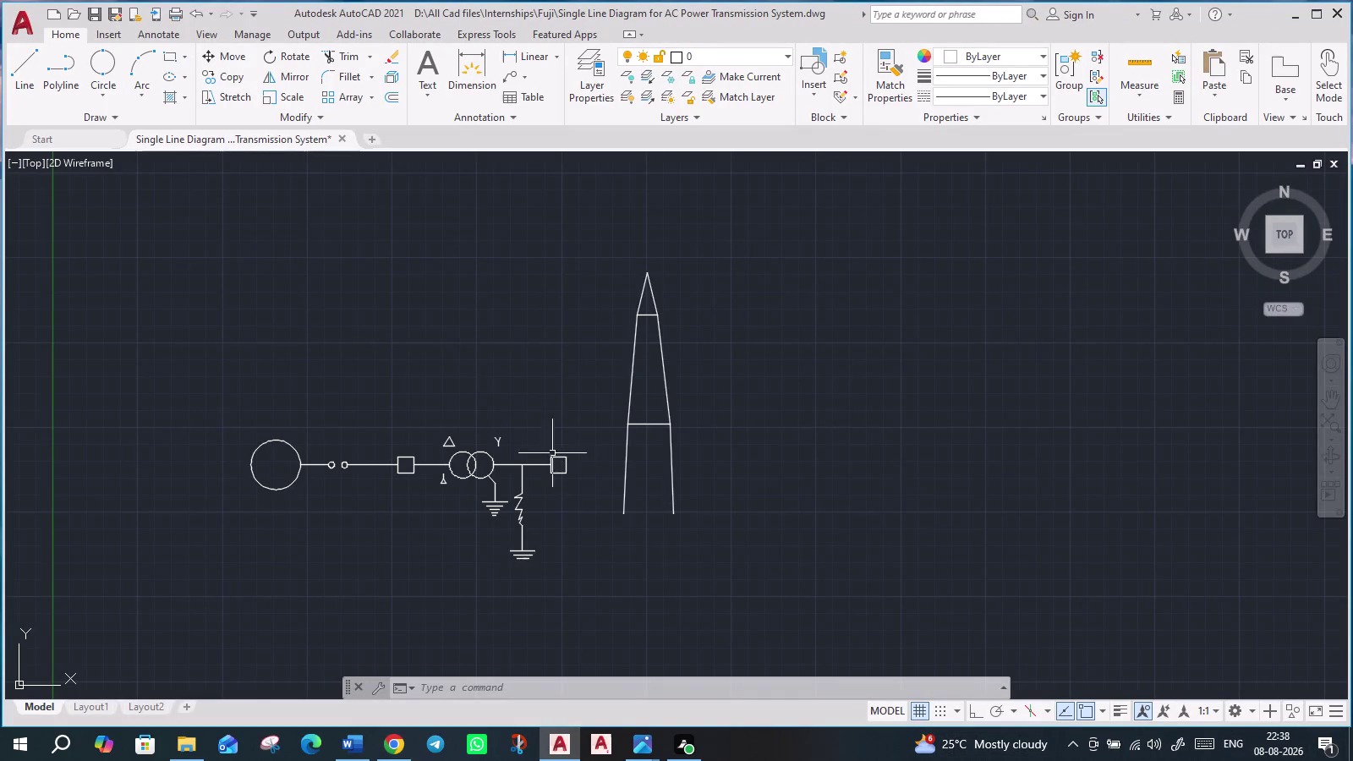
Start a line near the tower, cancel it, and recenter the view on the diagram.
scroll(up, 3)
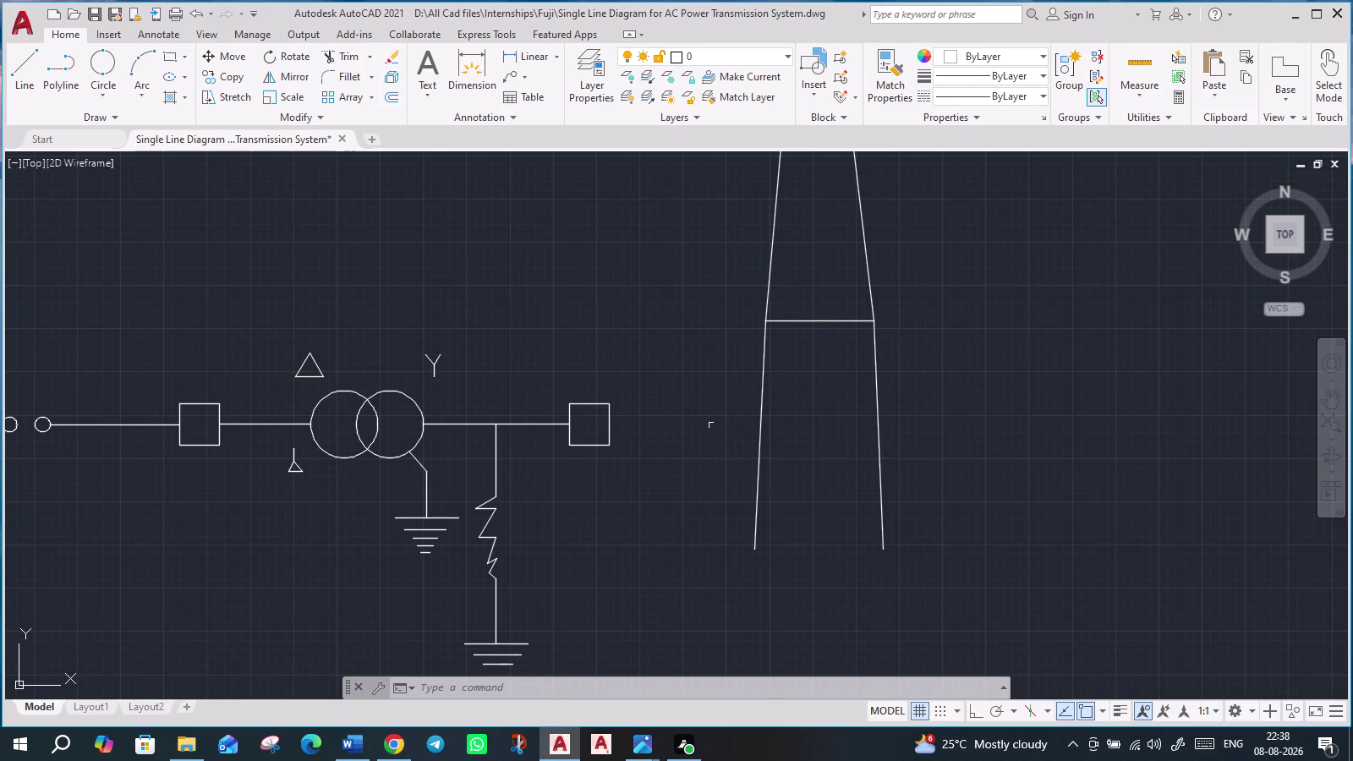
key(l)
key(Return)
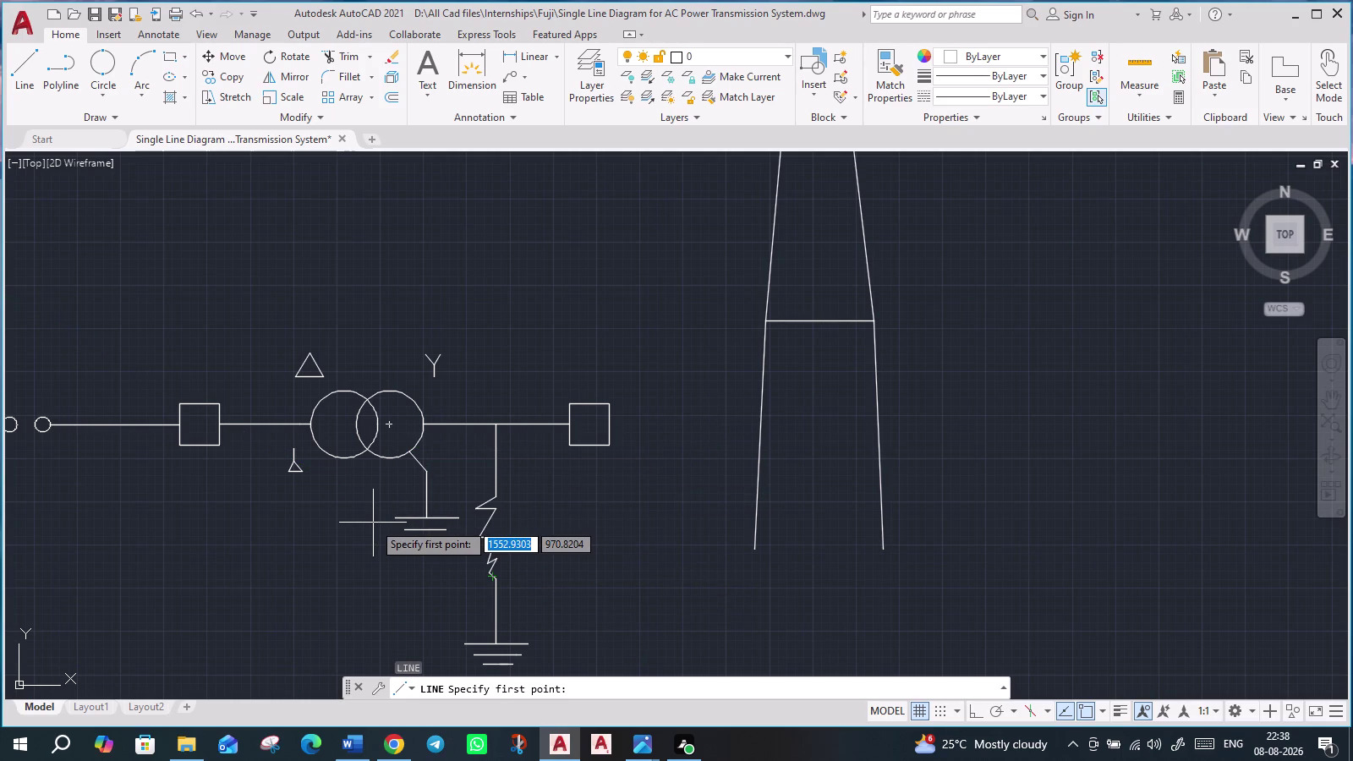
right_drag(368, 635, 72, 654)
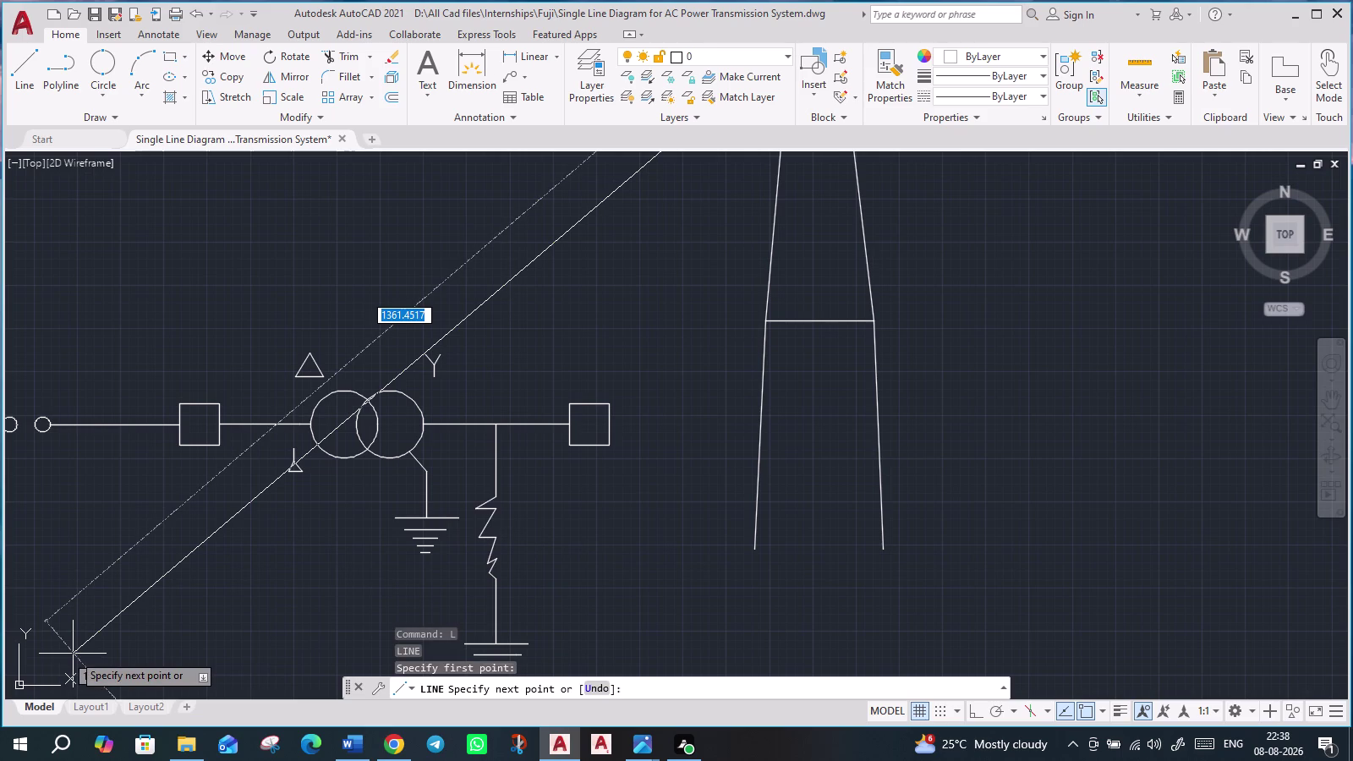
key(Escape)
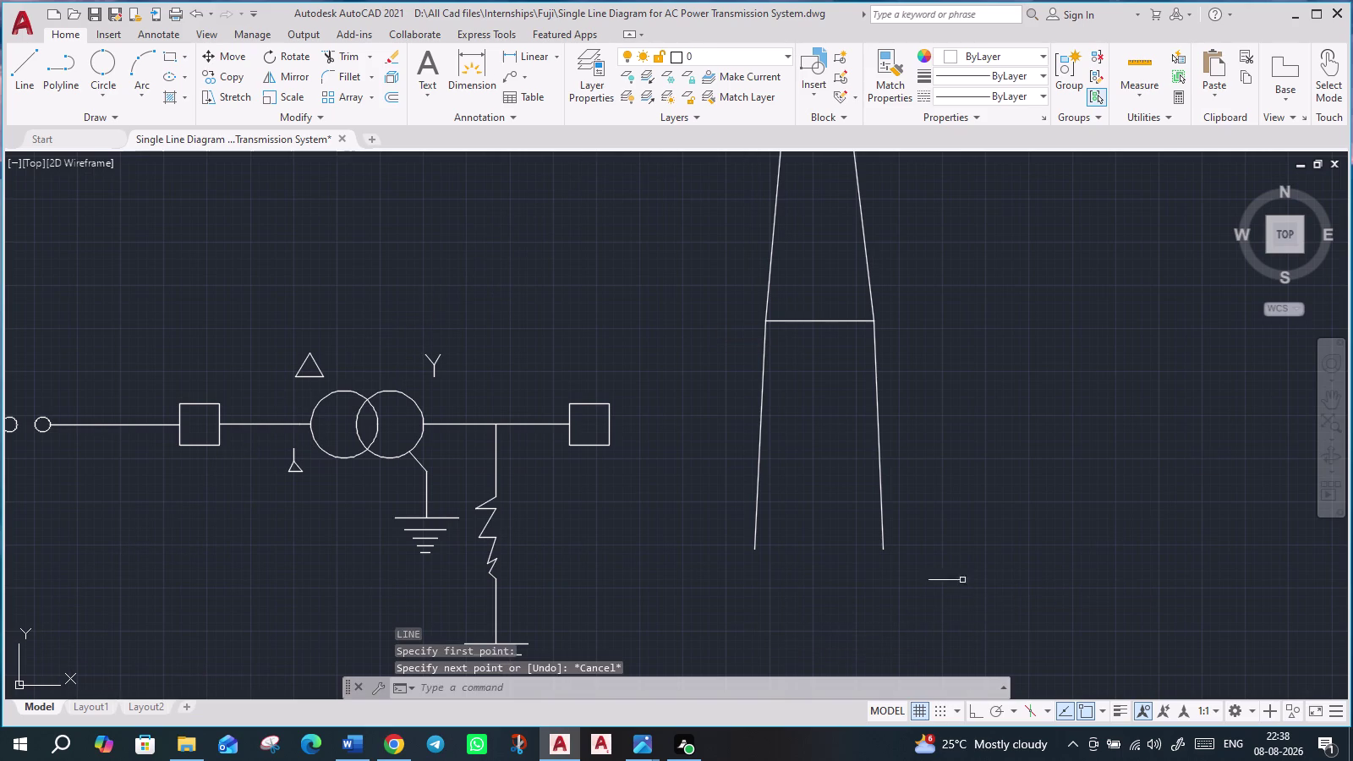
scroll(down, 3)
middle_drag(1047, 488, 751, 492)
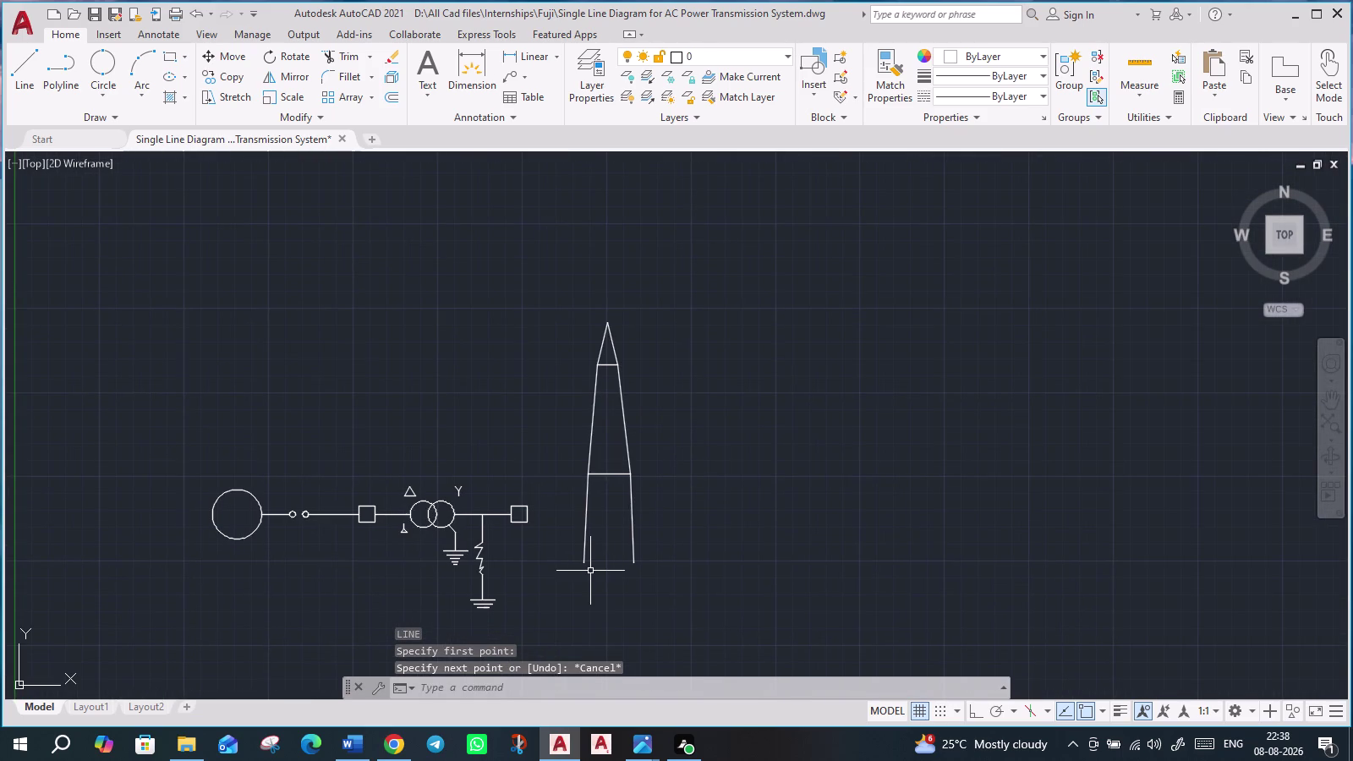
Draw the closed rectangular crossarm outline through the tower legs at the middle brace level.
key(l)
key(Return)
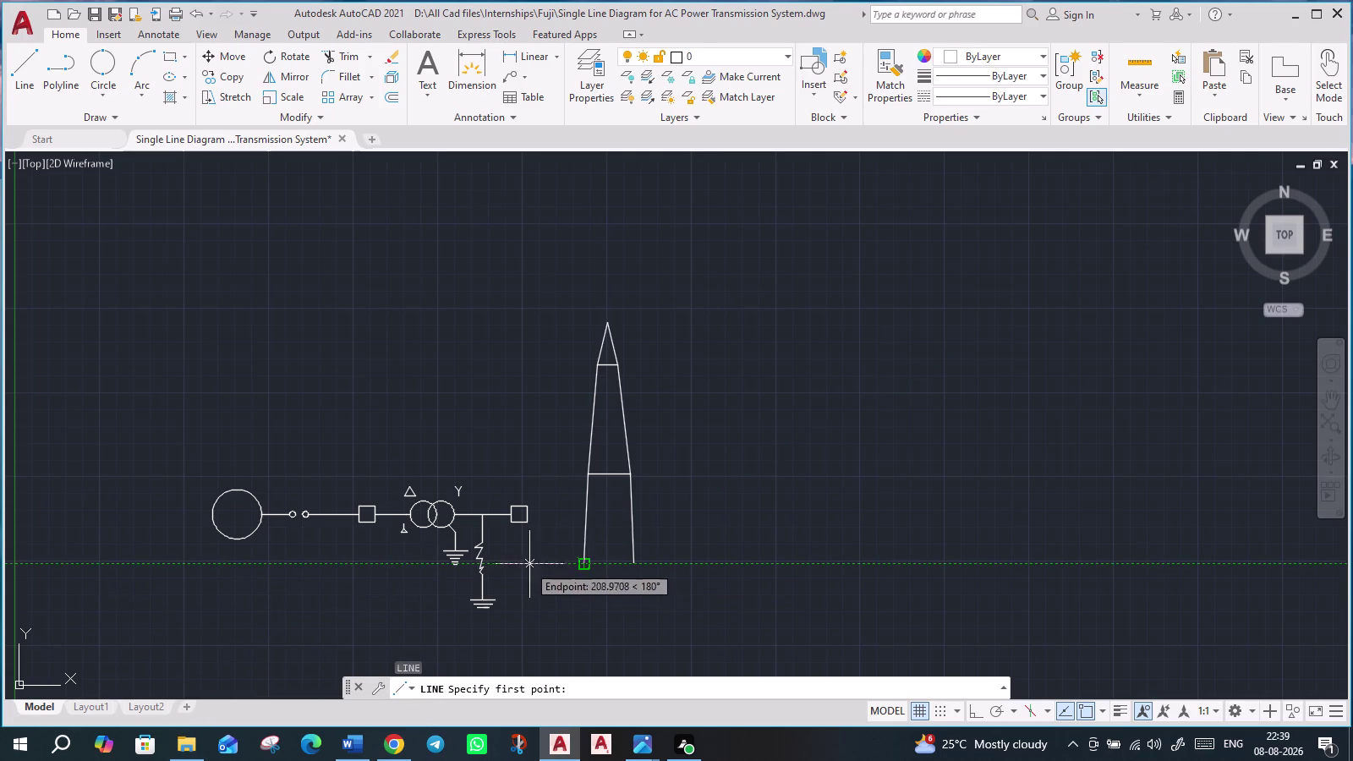
scroll(up, 3)
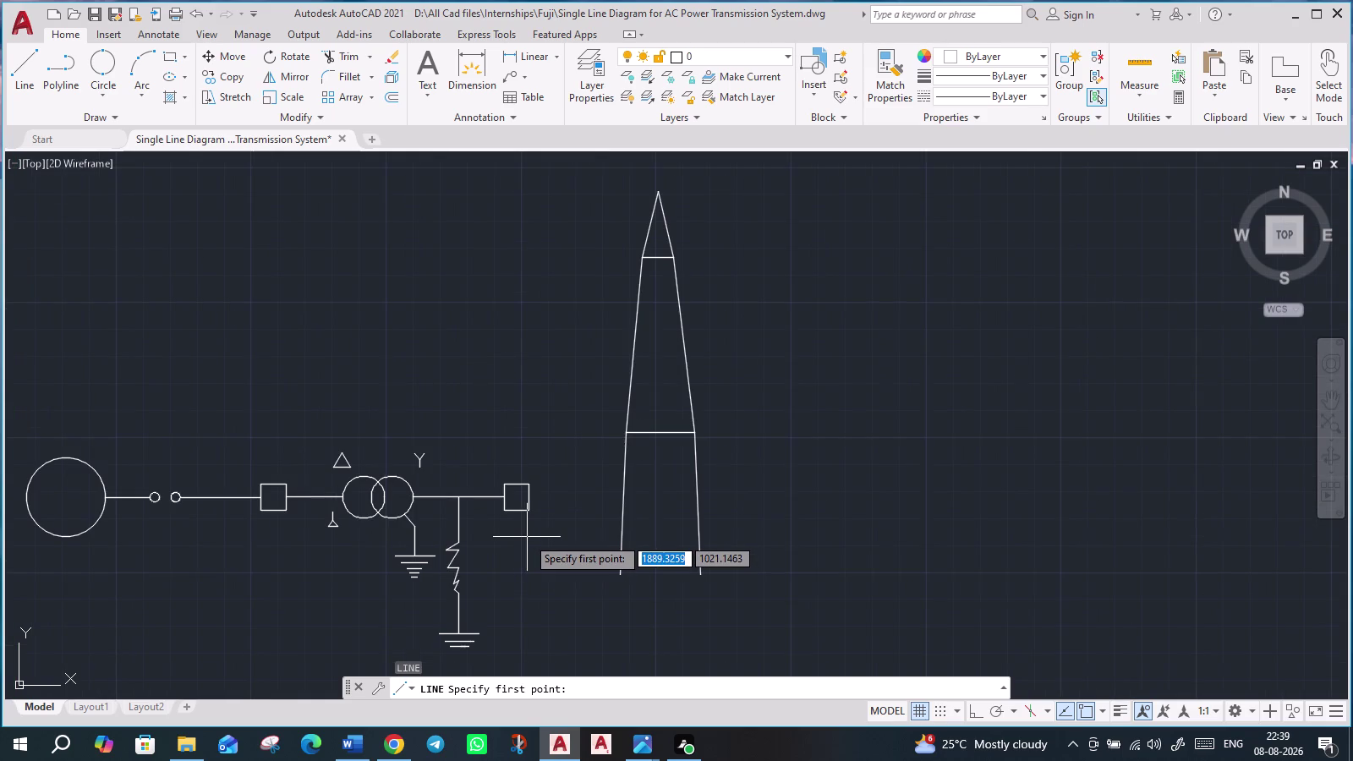
click(621, 429)
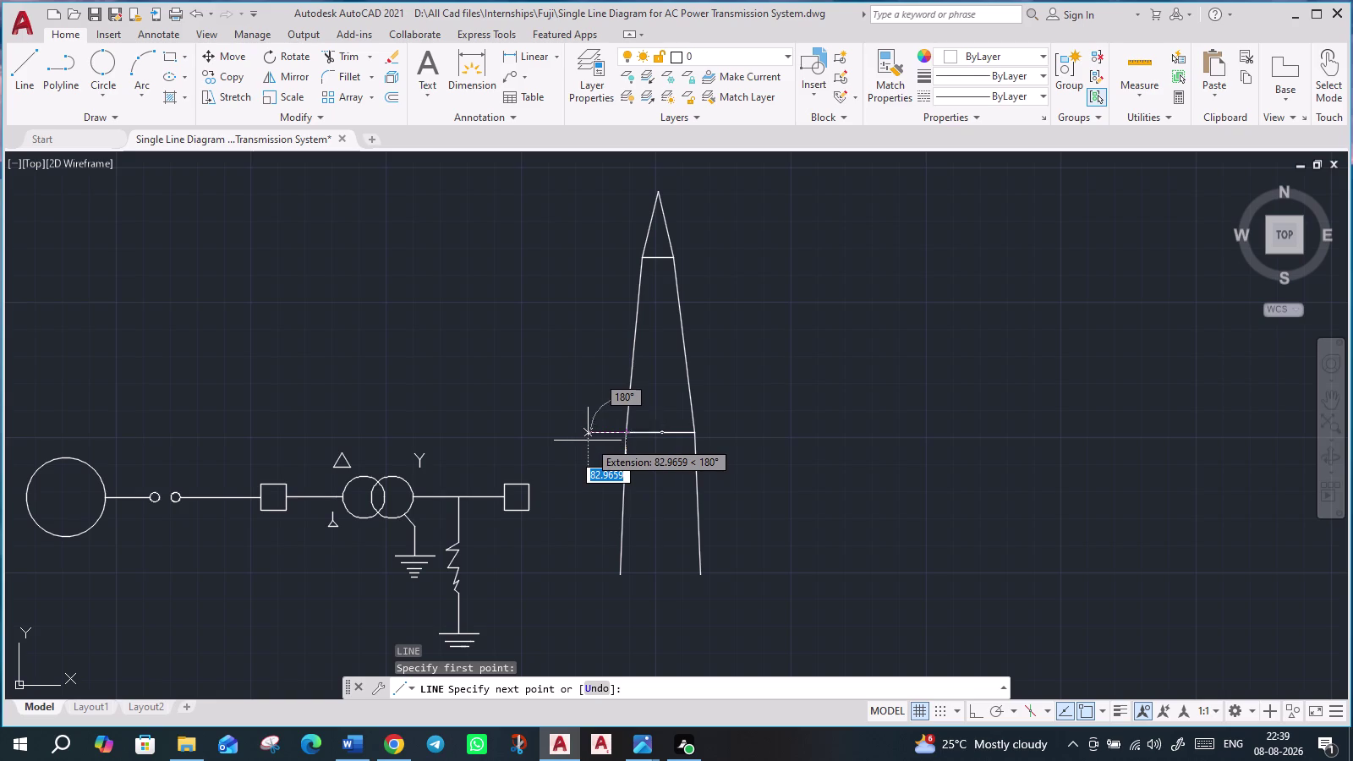
click(588, 441)
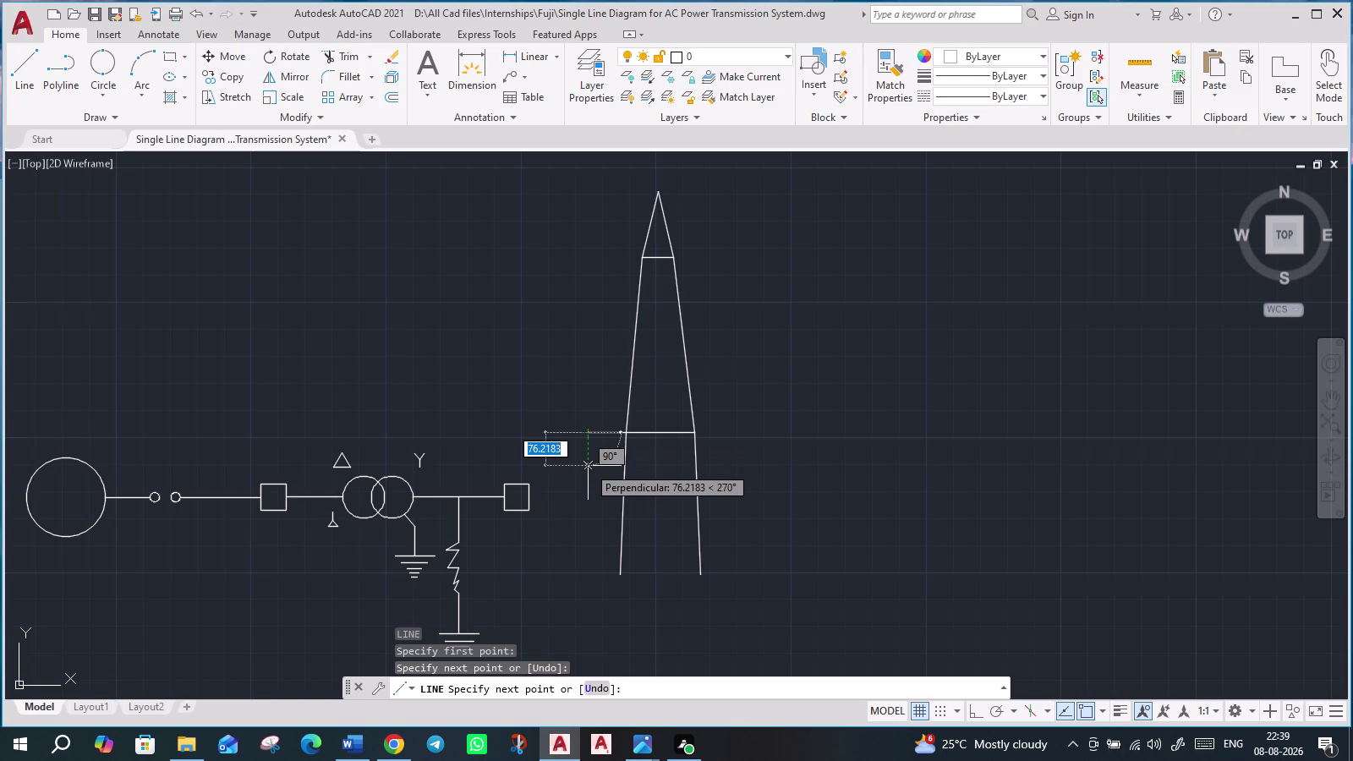
click(588, 466)
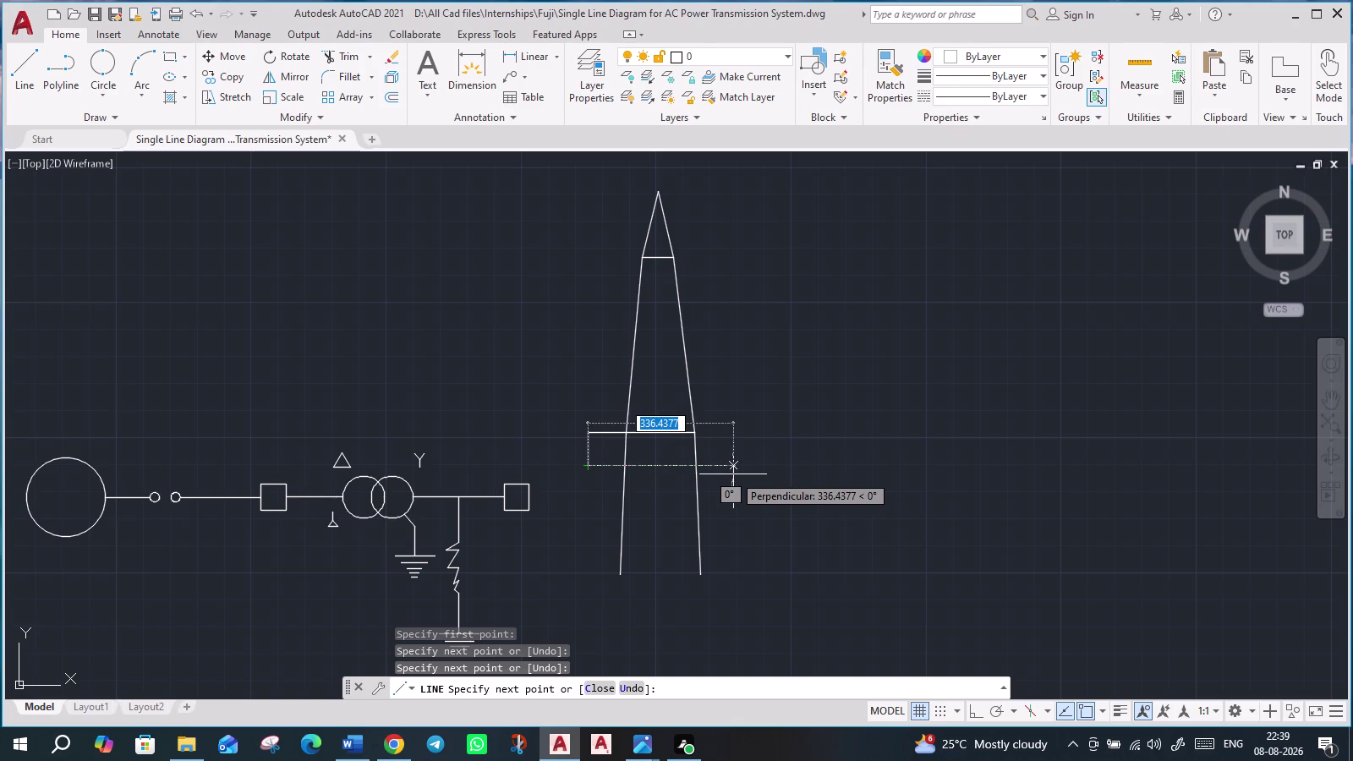
click(735, 475)
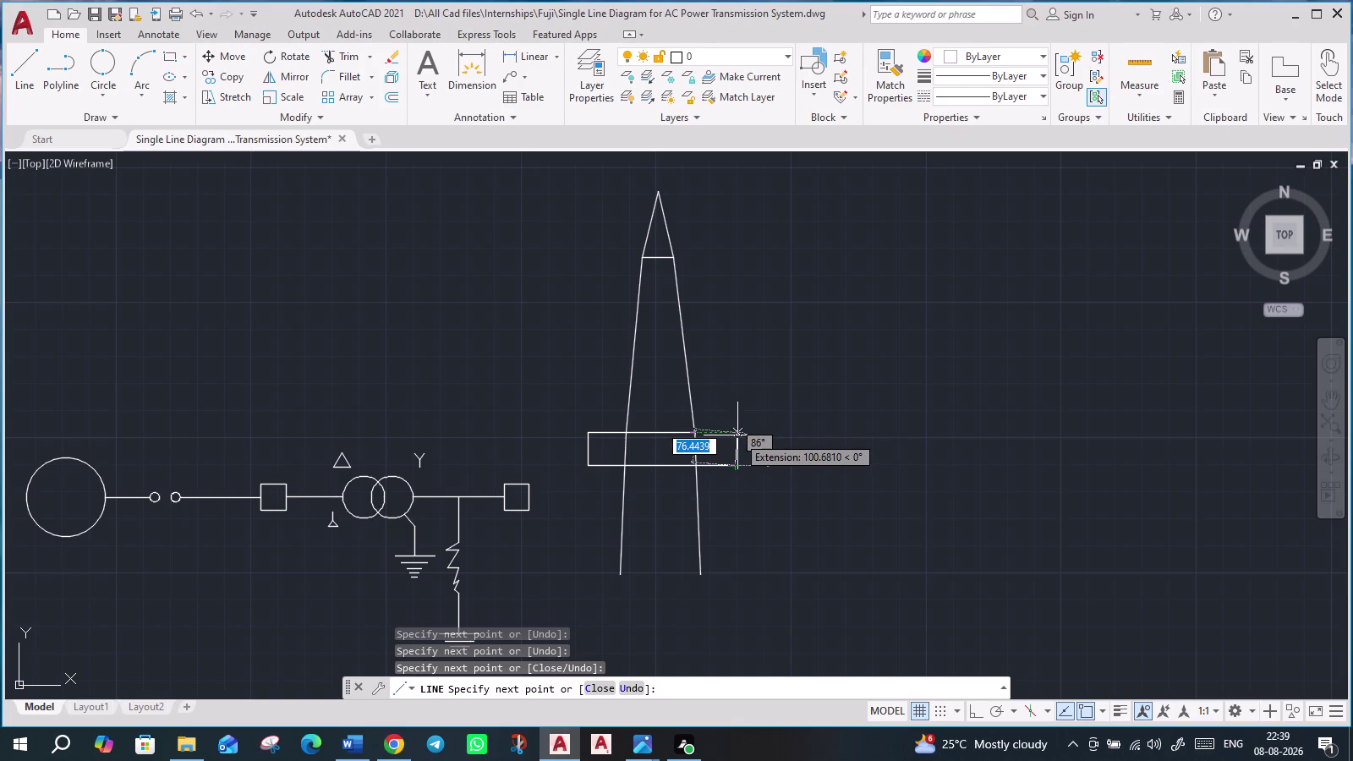
scroll(up, 3)
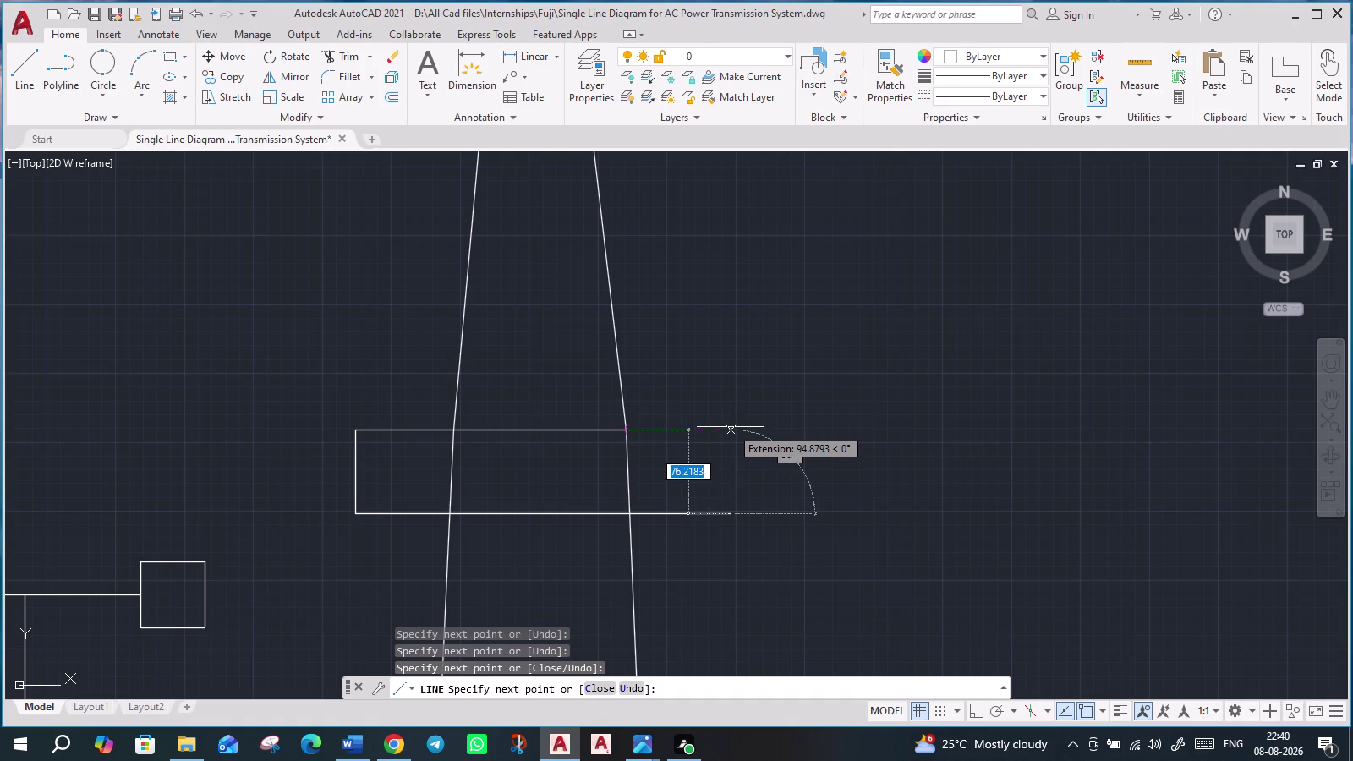
click(731, 427)
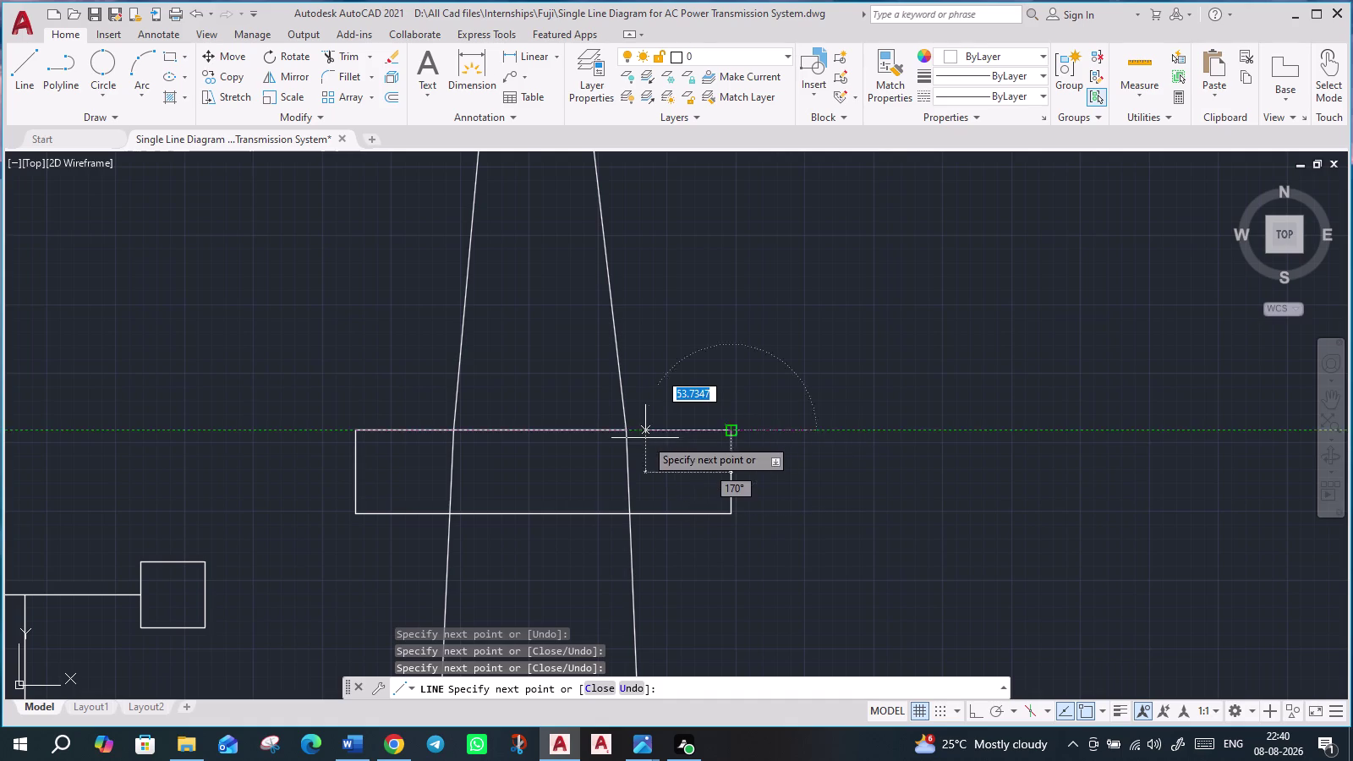
click(628, 430)
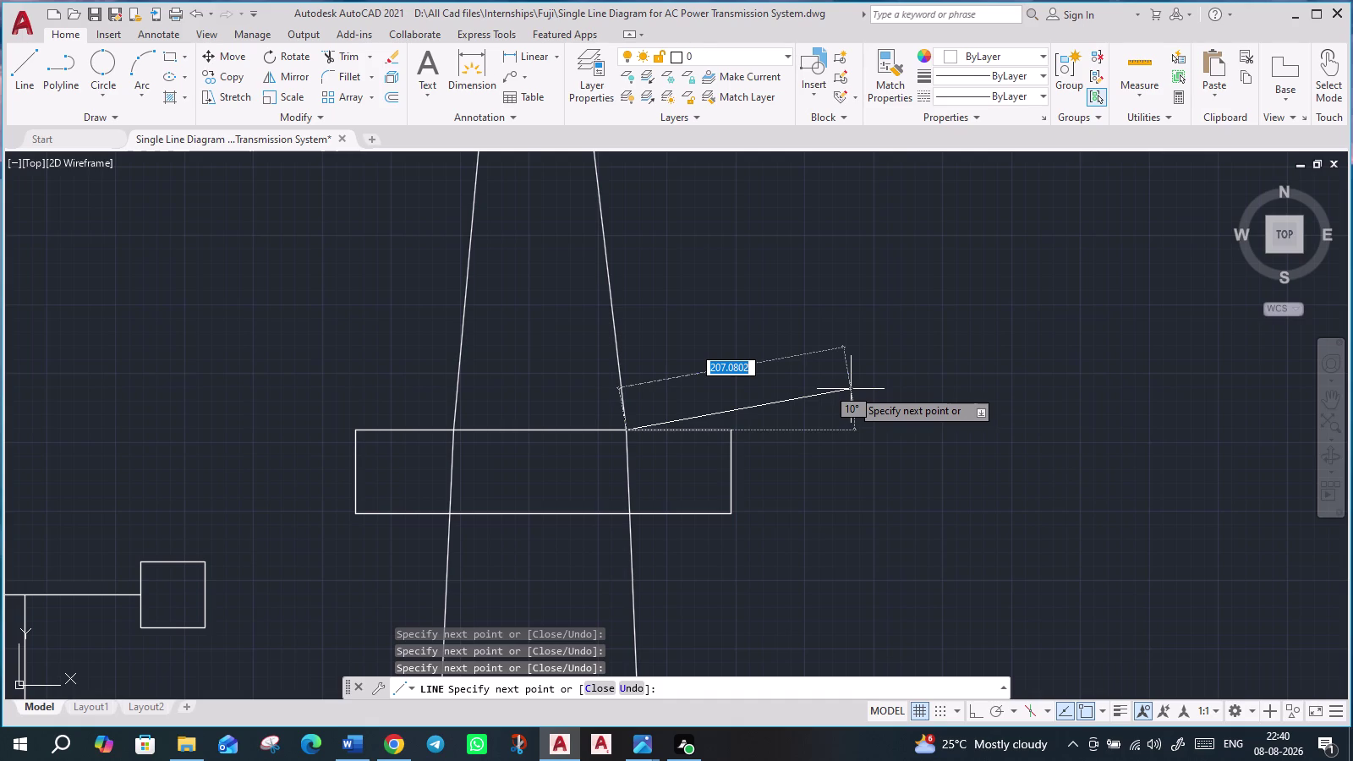
key(Escape)
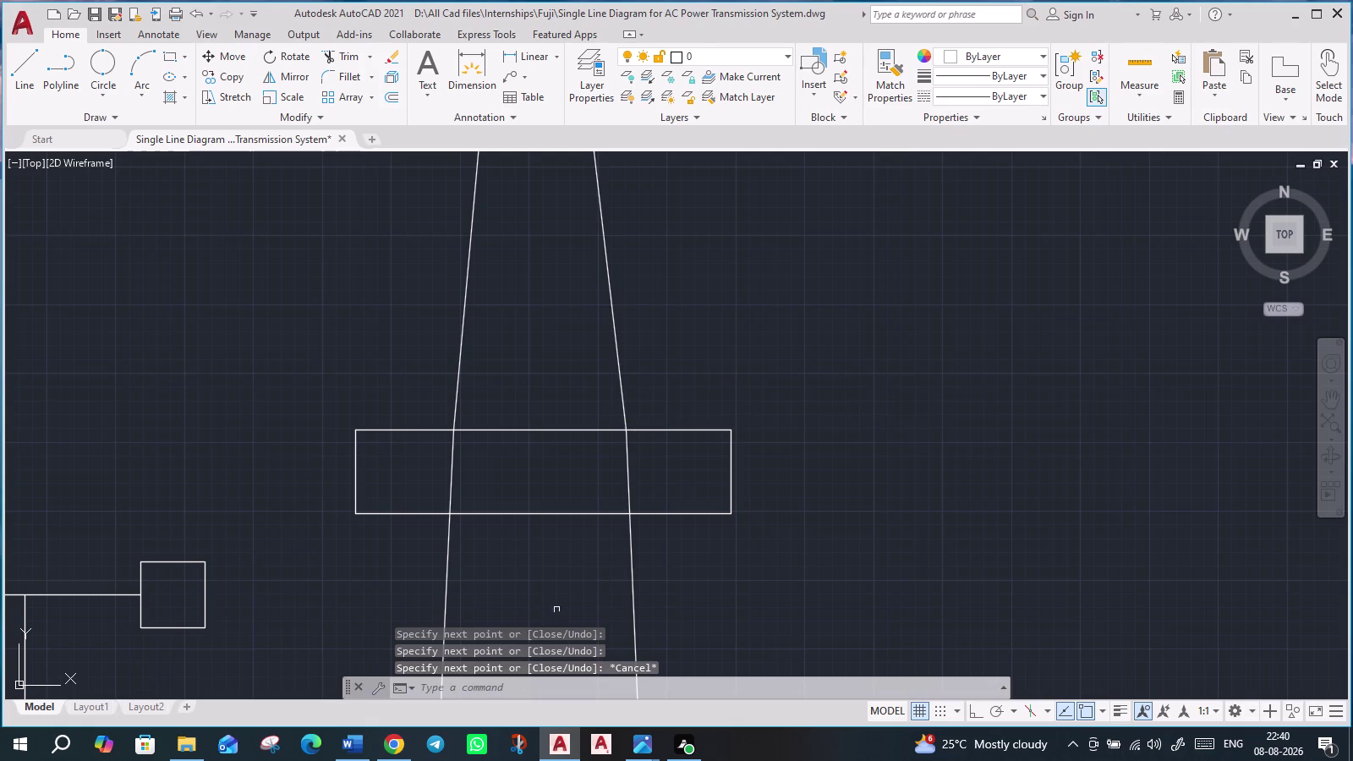
Trim away the crossarm's bottom edge between the tower legs using a fence.
scroll(down, 3)
middle_drag(863, 594, 885, 418)
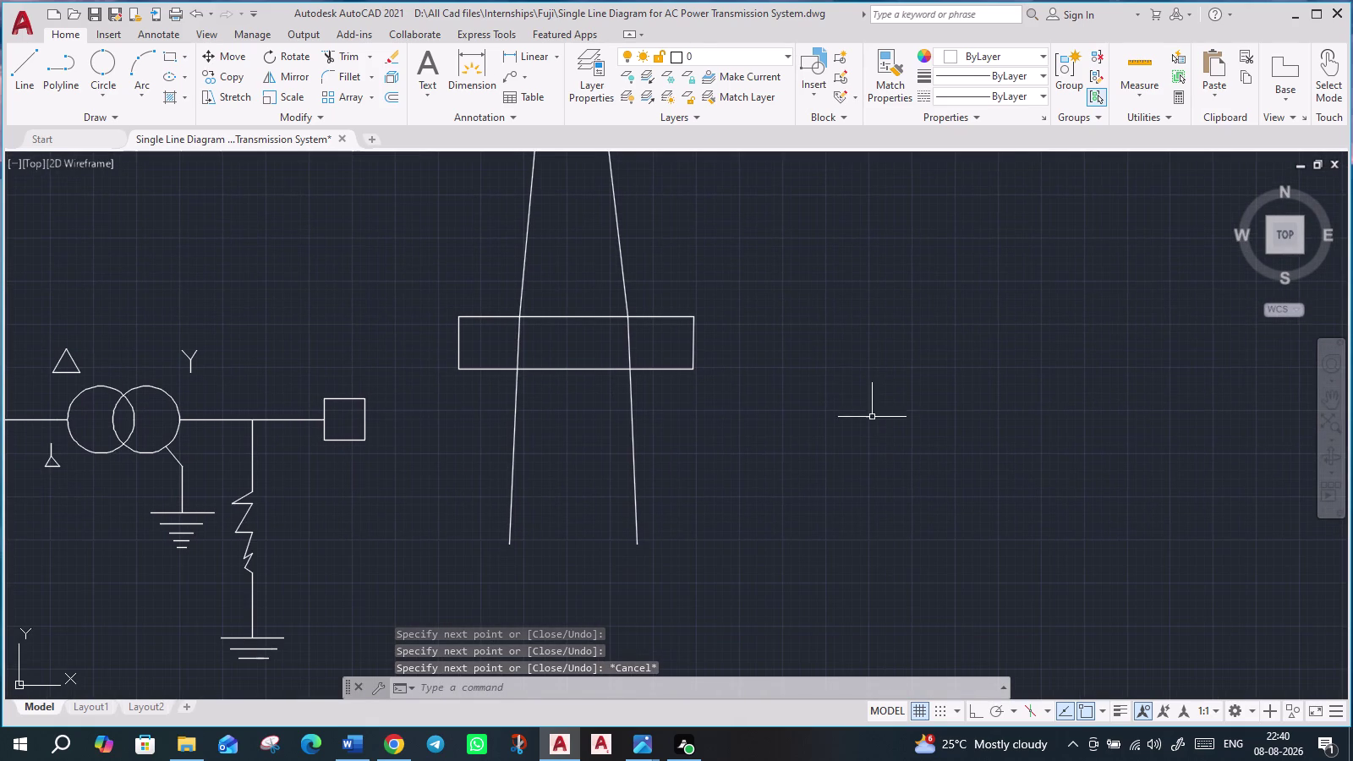
click(350, 53)
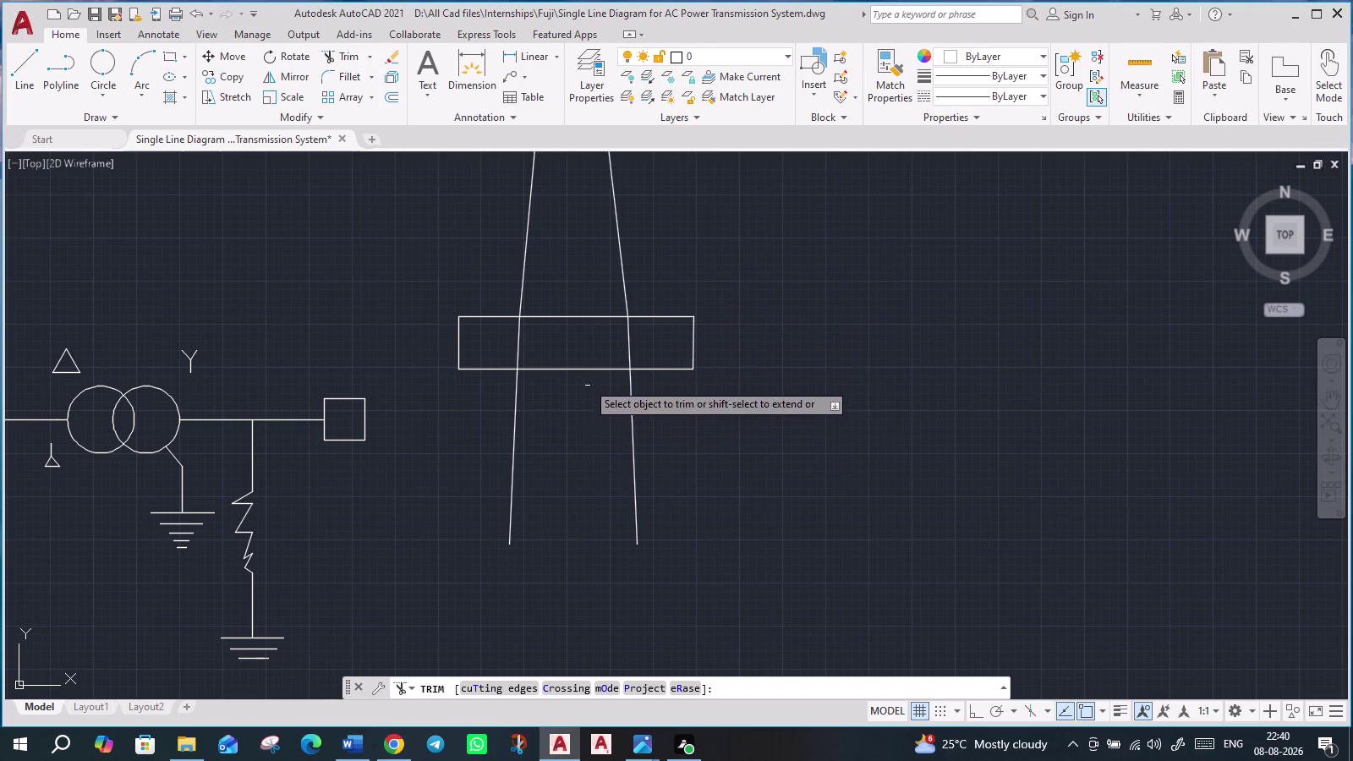
click(576, 410)
click(573, 358)
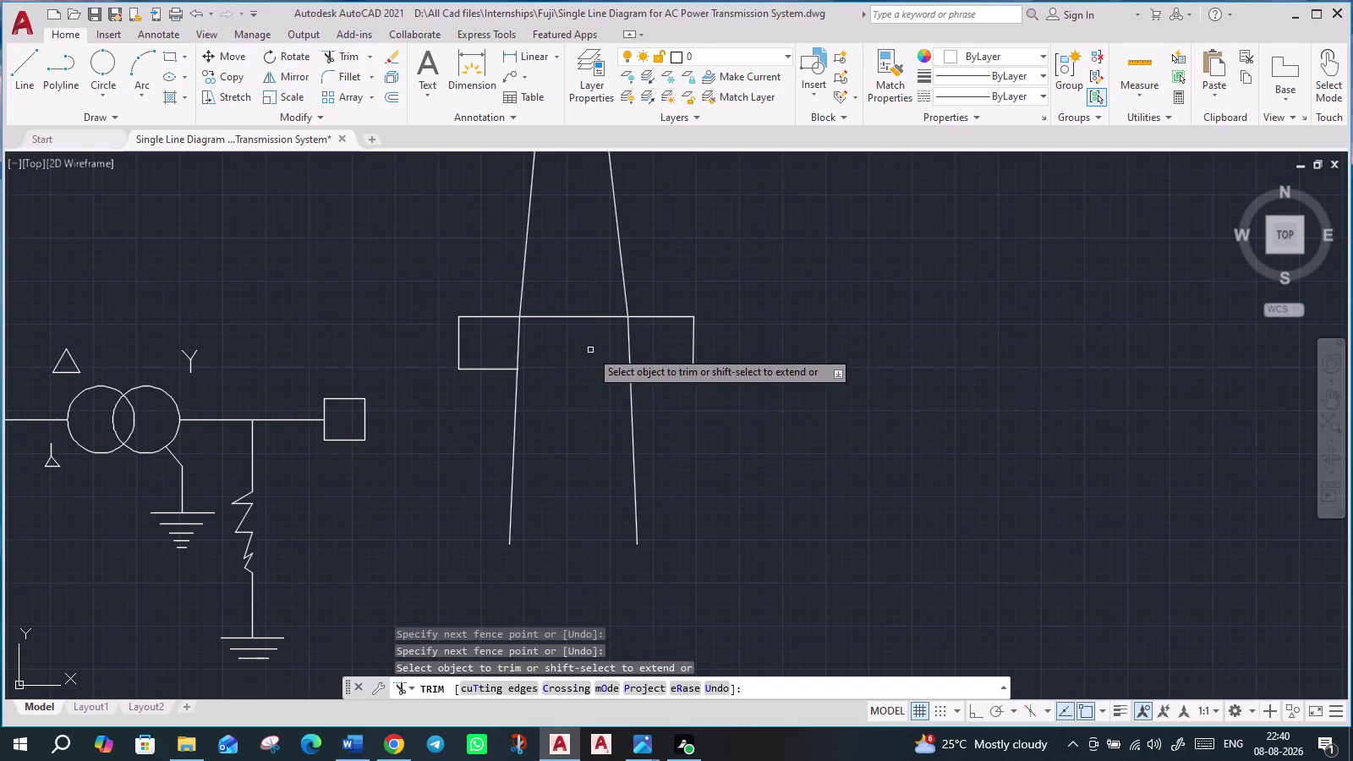
click(16, 50)
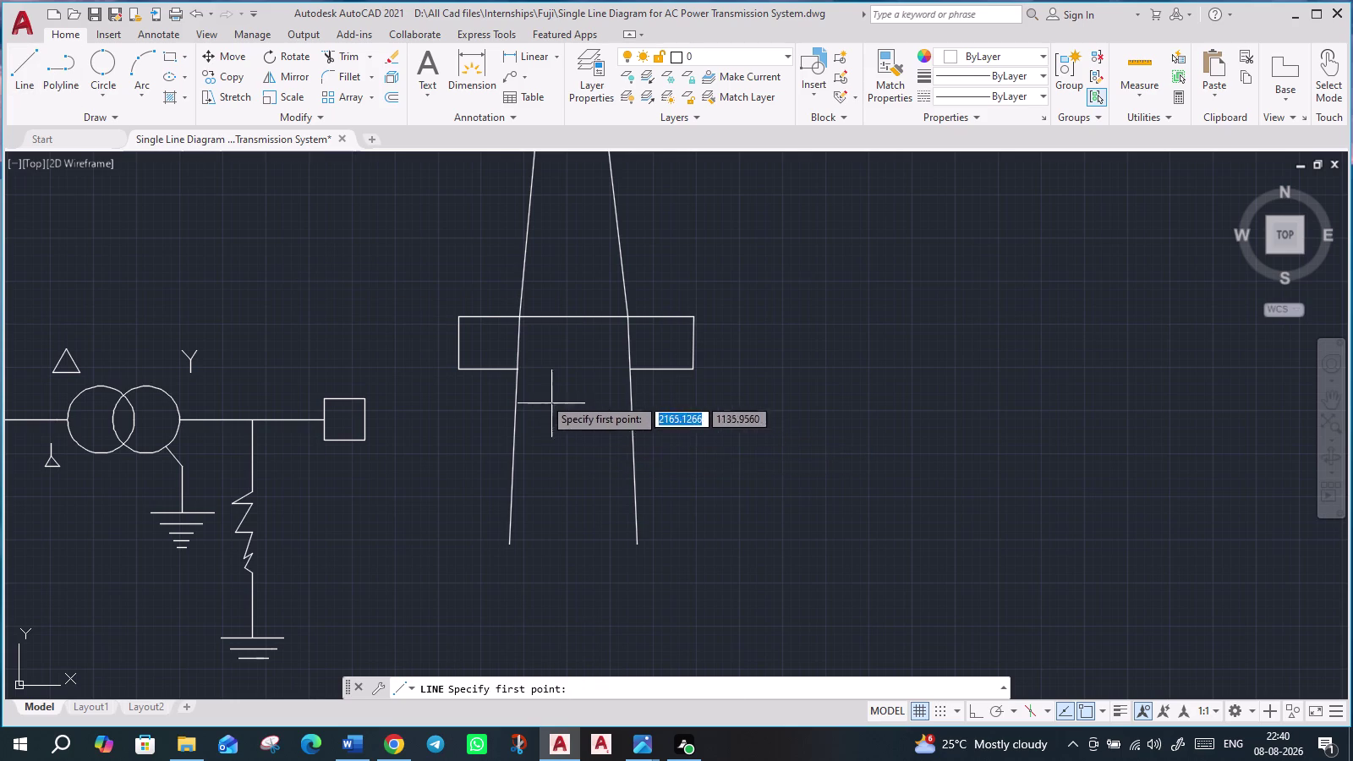
click(457, 312)
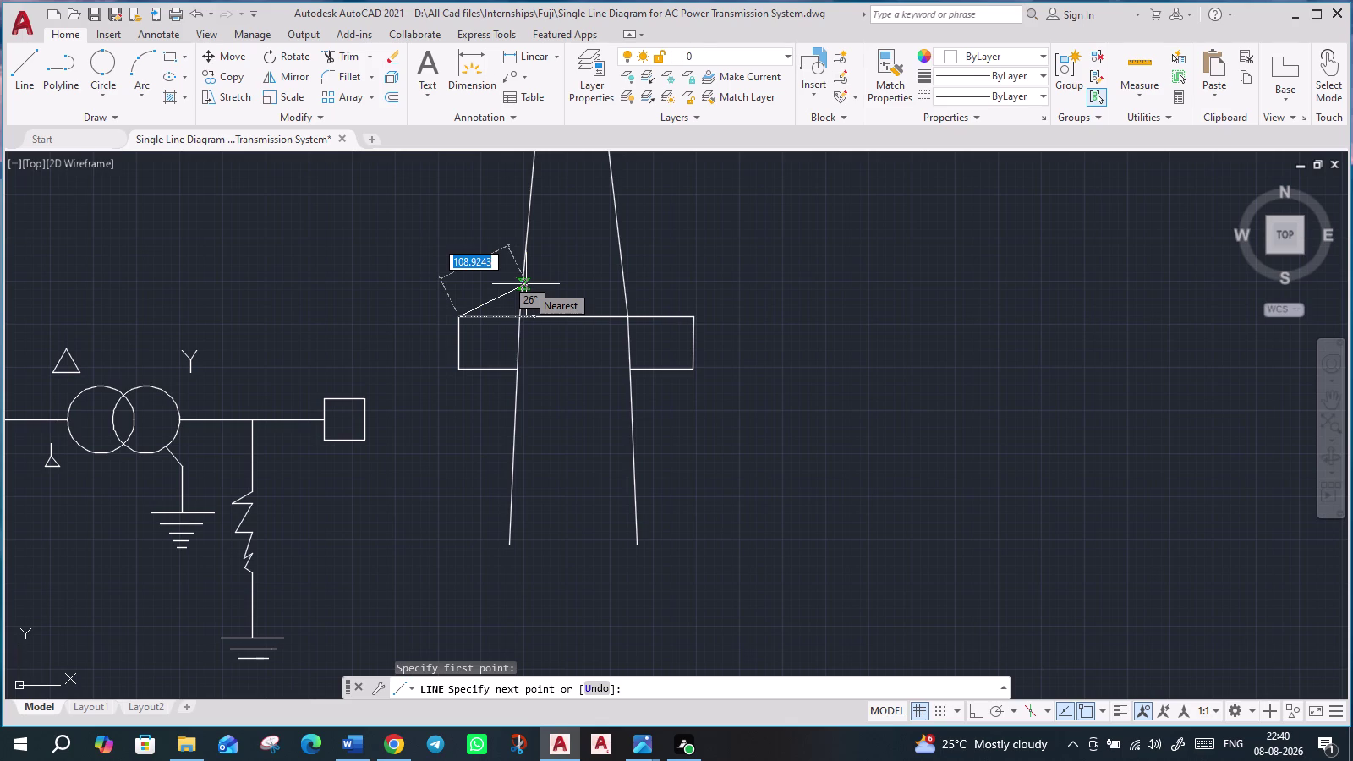
click(526, 284)
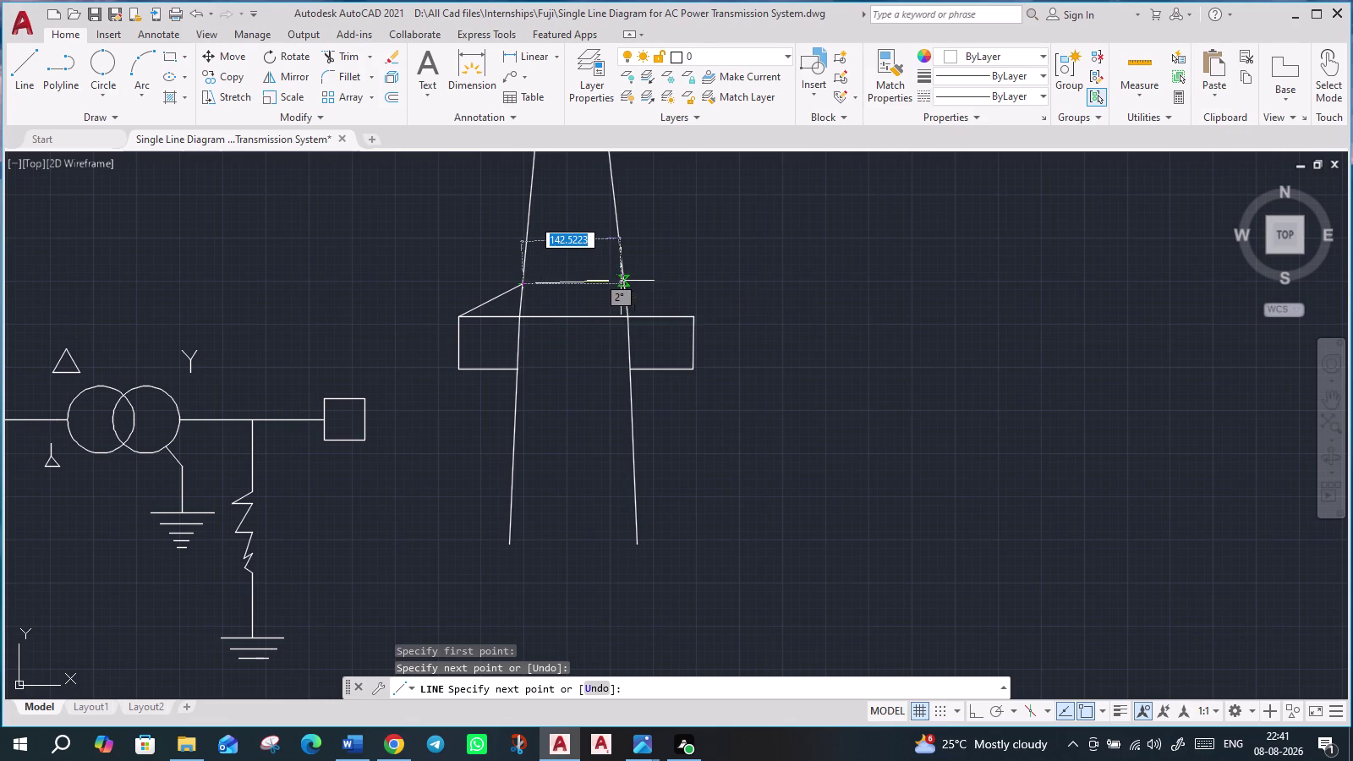
key(F8)
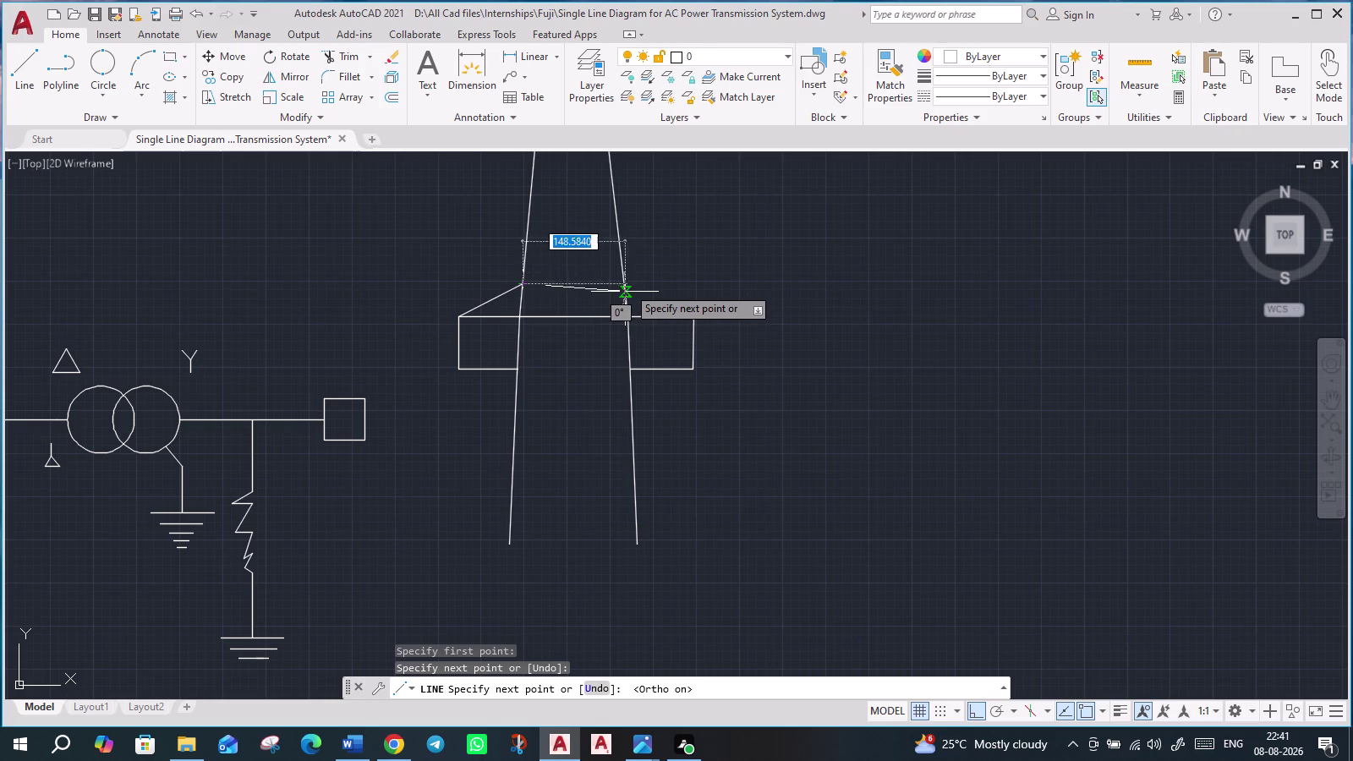
click(627, 286)
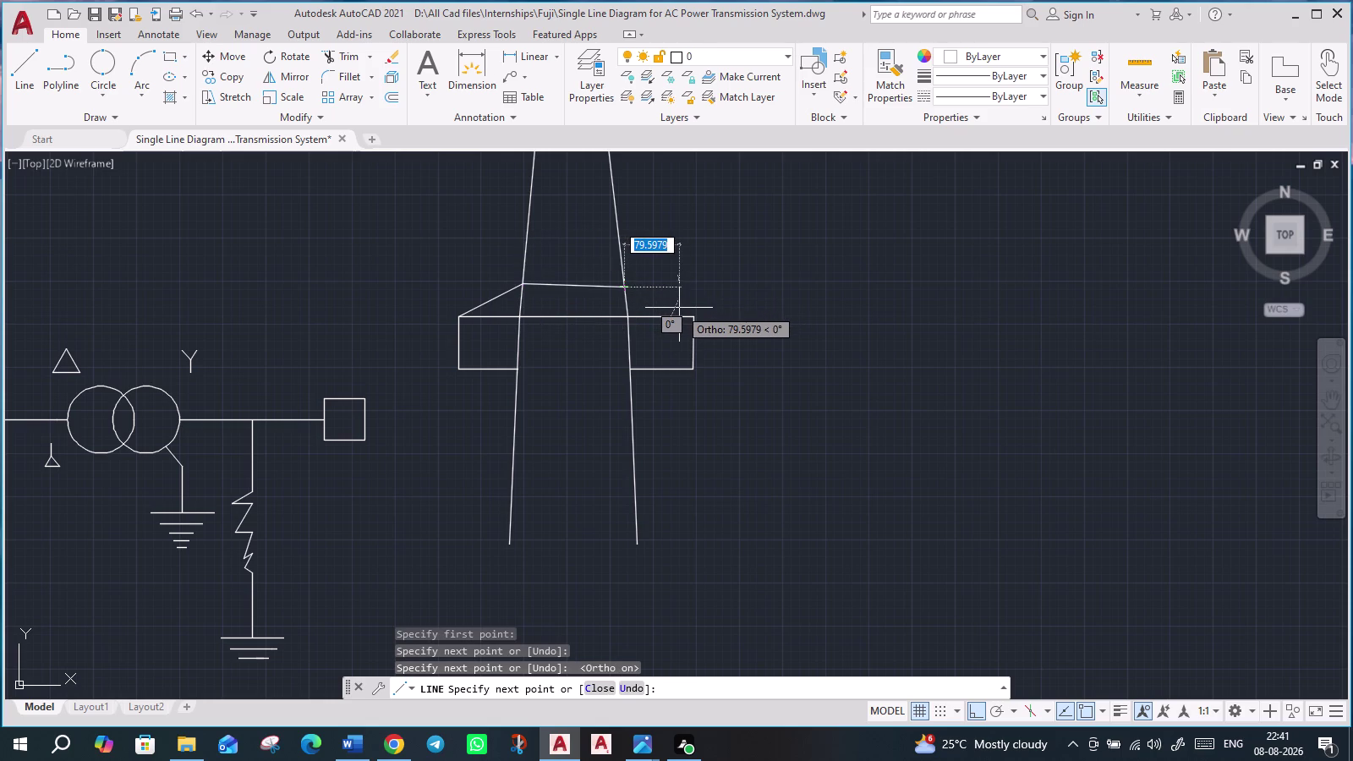
key(F8)
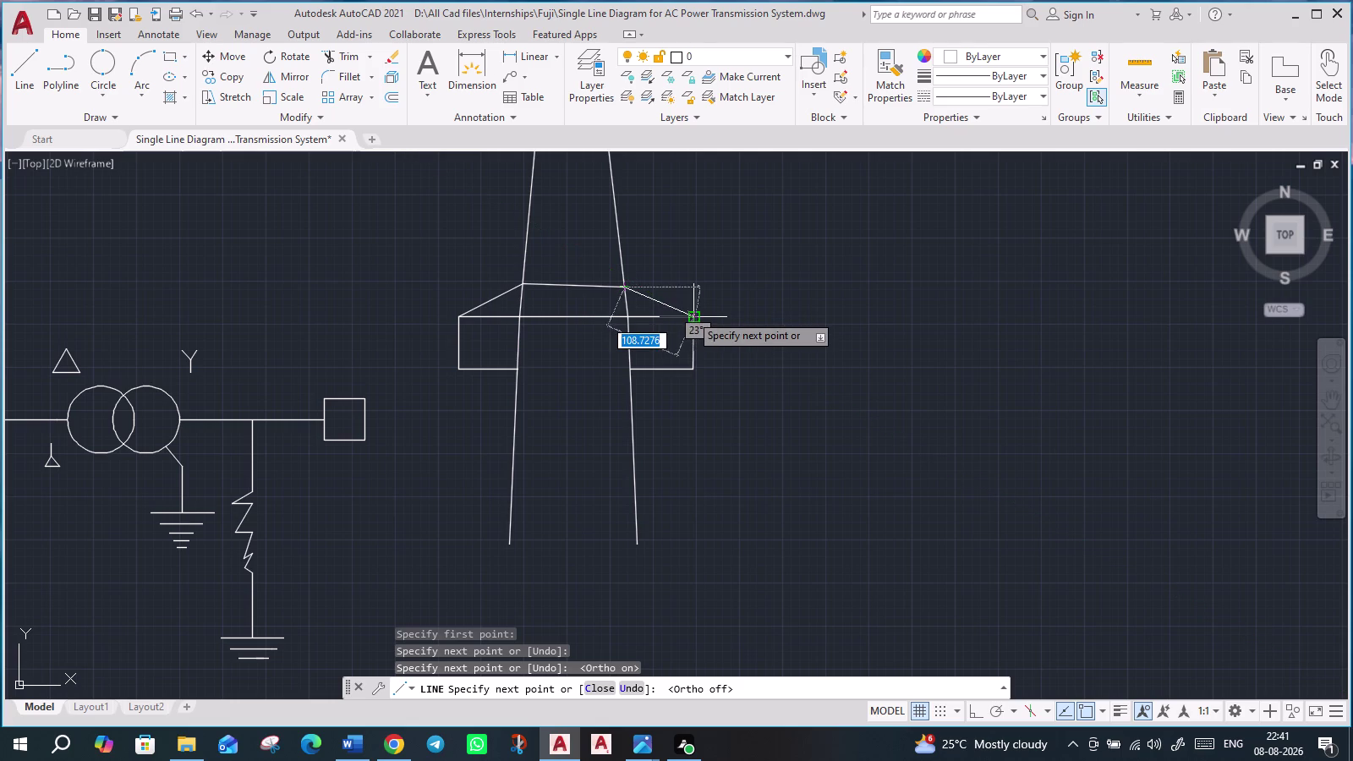
click(691, 314)
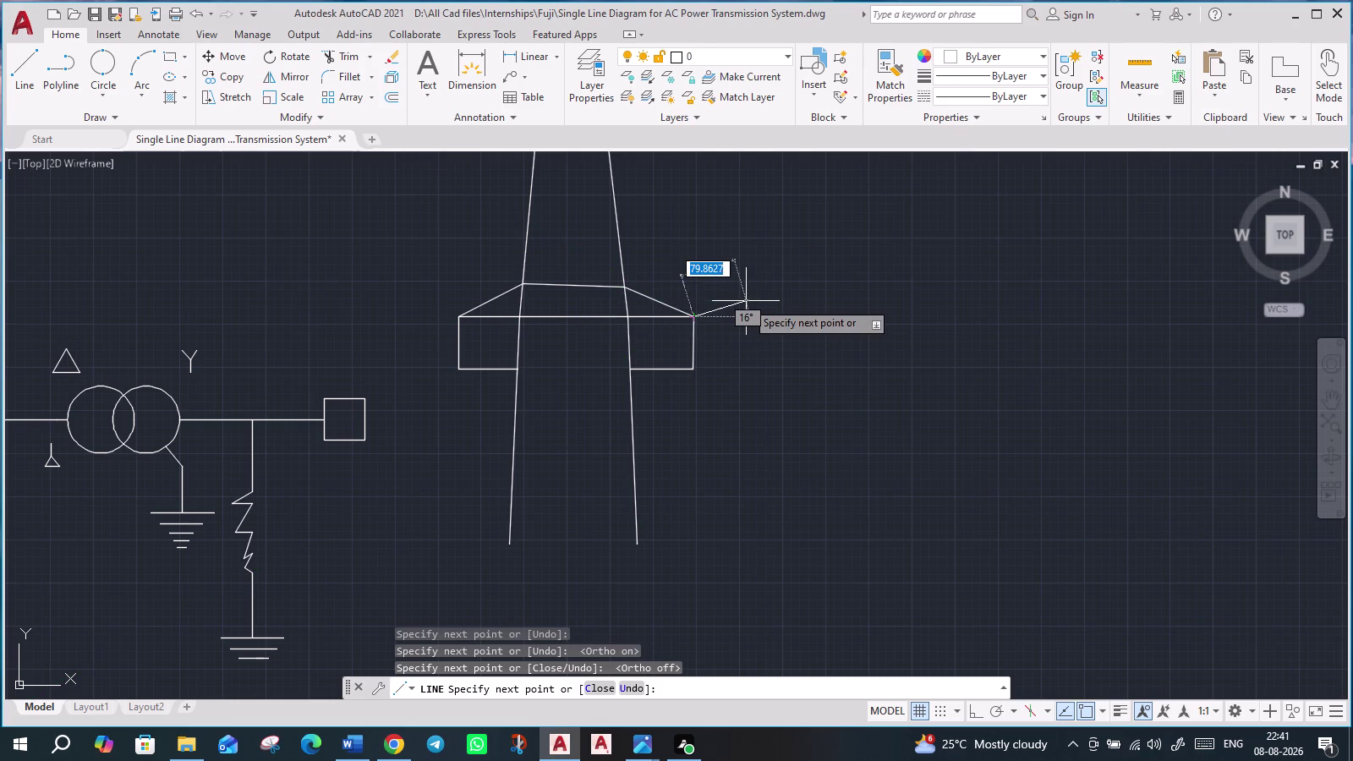
key(Escape)
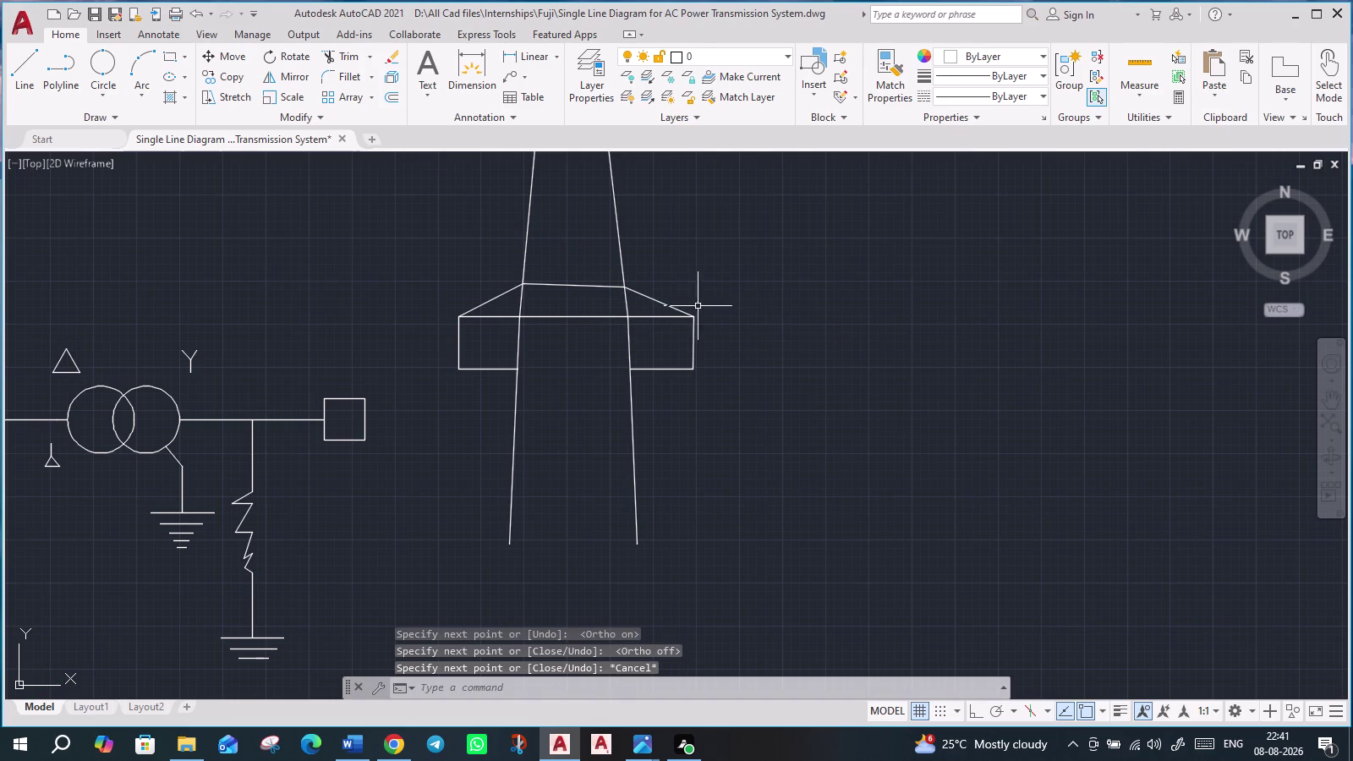
scroll(up, 3)
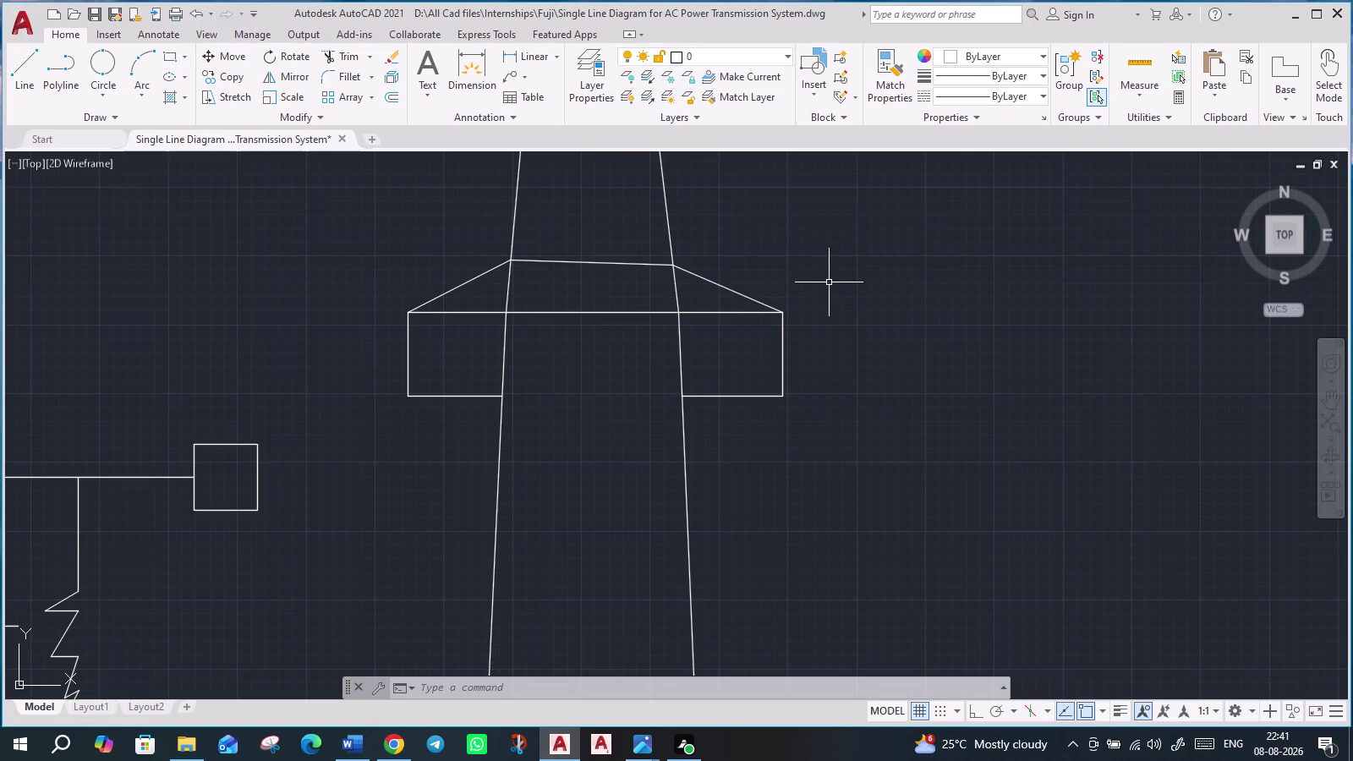
scroll(down, 3)
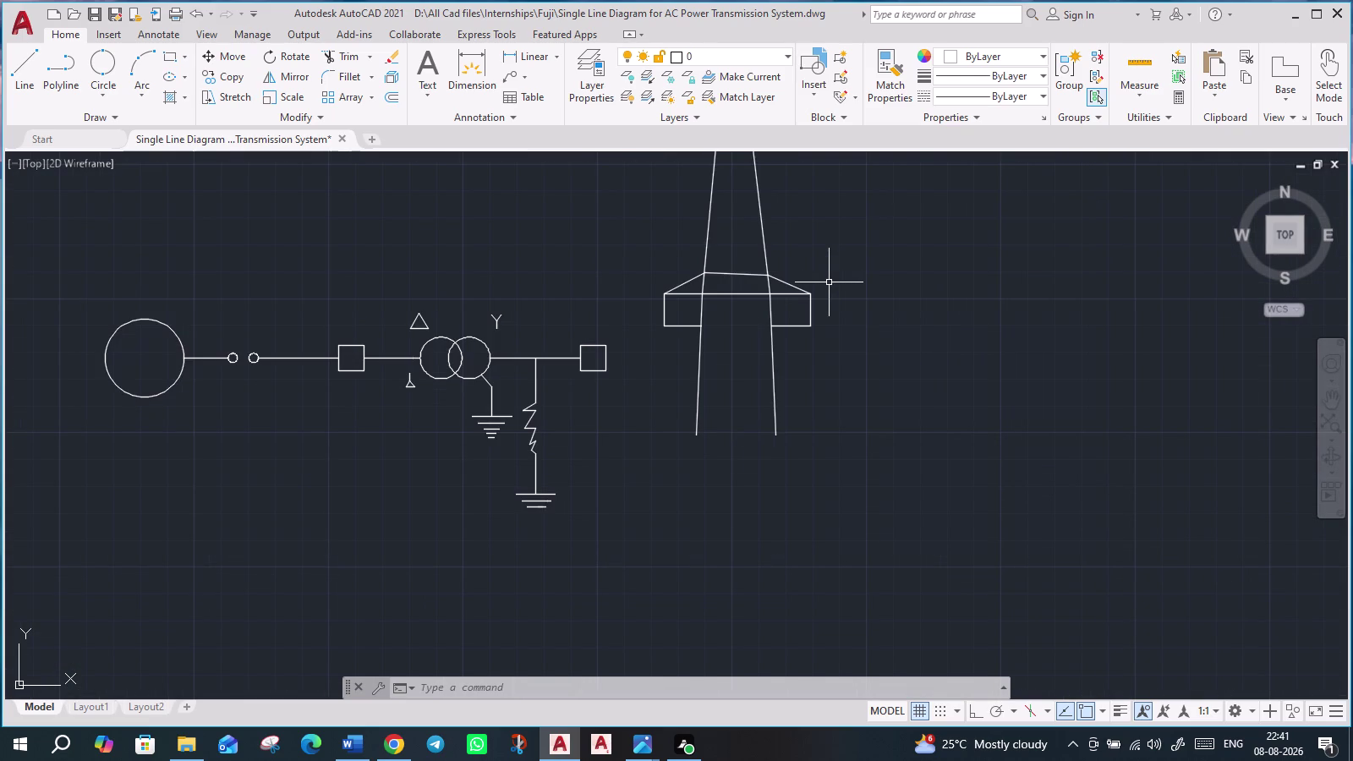
key(ctrl+z)
key(ctrl+z)
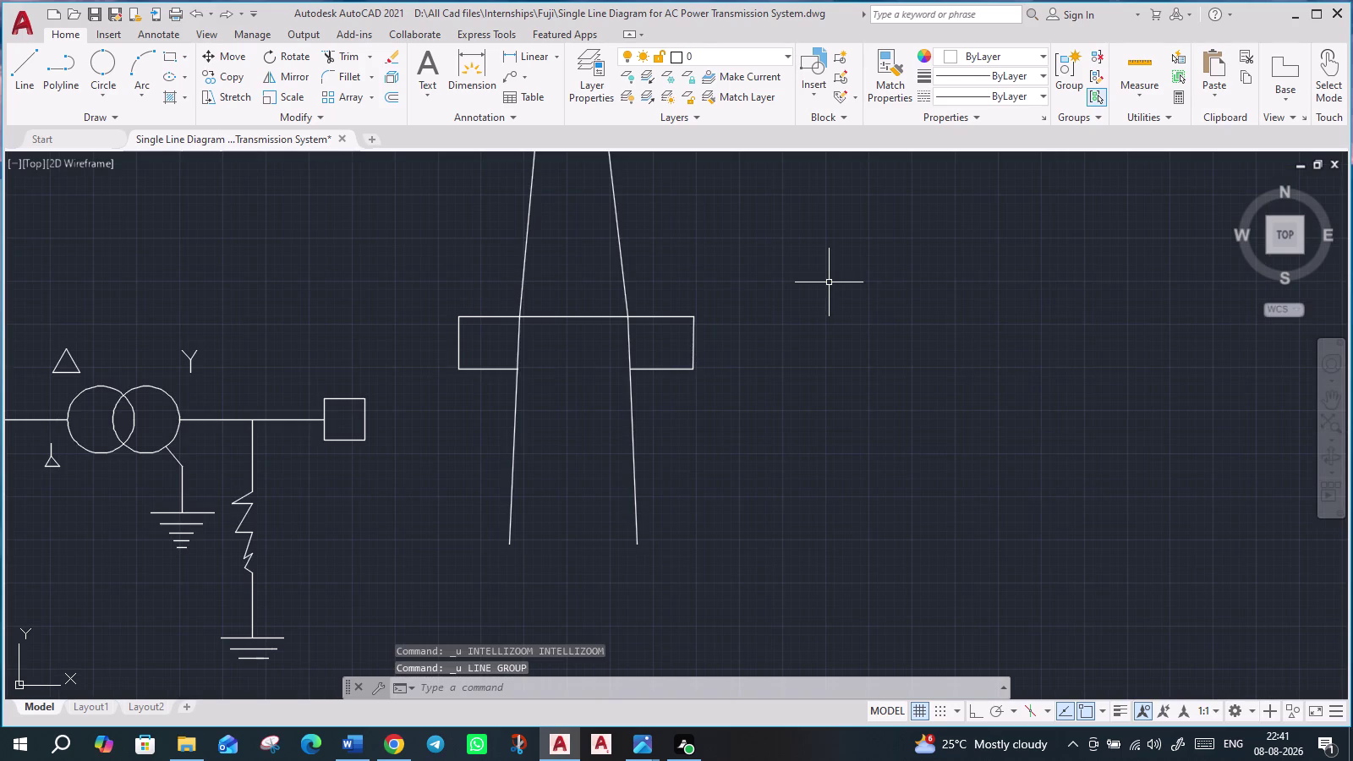
Draw a sloped brace from the crossarm's left end up to the left tower leg.
key(l)
key(Return)
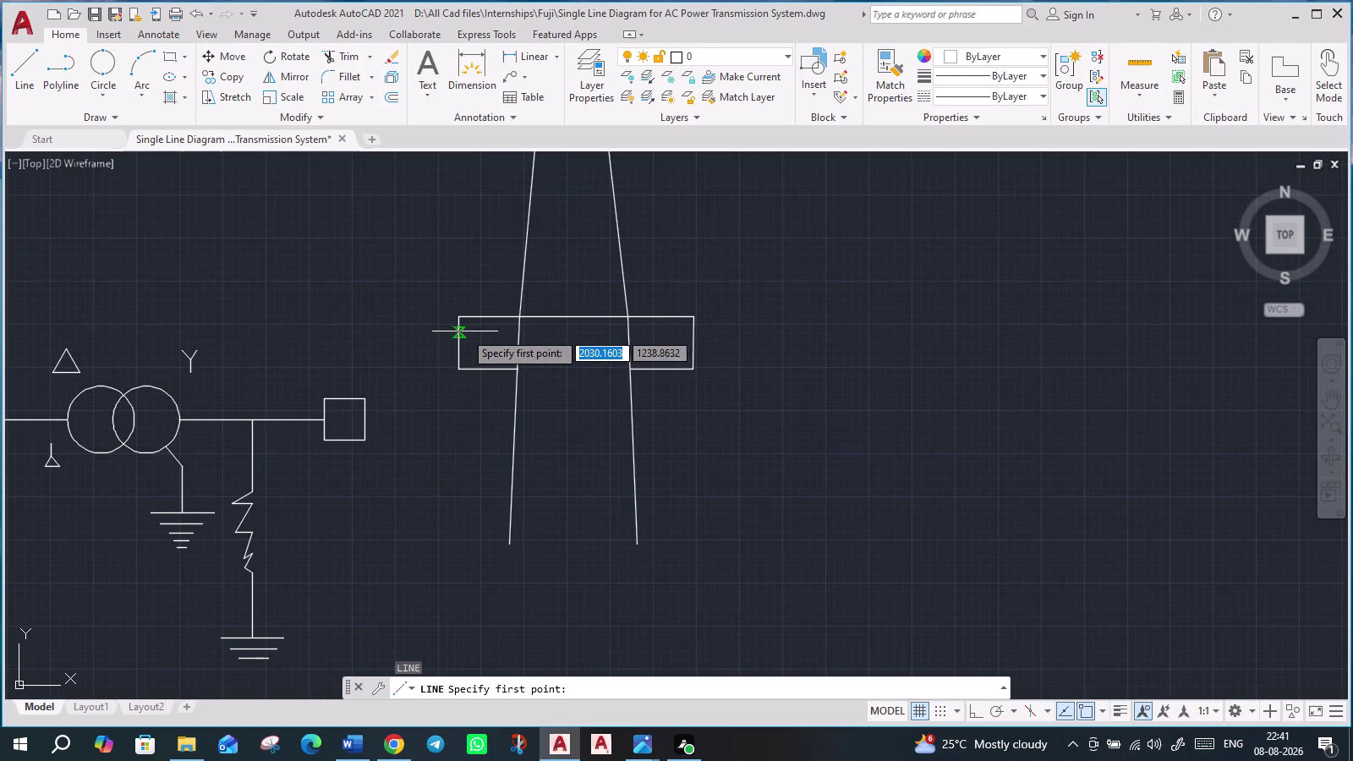
click(457, 320)
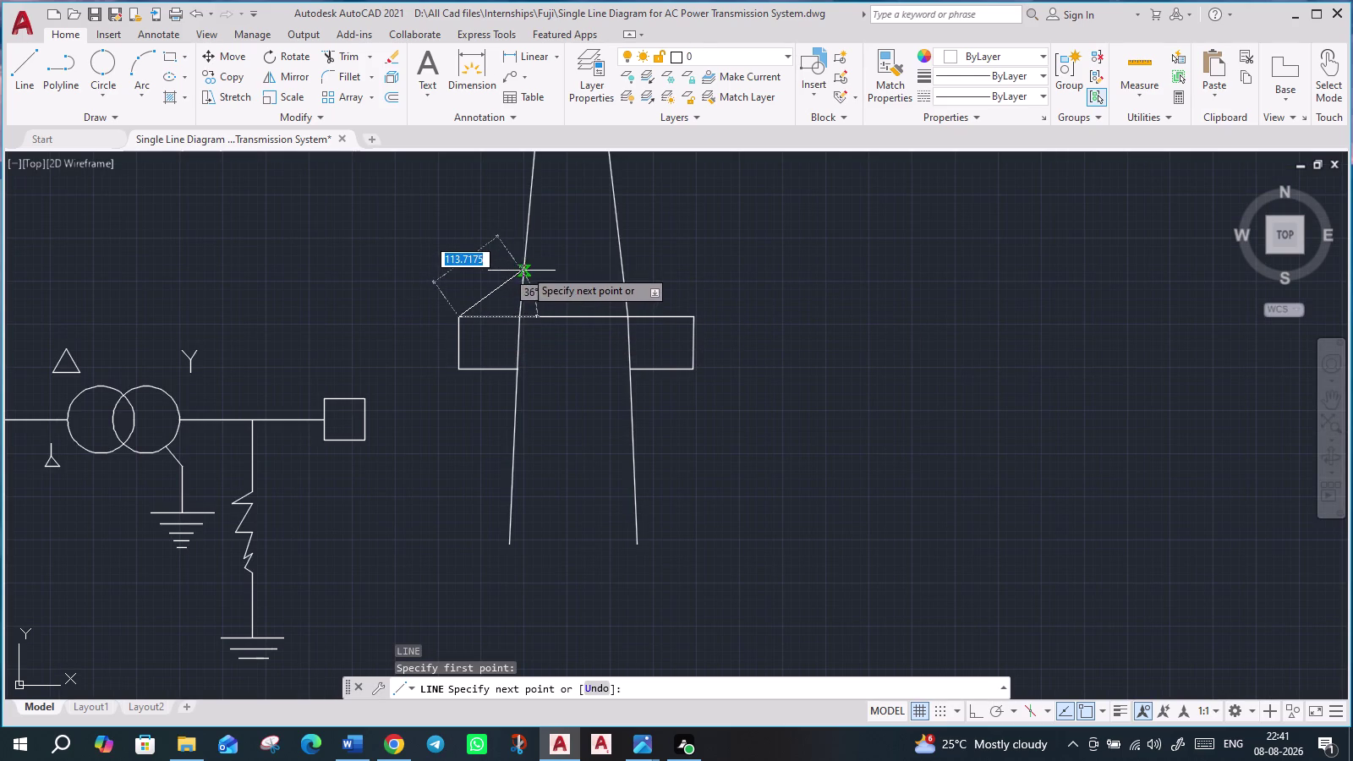
click(526, 269)
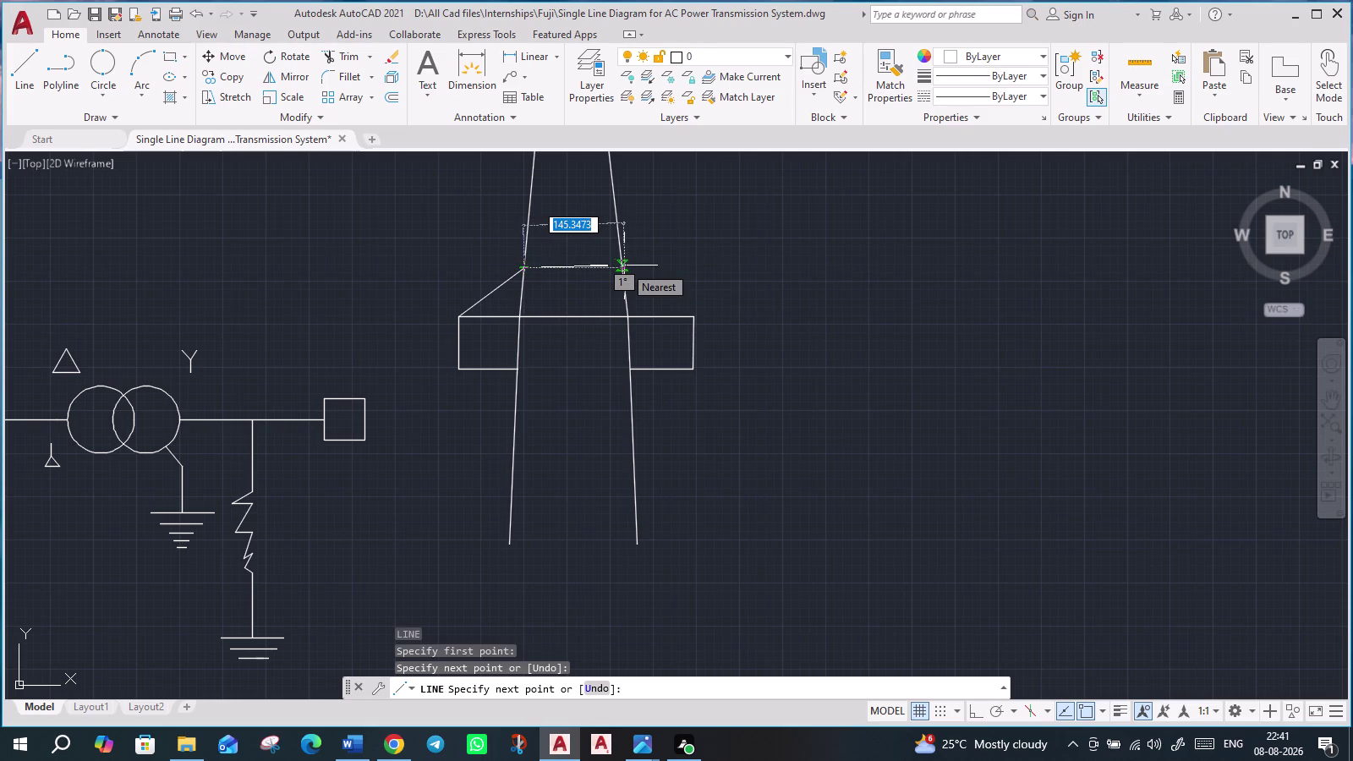
key(F8)
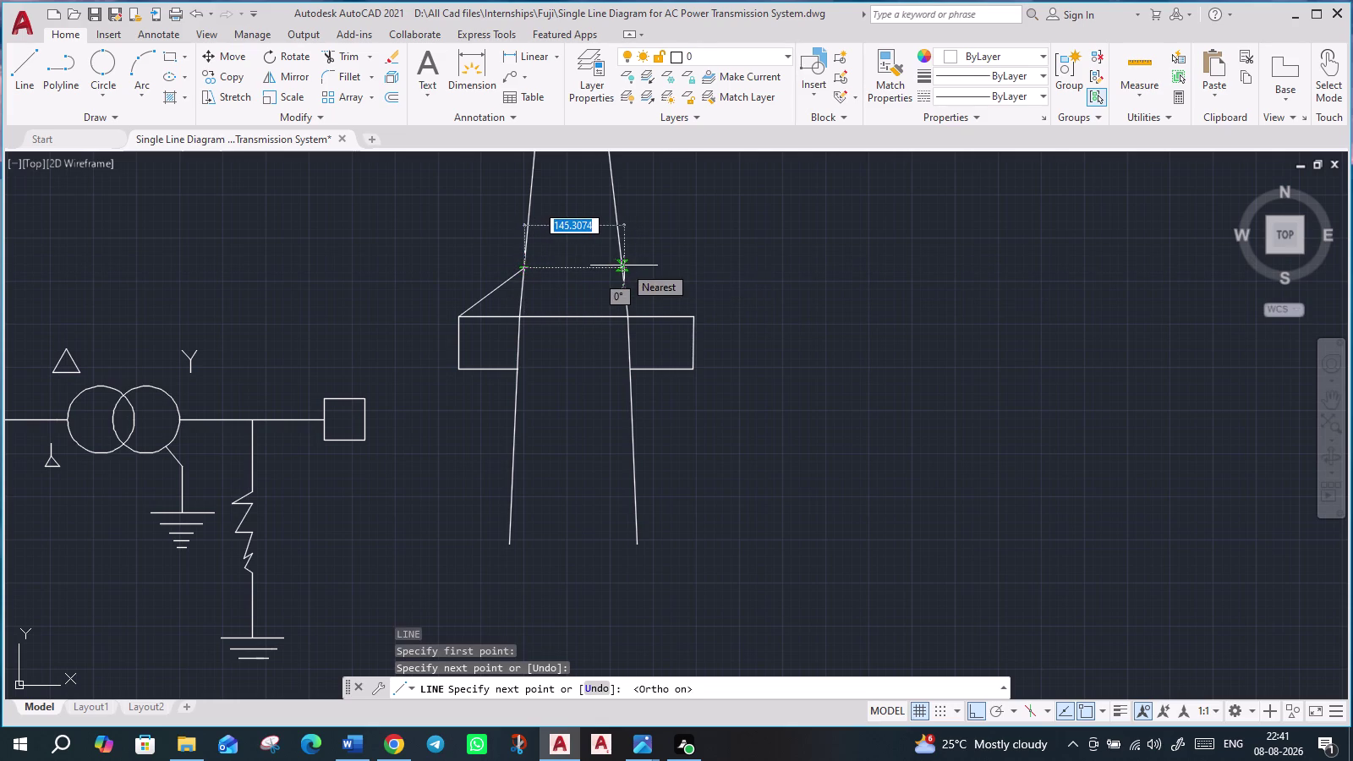
click(625, 266)
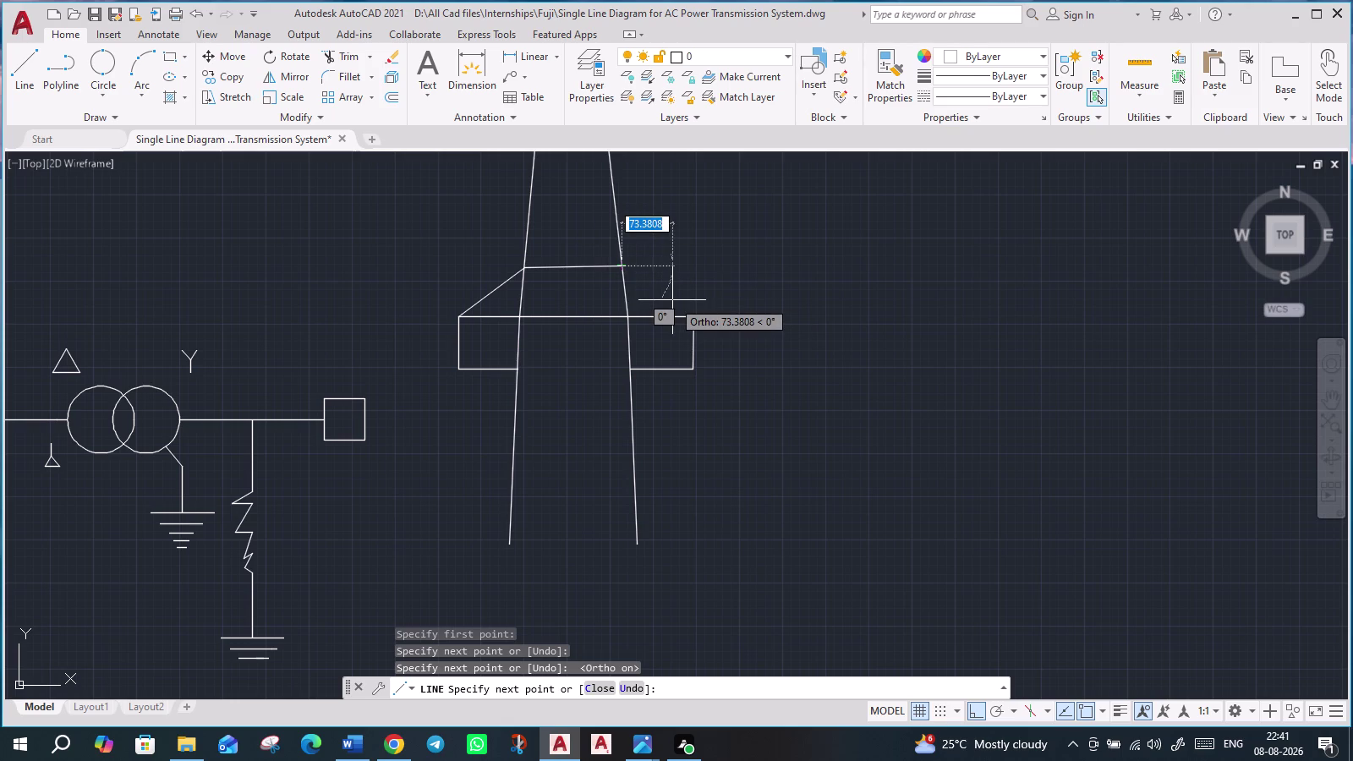
key(Escape)
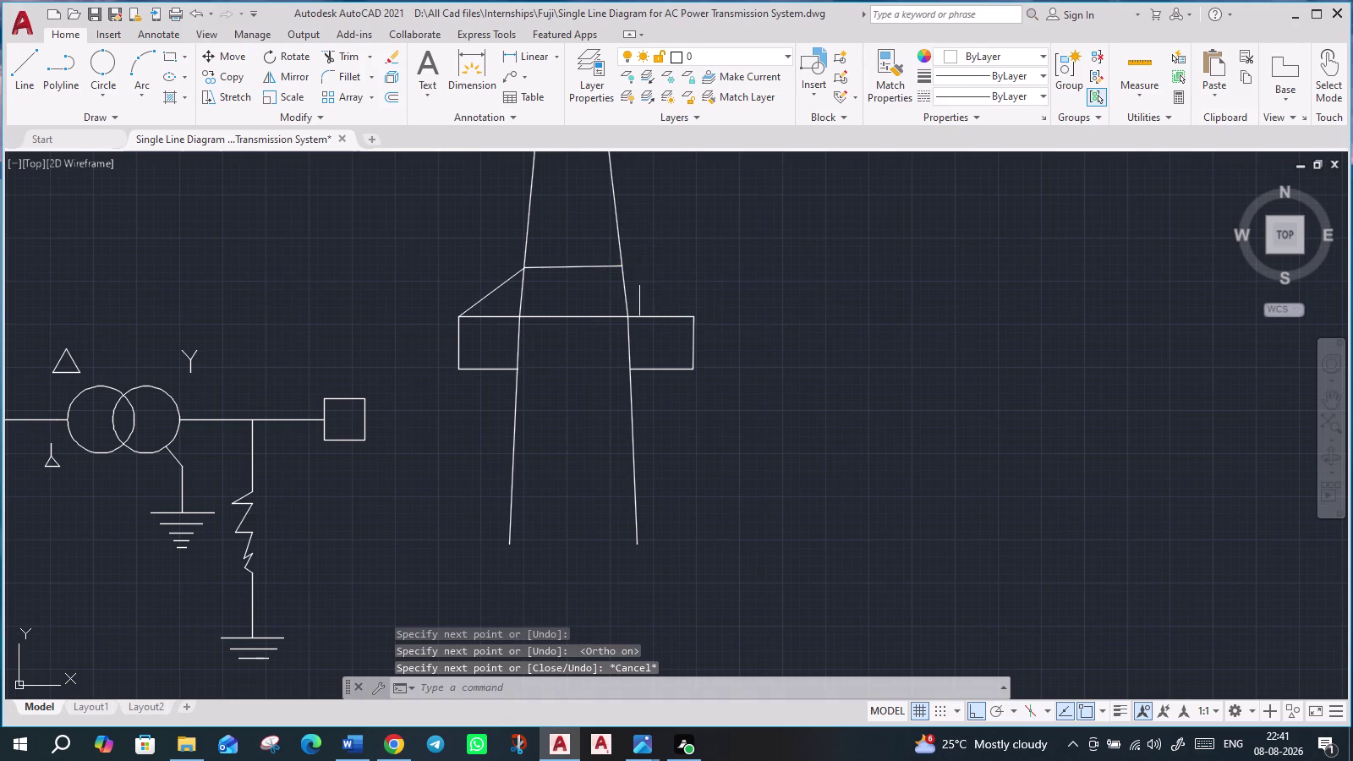
Zoom in and erase the misdrawn top line between the legs.
scroll(up, 3)
click(573, 264)
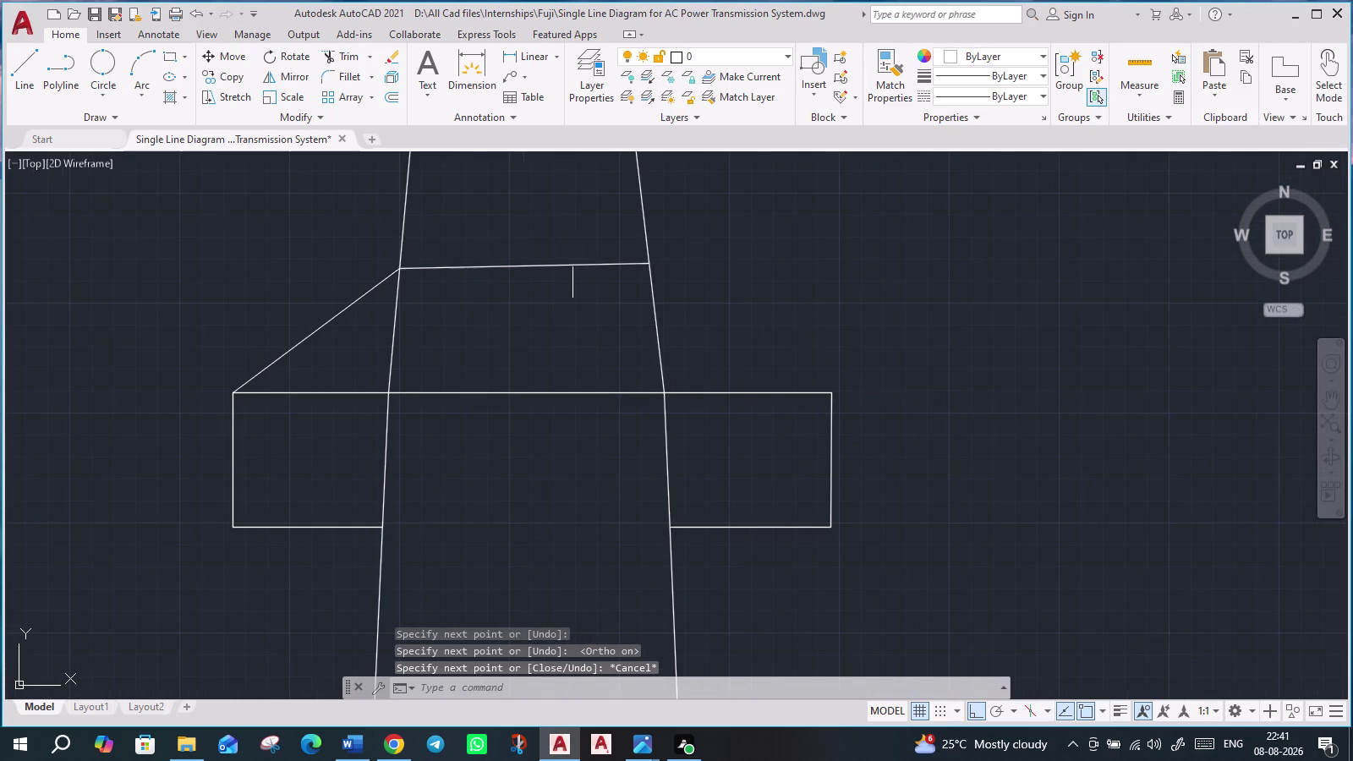
key(Delete)
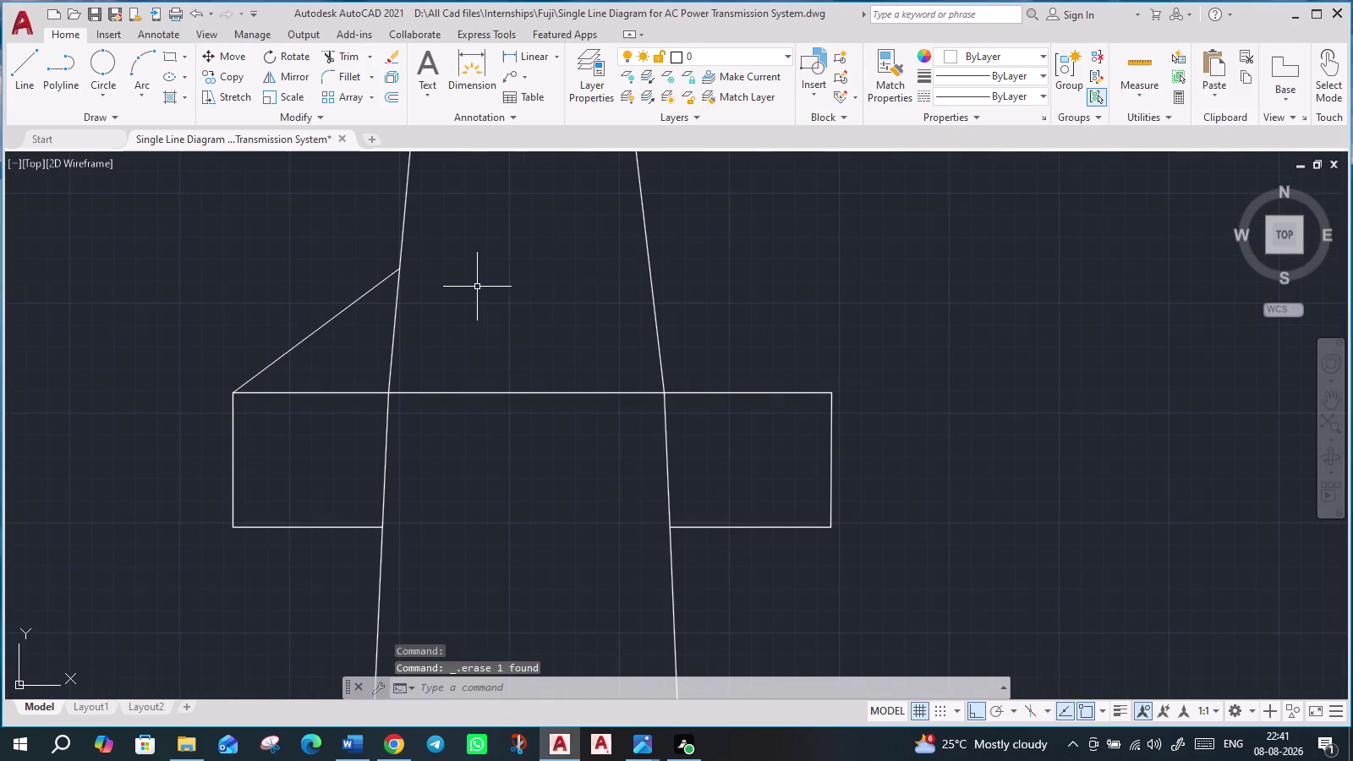
Draw the crossarm's top edge to the right leg, then slope it down to the right corner.
key(l)
key(Return)
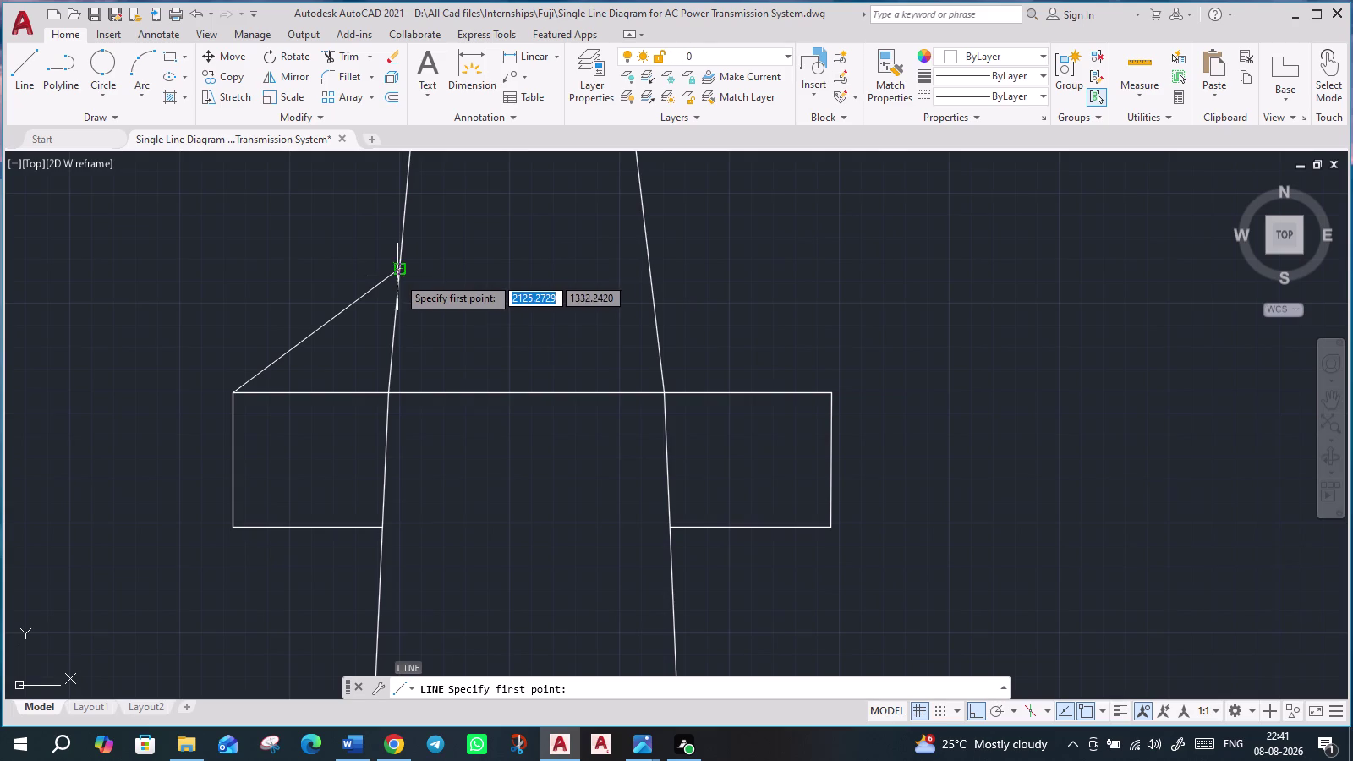
click(397, 273)
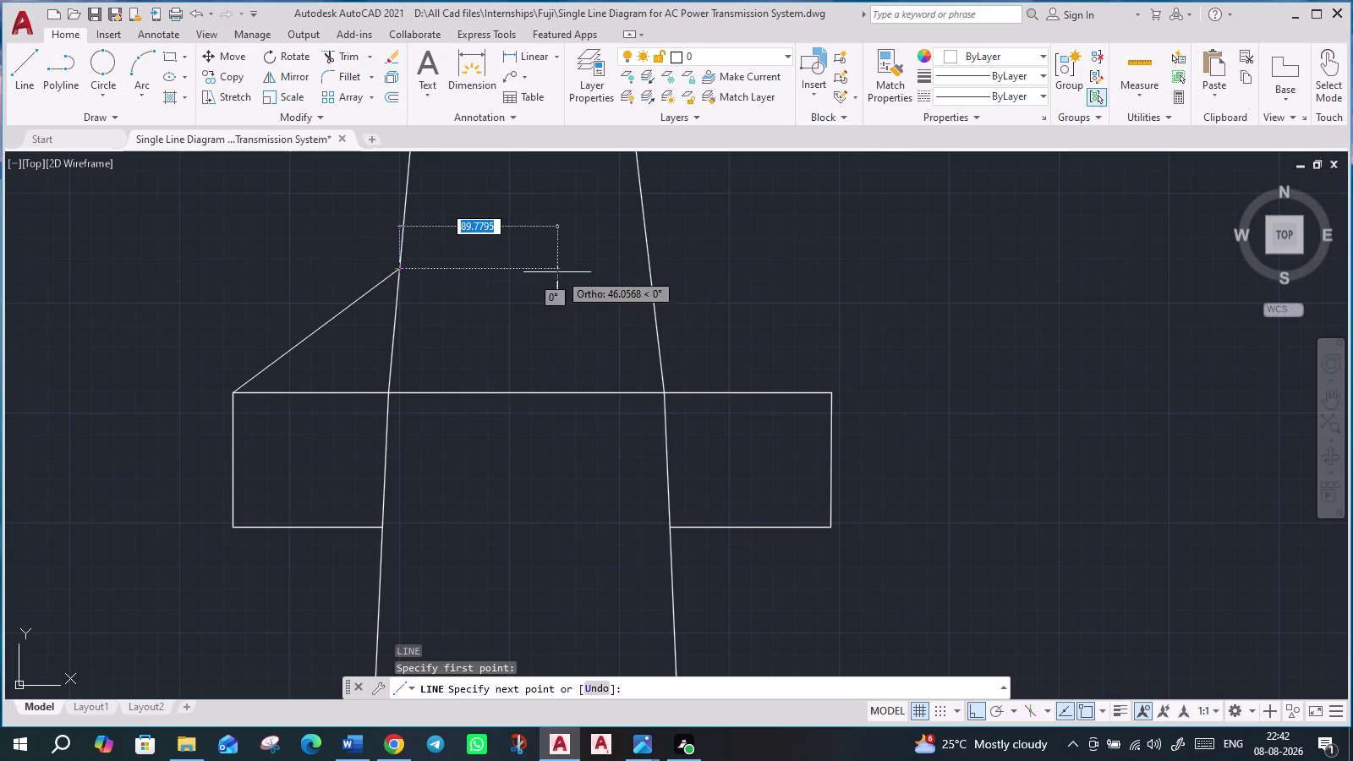
click(654, 270)
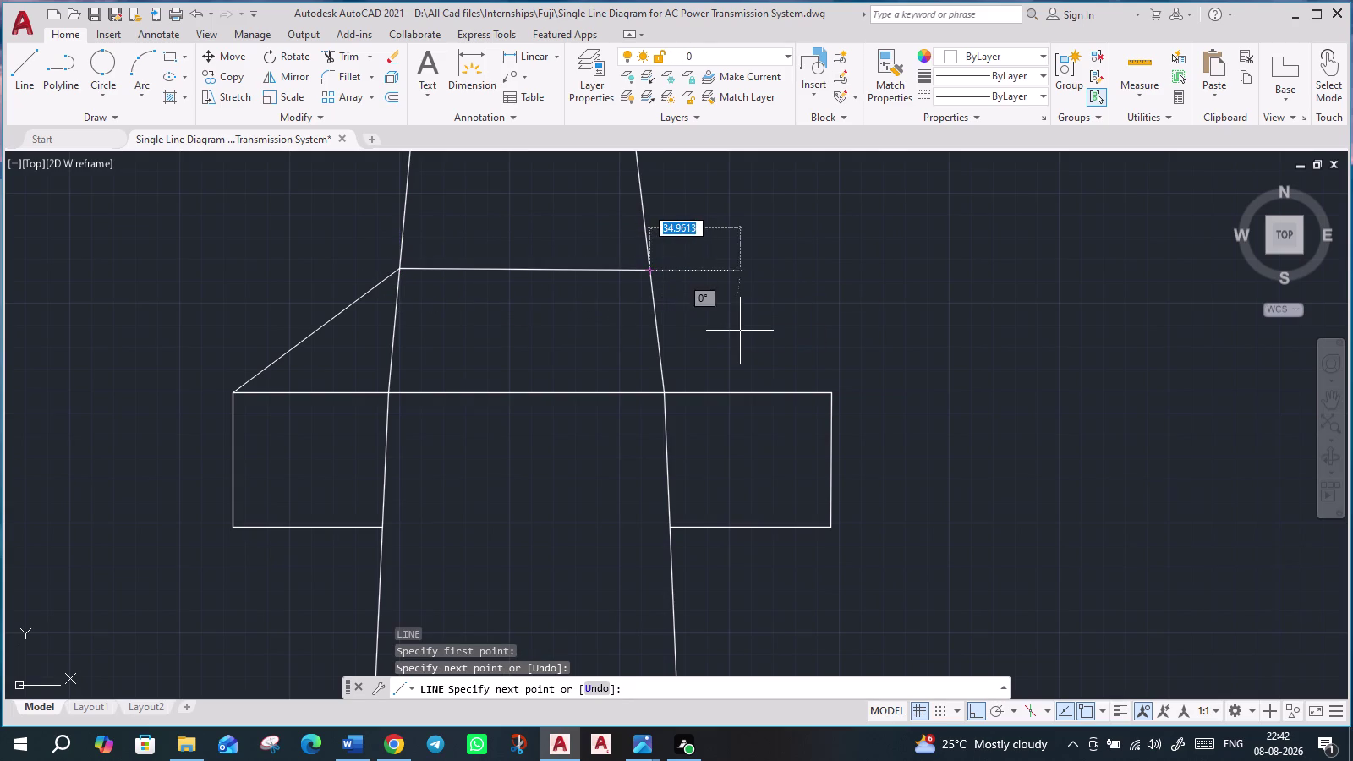
key(F8)
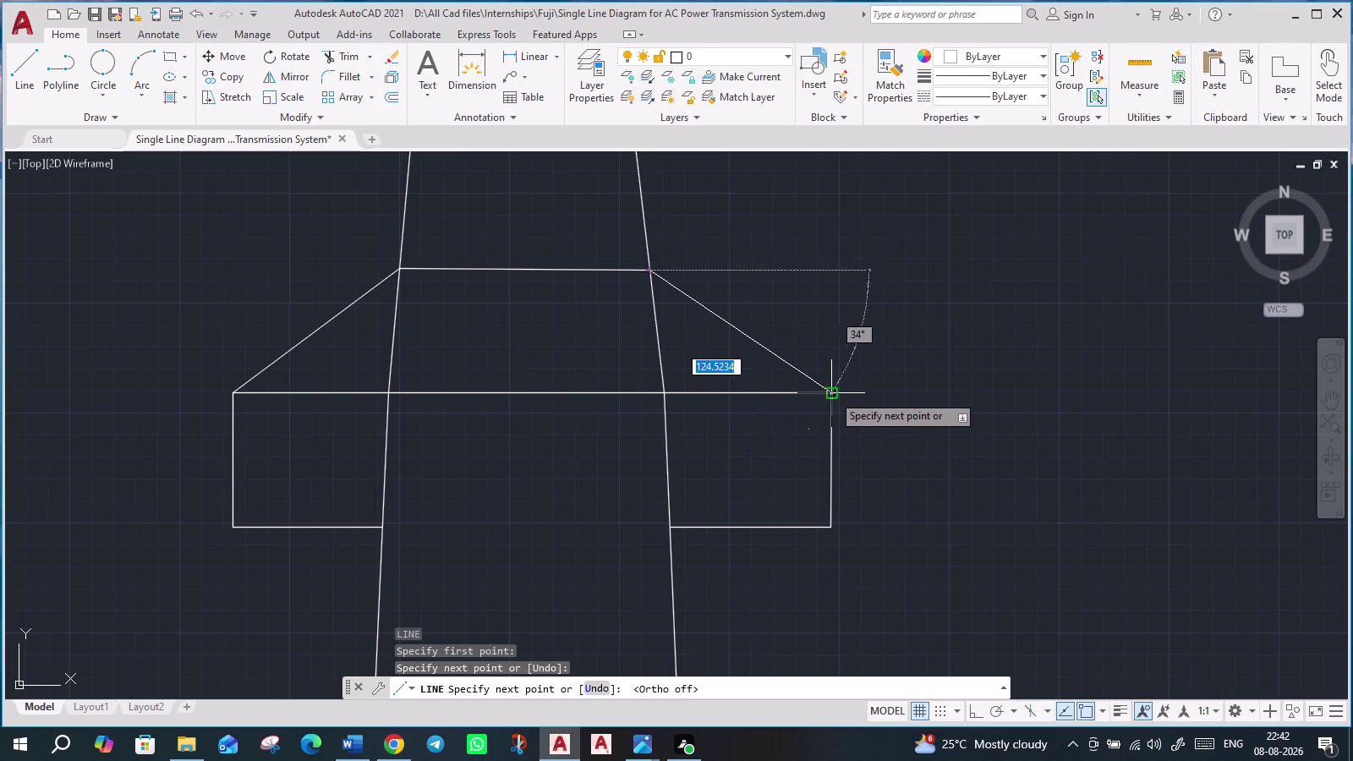
click(832, 394)
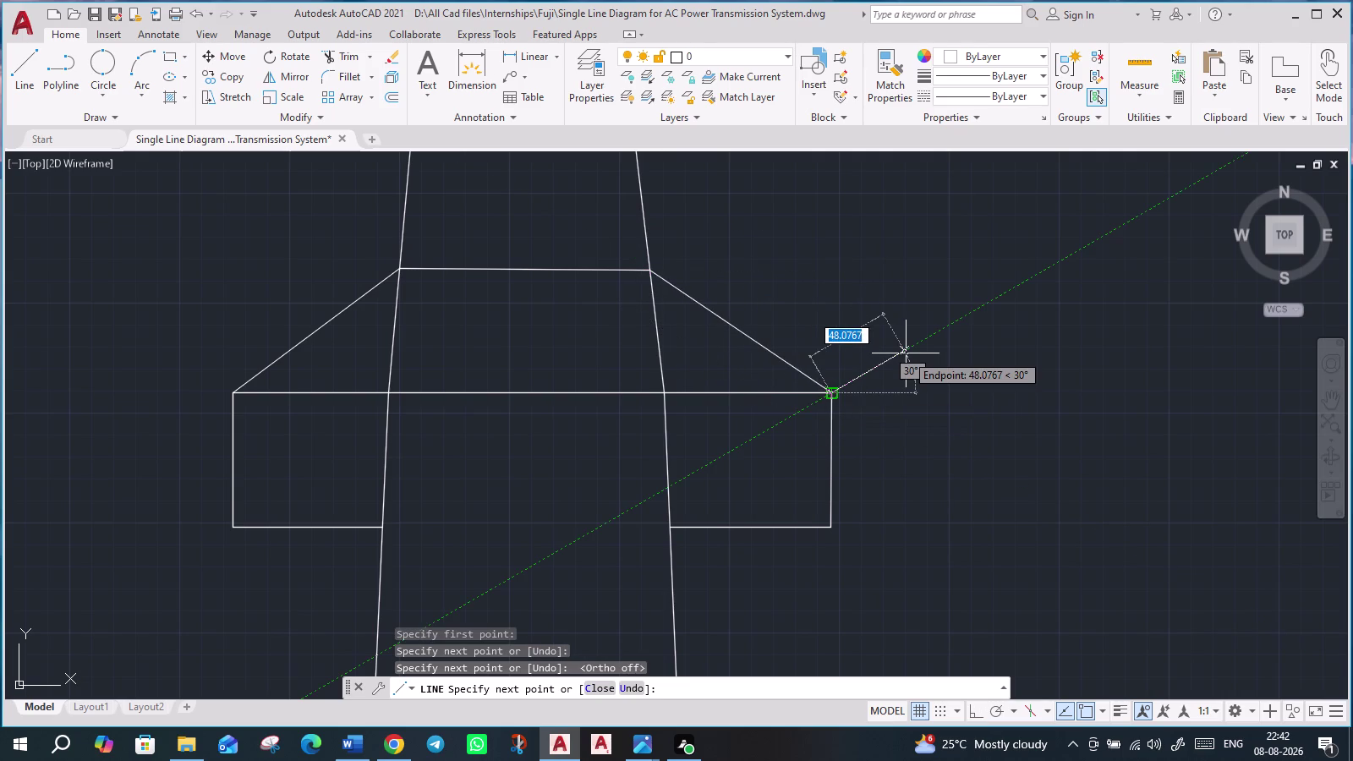
key(Escape)
scroll(down, 3)
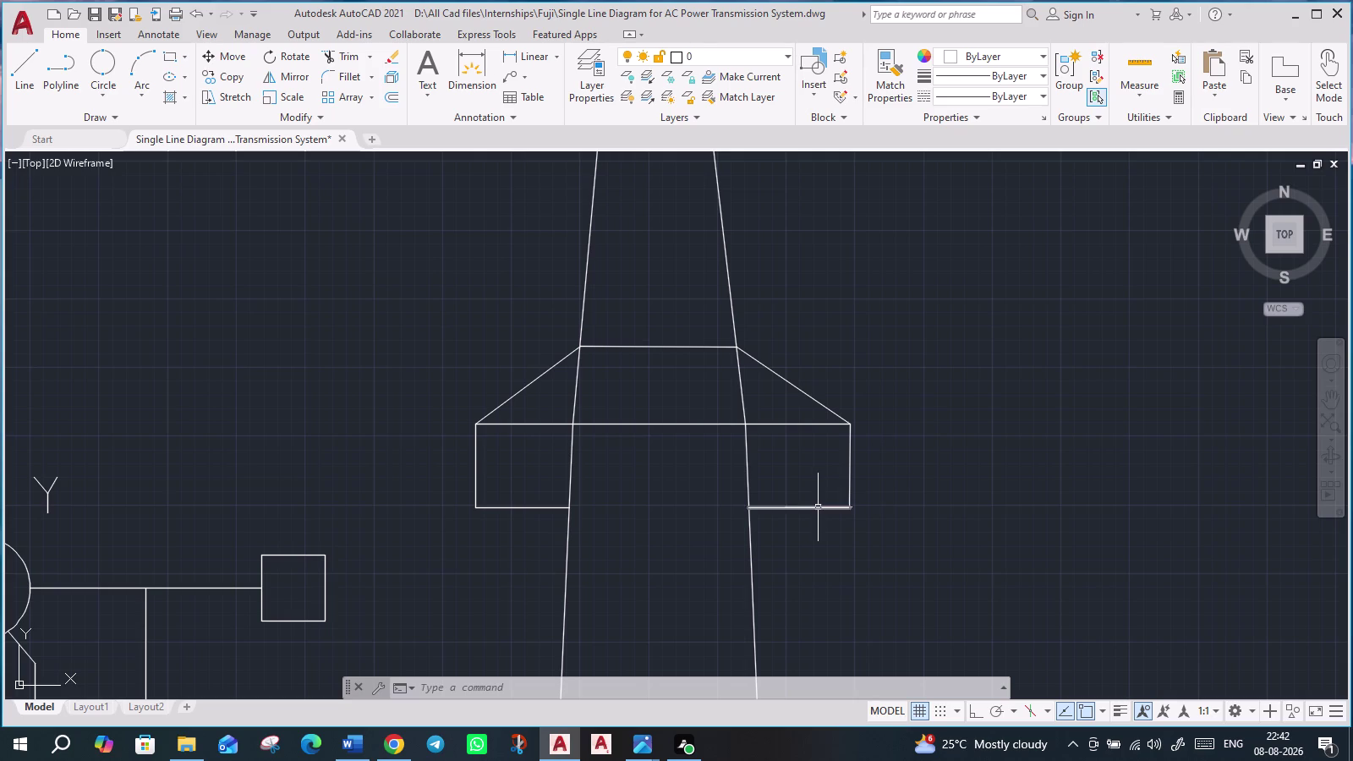
scroll(up, 3)
scroll(down, 3)
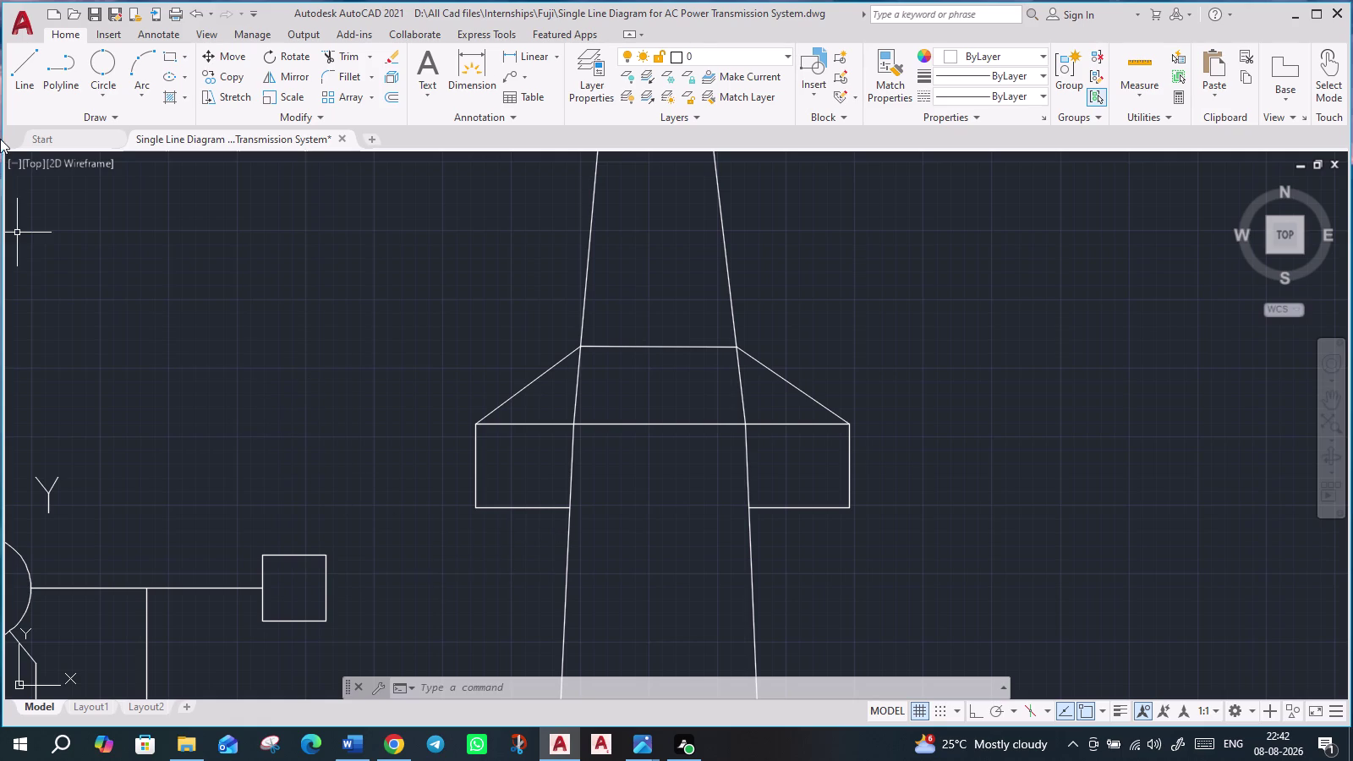
click(27, 67)
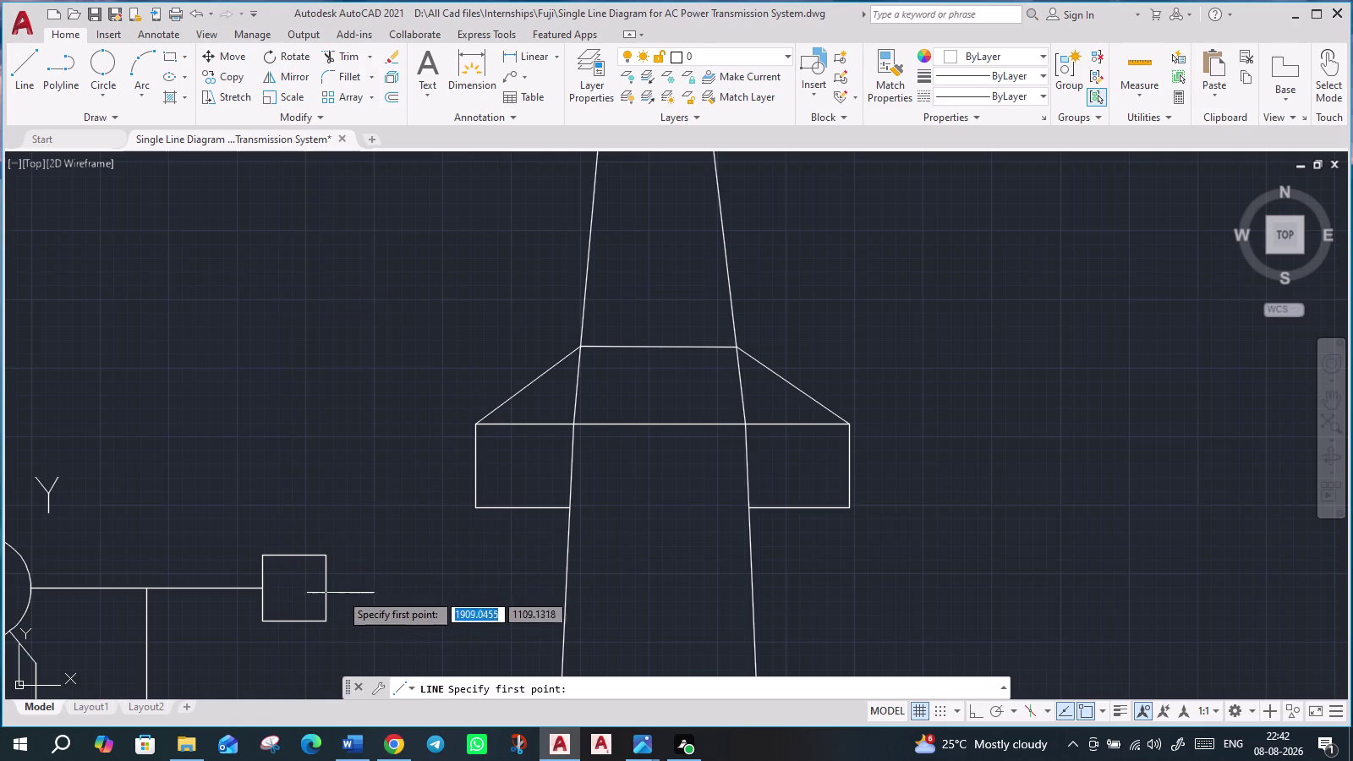
Draw a conductor from the breaker's right midpoint, running horizontally, then up to the crossarm's lower-left corner.
click(323, 589)
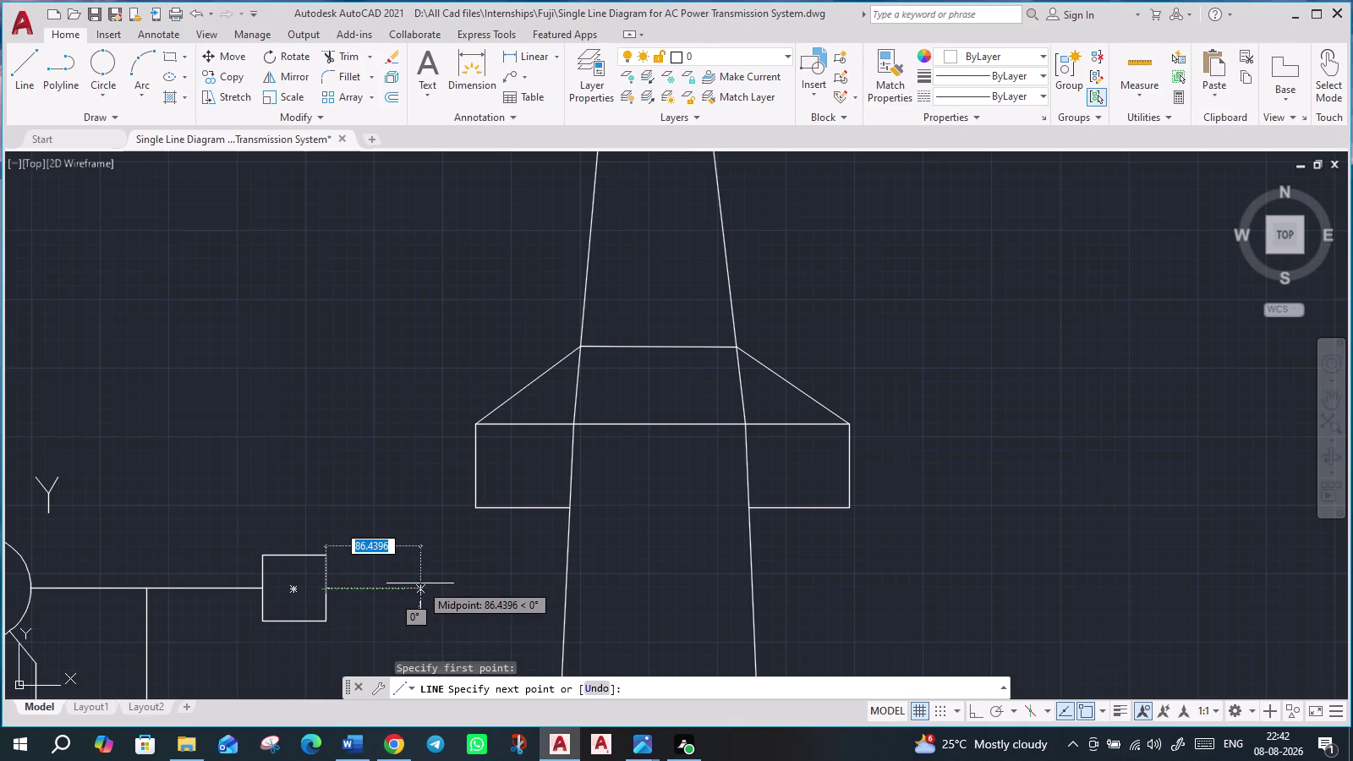
click(415, 583)
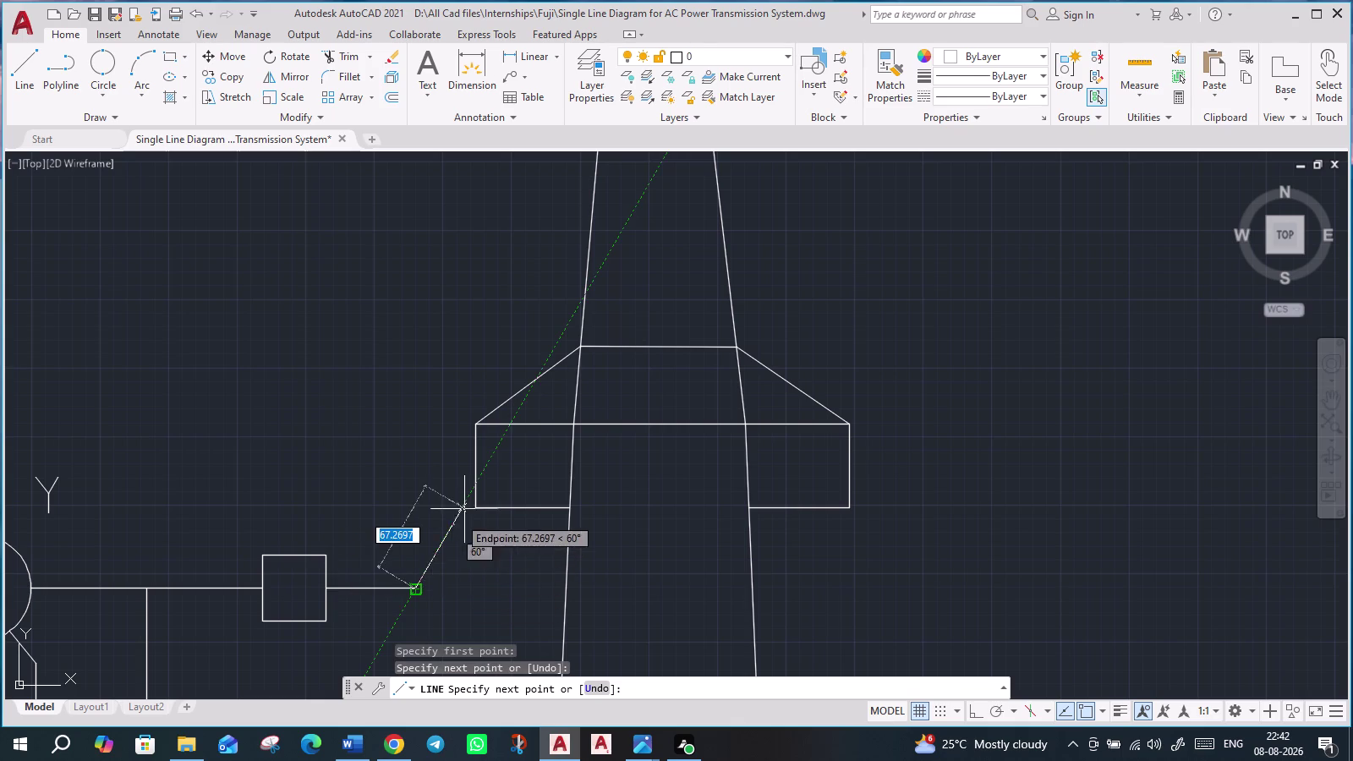
click(474, 503)
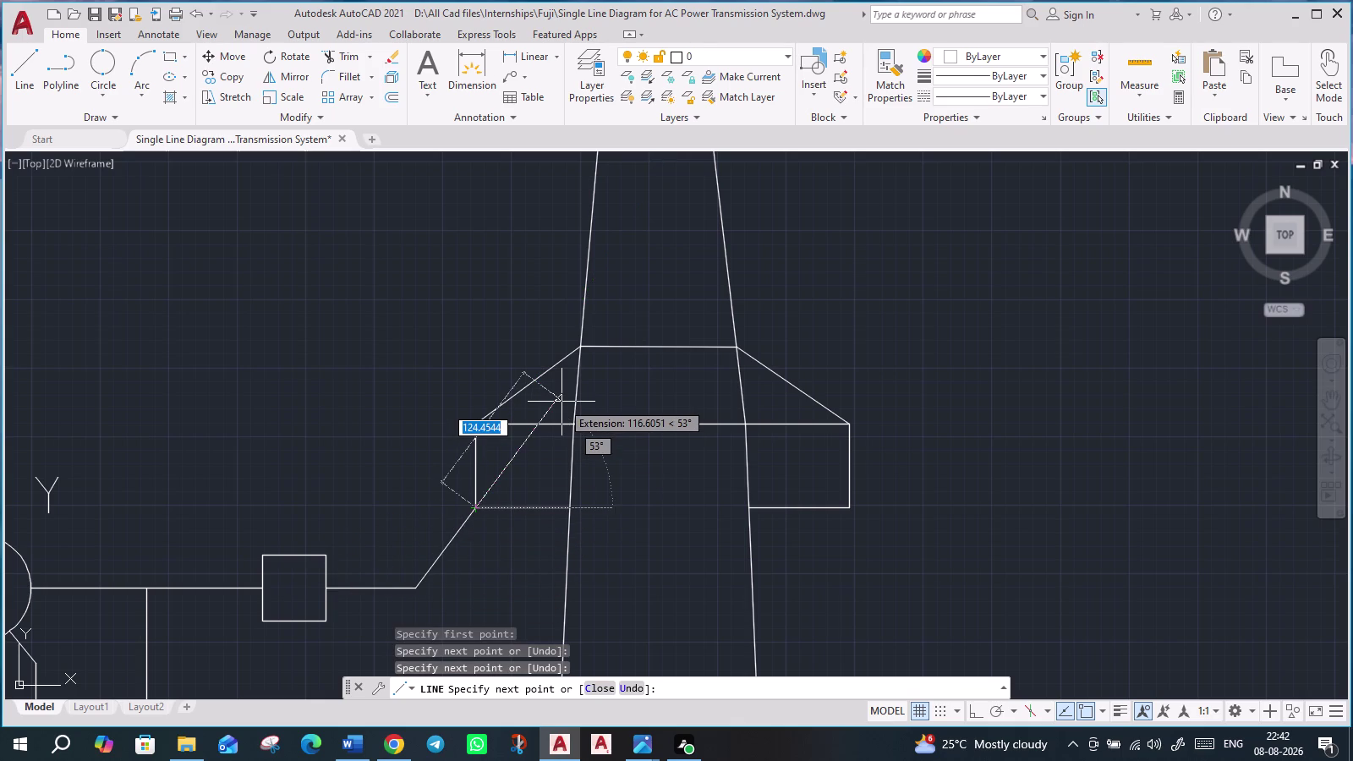
key(Escape)
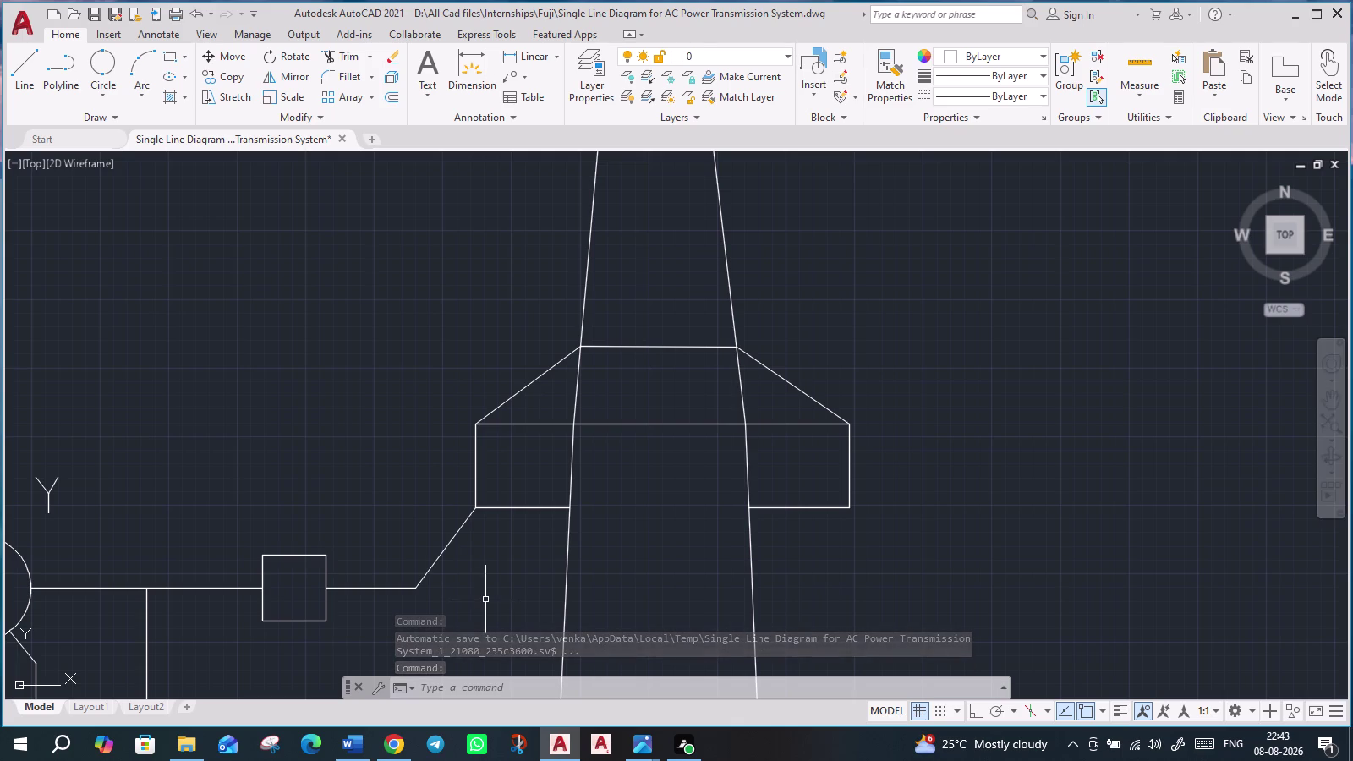
scroll(down, 3)
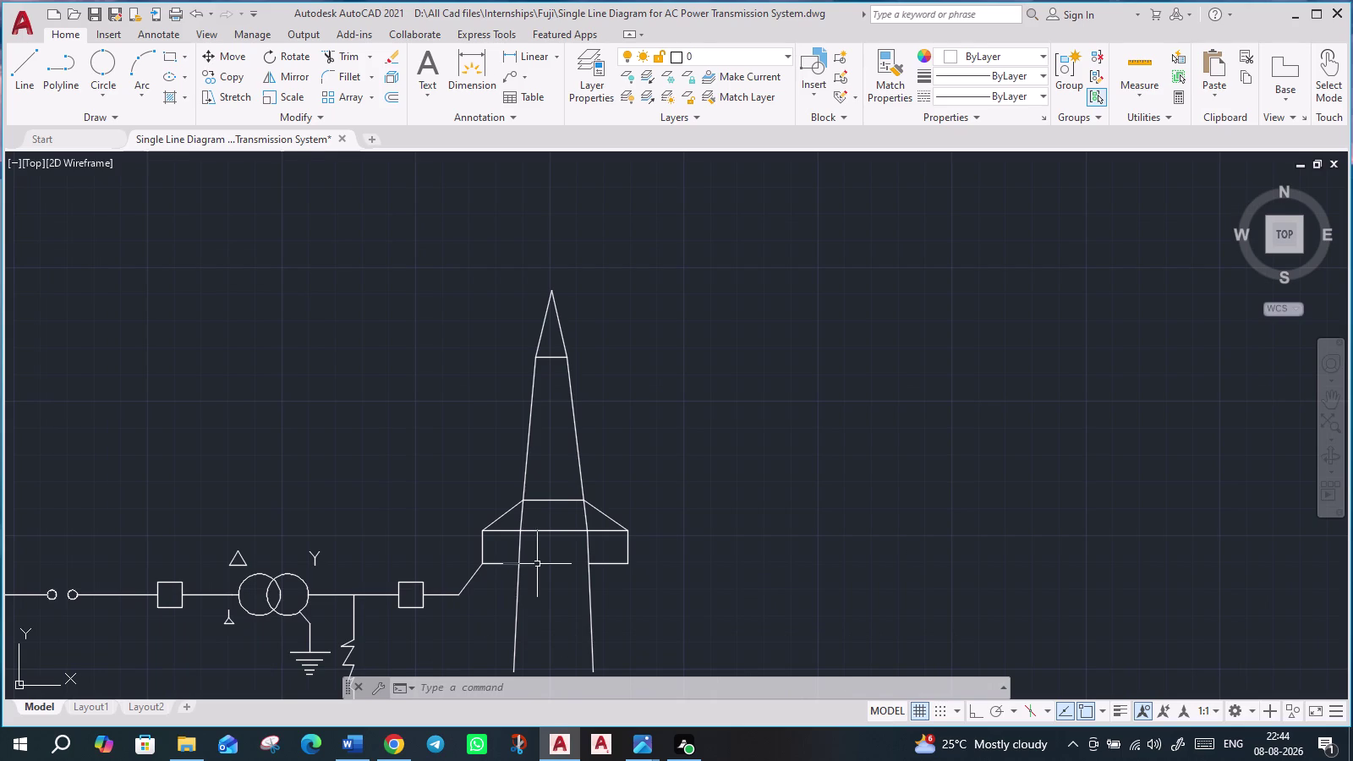
Erase the crossarm's lower-left and lower-right bottom edge pieces.
scroll(up, 3)
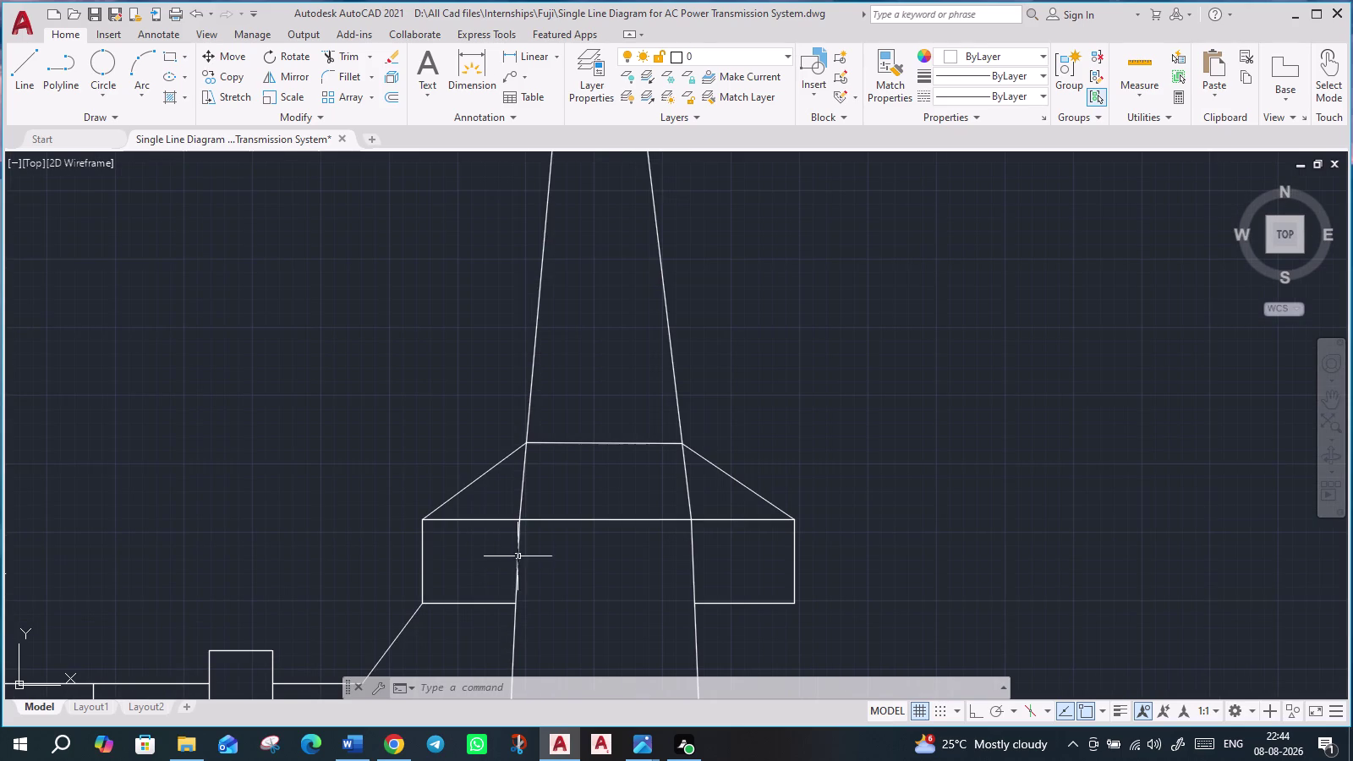
click(489, 603)
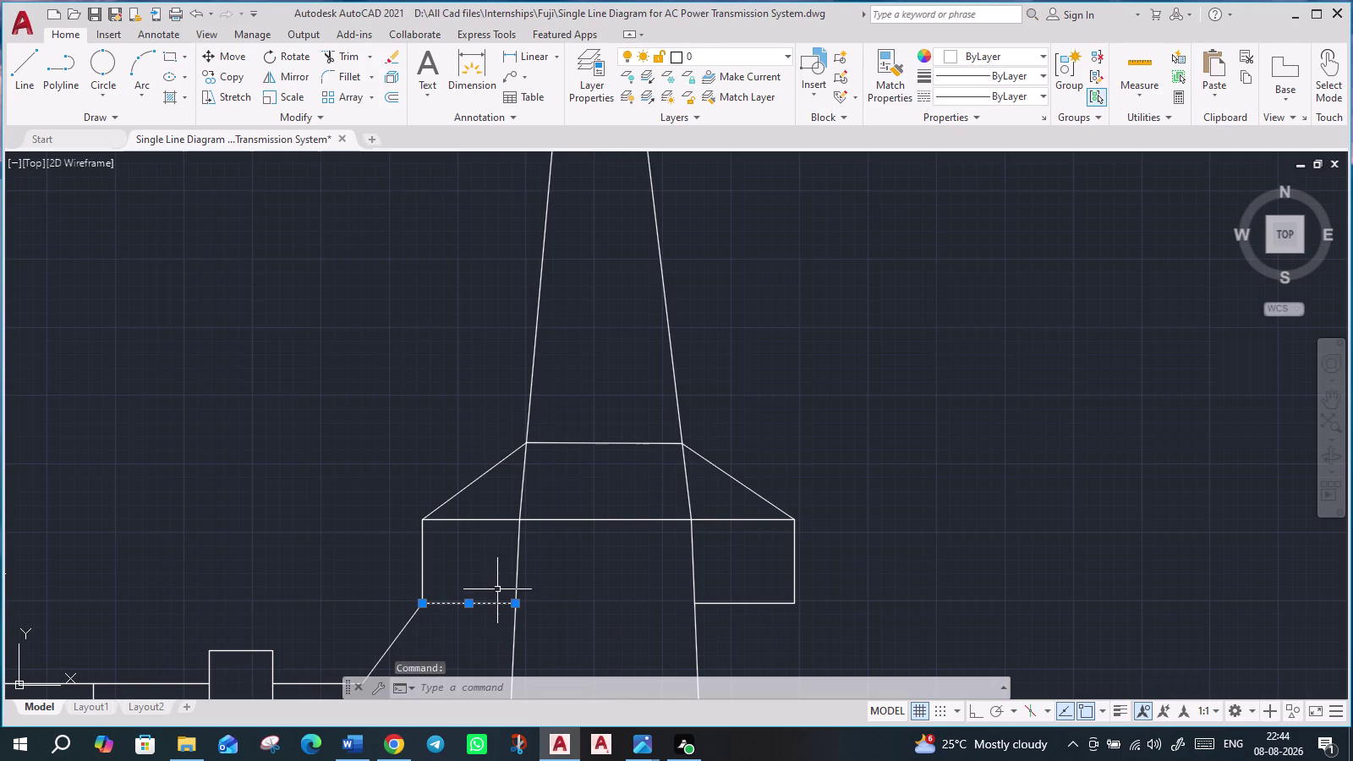
key(Delete)
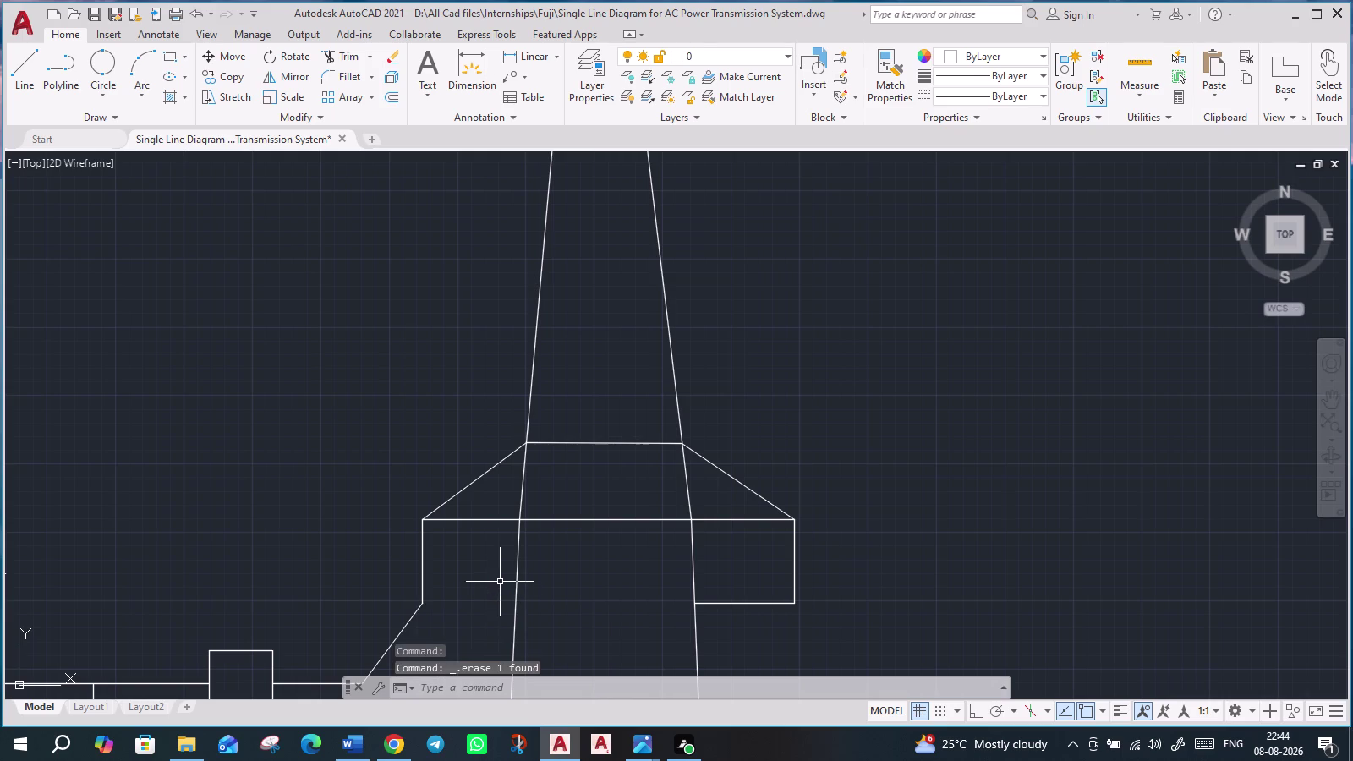
click(740, 604)
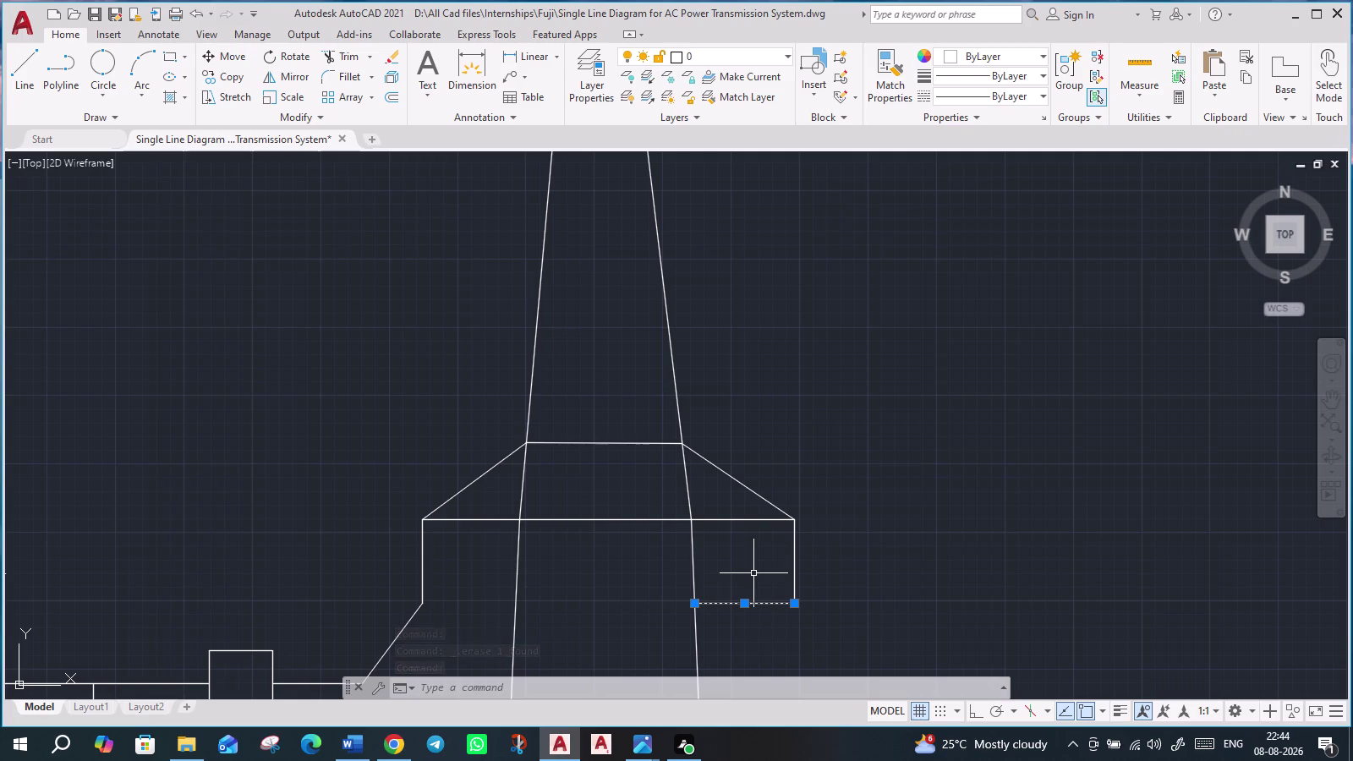
key(Delete)
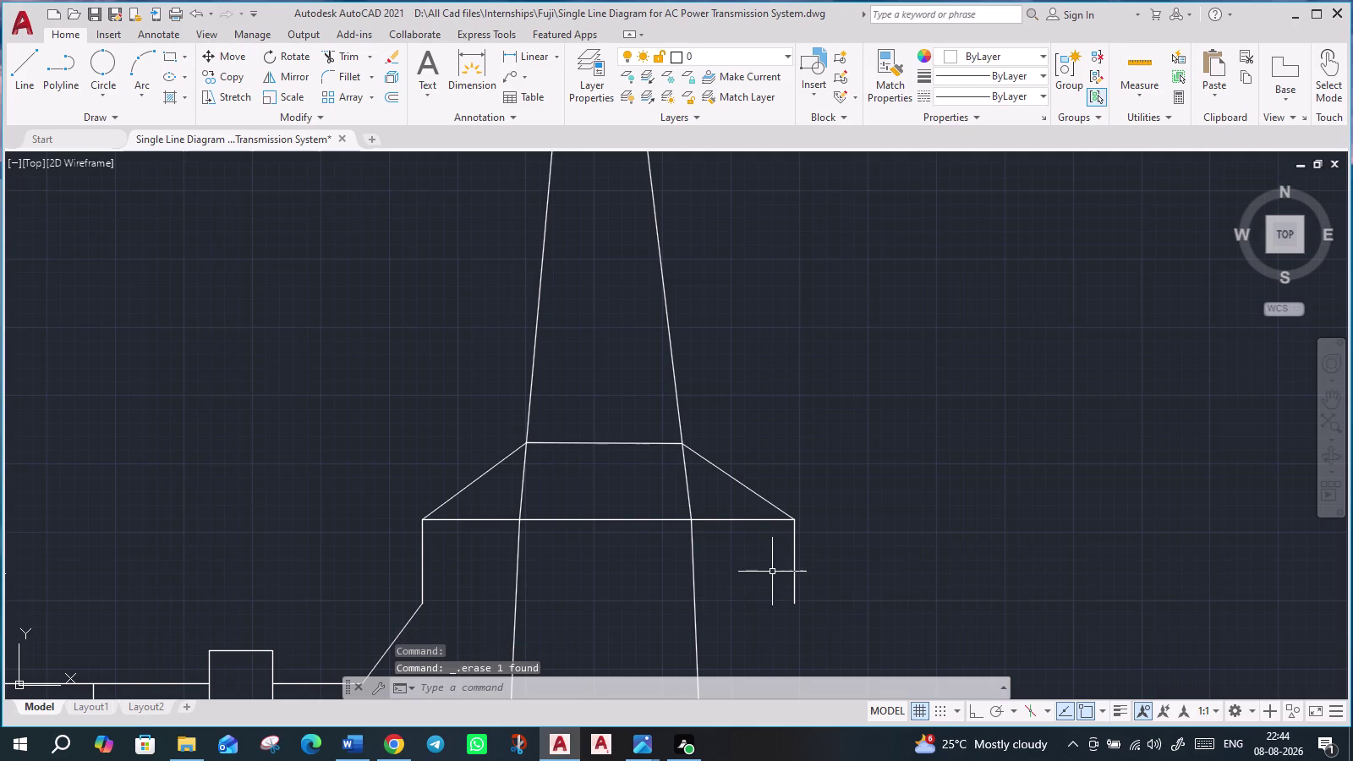
scroll(down, 3)
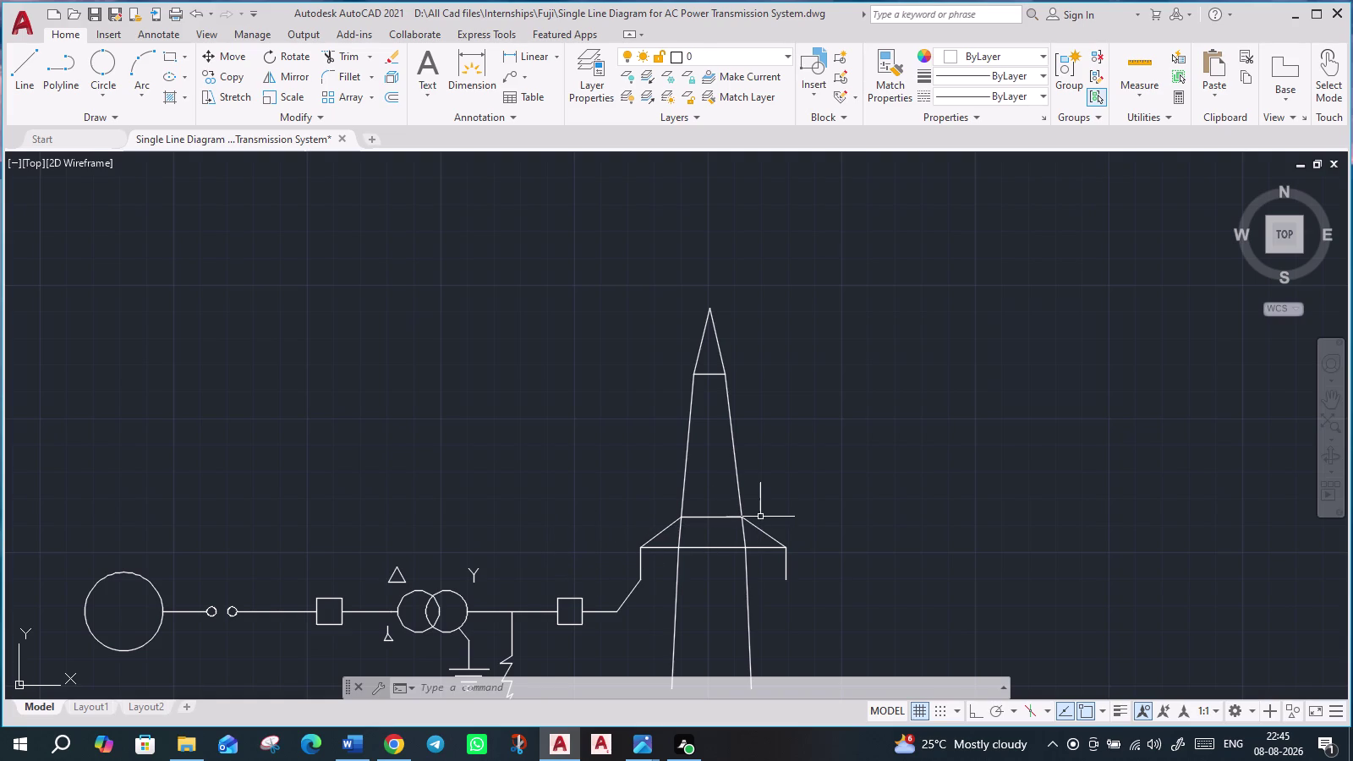
Select all of the crossarm's edges and hanging ends.
click(659, 532)
click(709, 520)
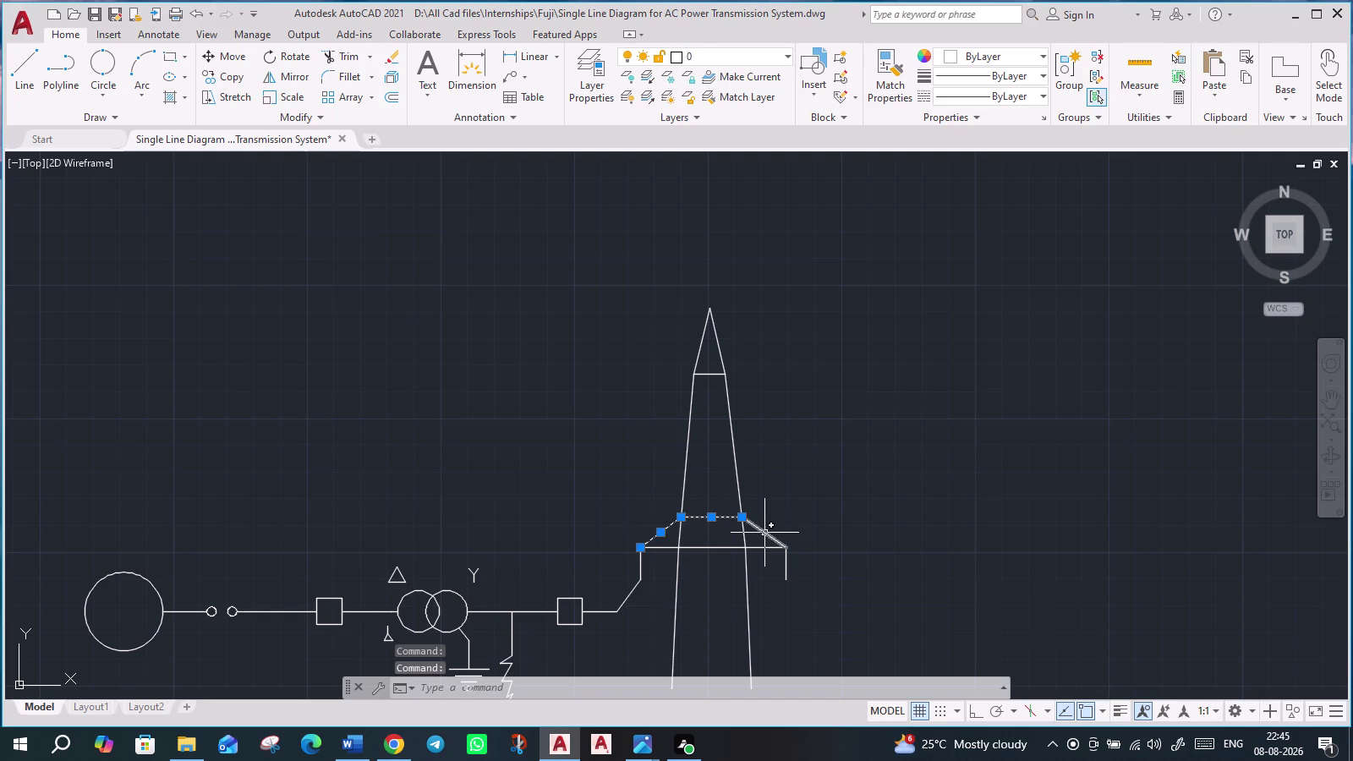
click(765, 532)
click(766, 550)
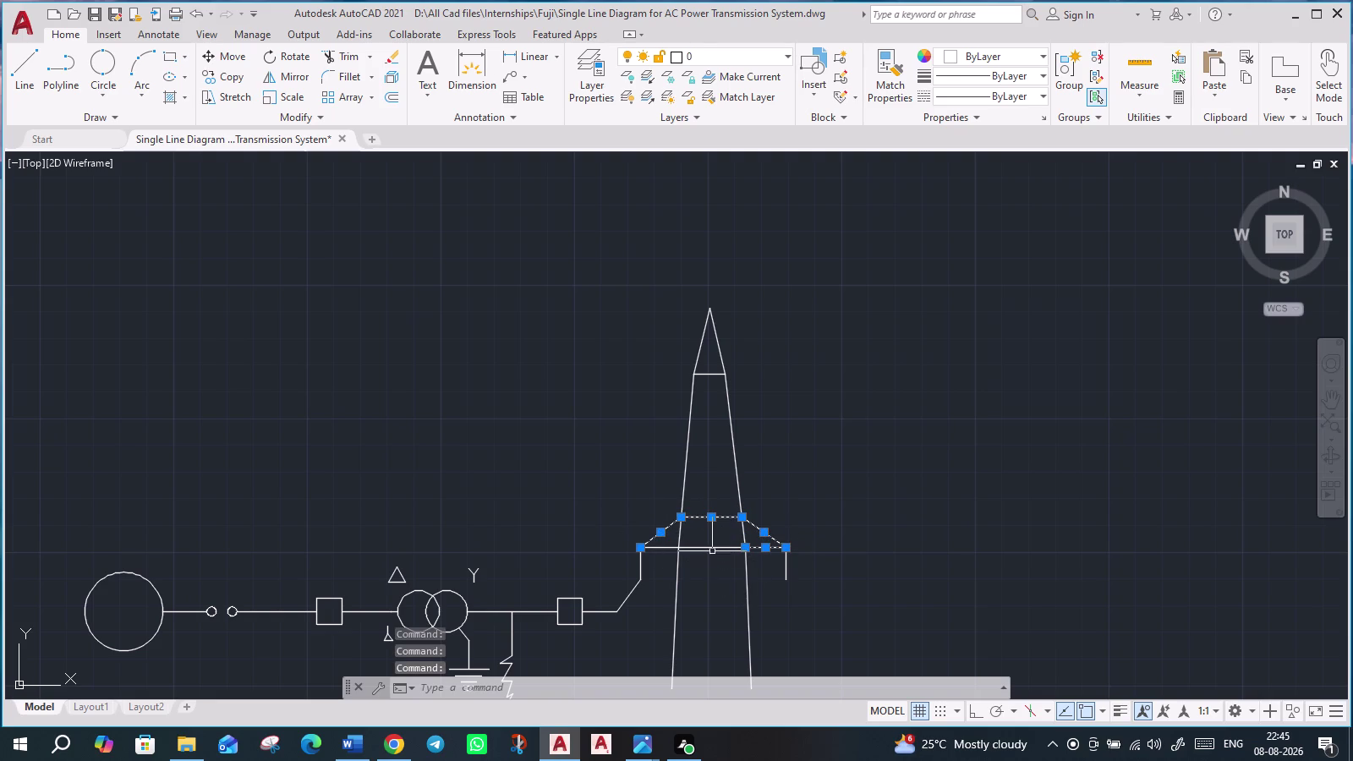
click(711, 549)
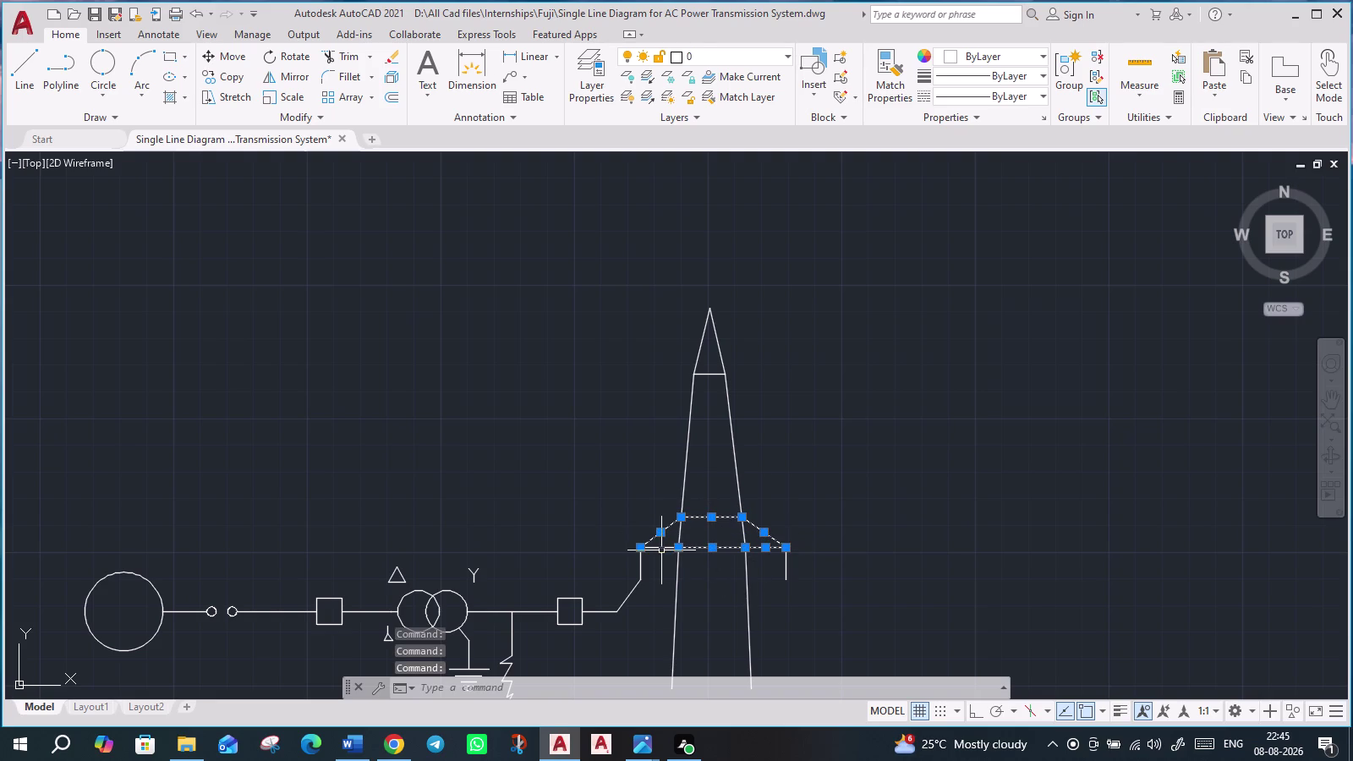
click(662, 550)
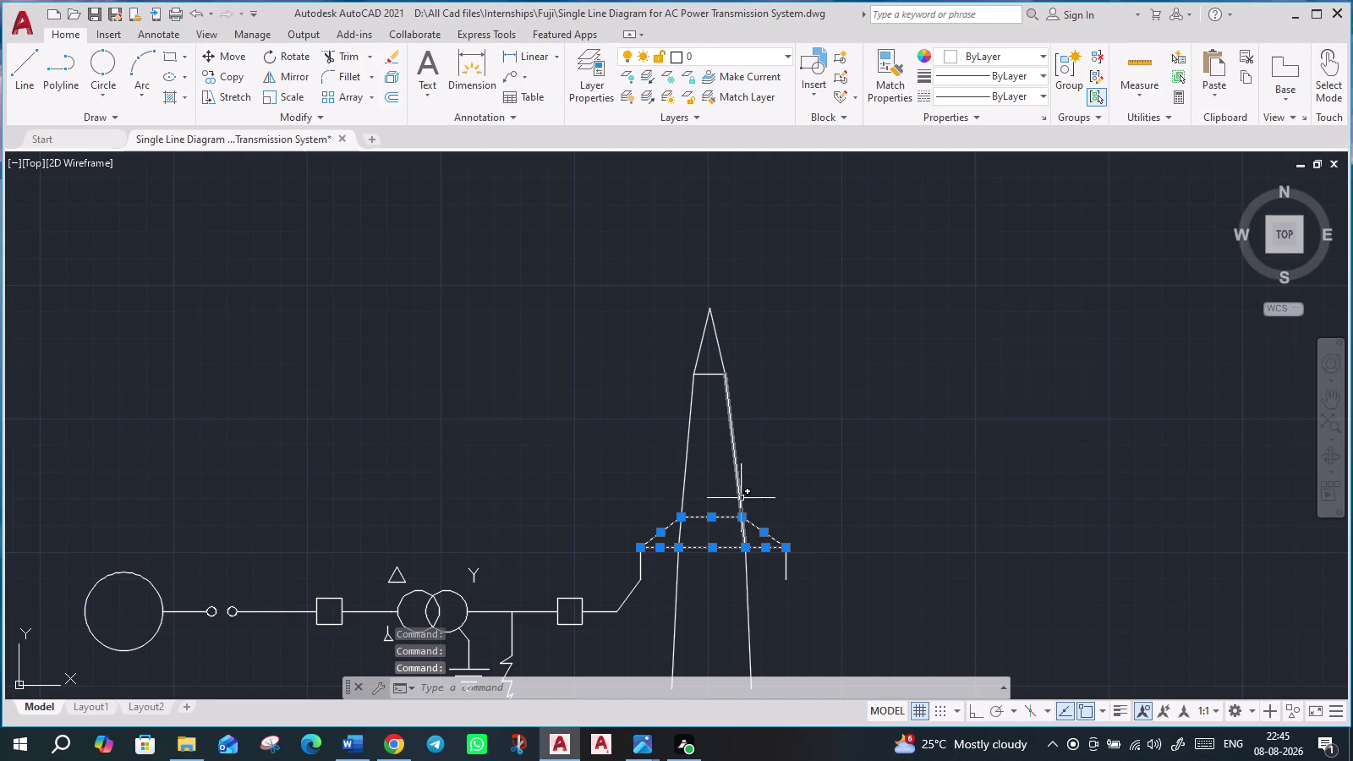
click(787, 566)
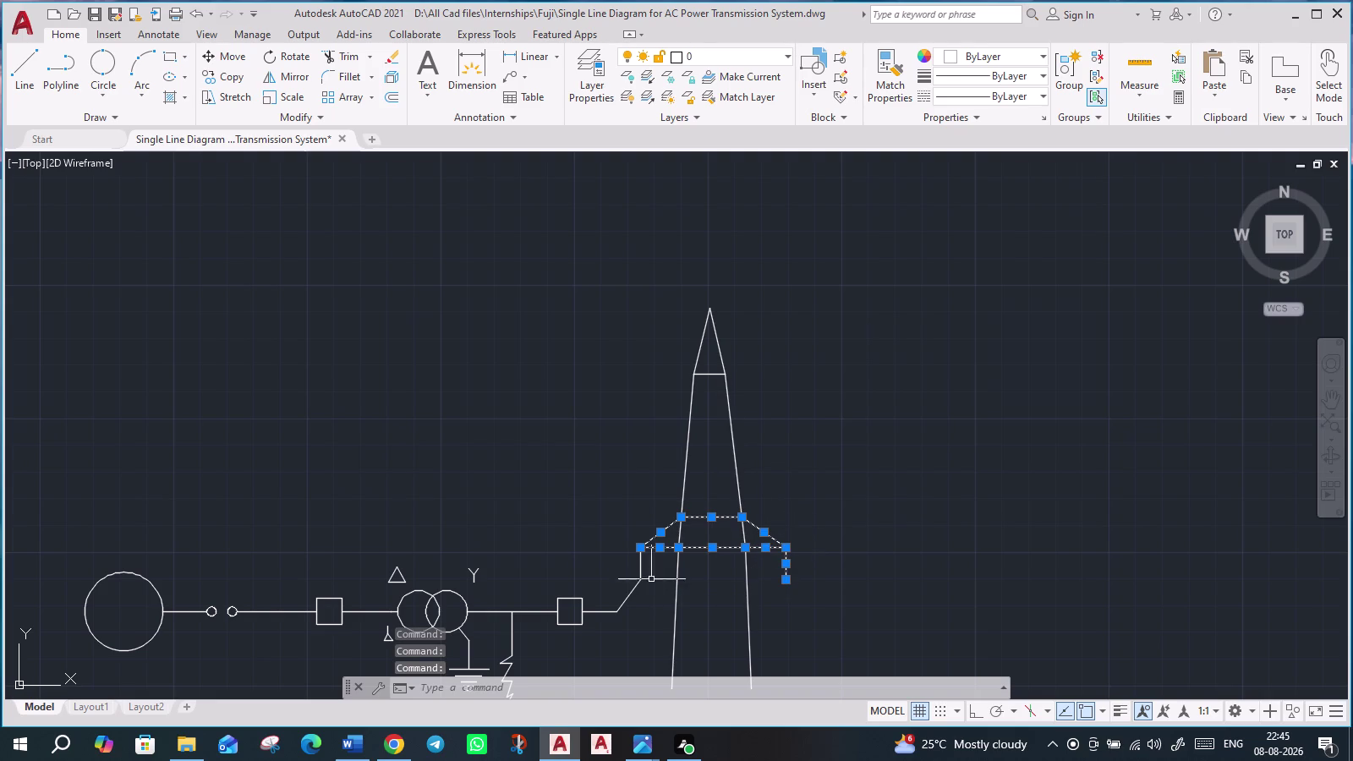
click(641, 569)
Copy the crossarm with CO to two higher positions on the tower.
text(co)
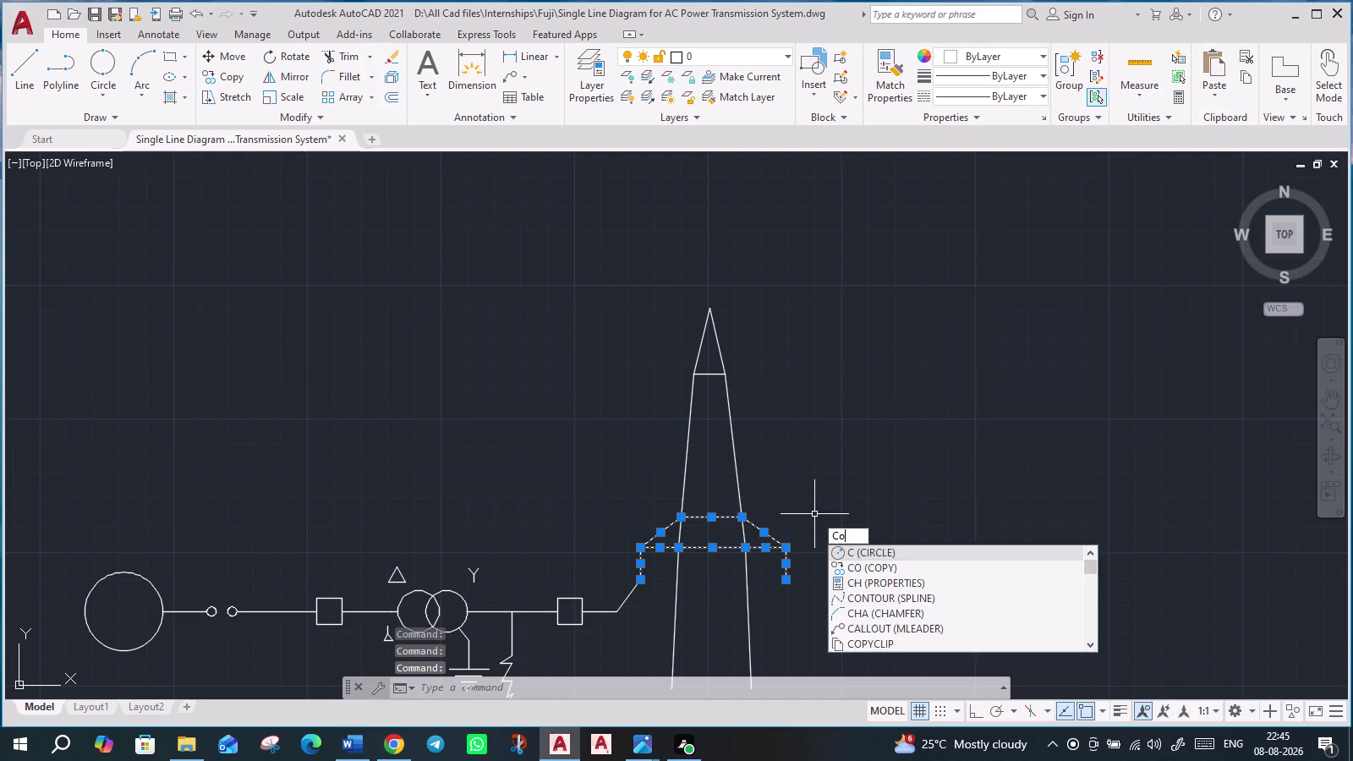
key(Return)
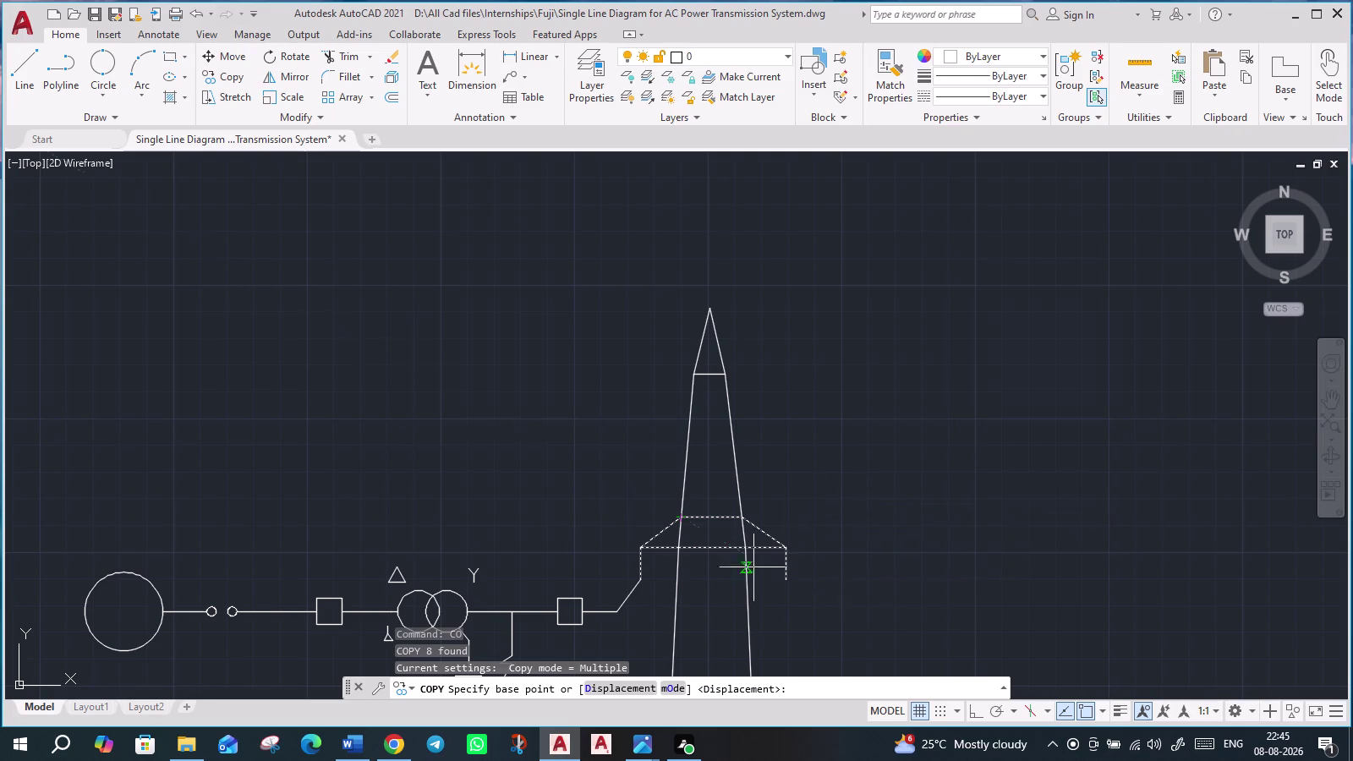
click(681, 519)
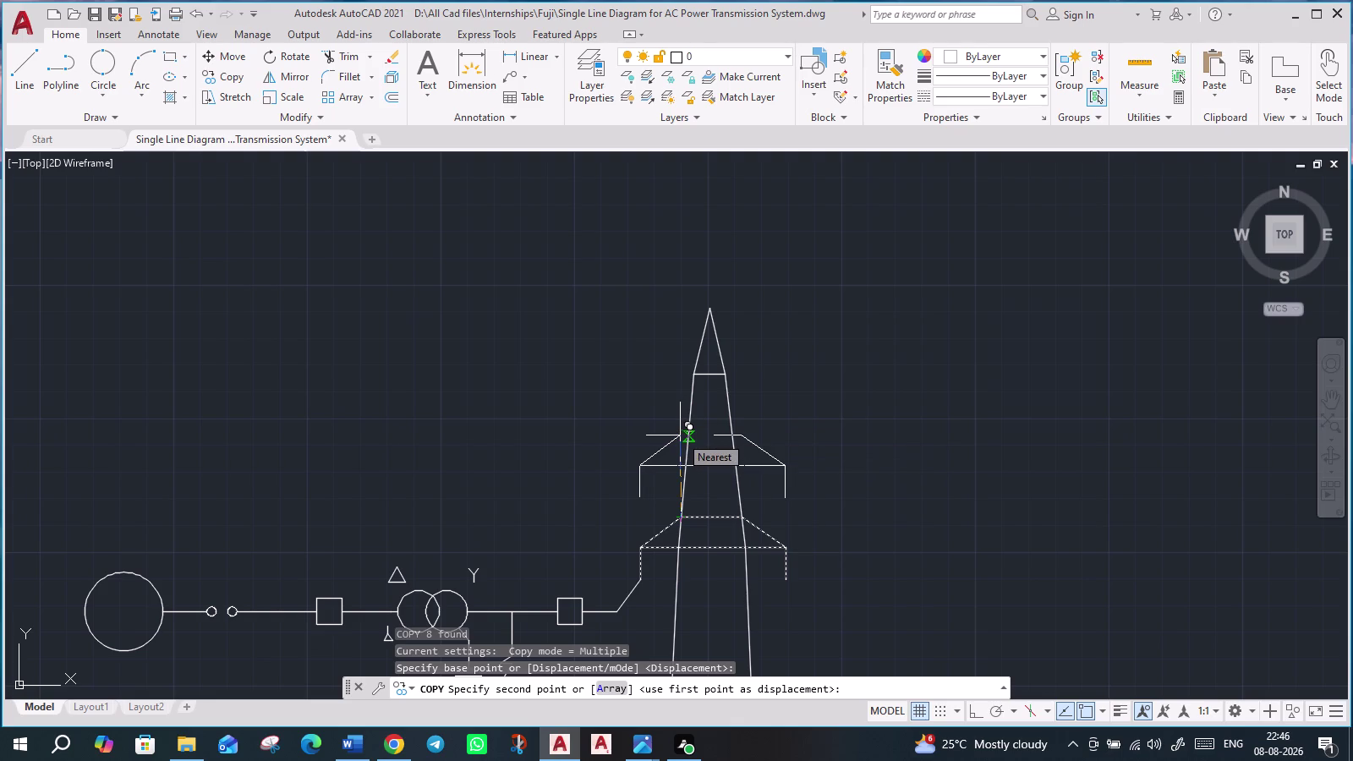
click(680, 435)
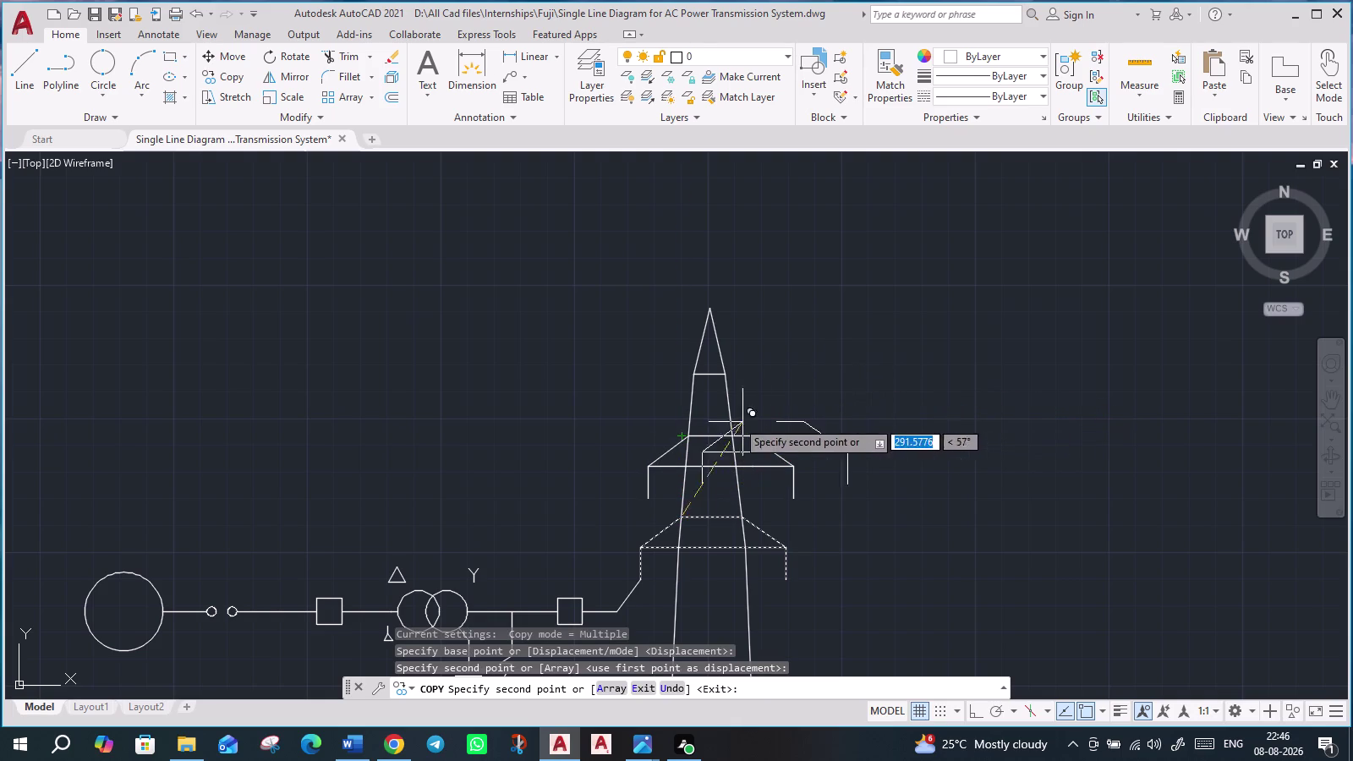
click(682, 373)
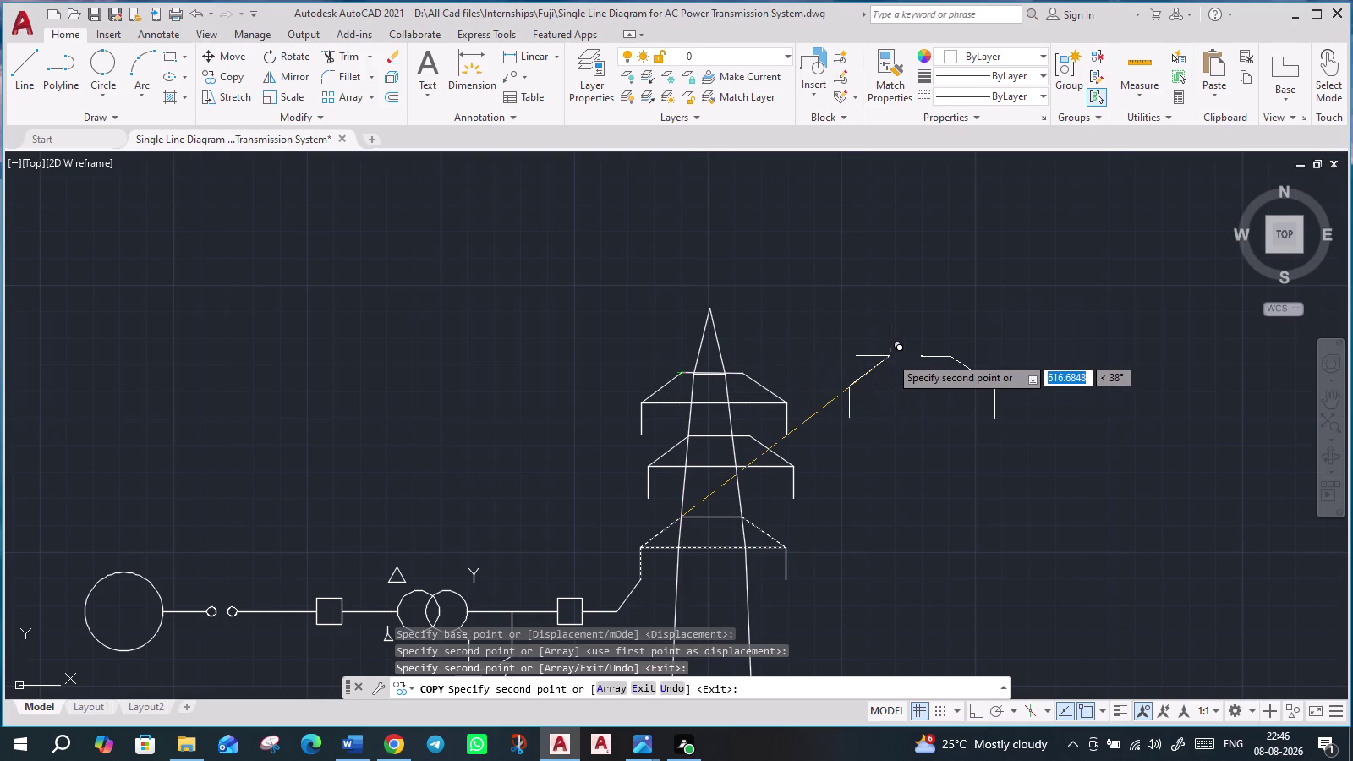
key(Escape)
scroll(up, 3)
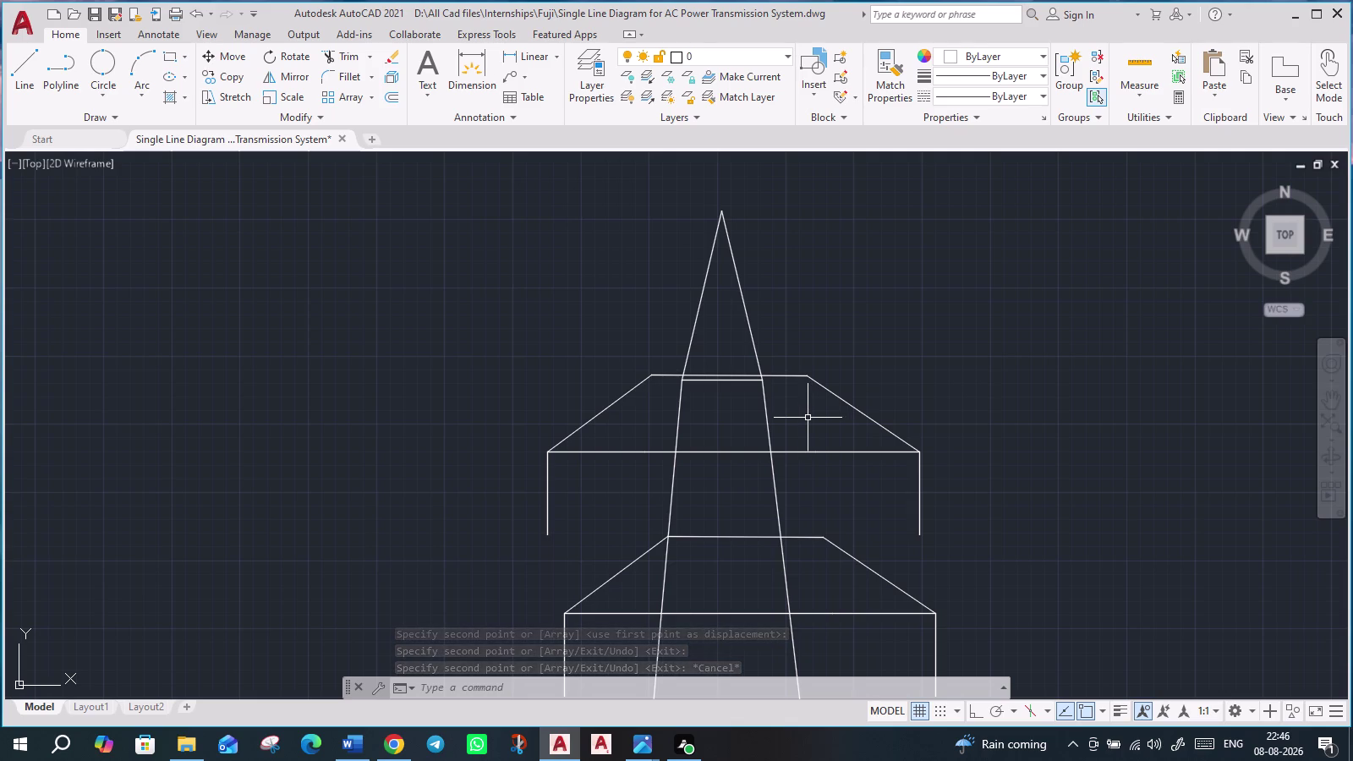
key(Escape)
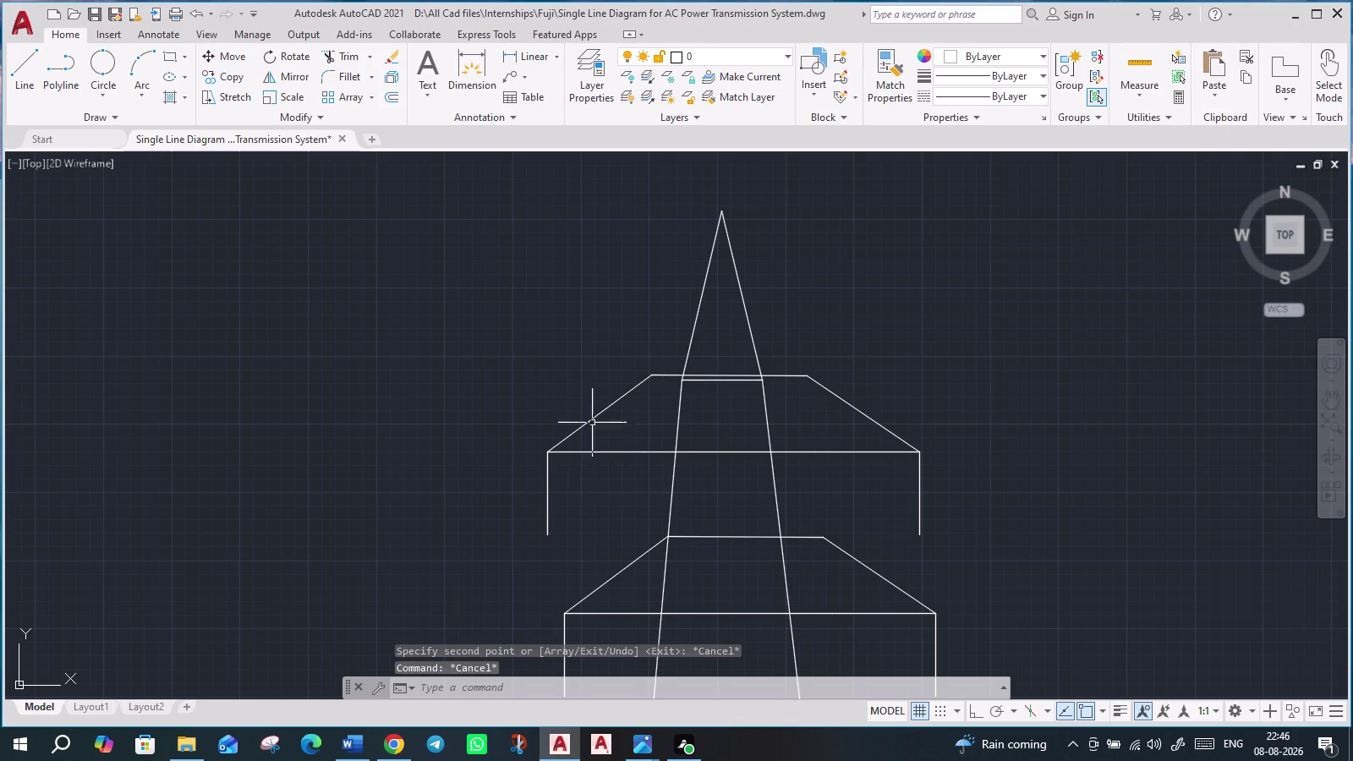
Snap the upper end of the top arm's left sloped brace onto the tower leg.
click(669, 377)
key(Delete)
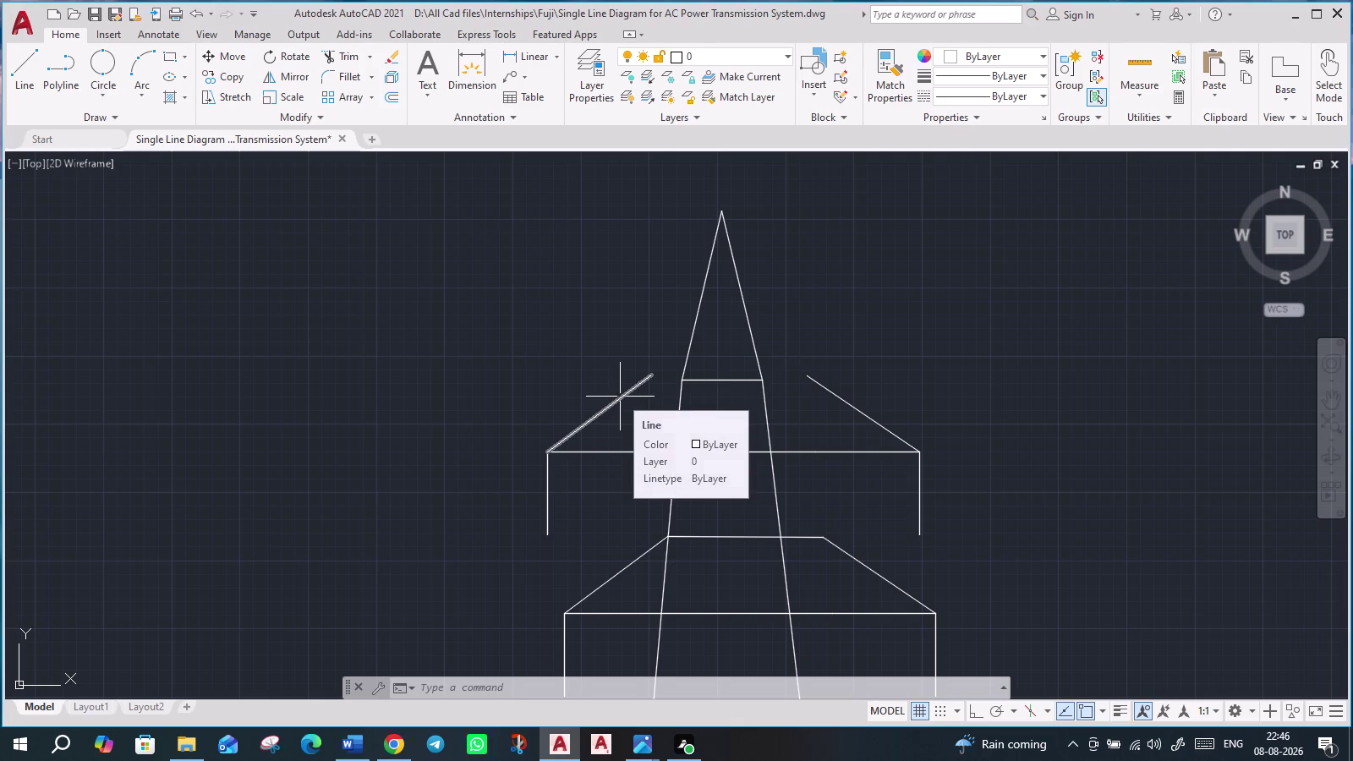
click(648, 377)
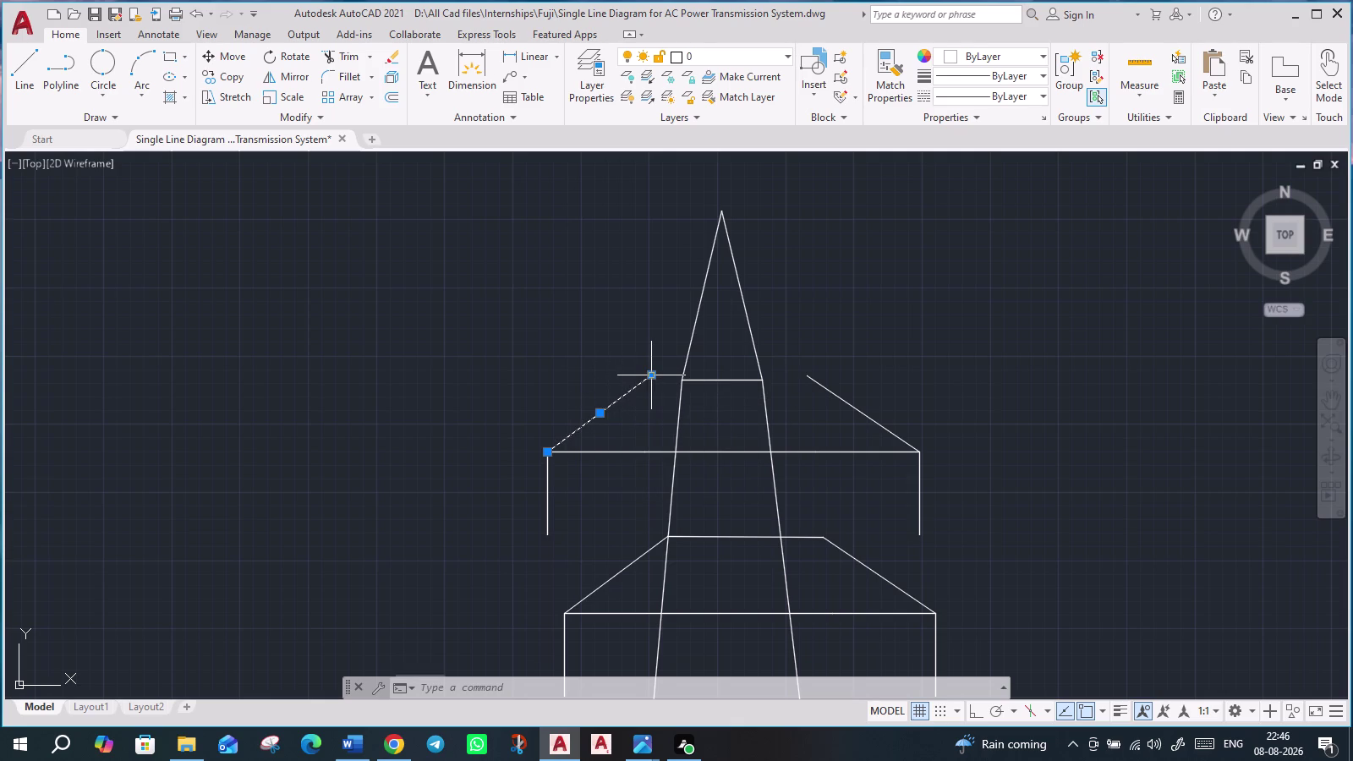
click(653, 376)
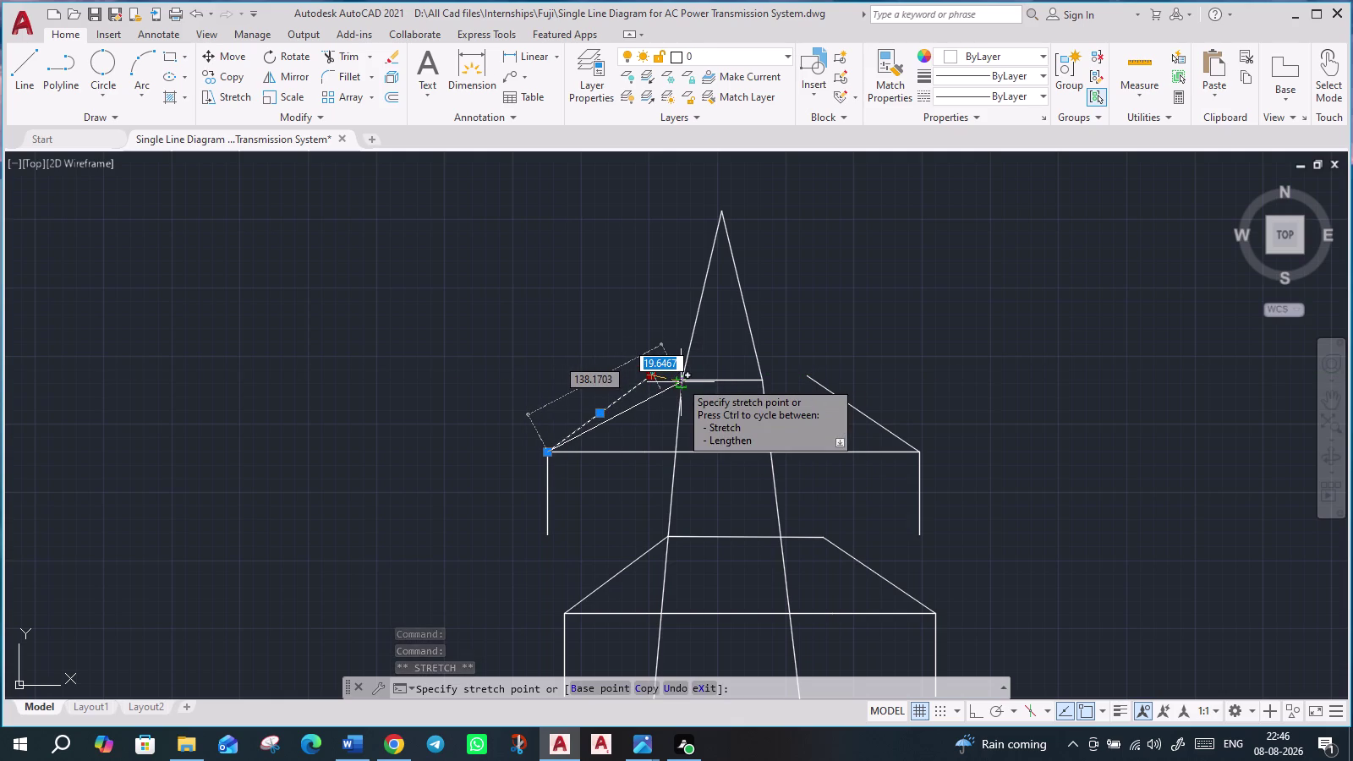
click(680, 381)
scroll(up, 3)
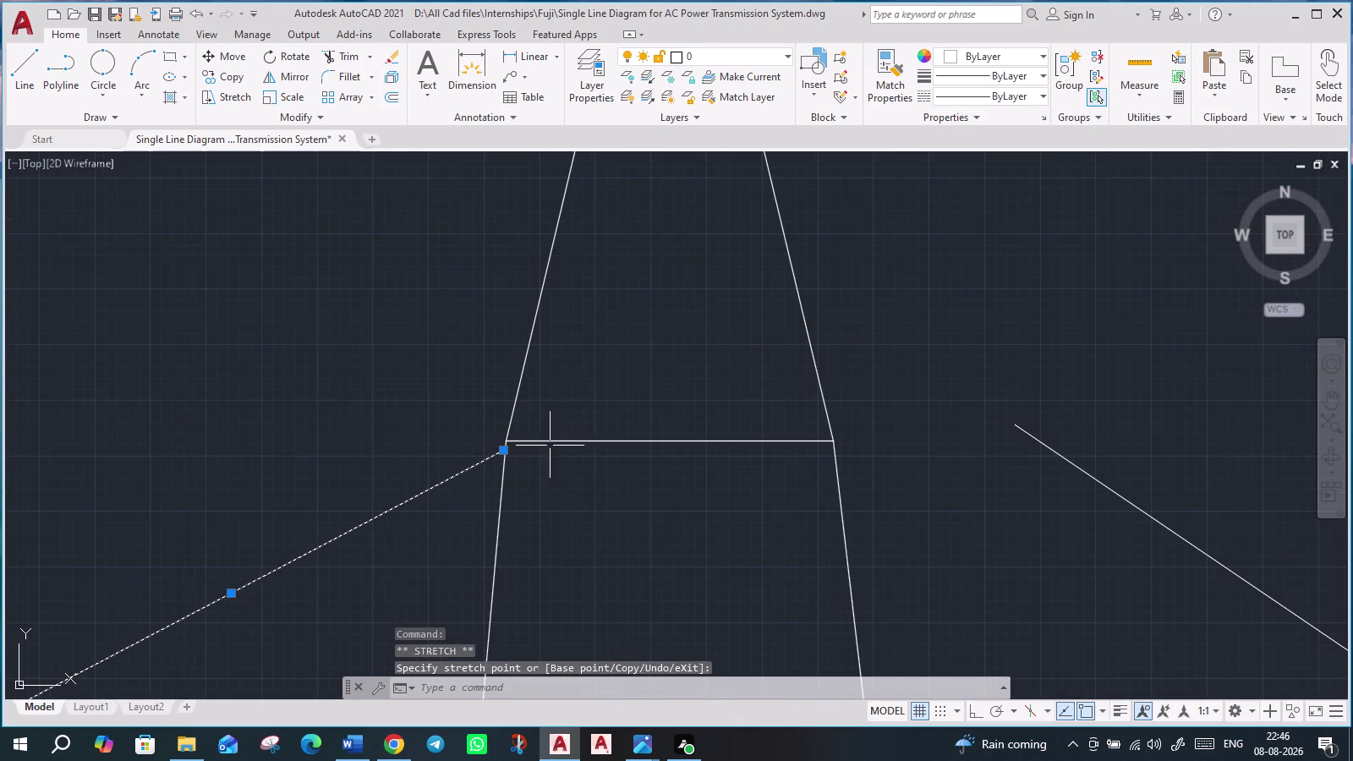
click(500, 453)
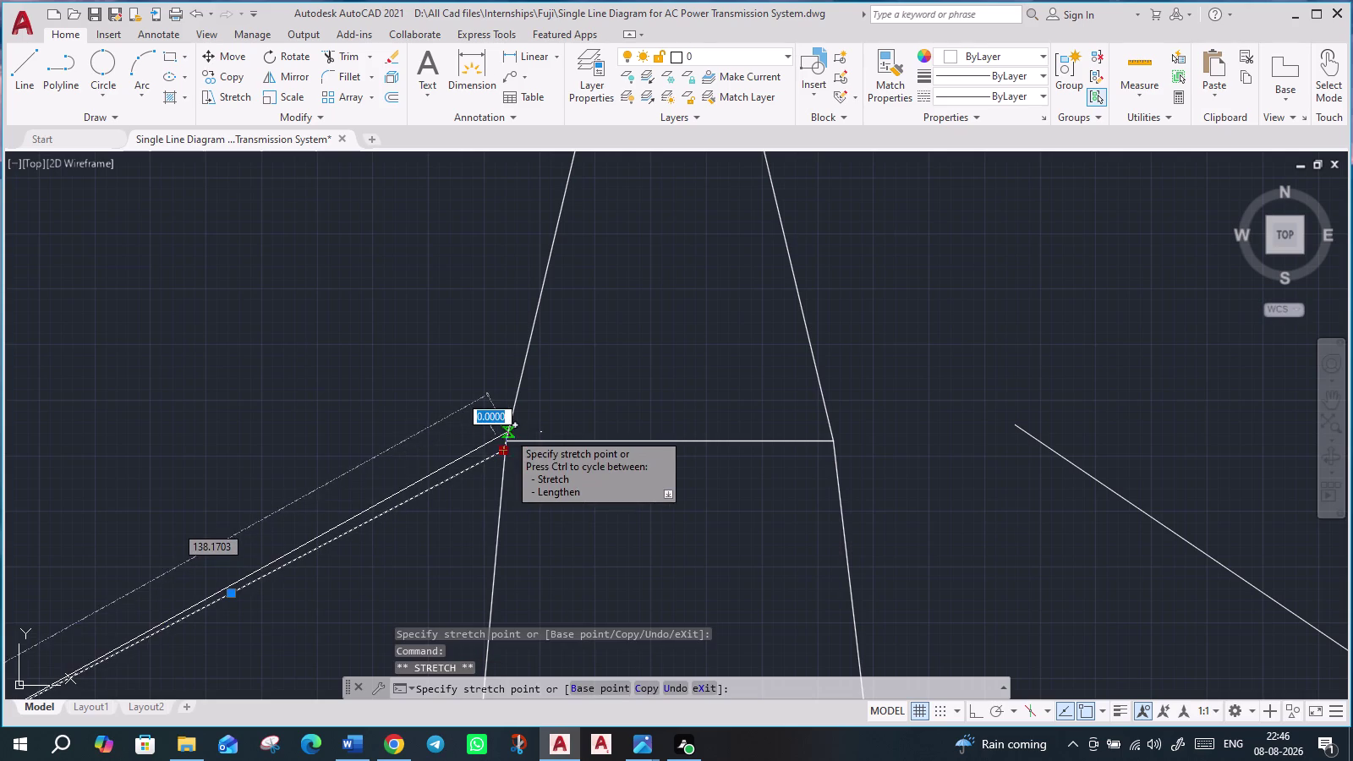
click(508, 444)
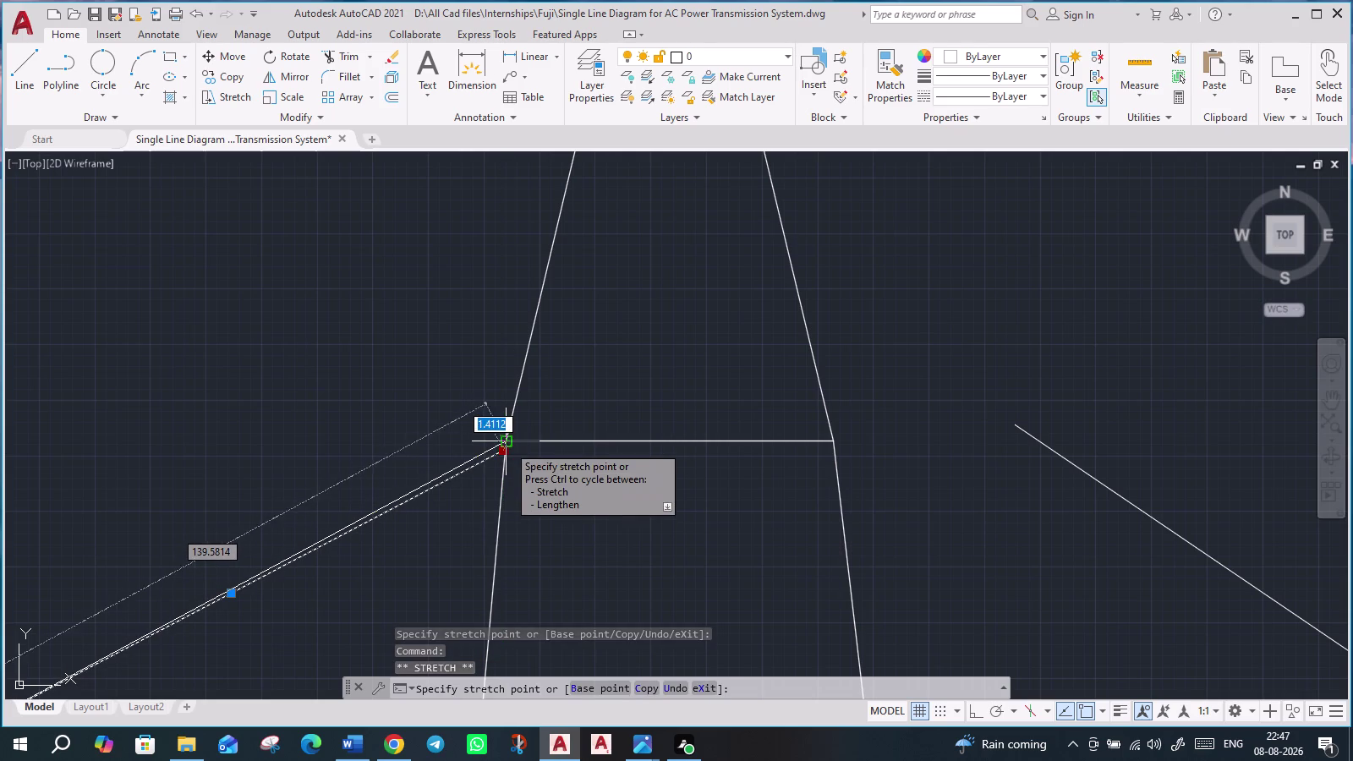
scroll(up, 3)
scroll(down, 3)
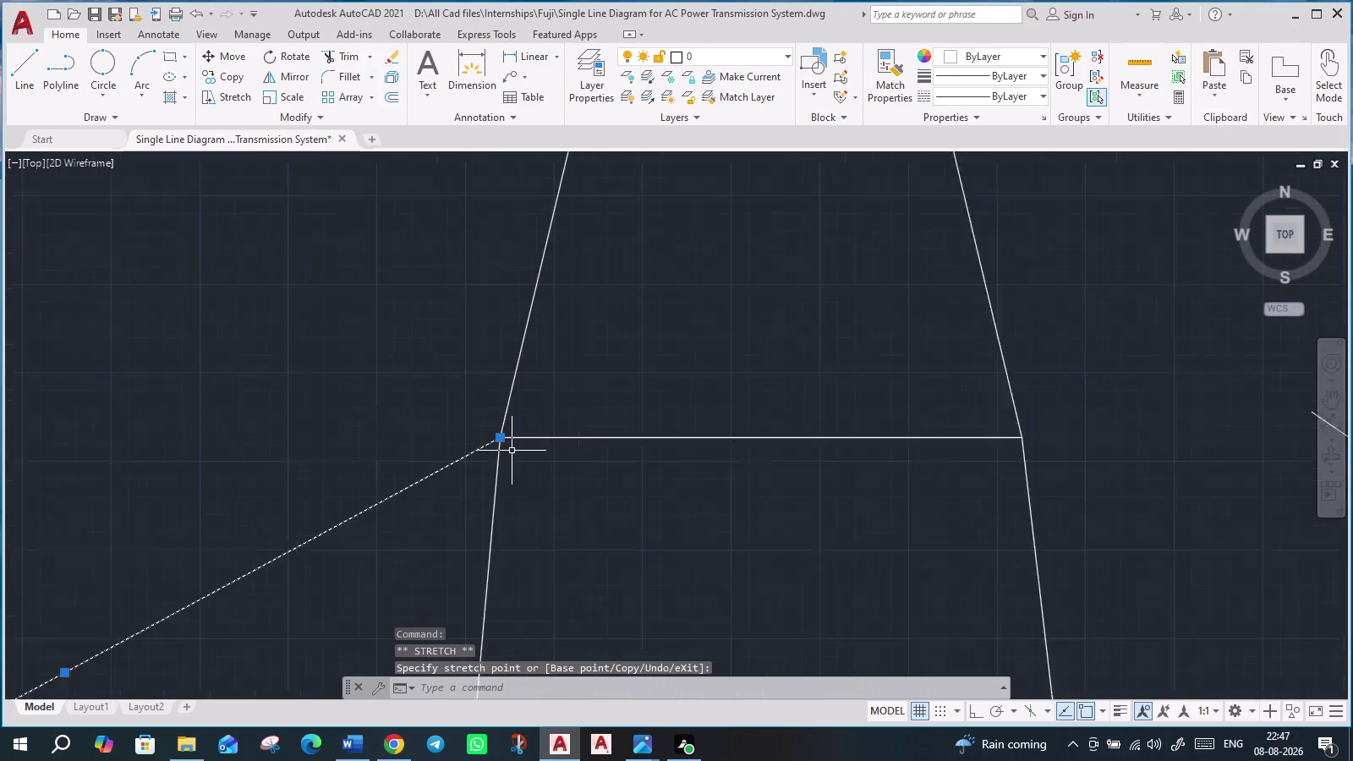
scroll(down, 3)
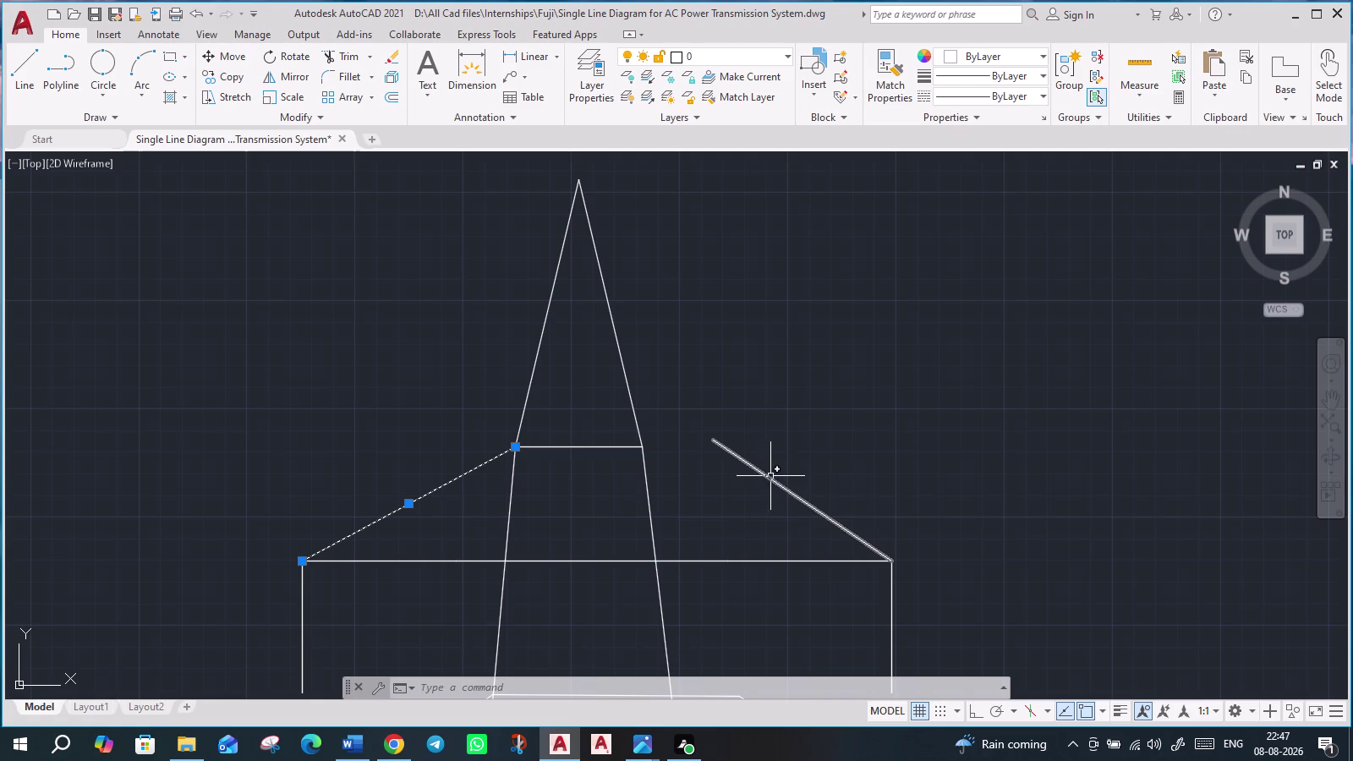
Snap the upper end of the top arm's right sloped brace onto the tower leg.
click(770, 477)
click(714, 441)
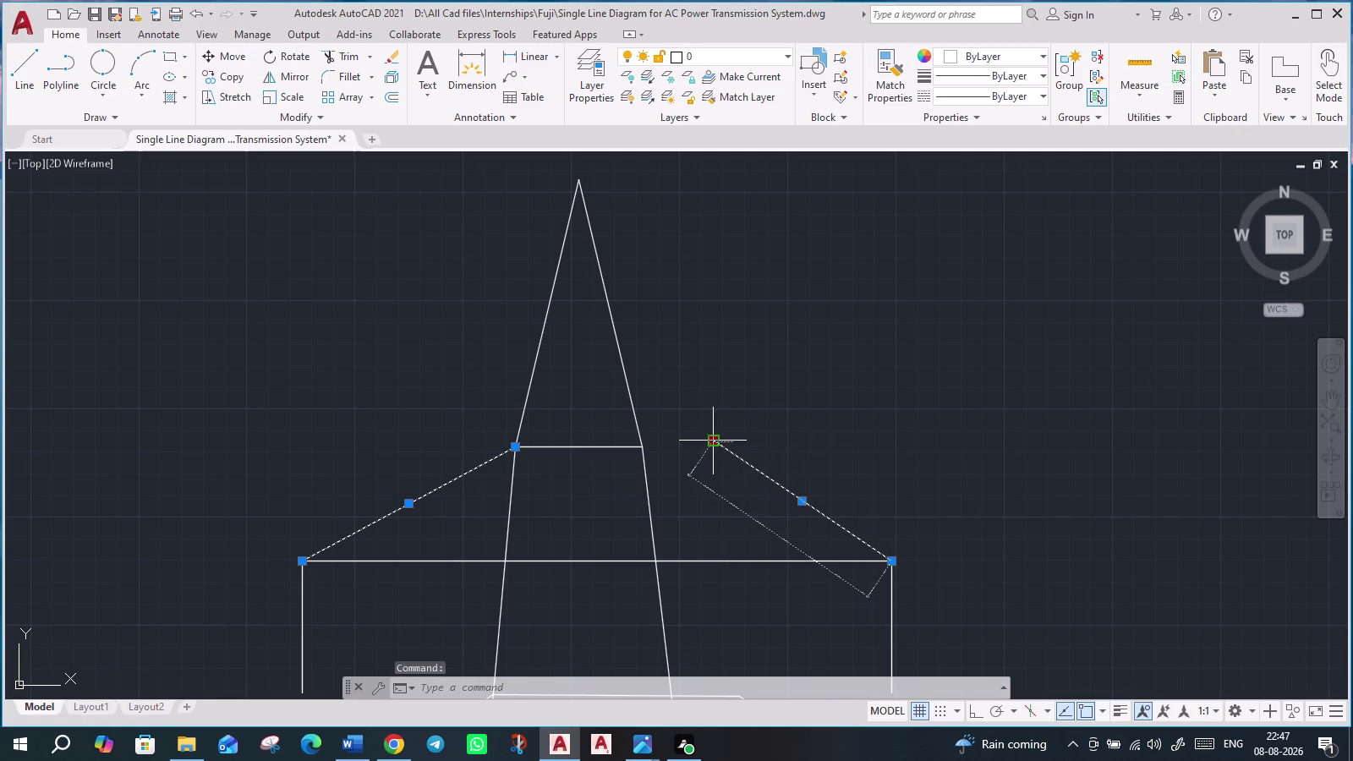
click(646, 444)
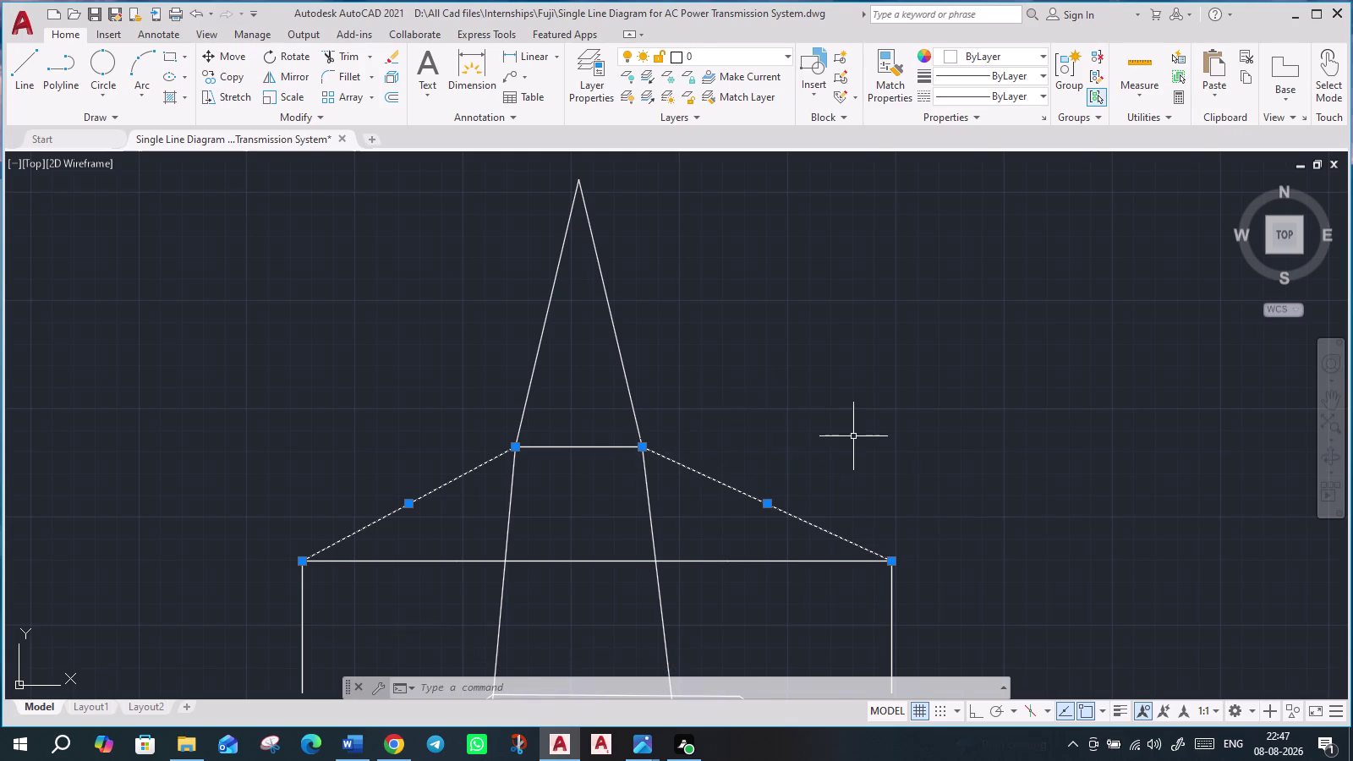
scroll(down, 3)
scroll(down, 3)
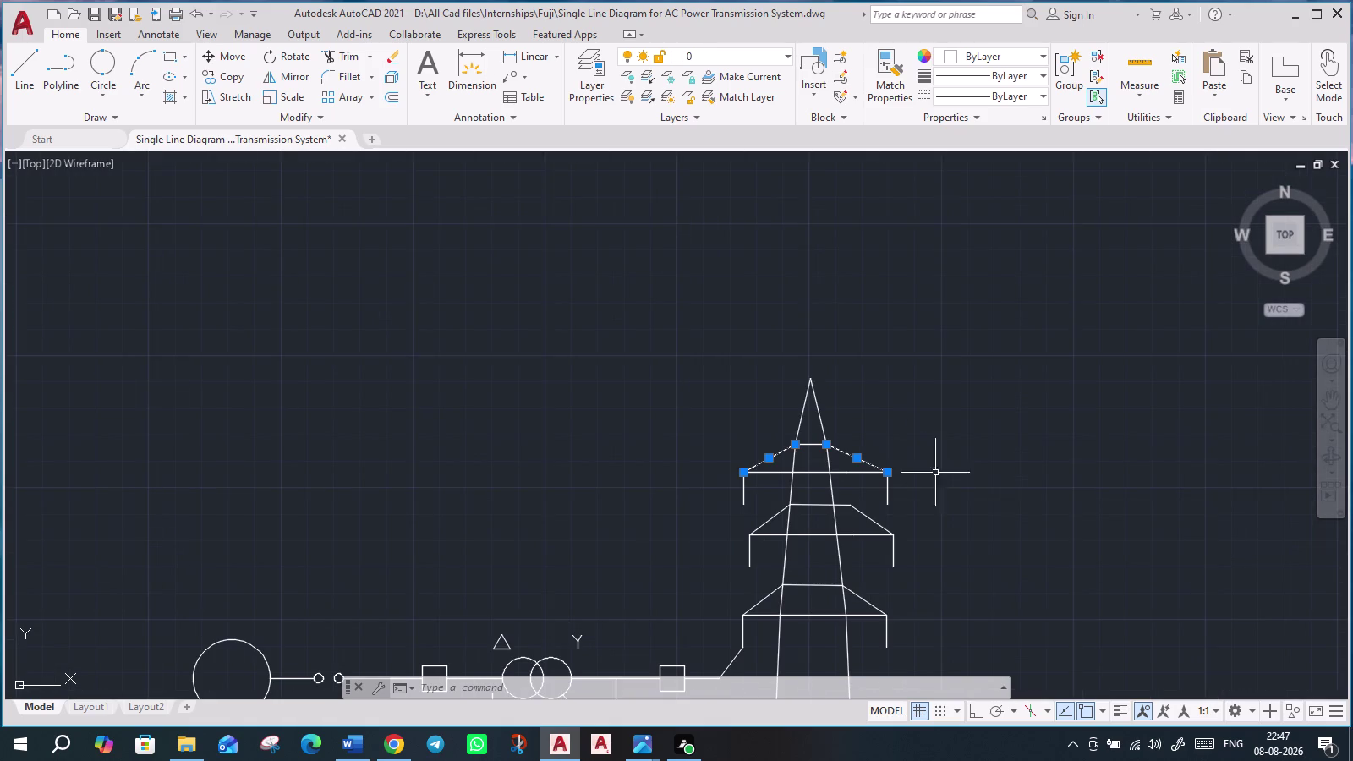
middle_drag(951, 500, 924, 458)
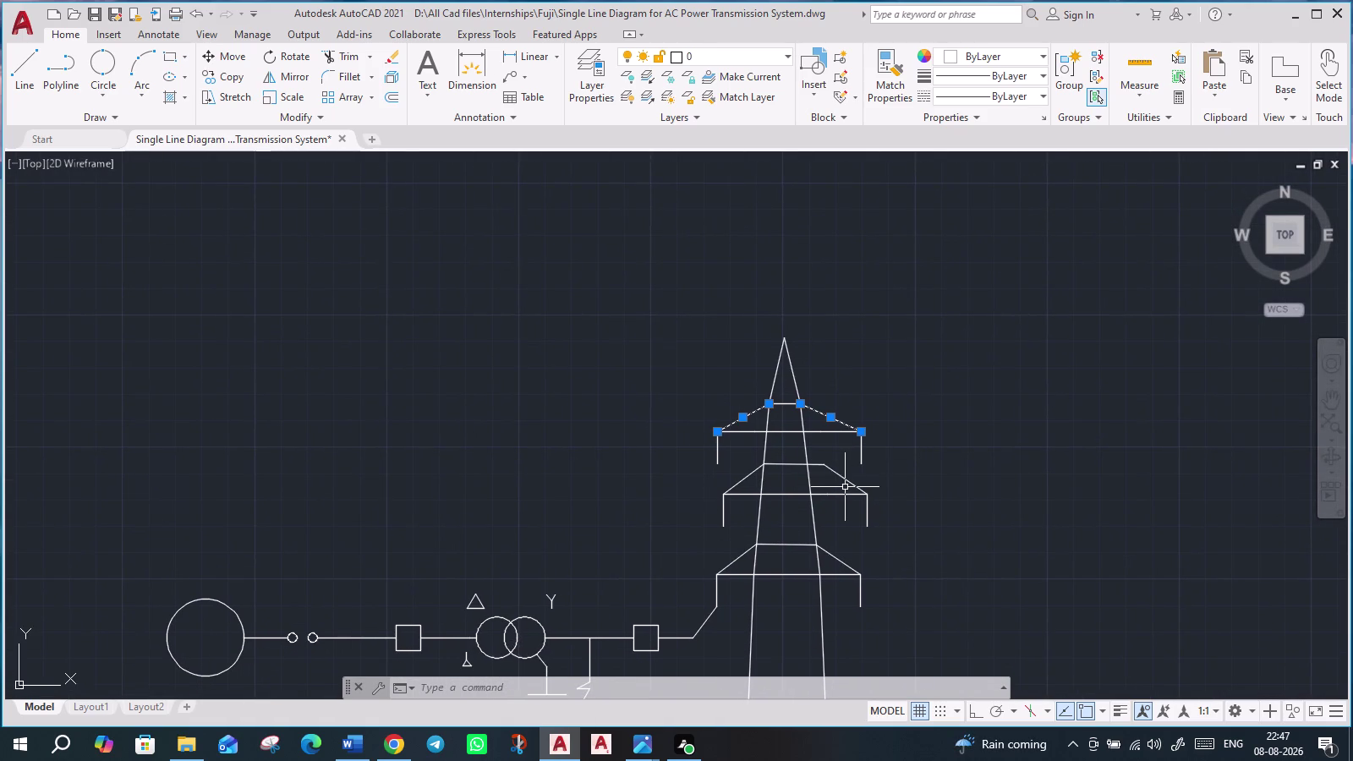
Drag the upper grip of the middle arm's right sloped brace onto the tower leg.
scroll(up, 3)
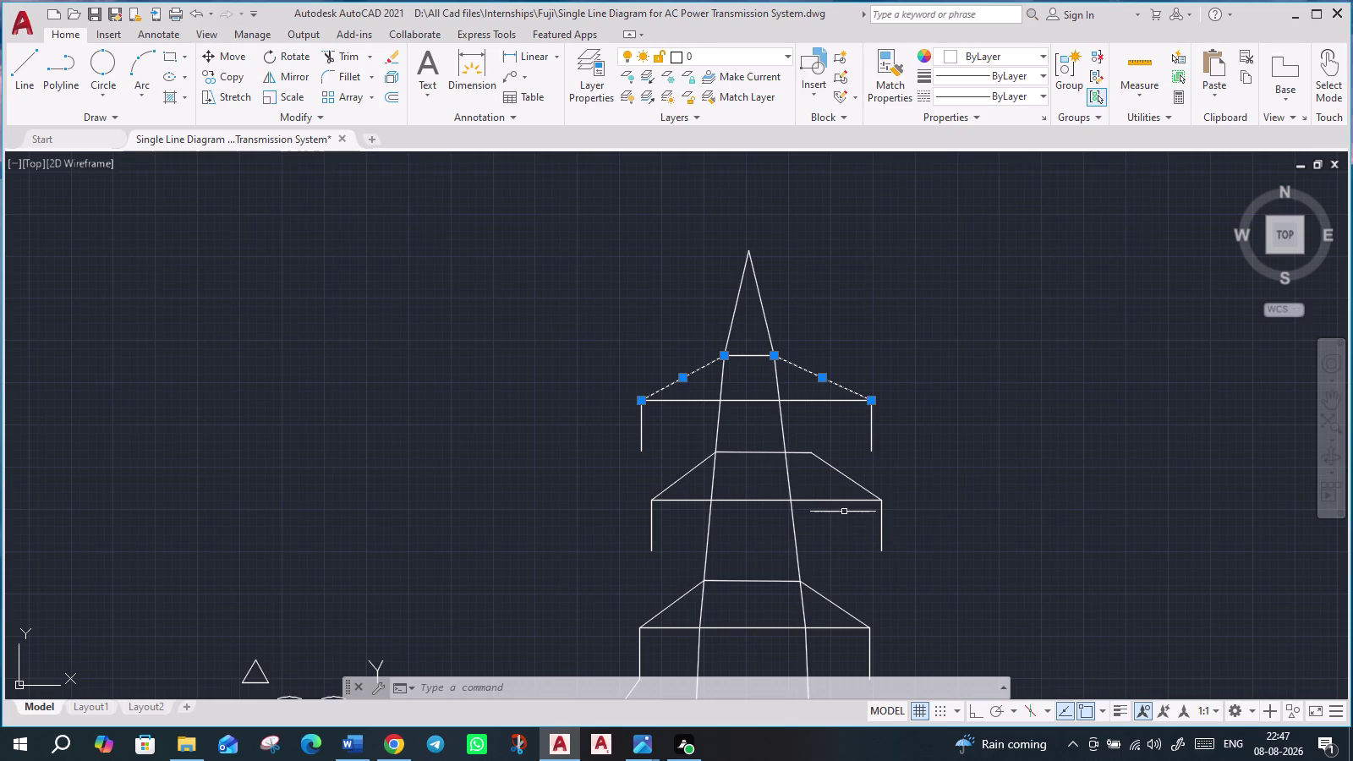
click(826, 459)
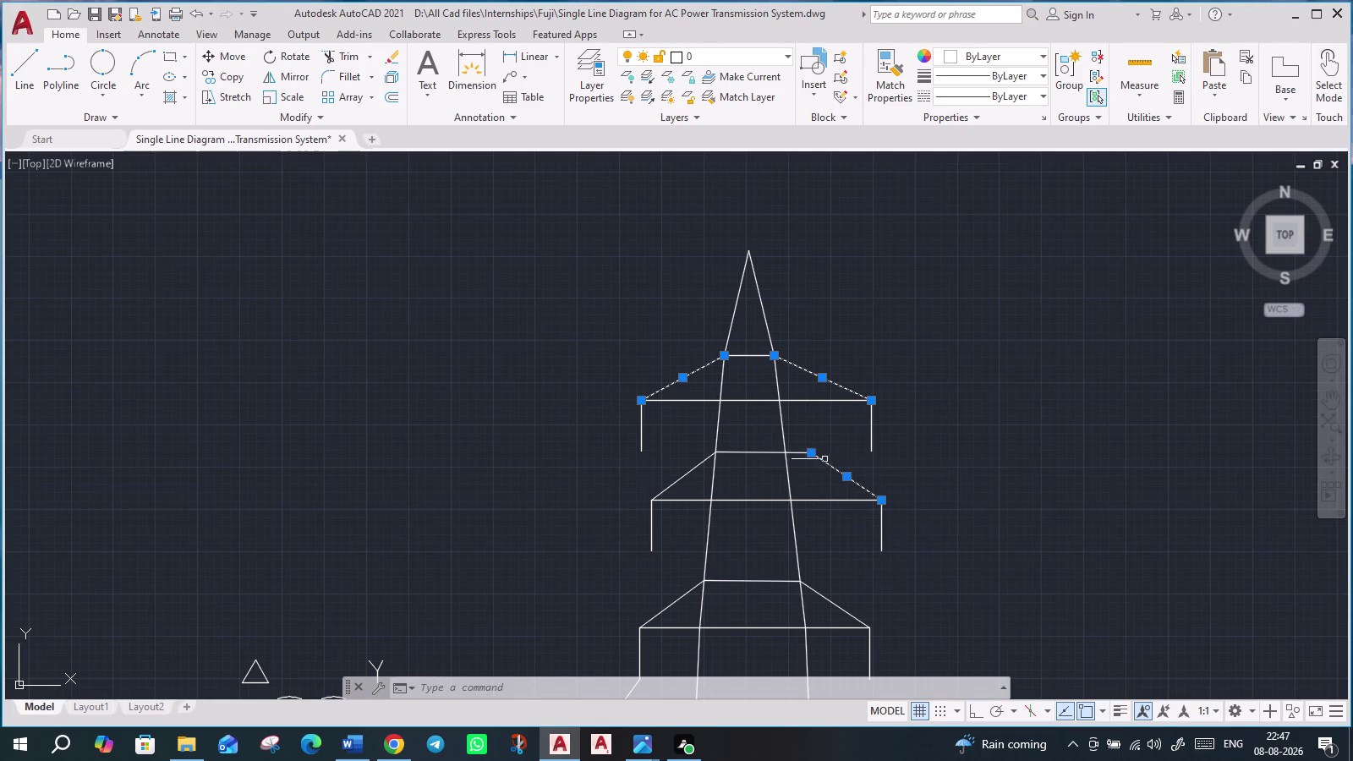
click(808, 454)
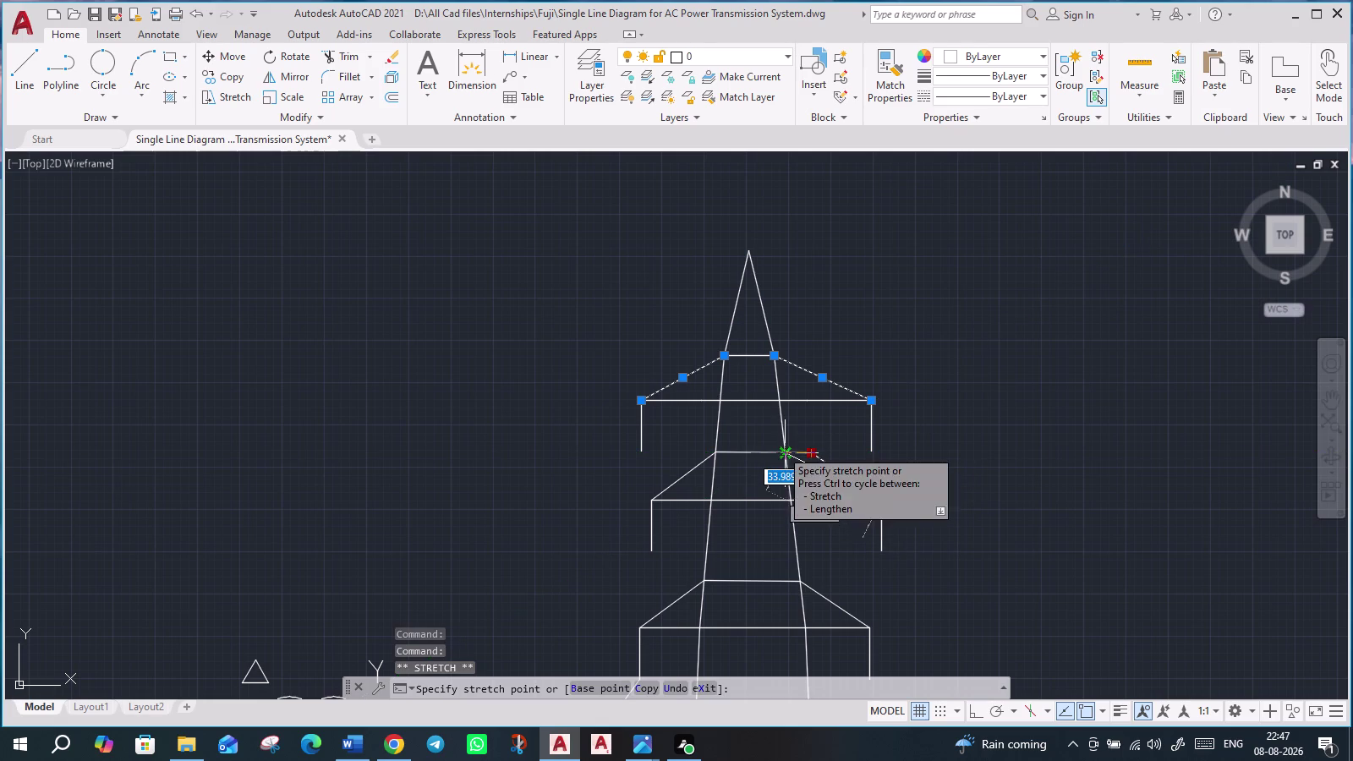
click(781, 450)
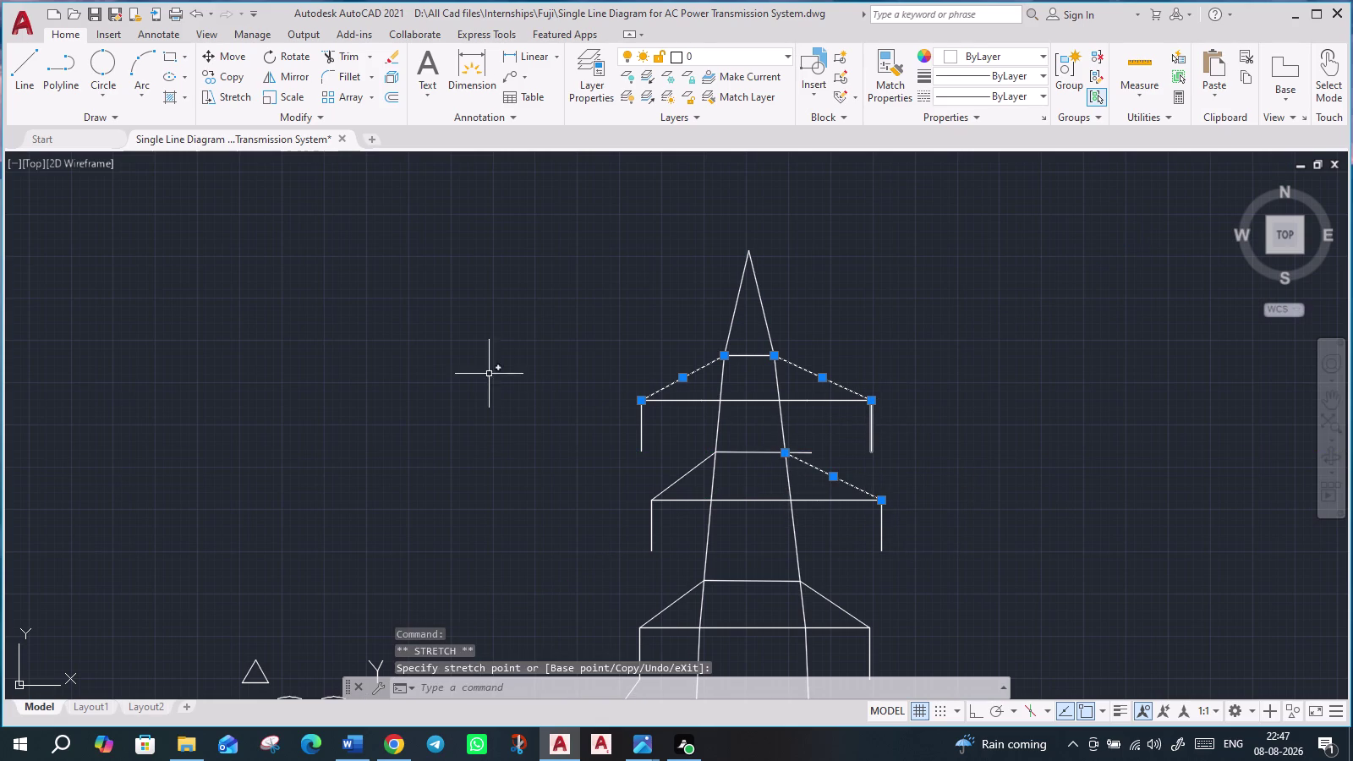
click(338, 61)
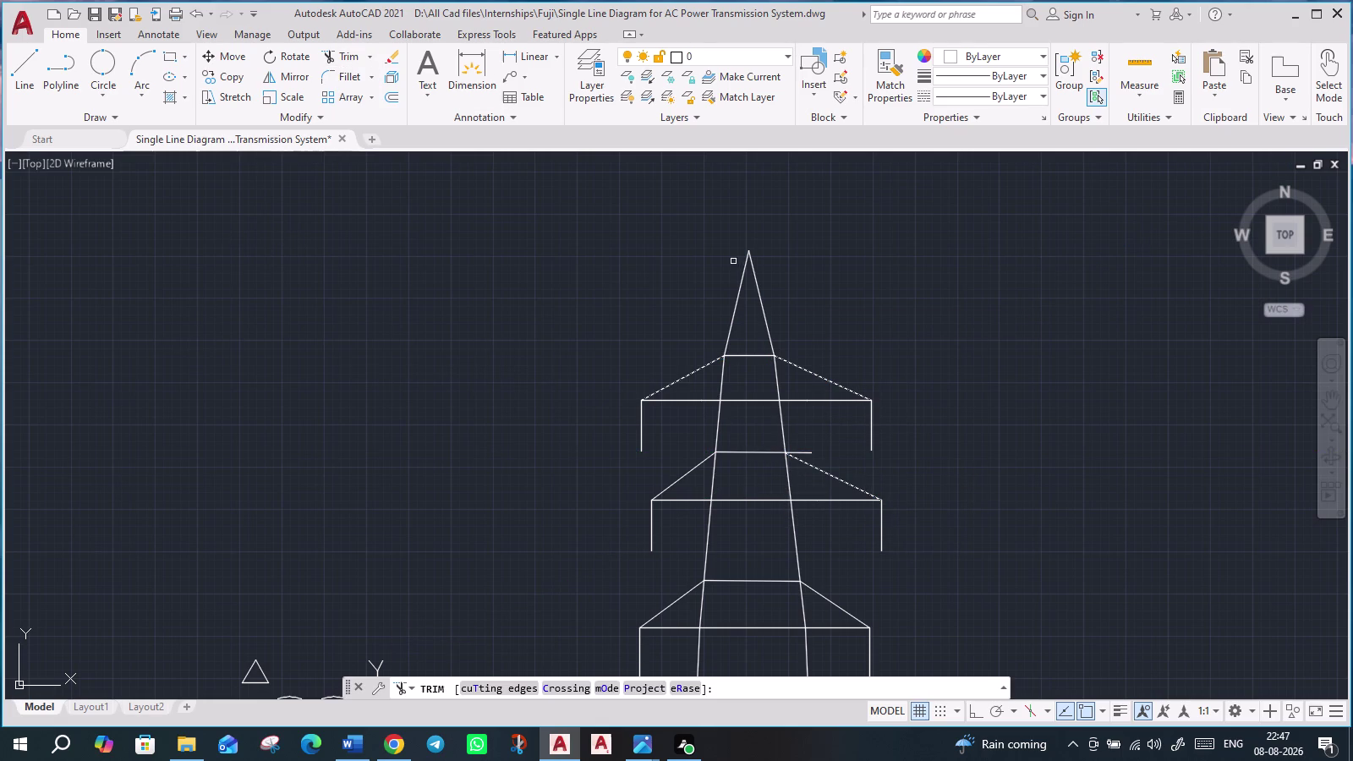
Fence-trim the short stub beside the middle crossarm, then pan around to check the tower.
scroll(up, 3)
click(900, 651)
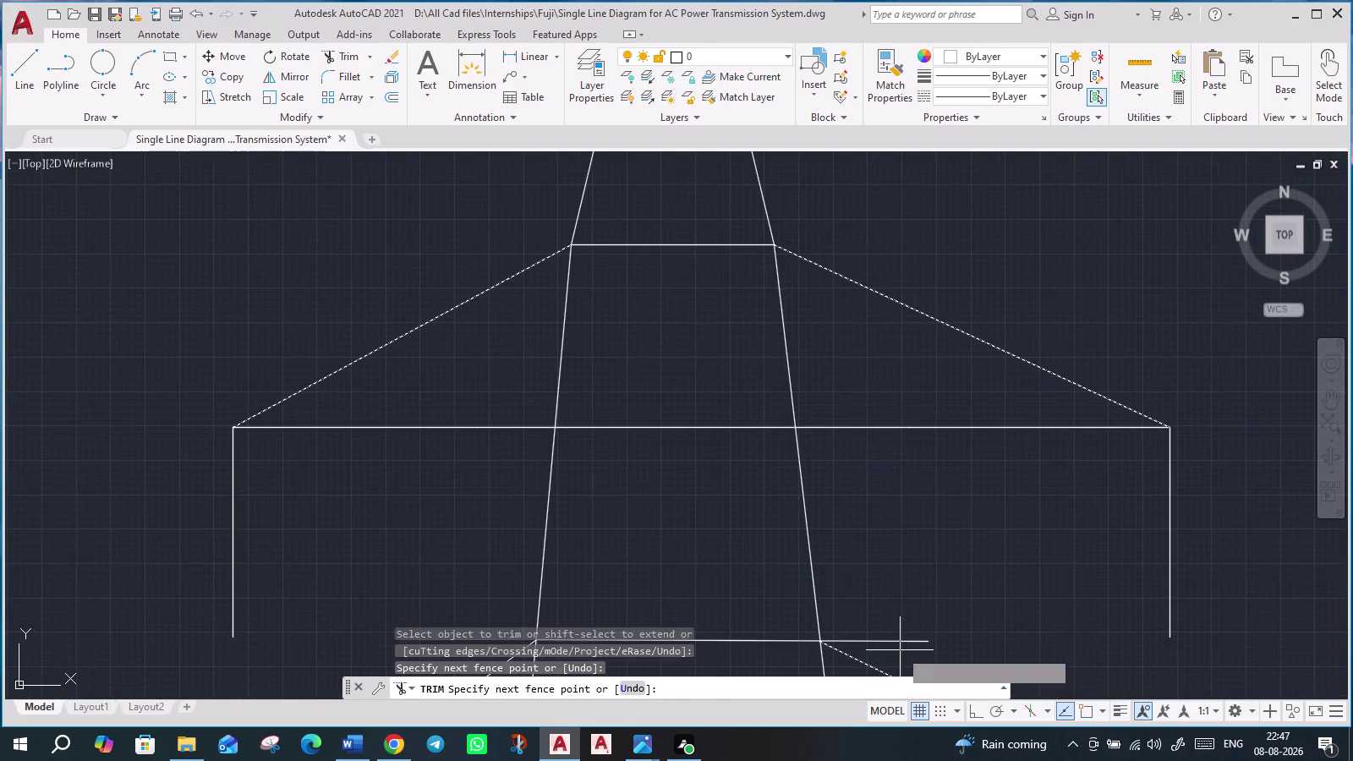
click(899, 618)
scroll(down, 3)
middle_drag(1106, 609, 1075, 501)
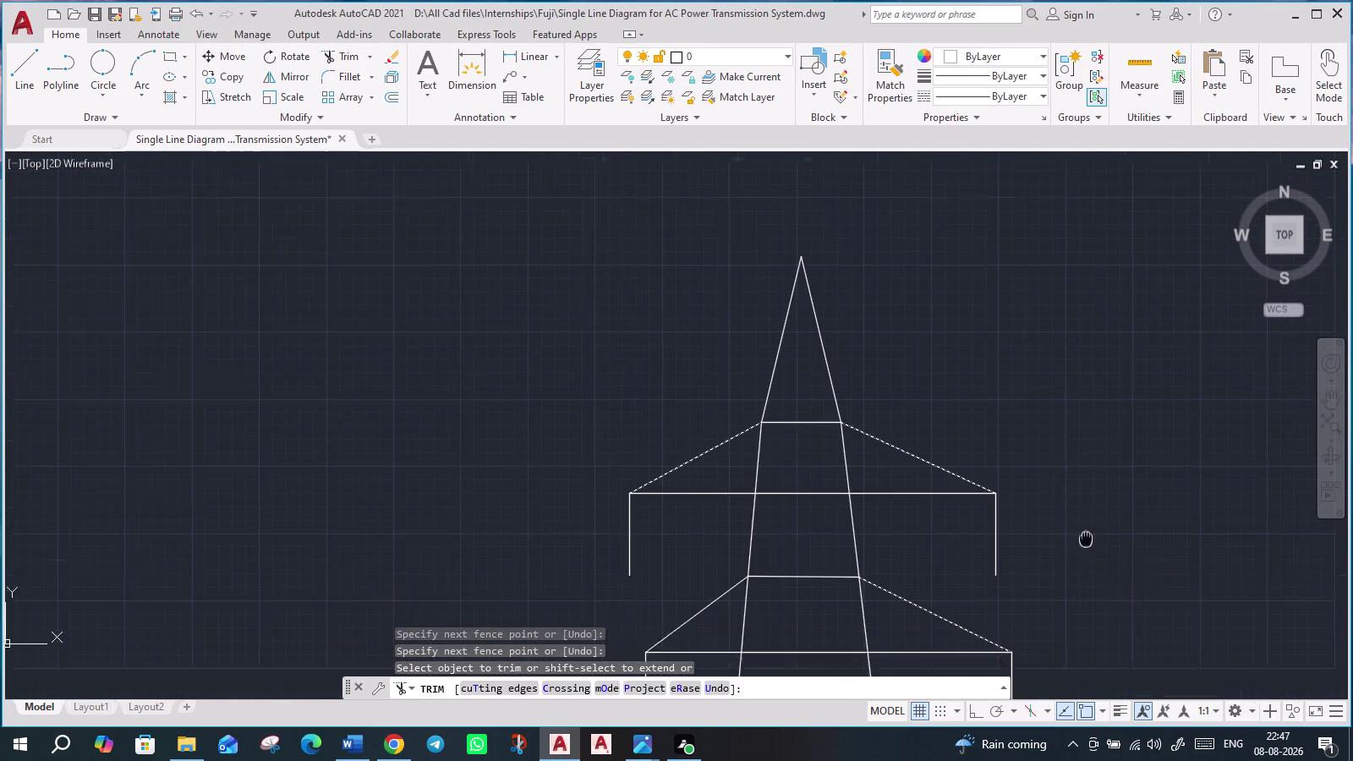
middle_drag(1074, 501, 1047, 406)
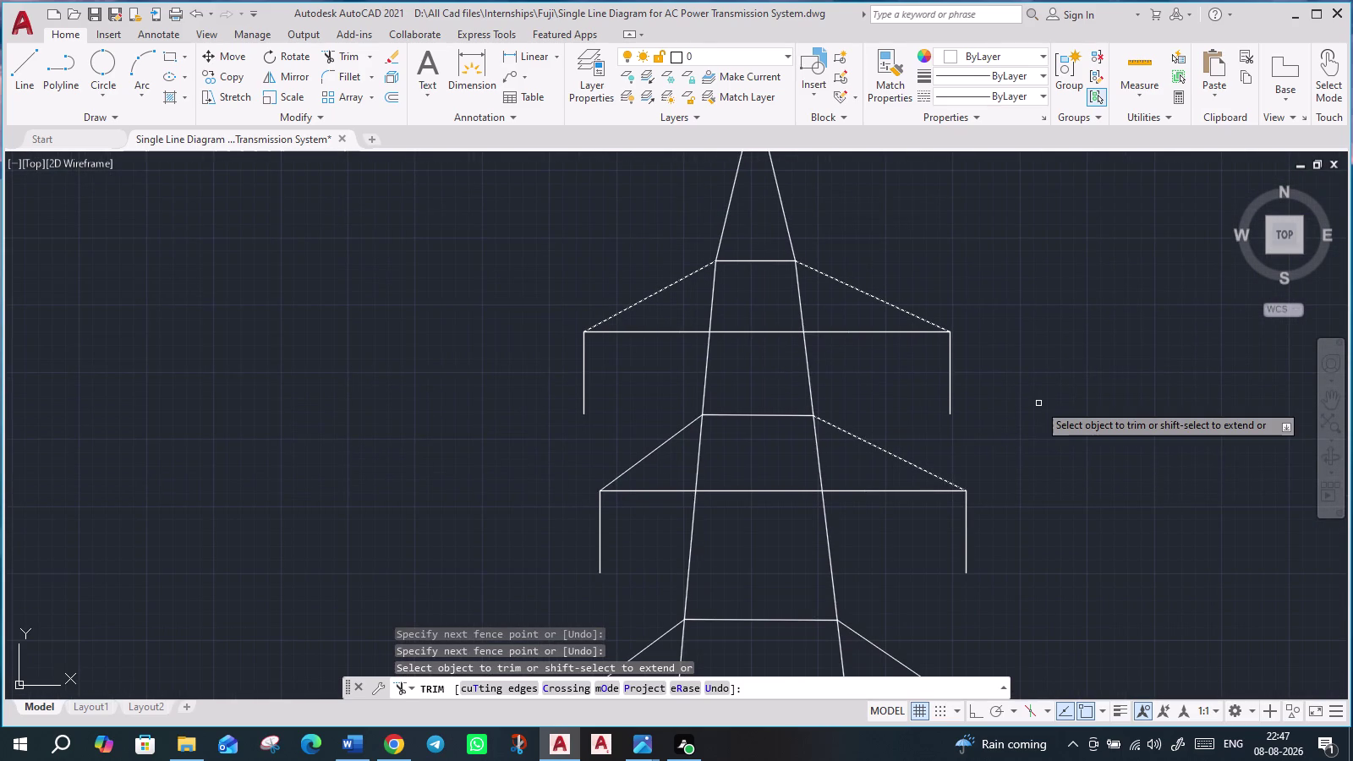
scroll(down, 3)
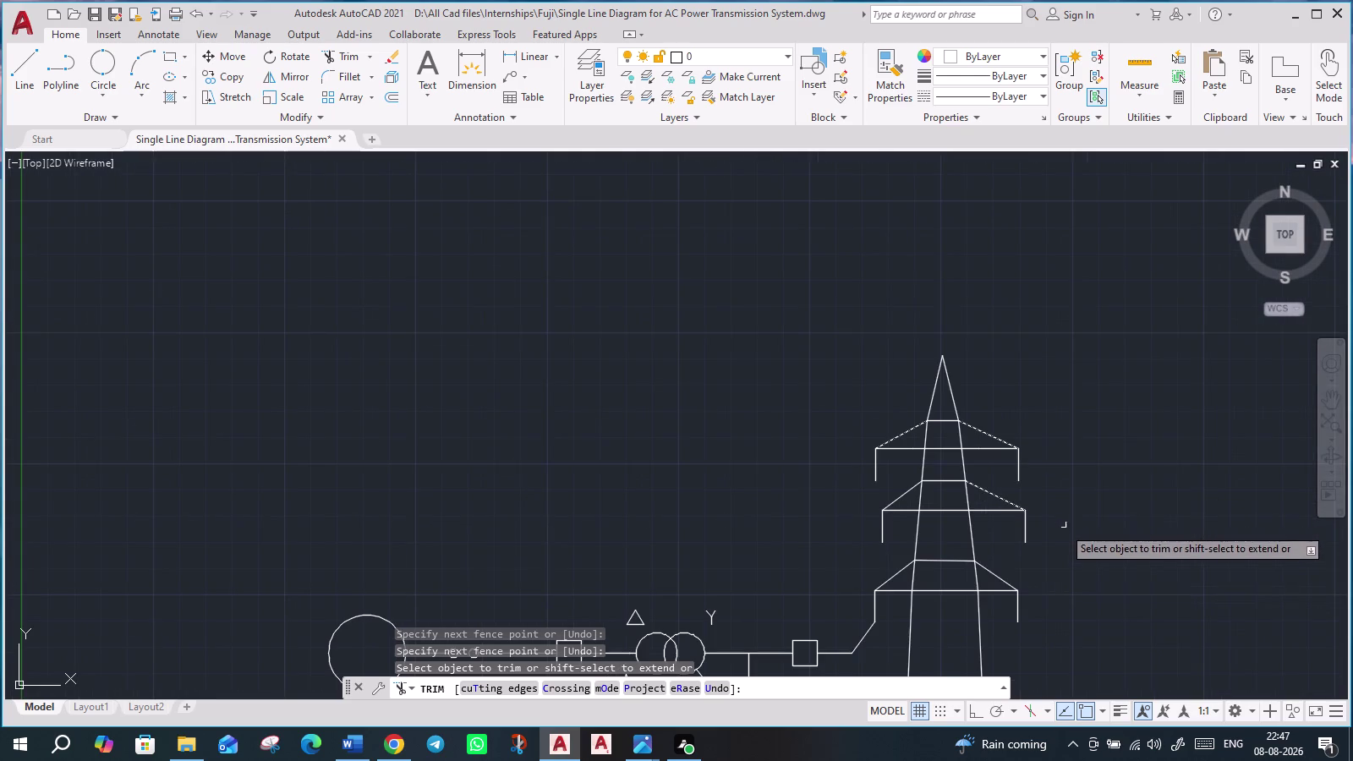
middle_drag(1093, 573, 1052, 520)
scroll(up, 3)
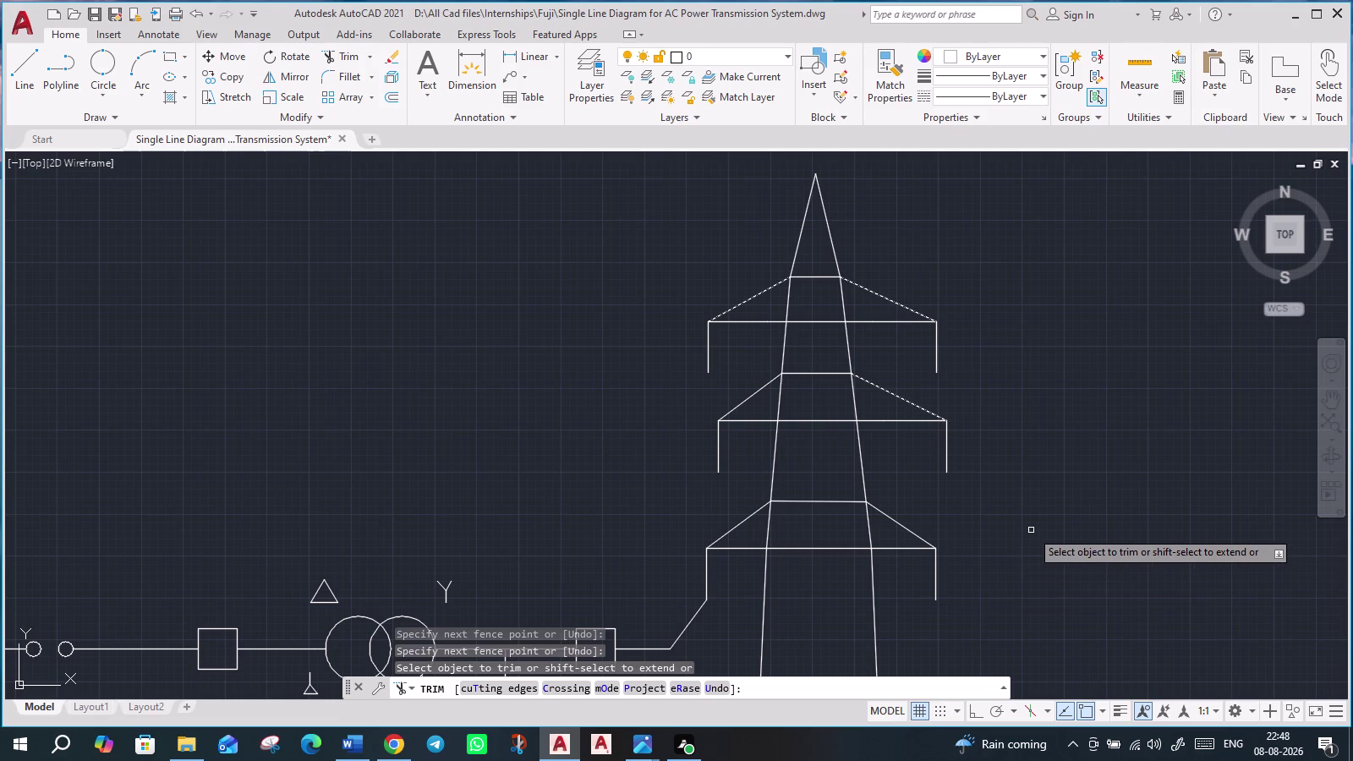
key(Escape)
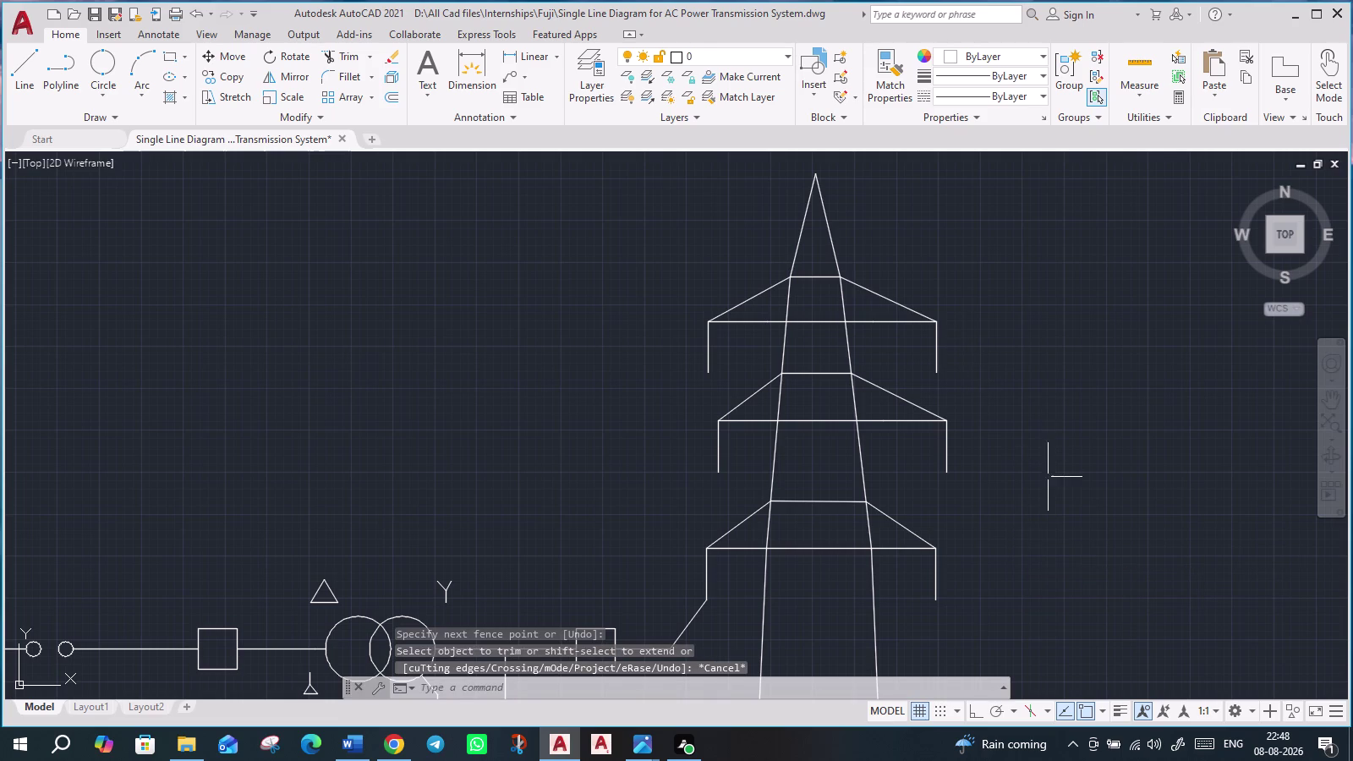
middle_drag(1099, 574, 1034, 509)
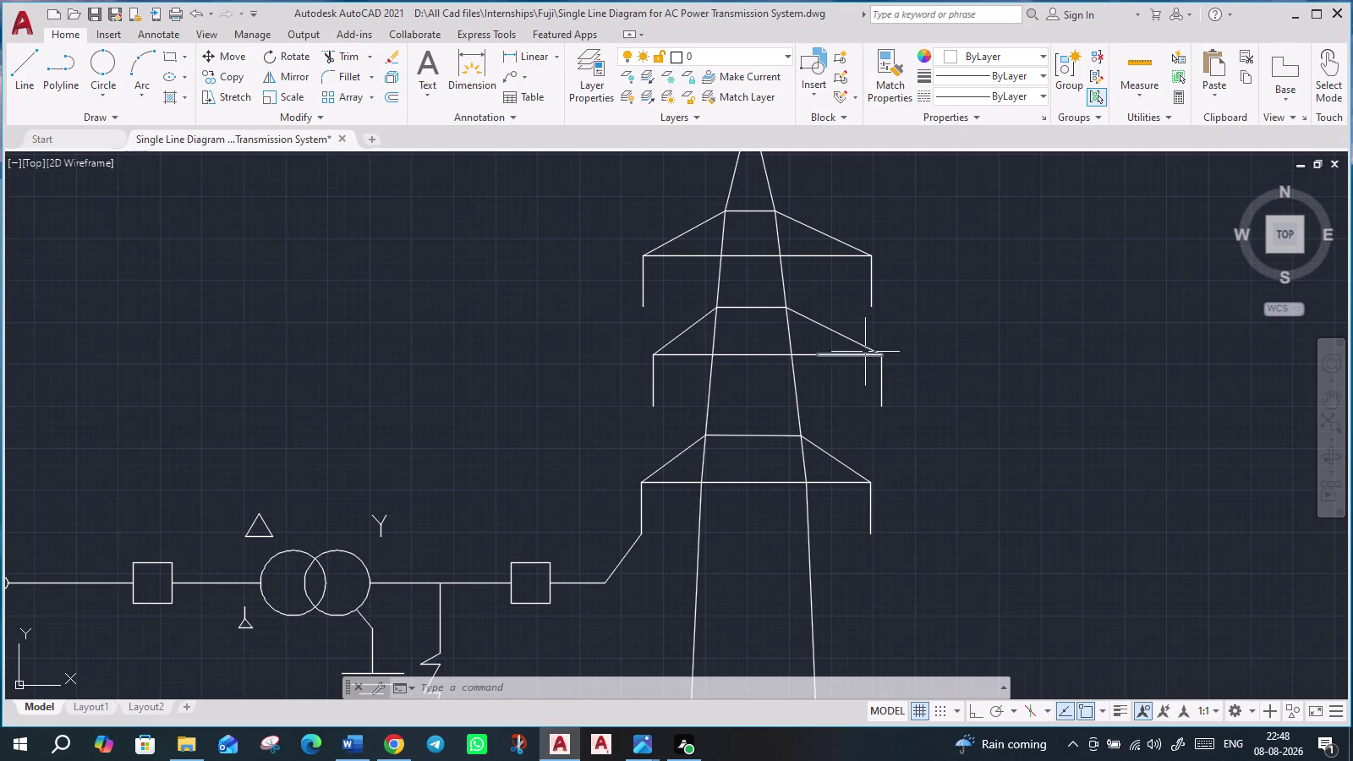
Draw a vertical line upward from the lower arm's right end with Ortho on.
key(l)
key(Return)
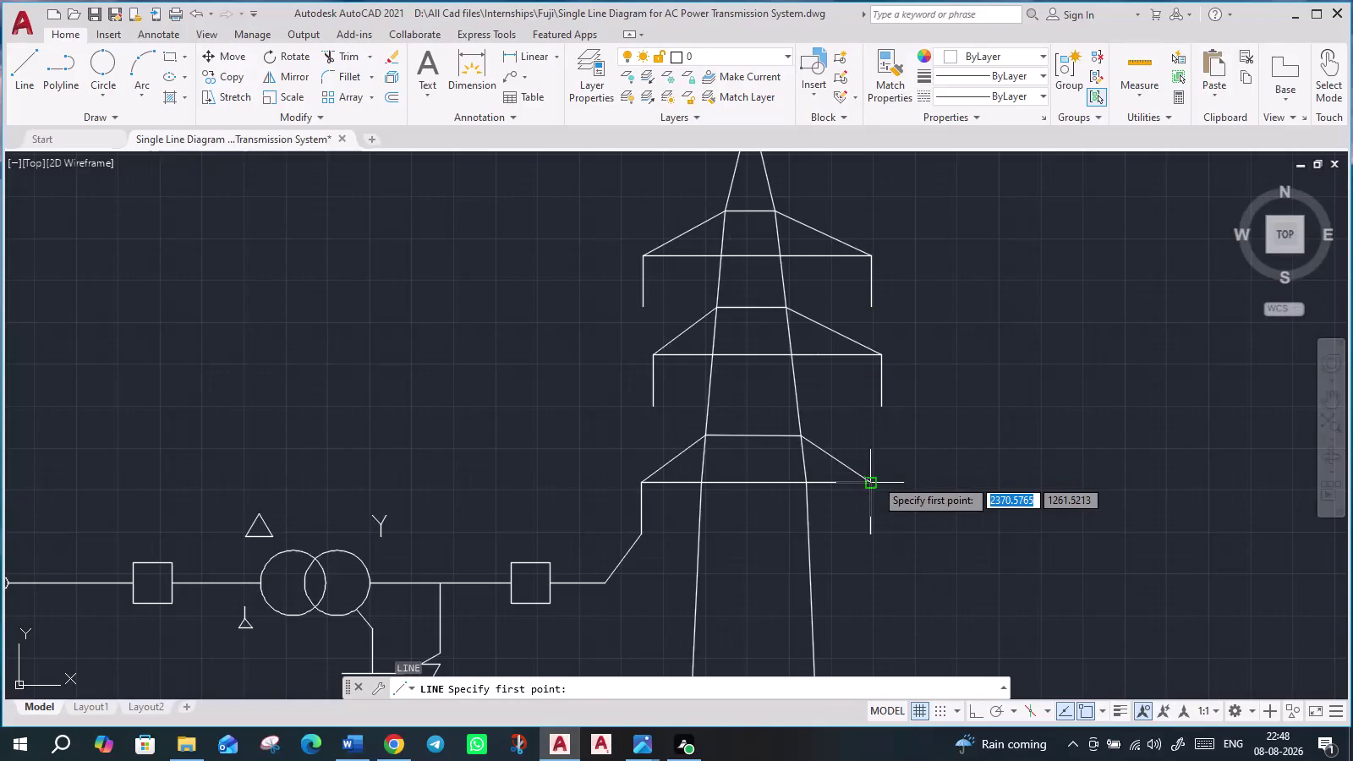
click(876, 479)
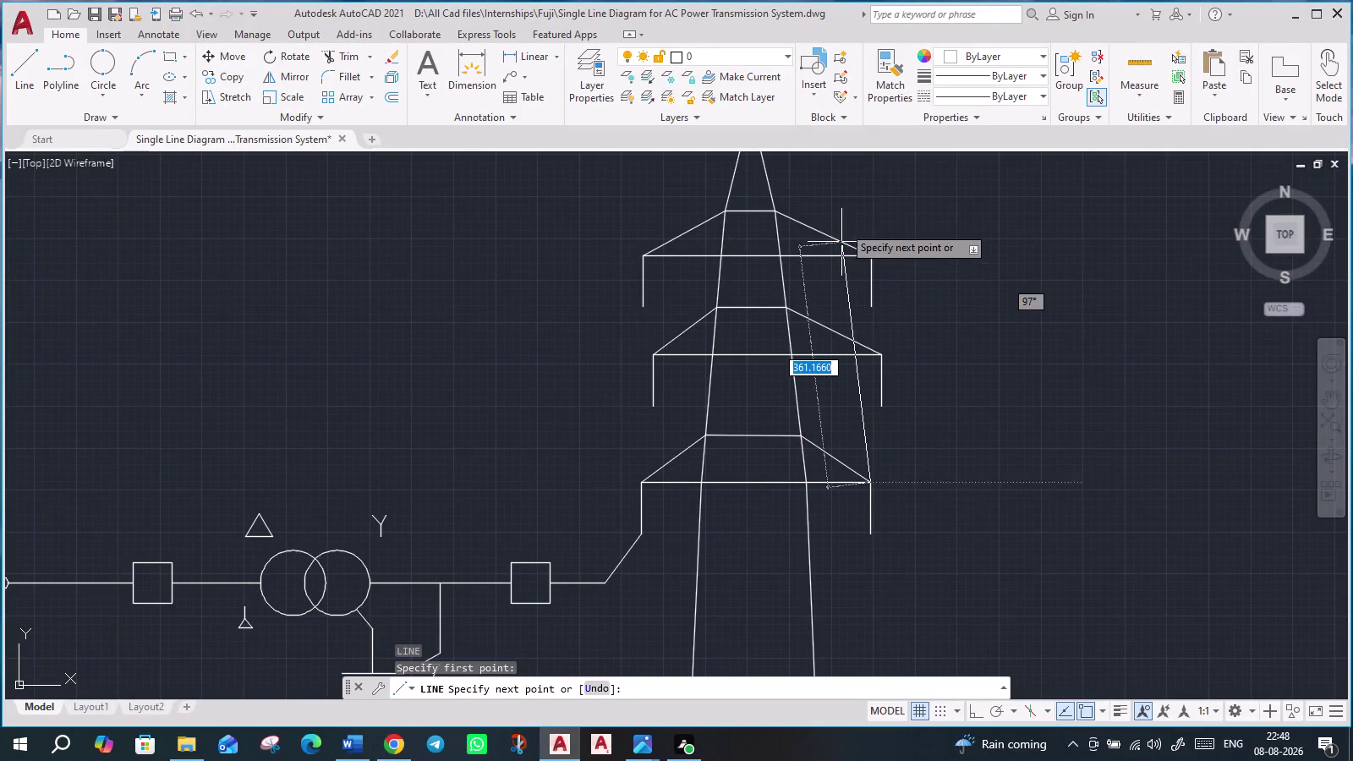
key(F8)
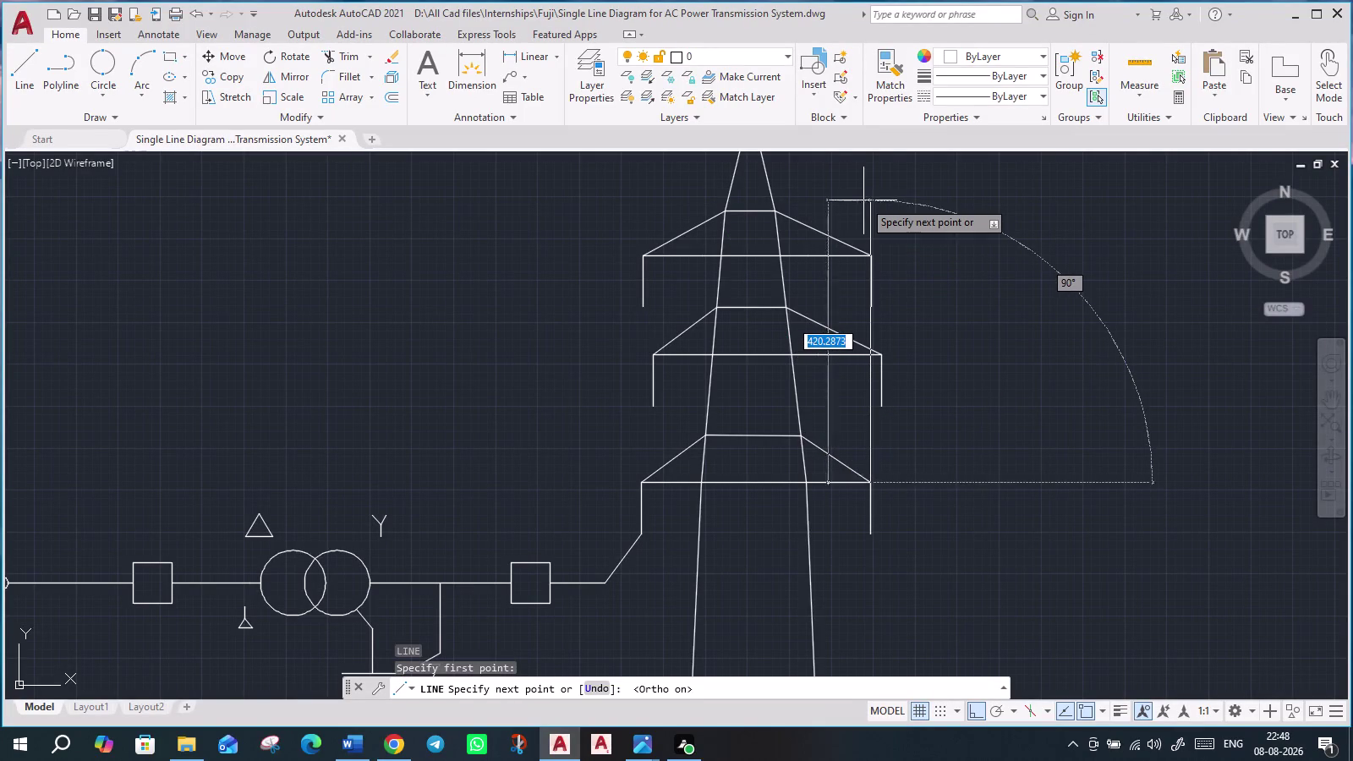
click(864, 200)
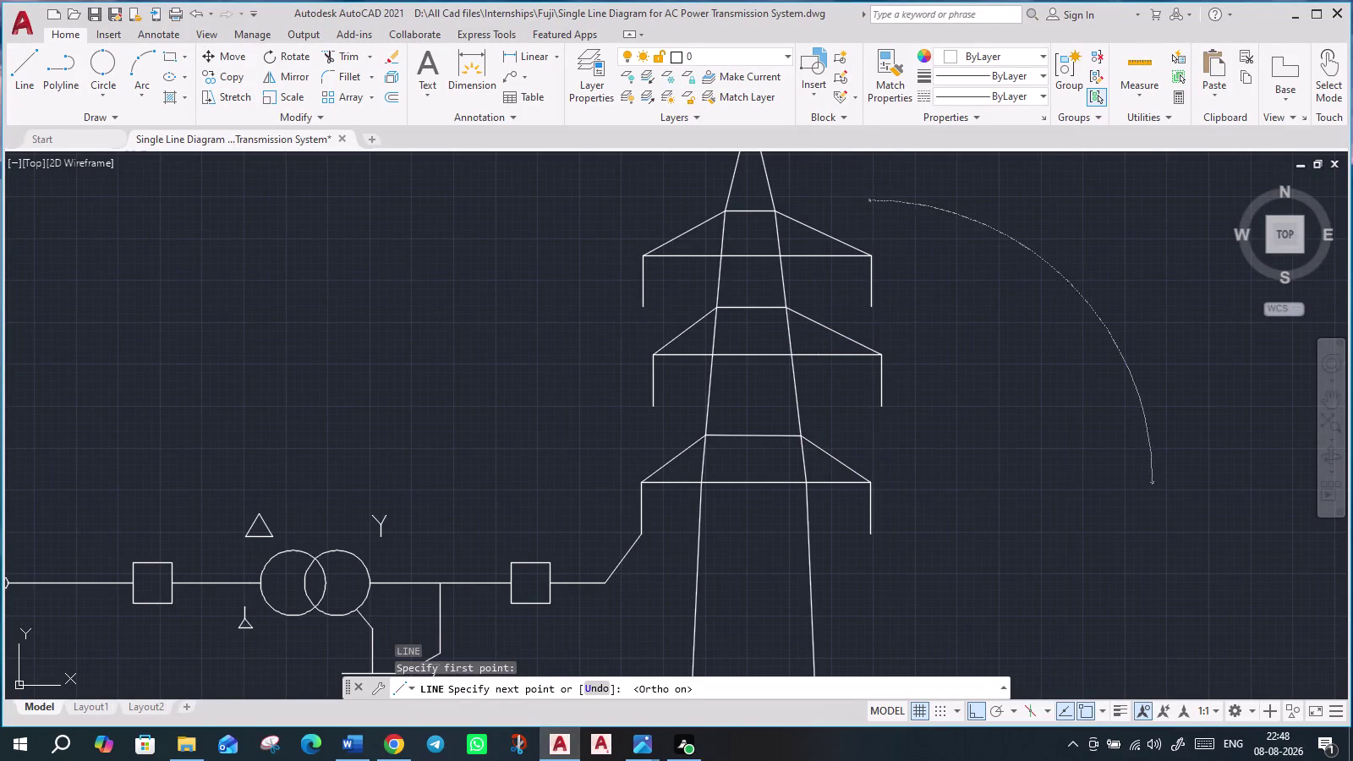
key(Escape)
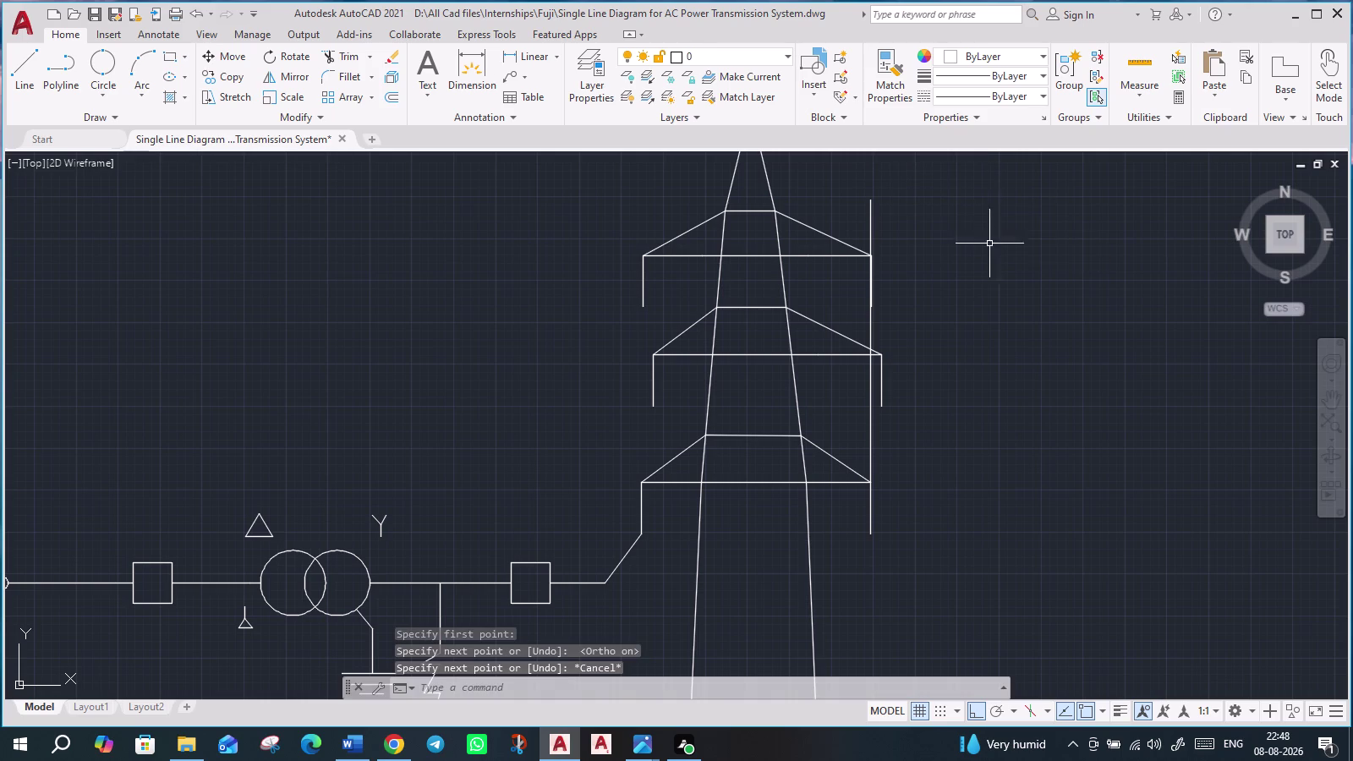
scroll(up, 3)
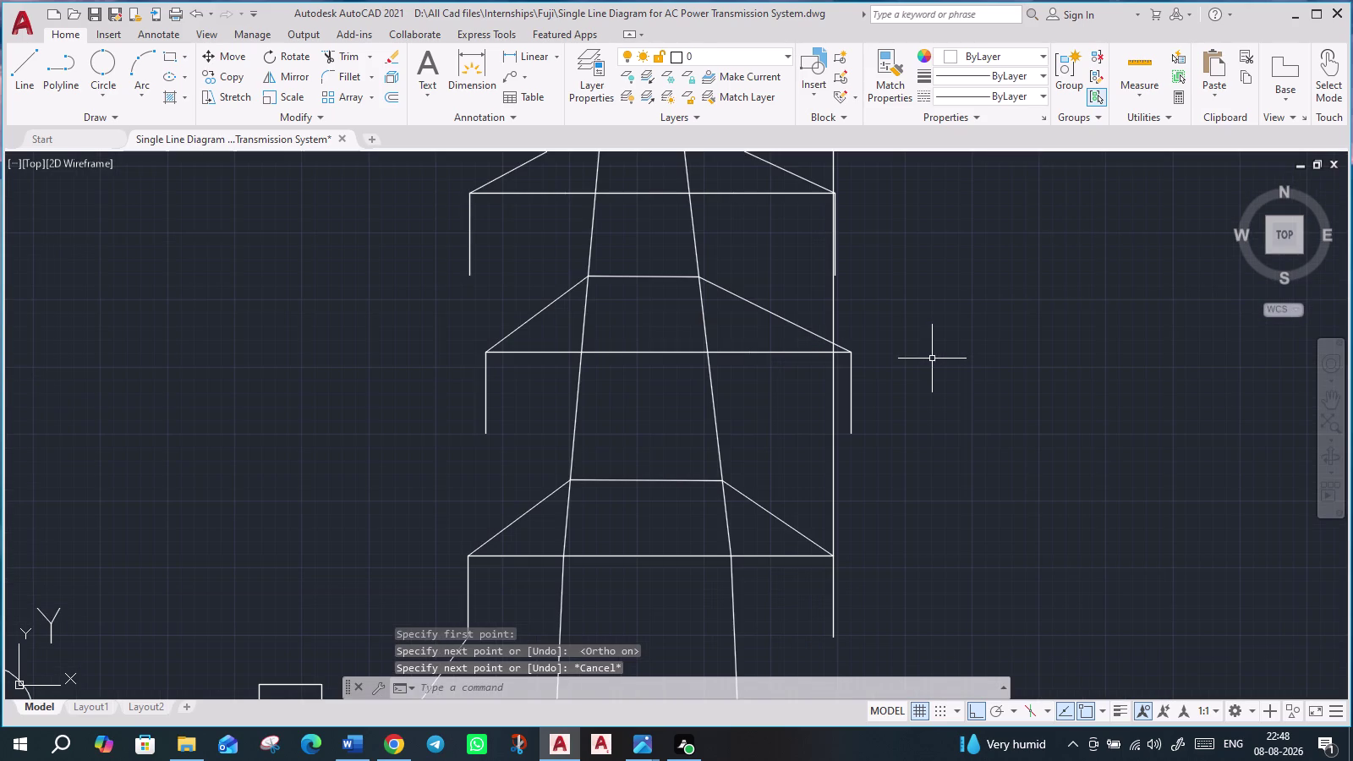
scroll(down, 3)
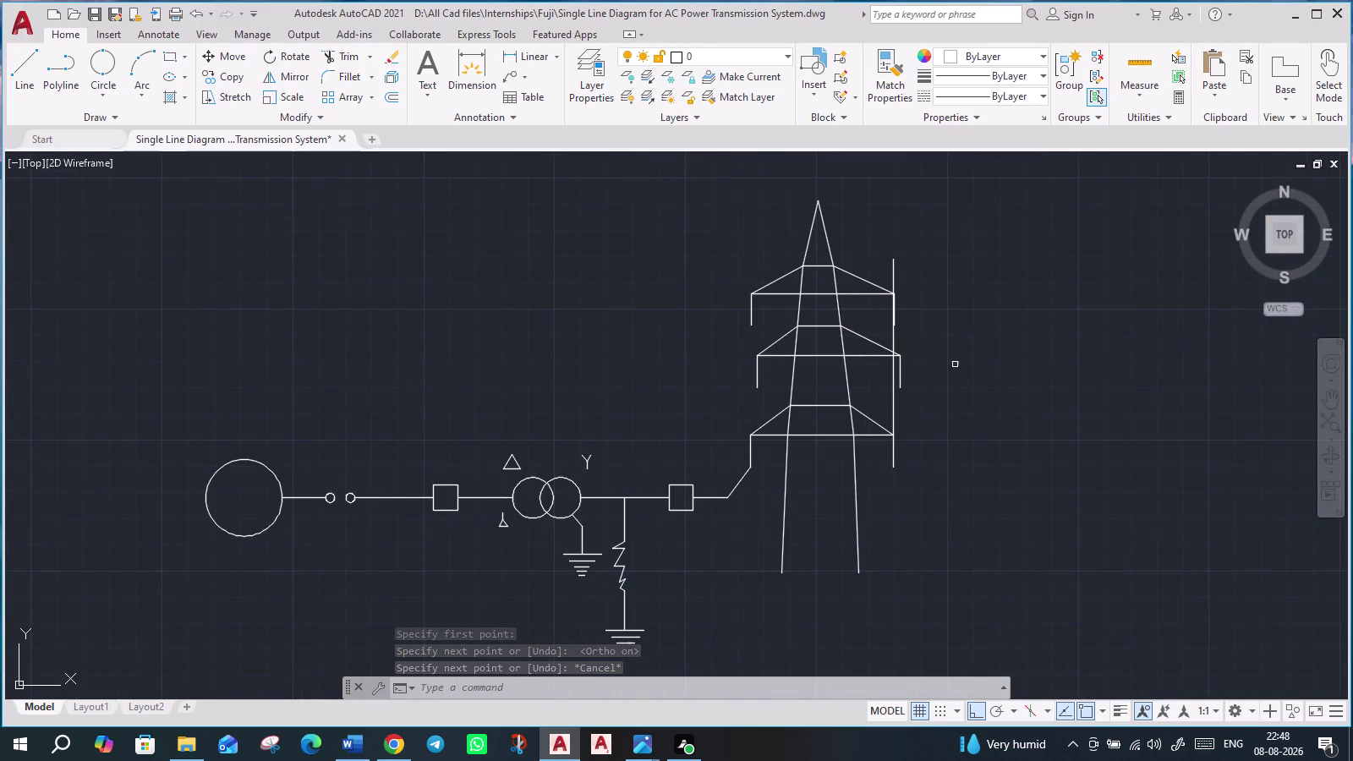
Delete the misplaced vertical line beside the tower and cancel a stray line start.
click(894, 404)
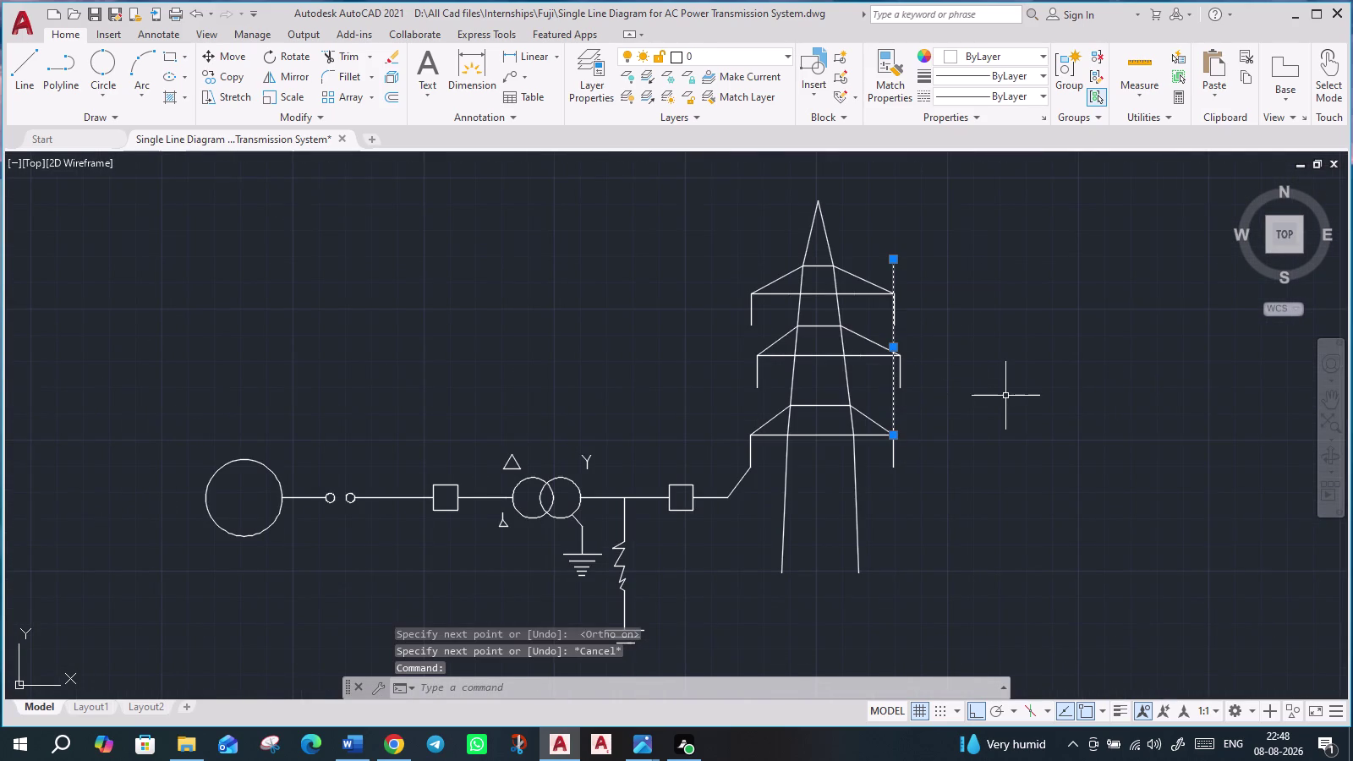
key(Delete)
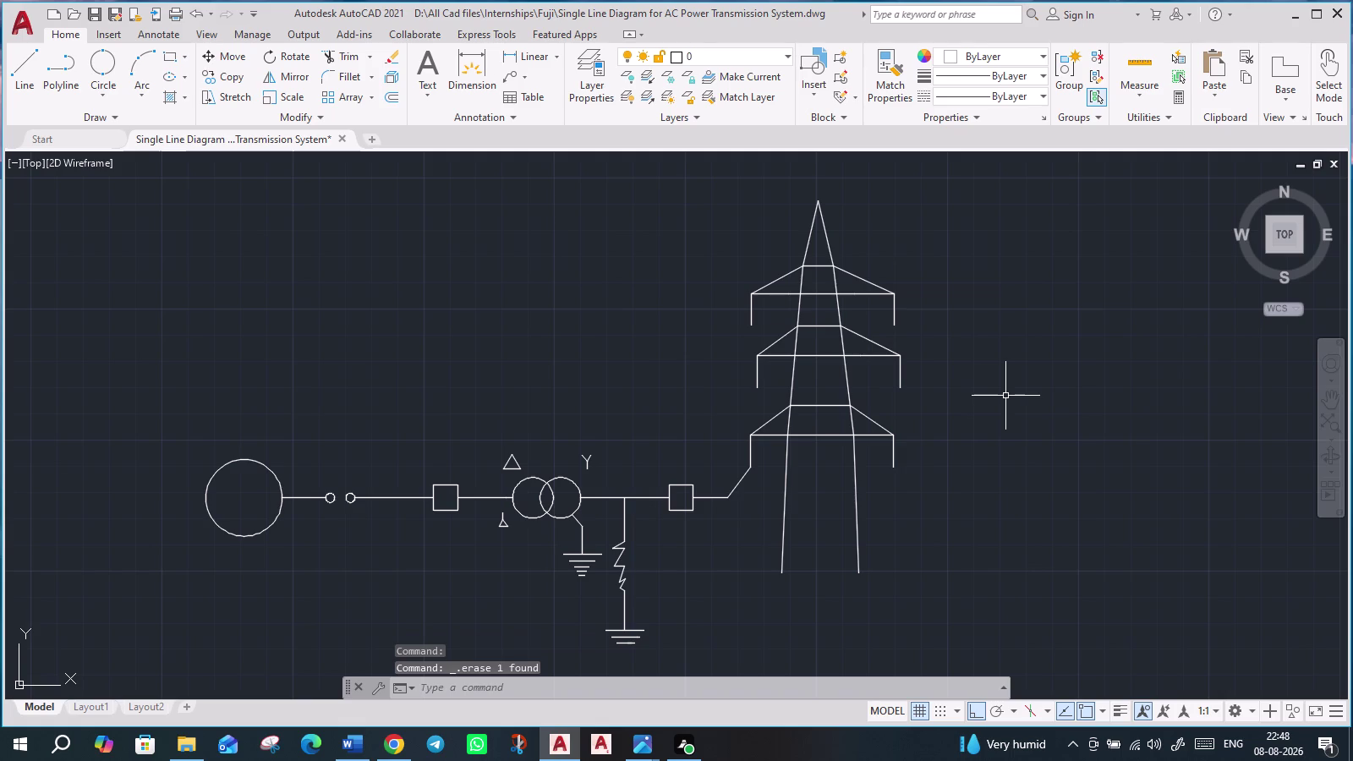
key(l)
key(Return)
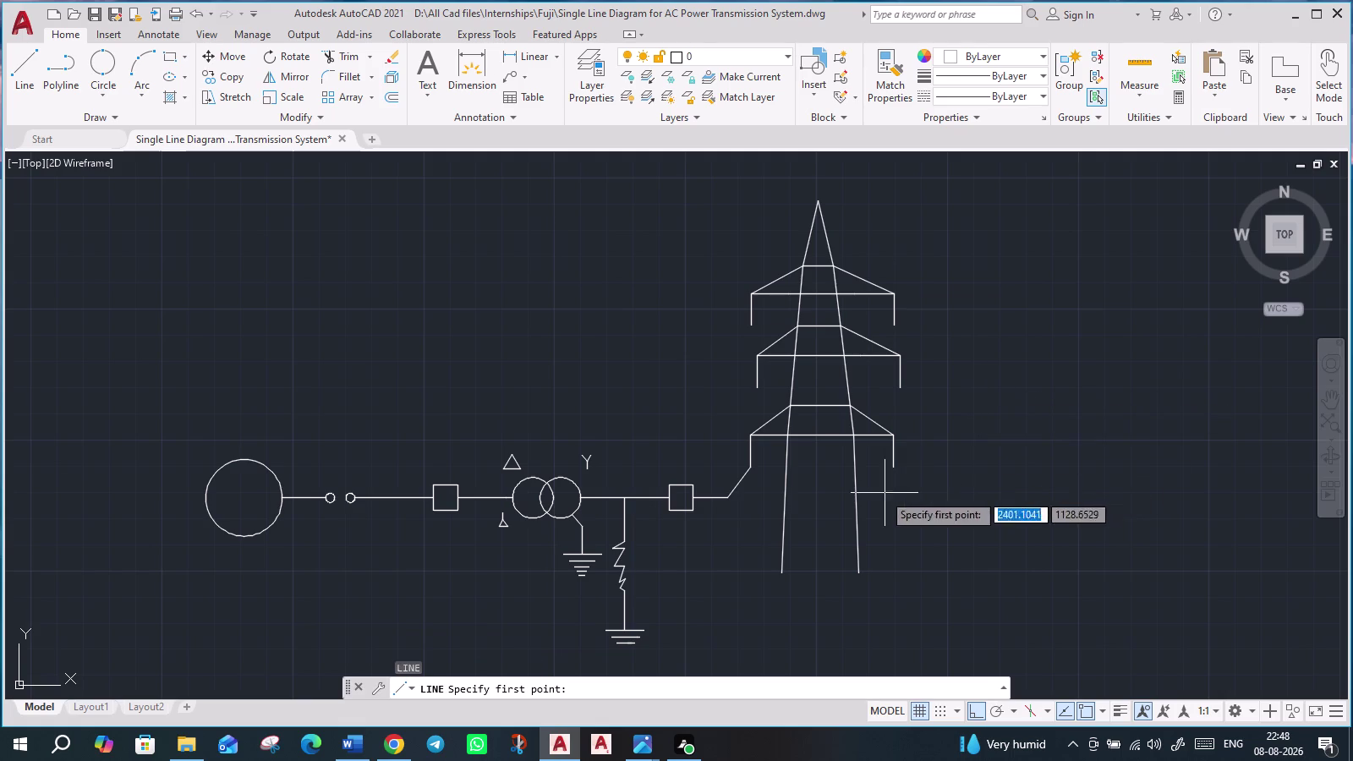
click(1054, 491)
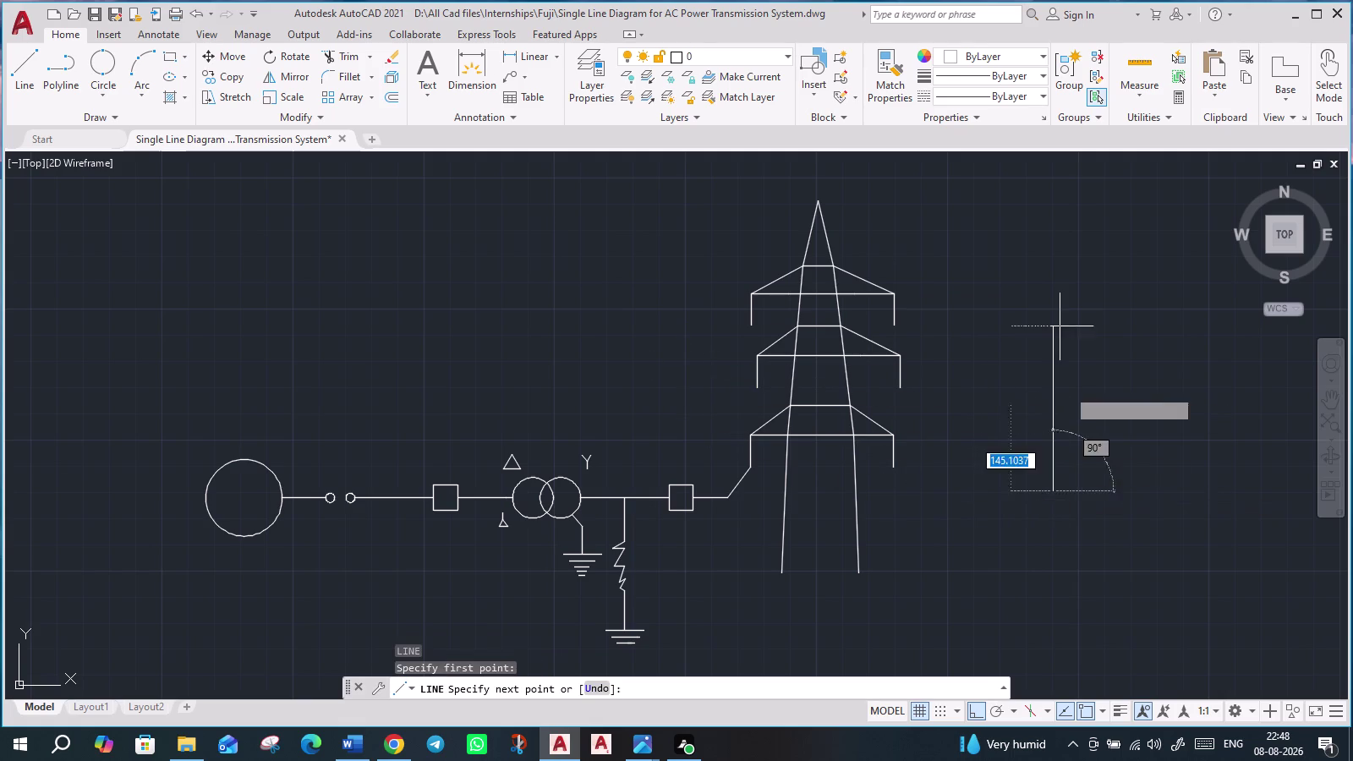
key(Escape)
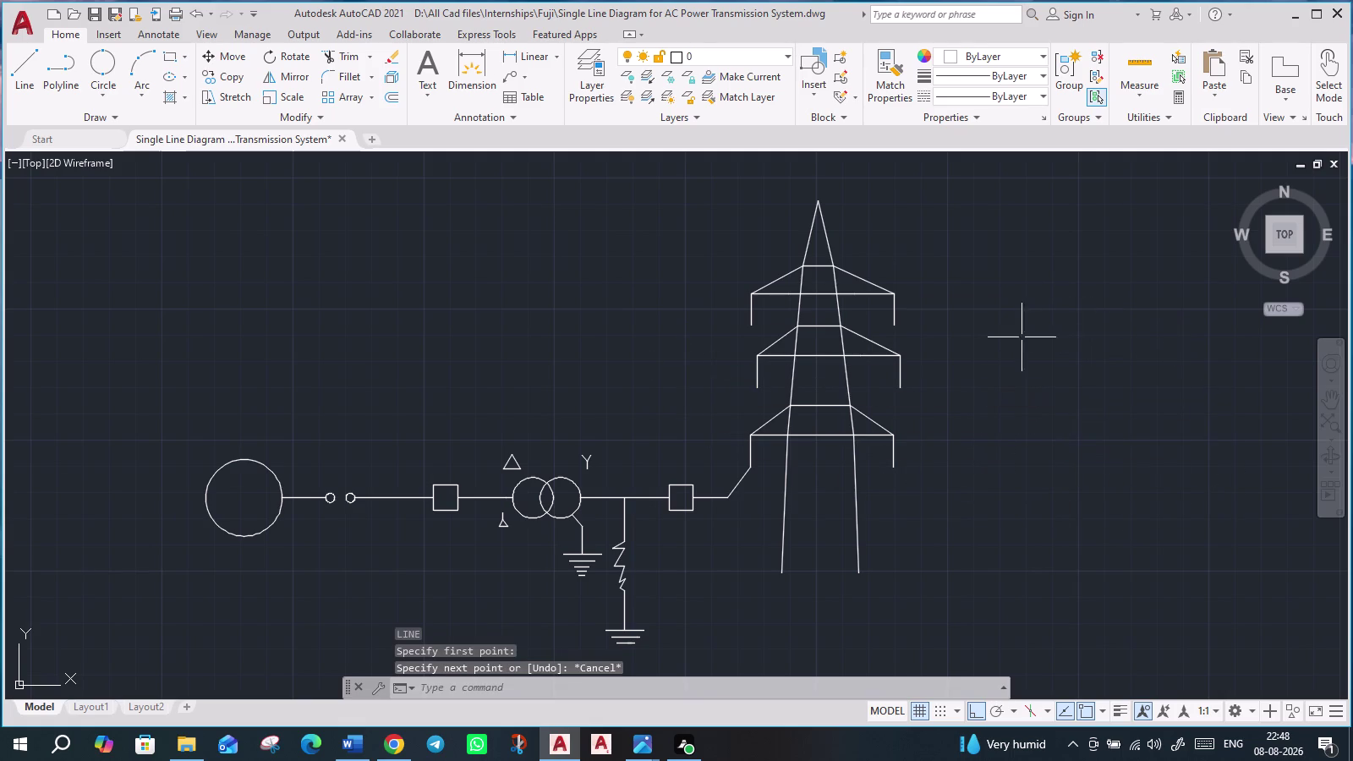
Draw a new vertical line from the tower's lower right arm to above its top.
key(l)
key(Return)
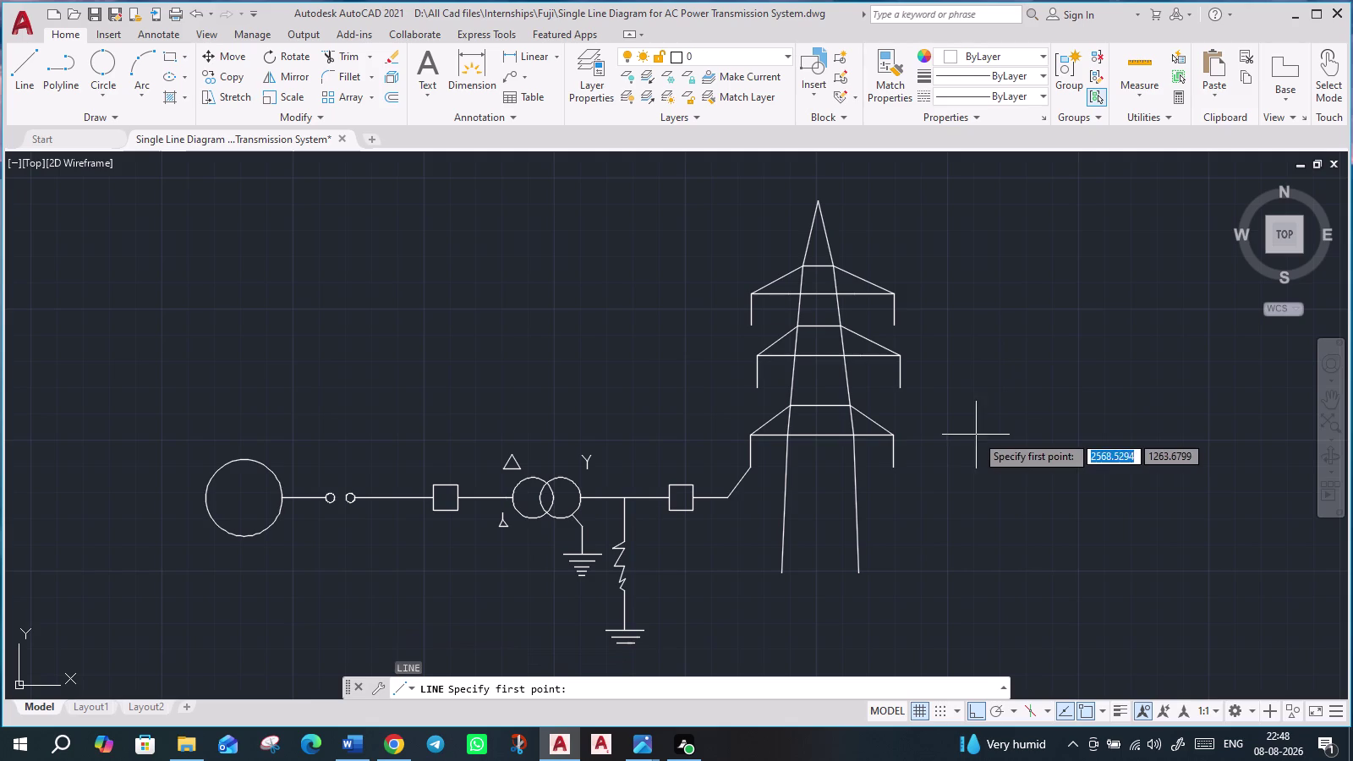
click(890, 434)
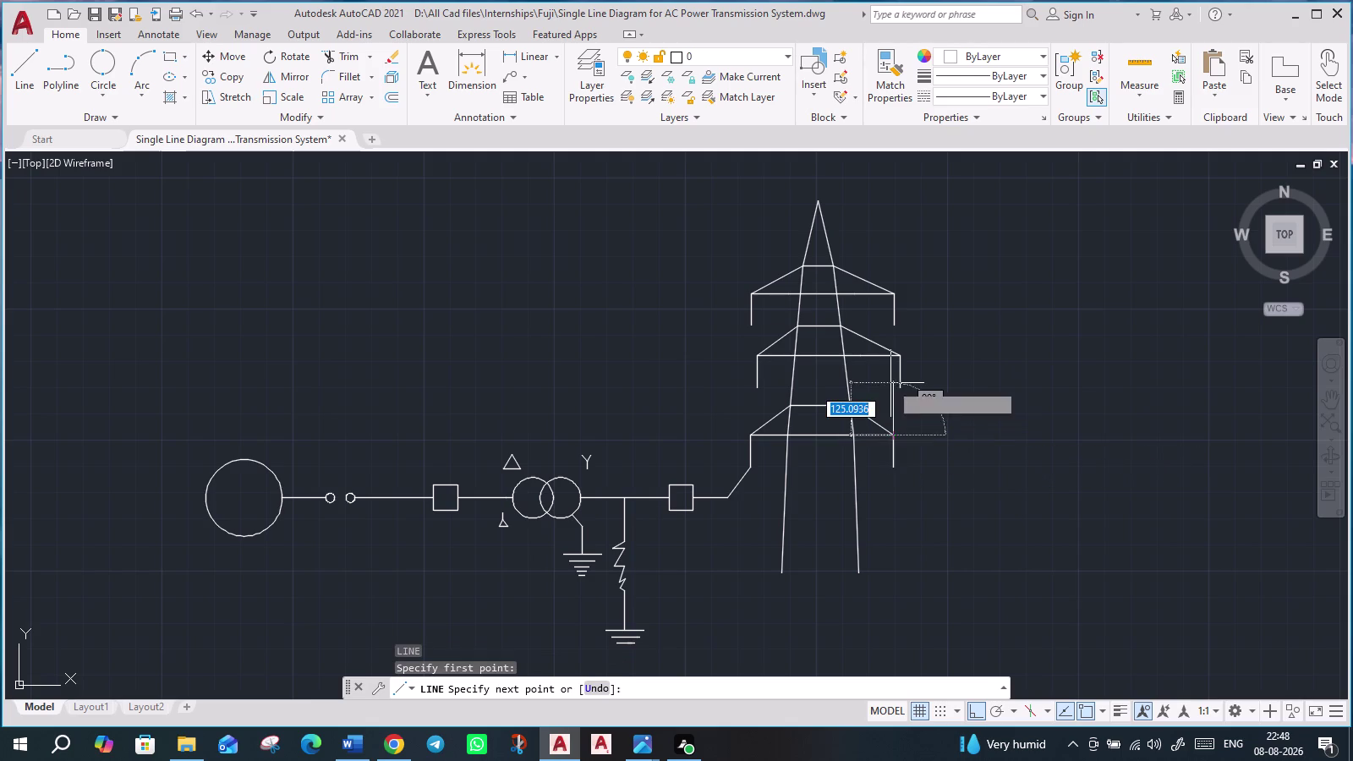
click(881, 210)
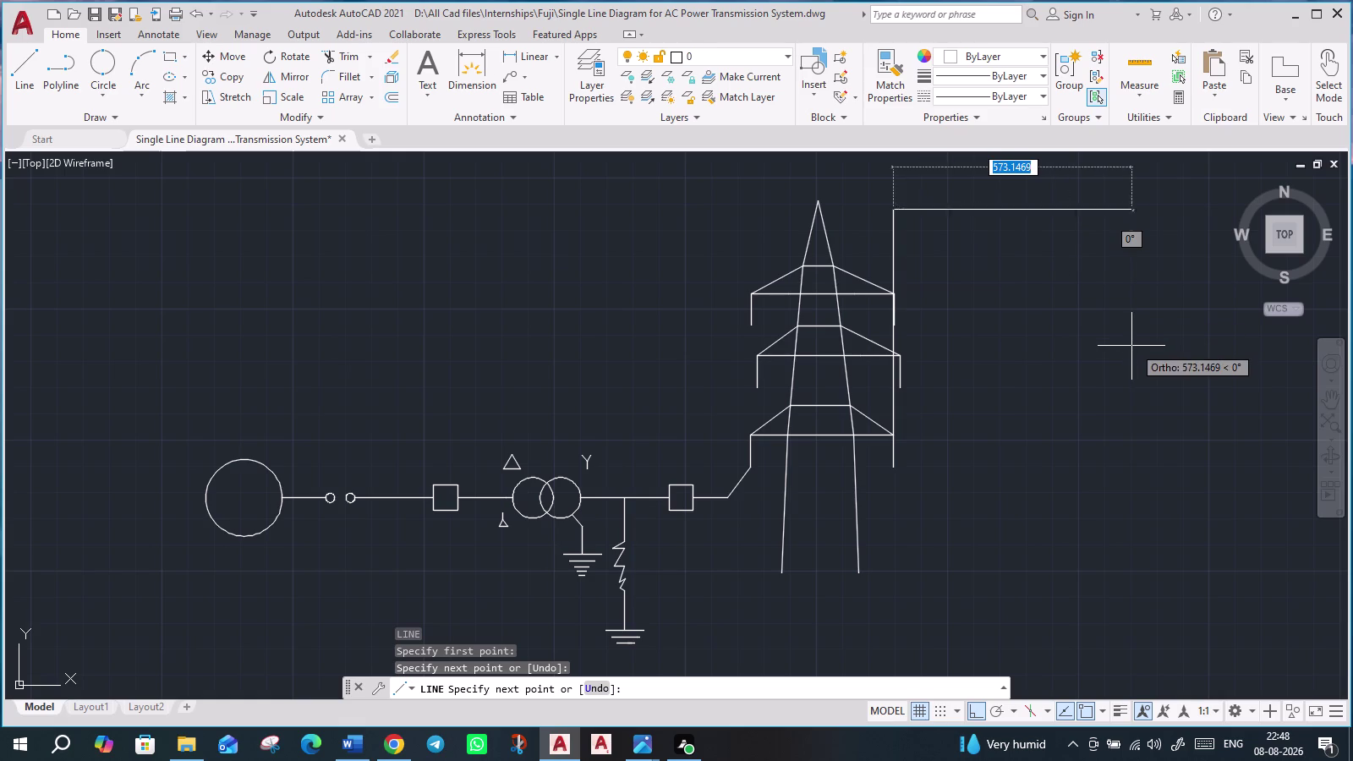
key(Escape)
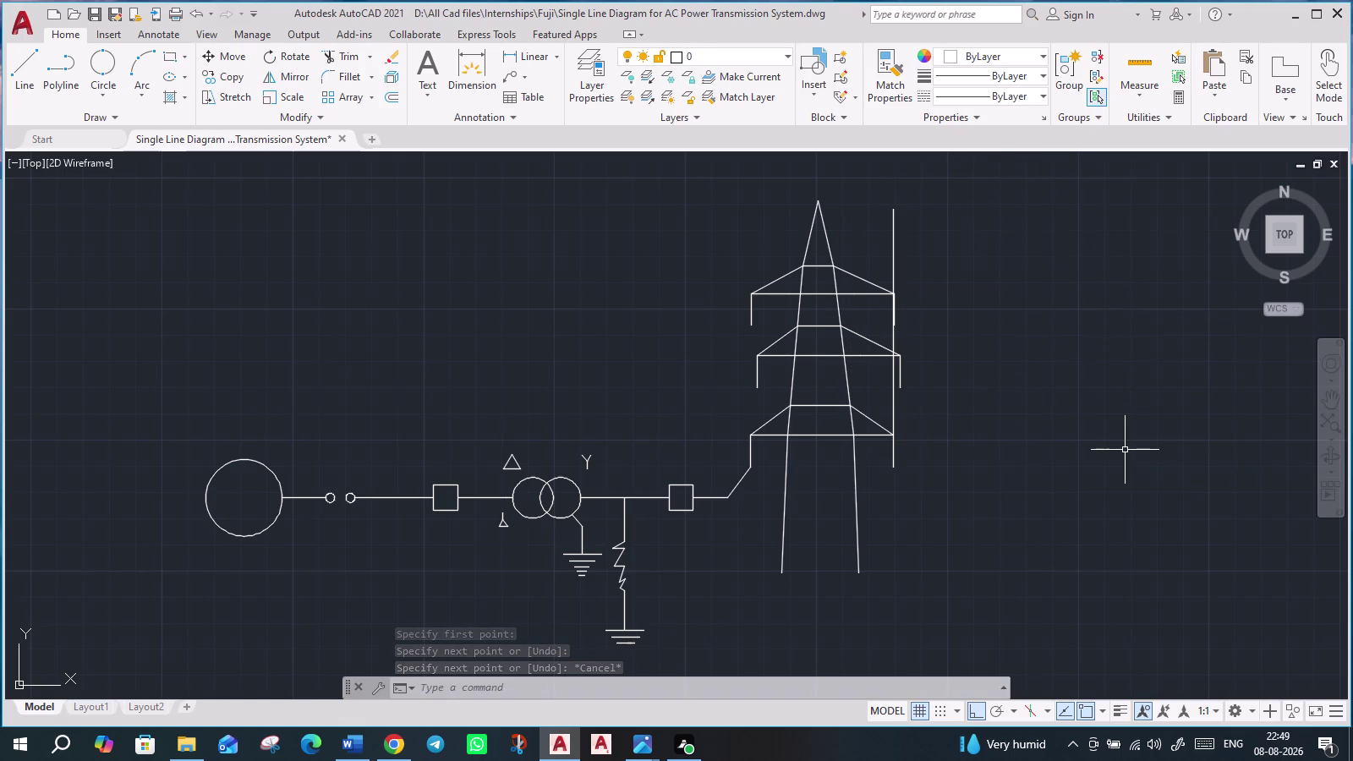
scroll(down, 3)
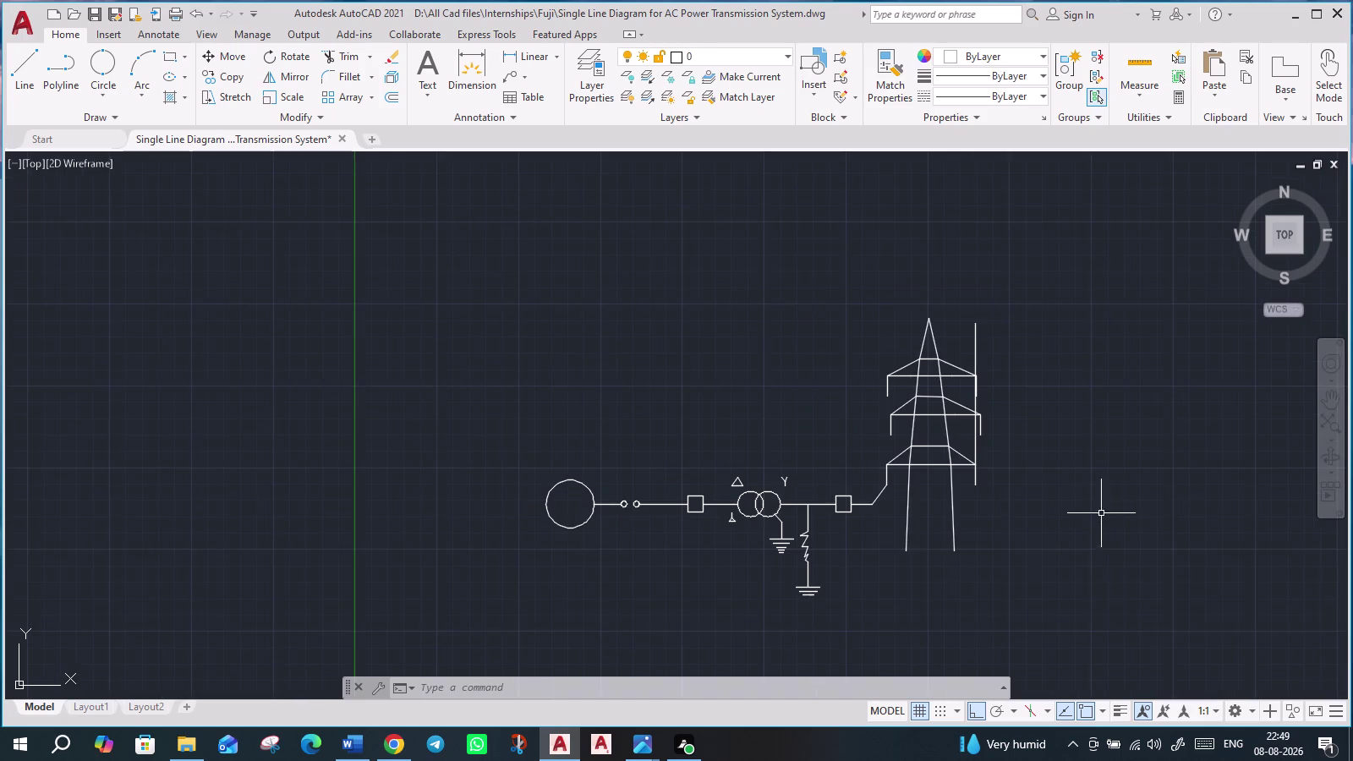
middle_drag(1095, 512, 814, 515)
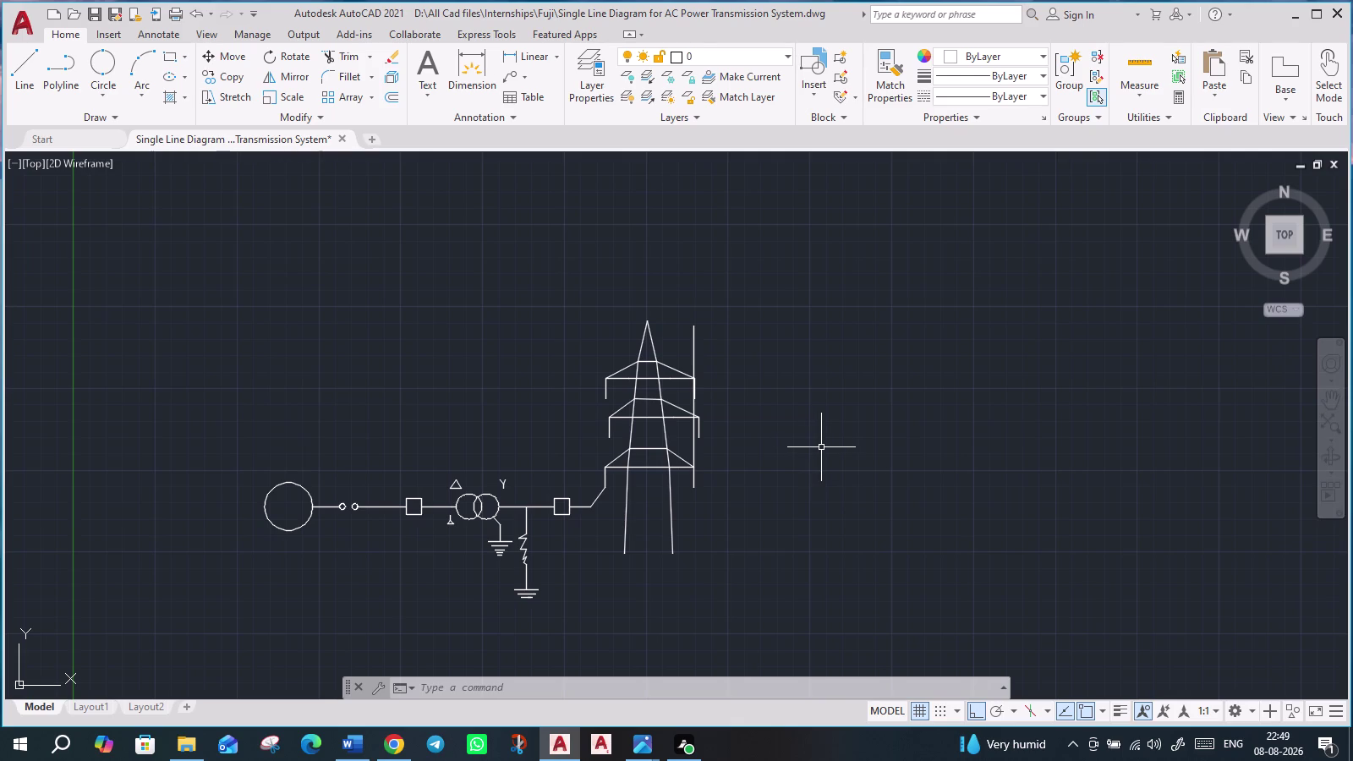
scroll(up, 3)
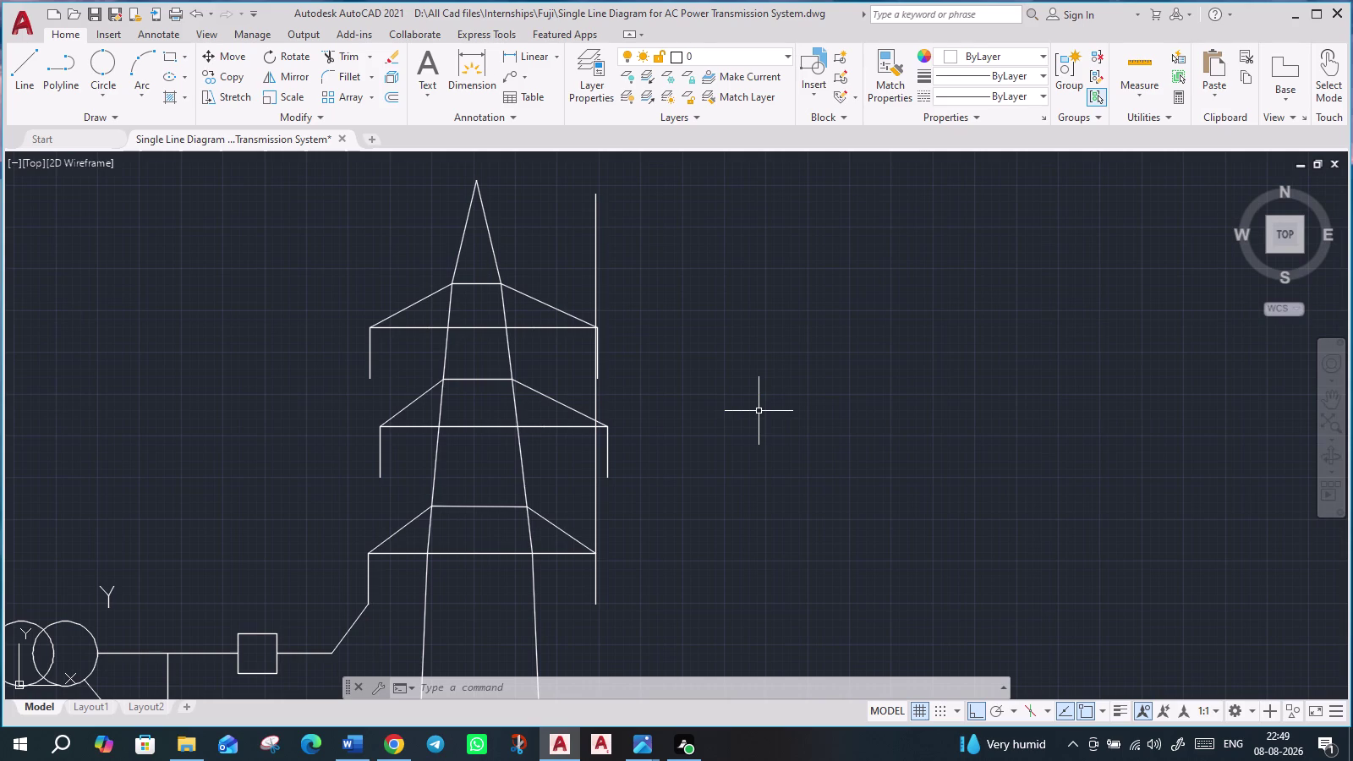
scroll(up, 3)
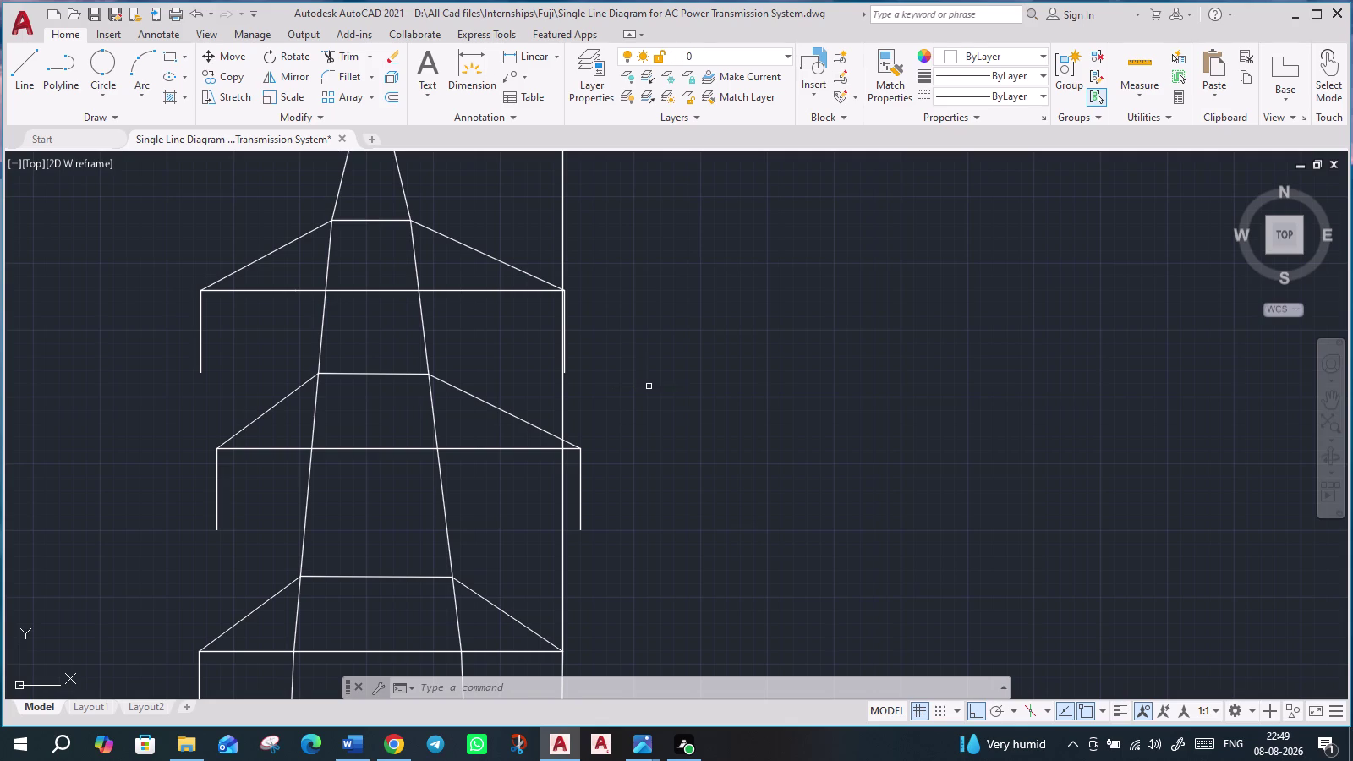
scroll(down, 3)
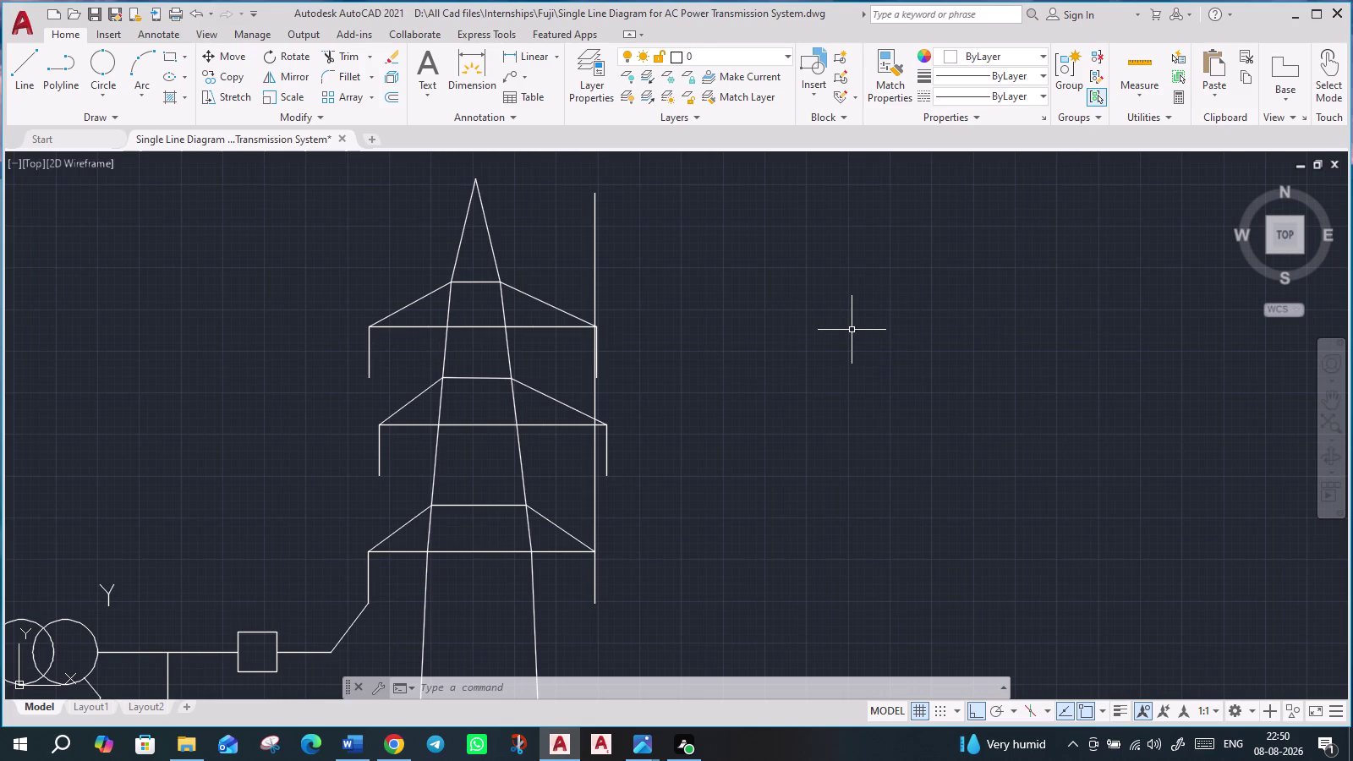
scroll(up, 3)
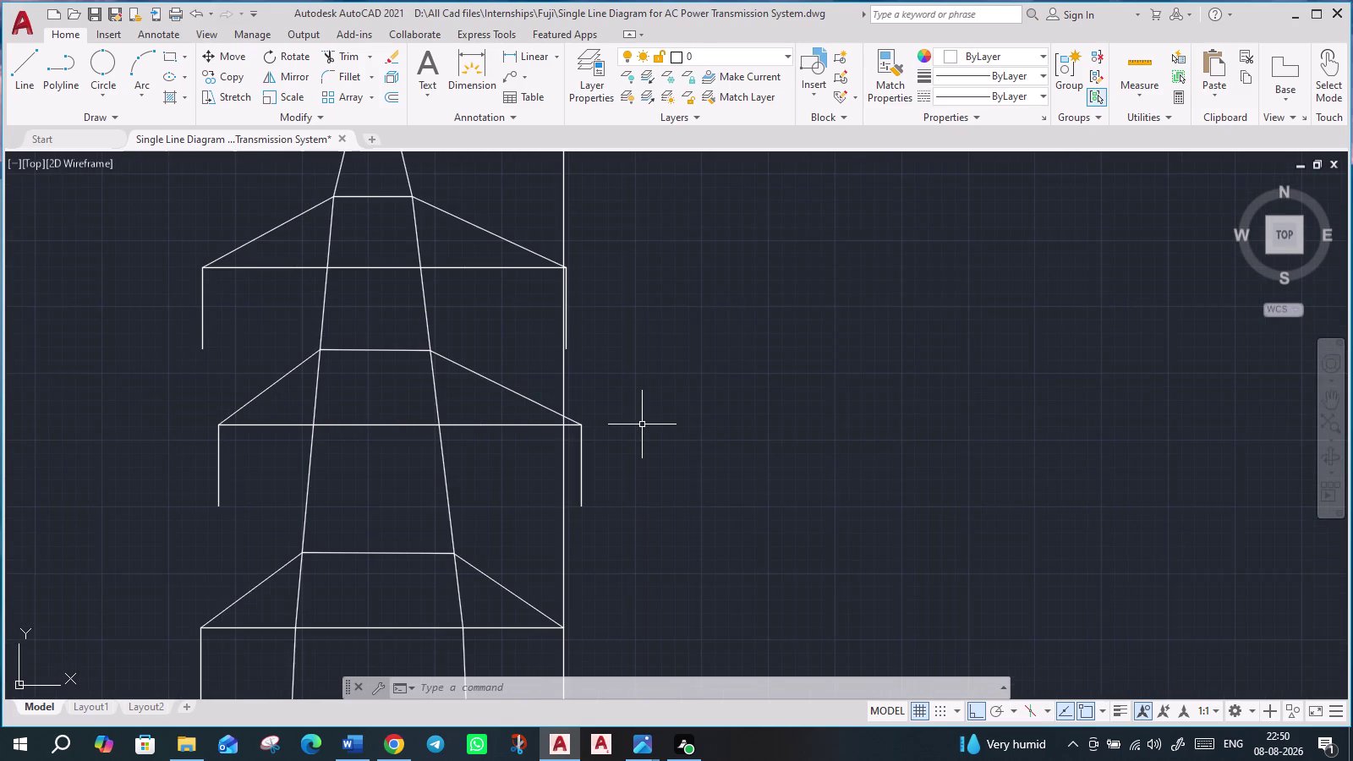
scroll(down, 3)
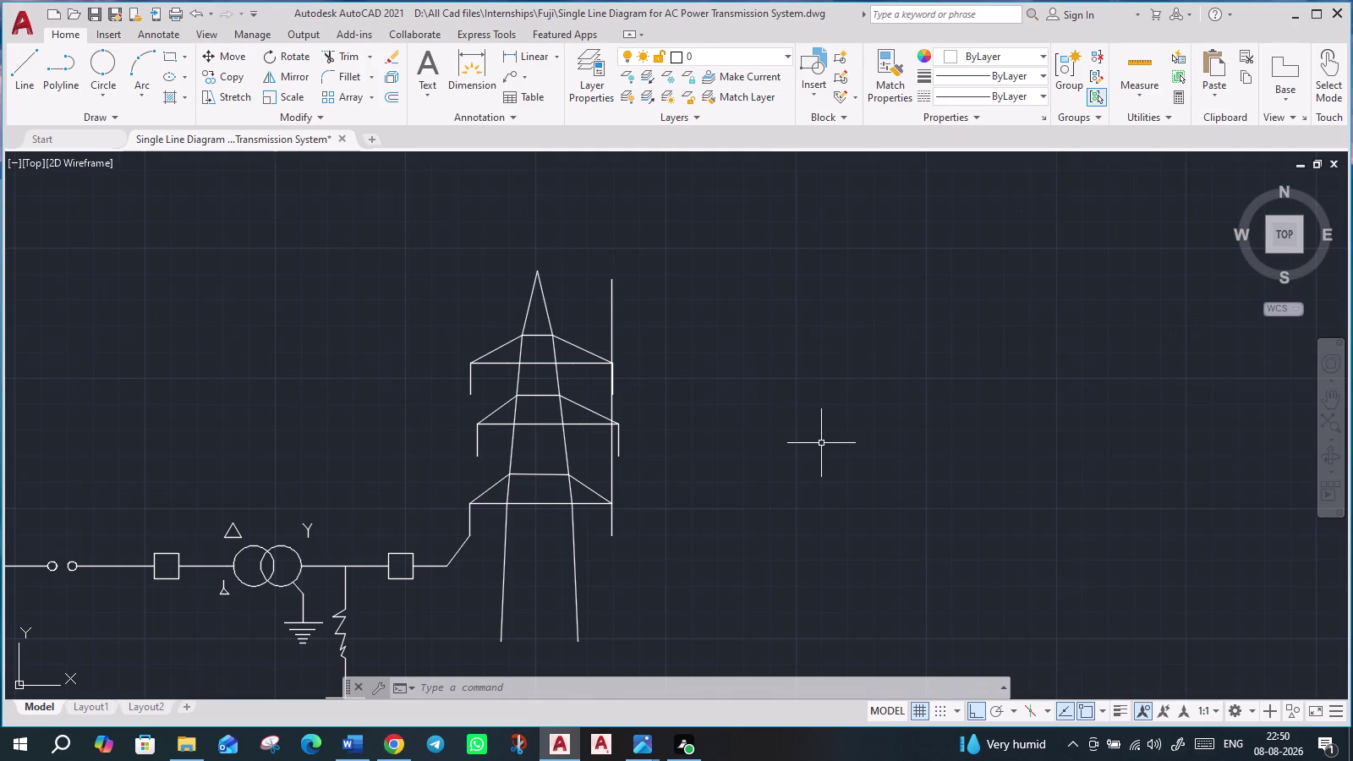
scroll(up, 3)
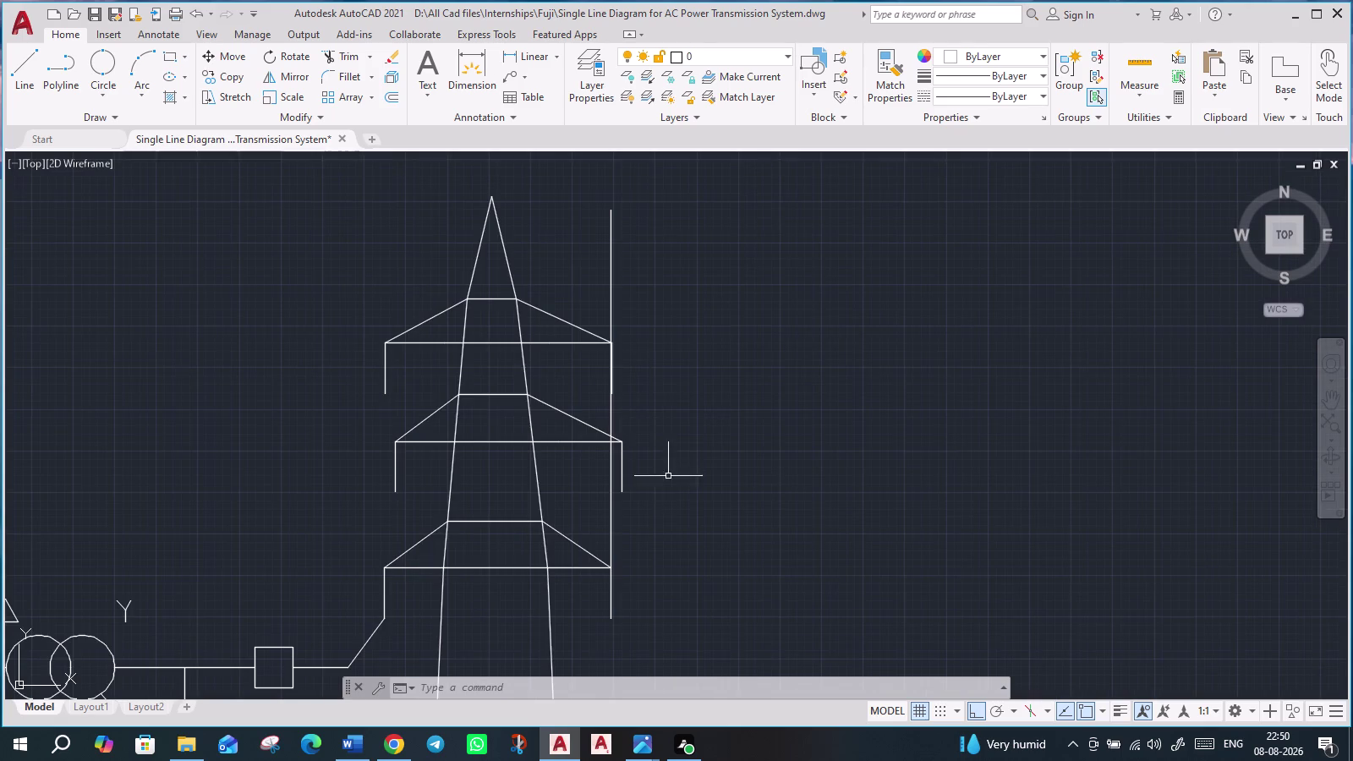
Stretch the middle slanted arm's right endpoint onto the vertical line.
scroll(up, 3)
click(507, 364)
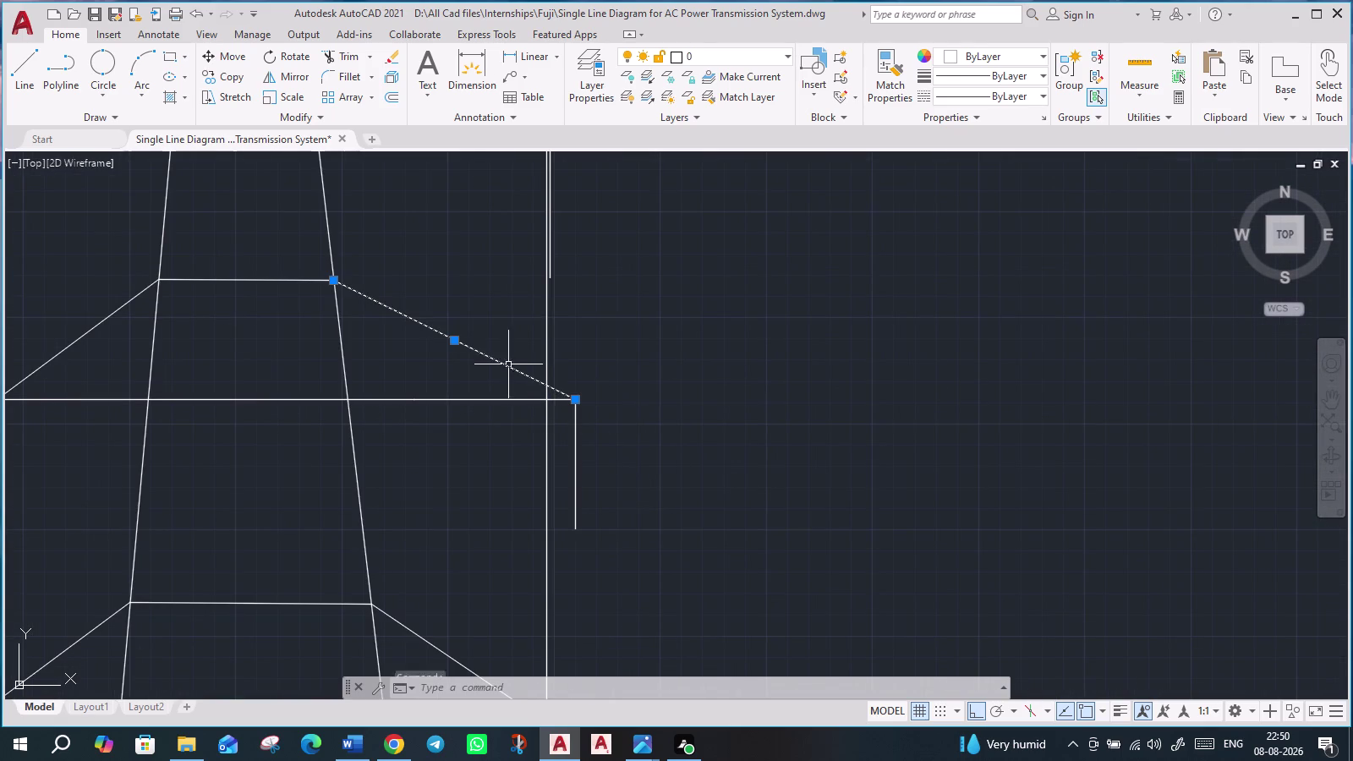
click(579, 402)
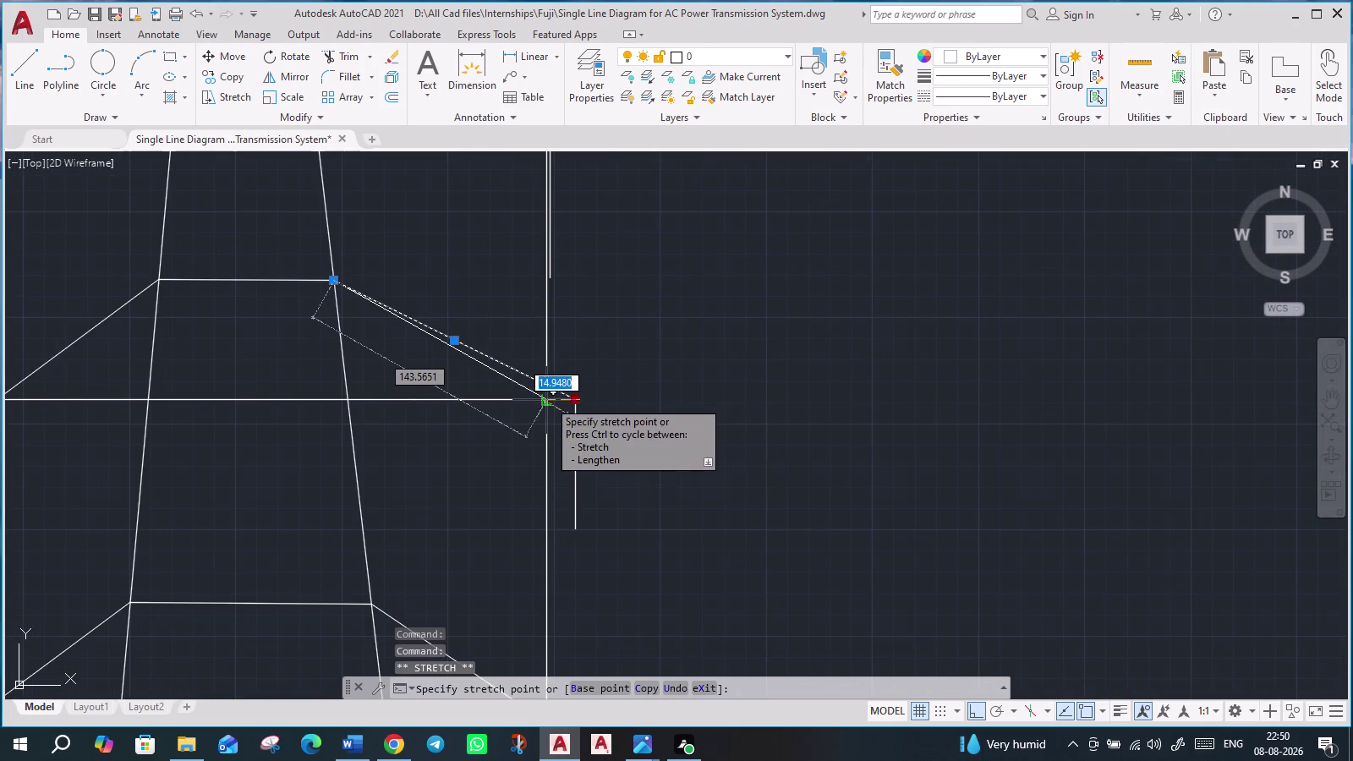
click(548, 400)
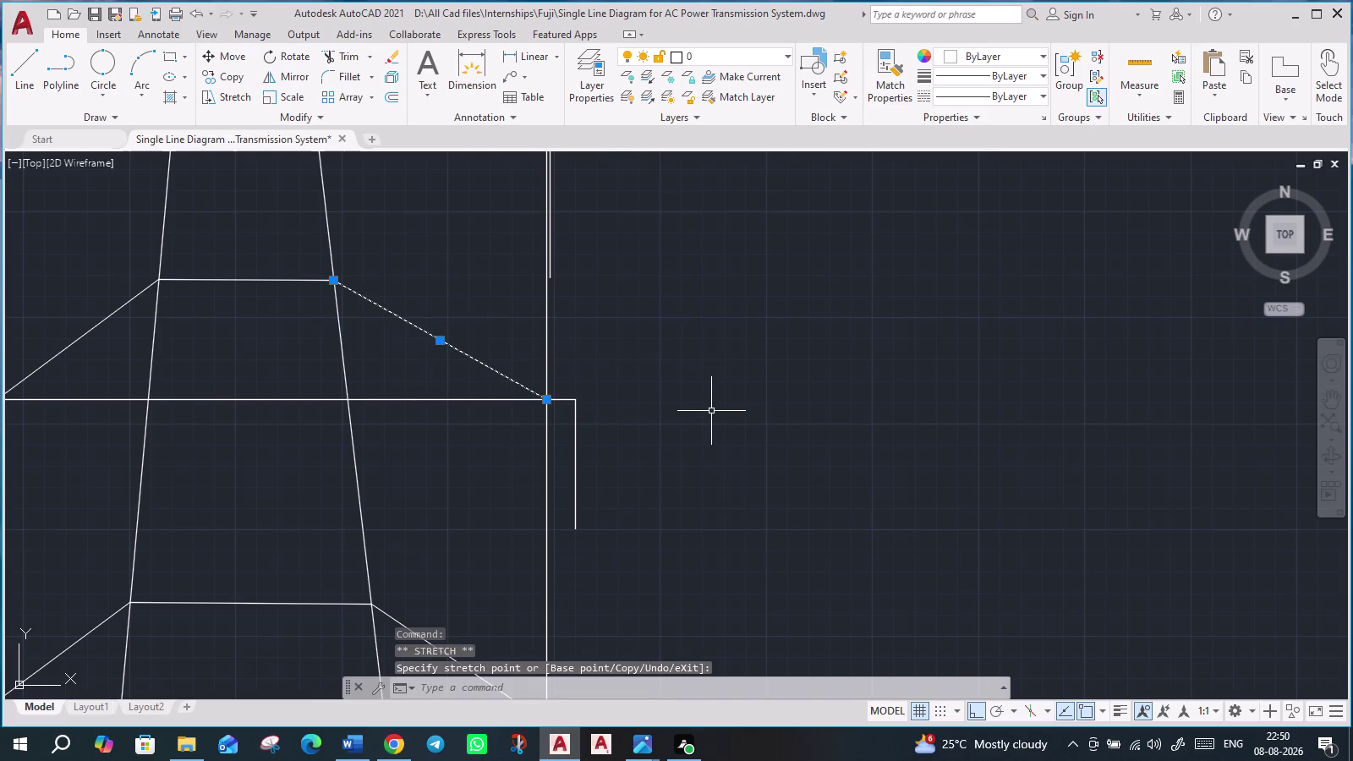
scroll(down, 3)
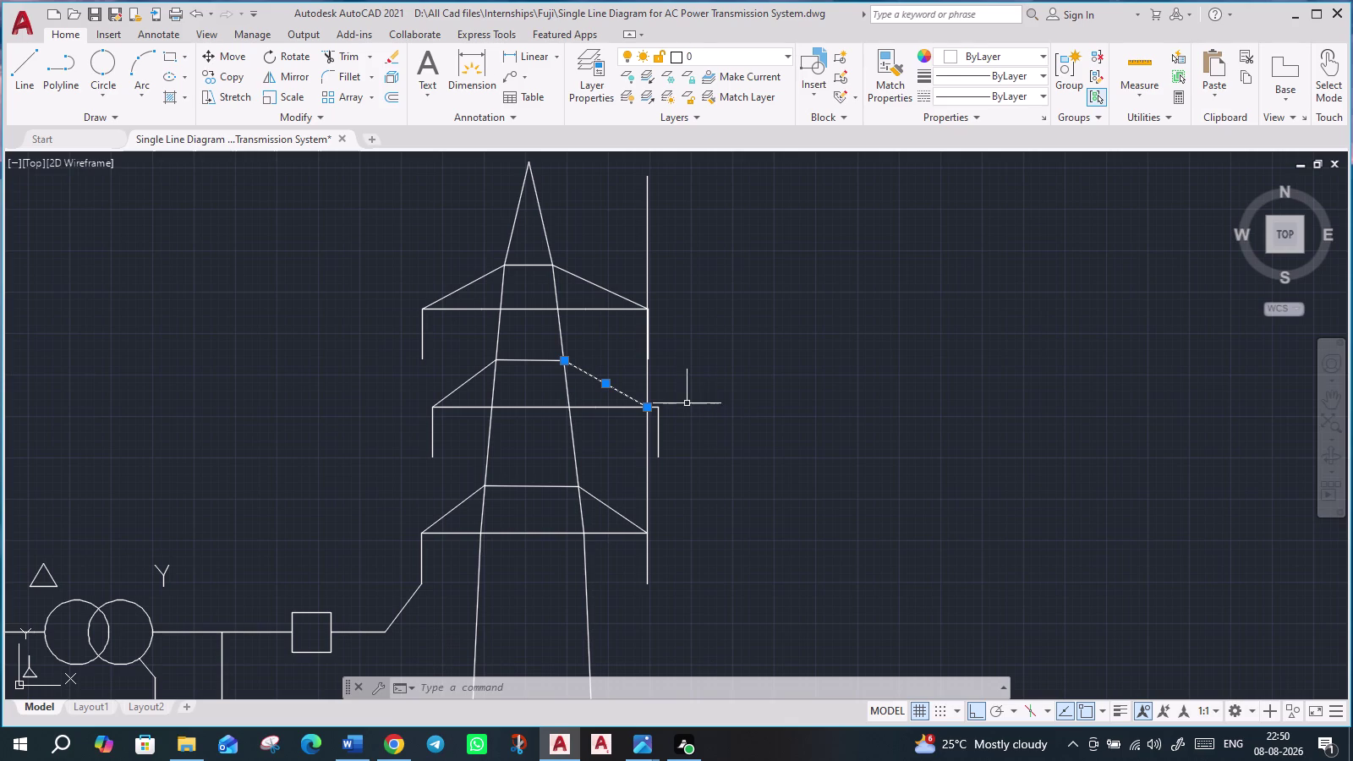
Pan to keep the tower arm in view and also select the tall vertical line.
scroll(up, 3)
scroll(up, 3)
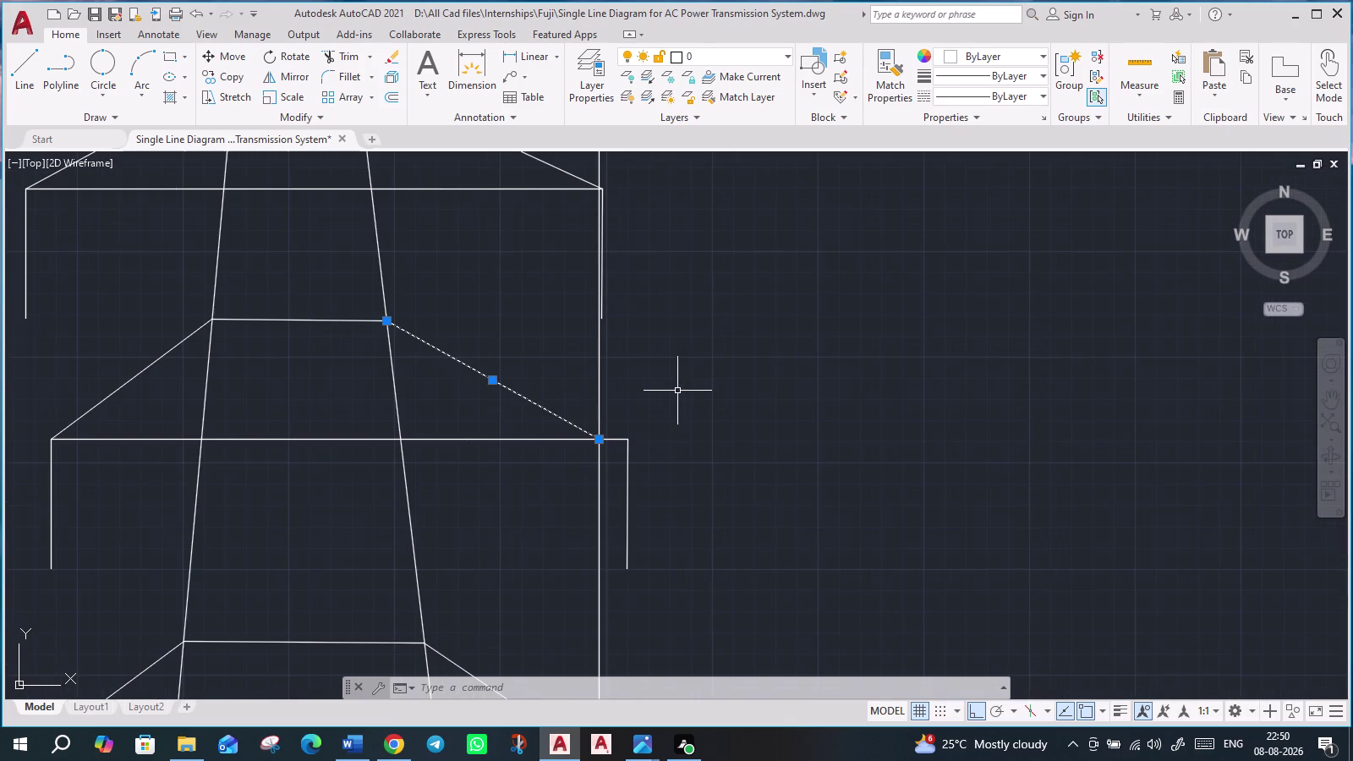
scroll(down, 3)
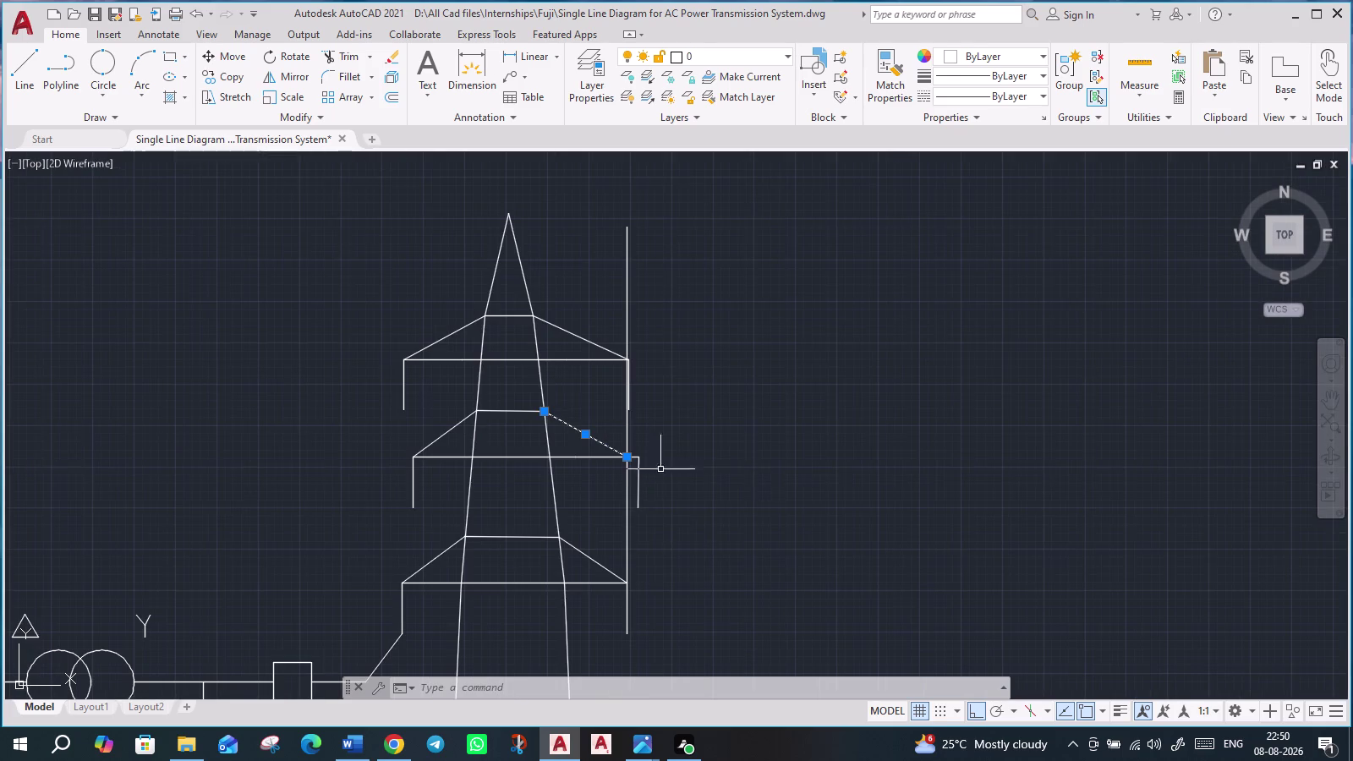
scroll(up, 3)
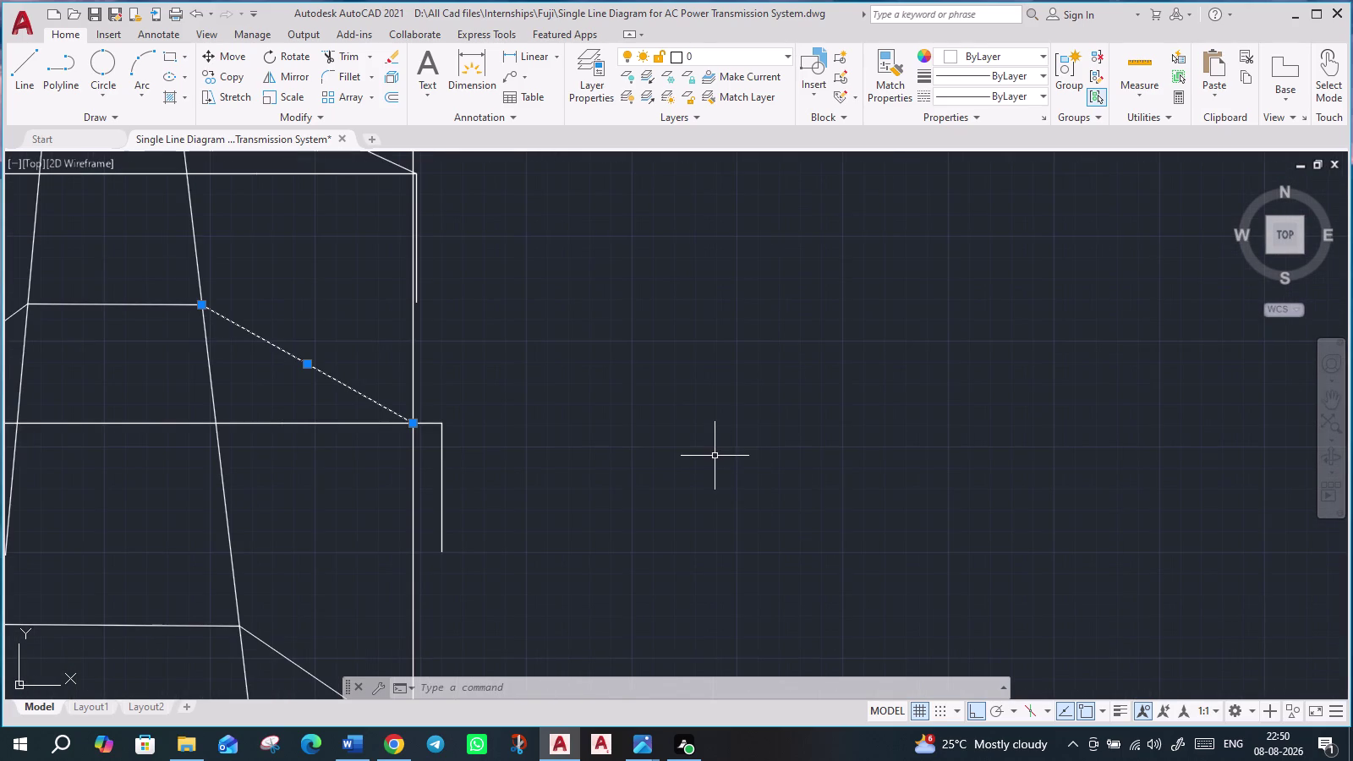
middle_drag(667, 344, 686, 430)
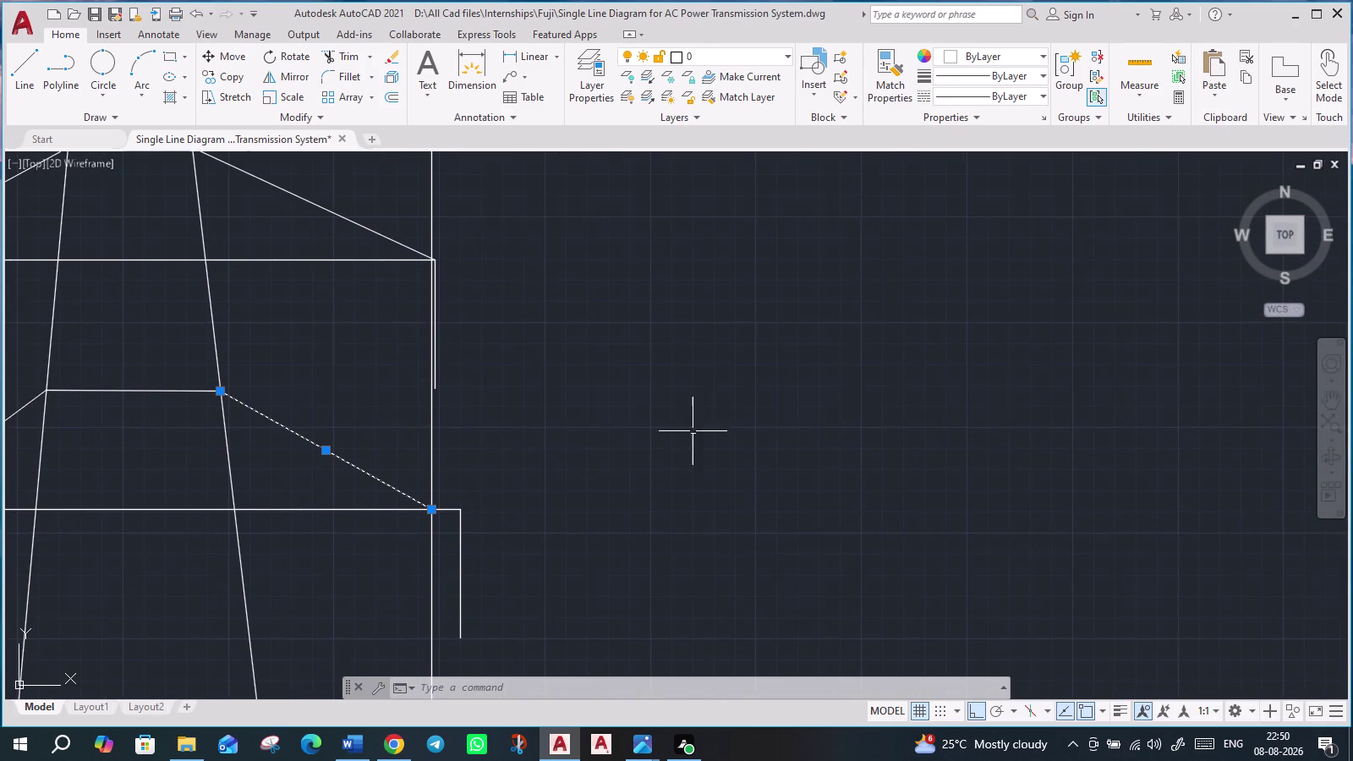
scroll(down, 3)
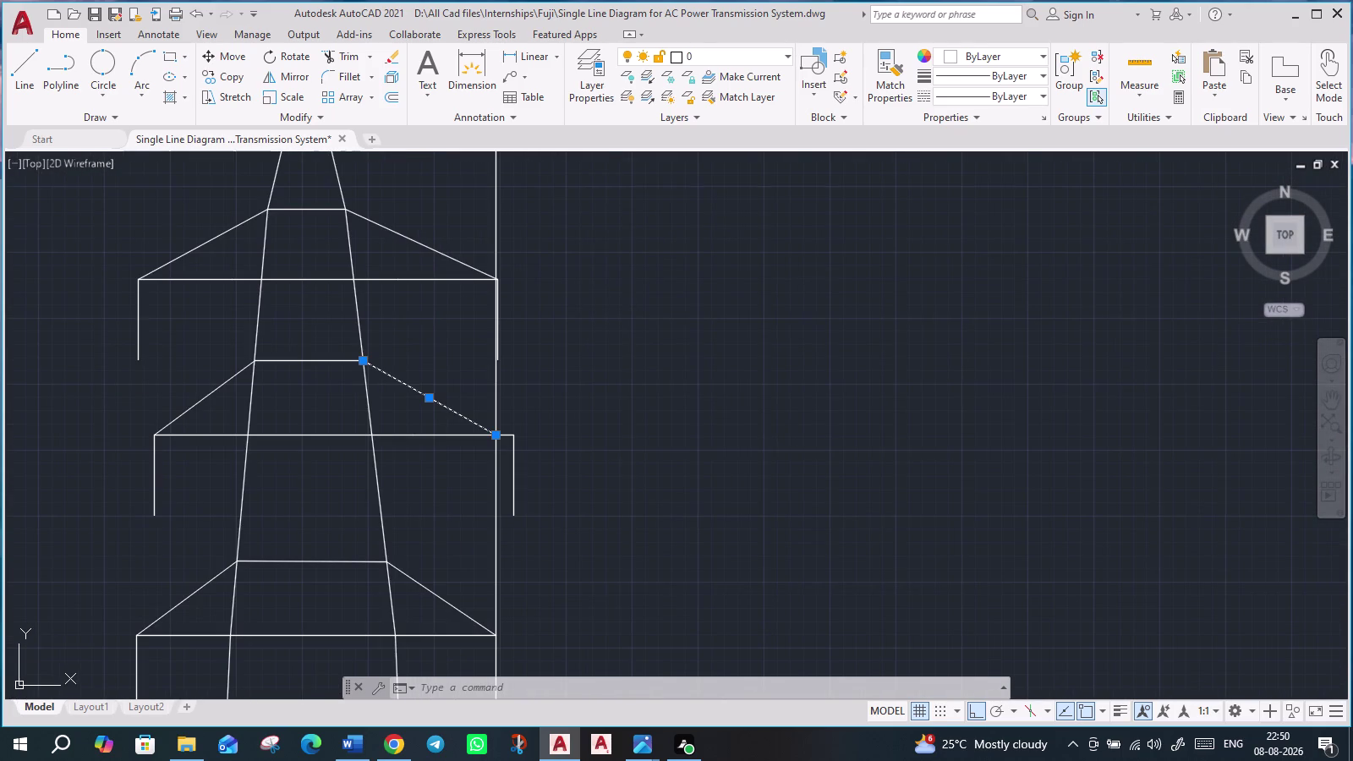
click(497, 215)
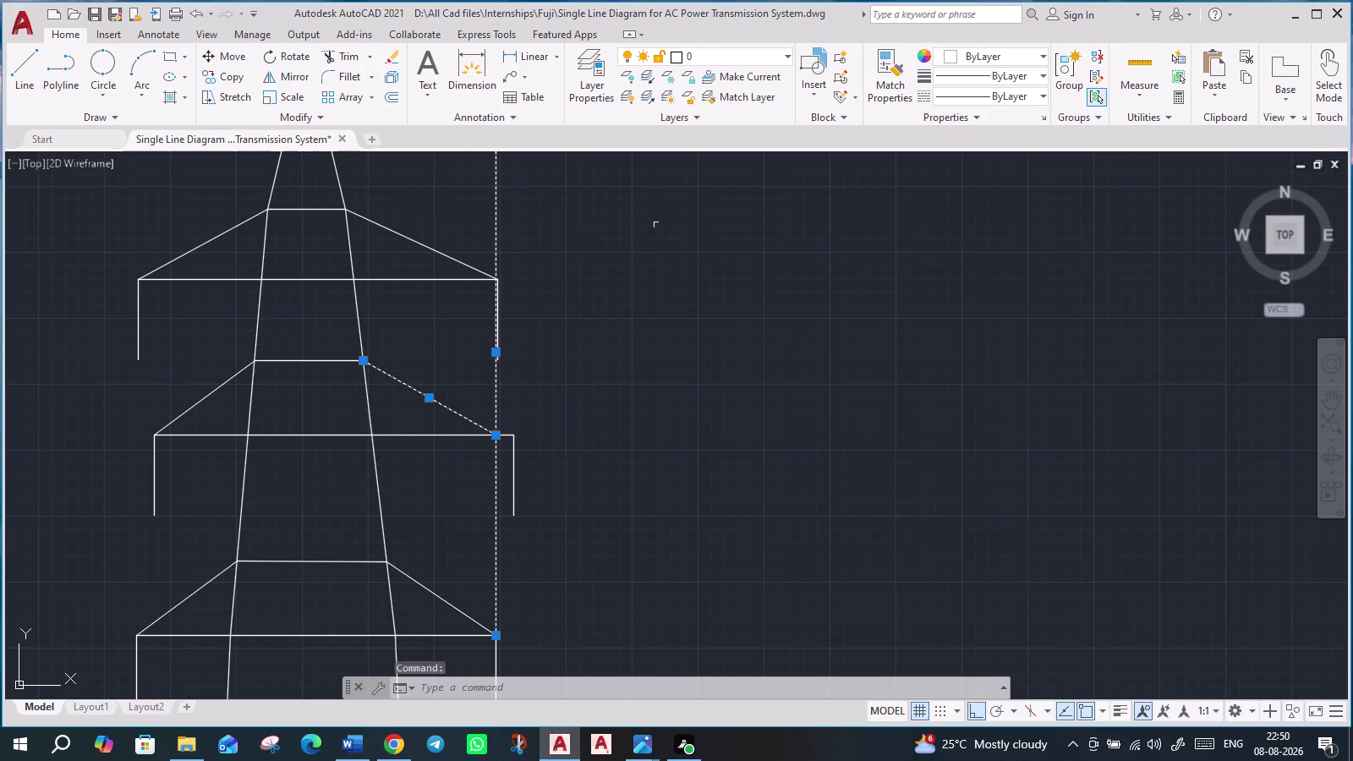
Undo an accidental deletion, then delete only the stray vertical line beside the tower.
key(Delete)
key(ctrl+z)
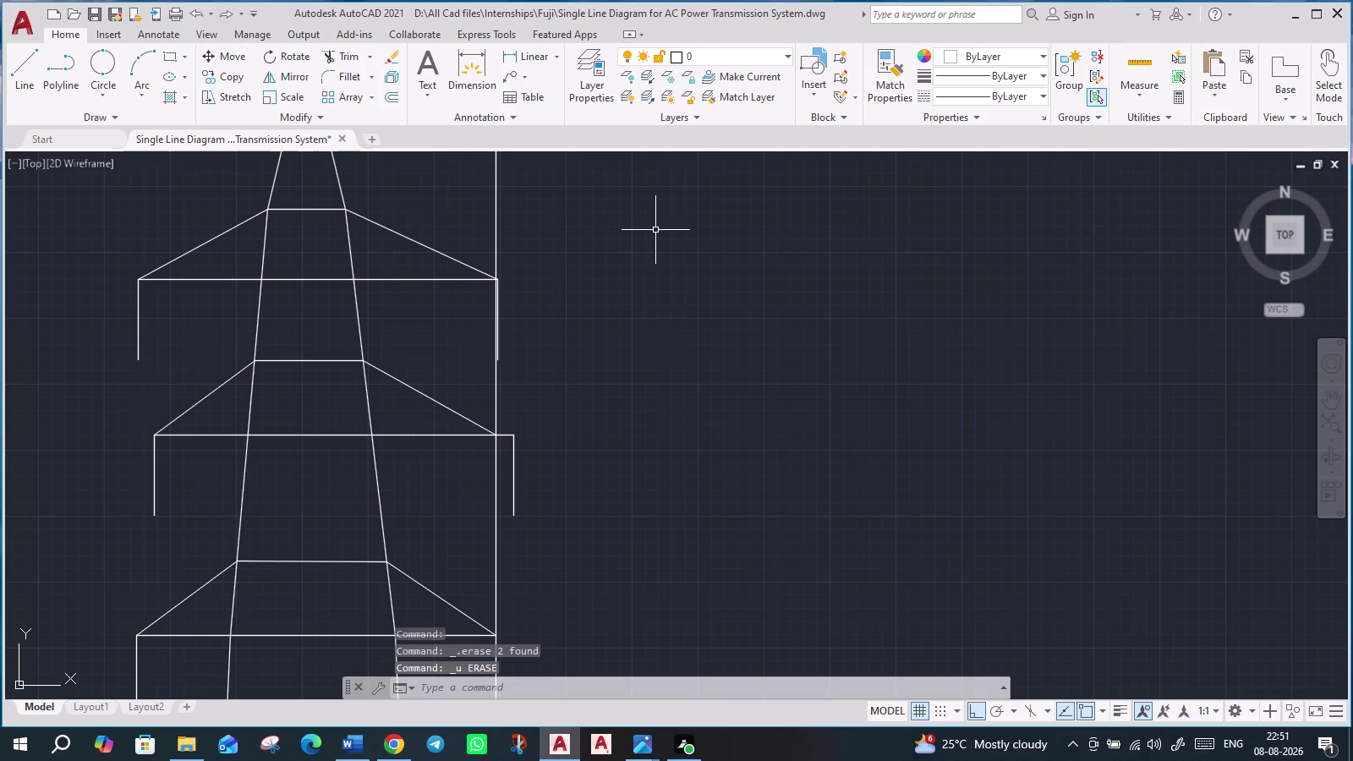
click(498, 234)
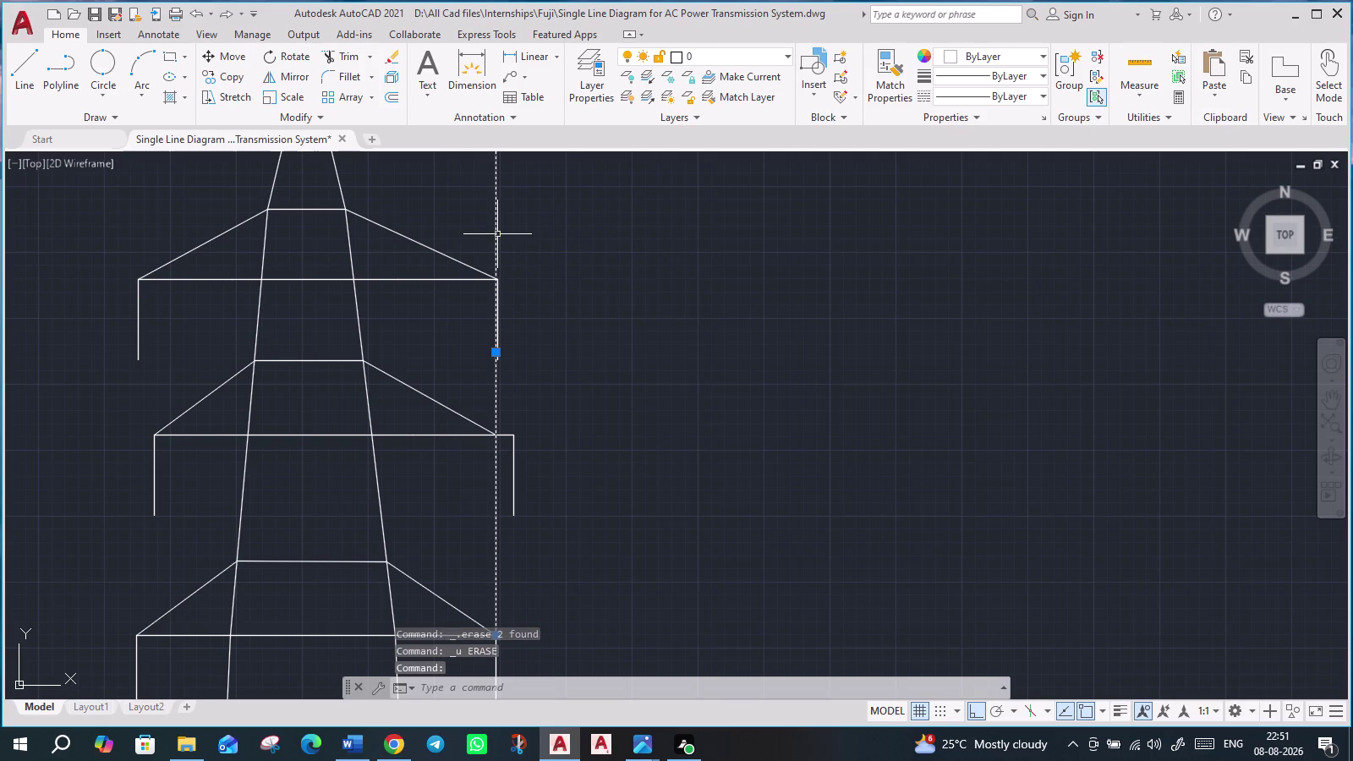
key(Delete)
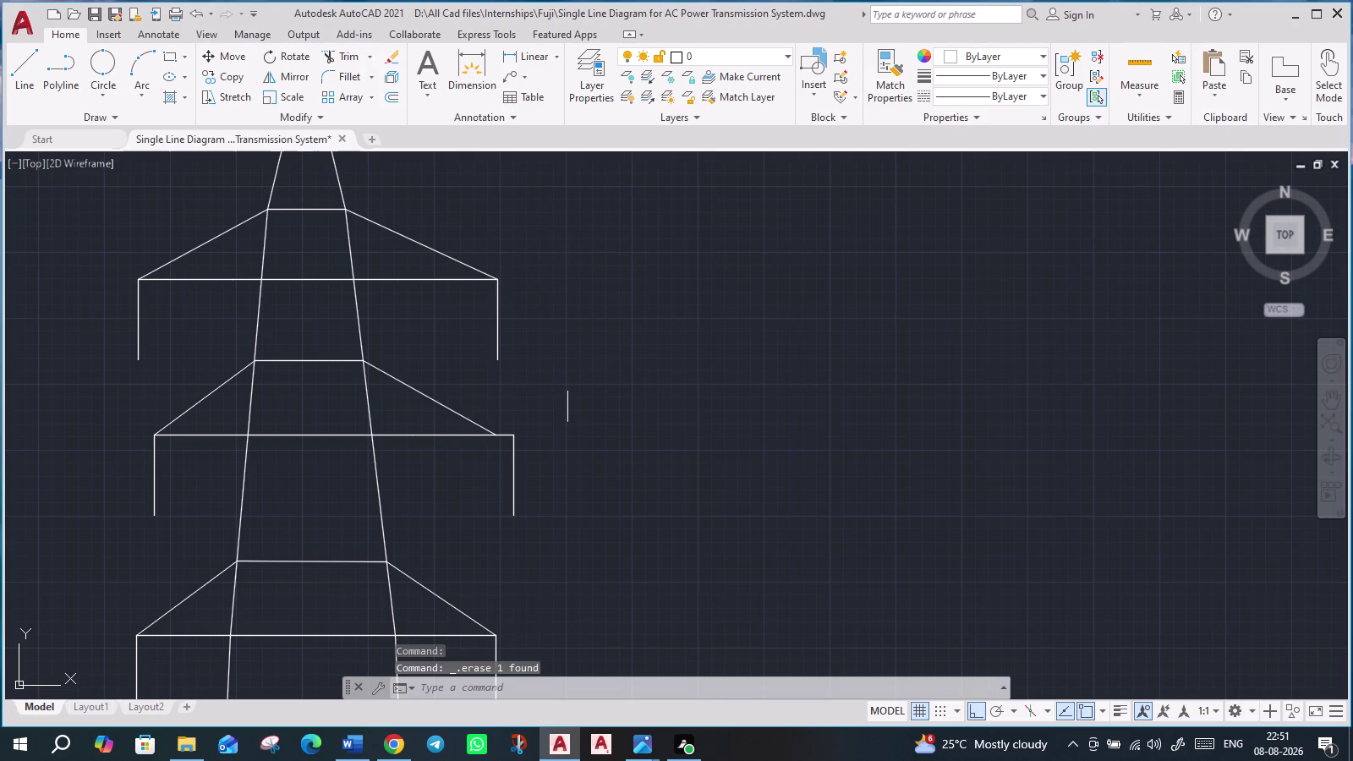
scroll(down, 3)
scroll(up, 3)
scroll(up, 3)
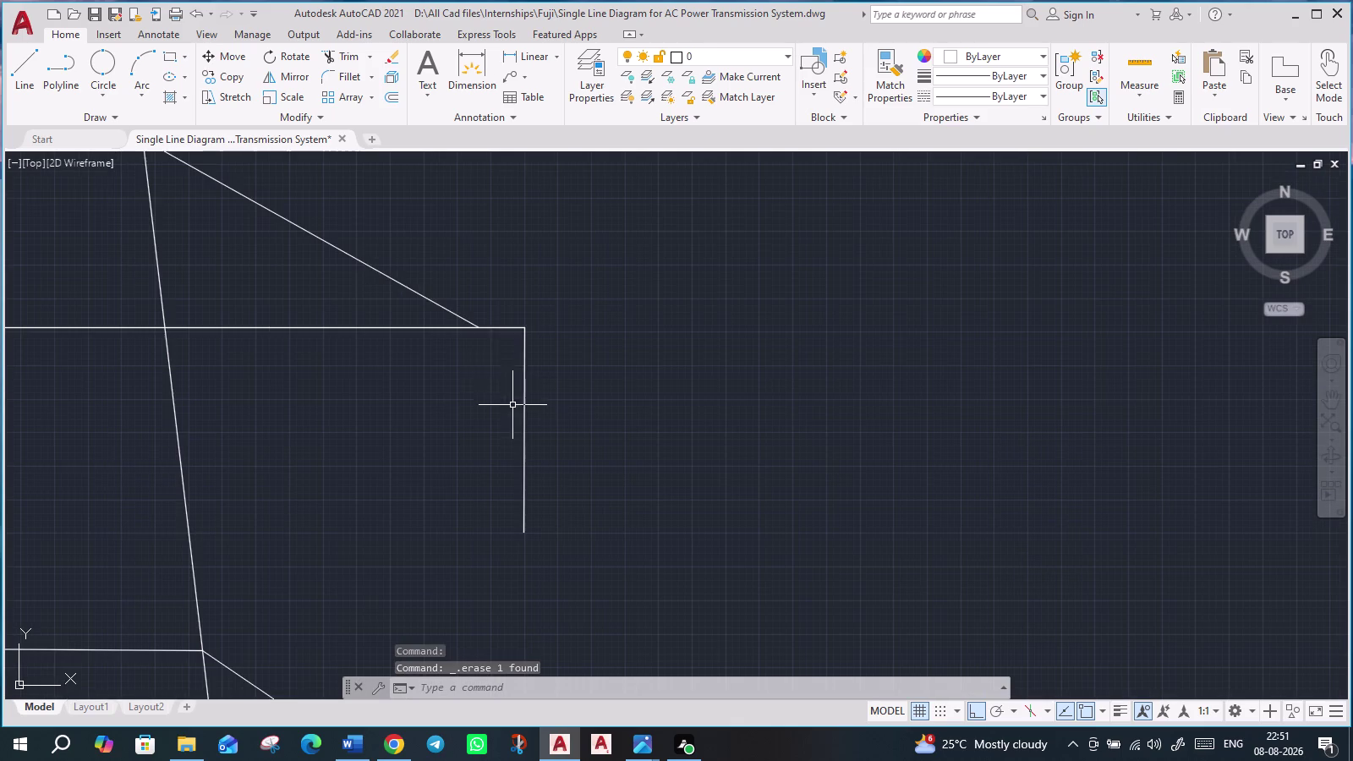
Attempt a trim, then stretch the top endpoint of the drop line under the cross-arm.
click(345, 57)
click(503, 329)
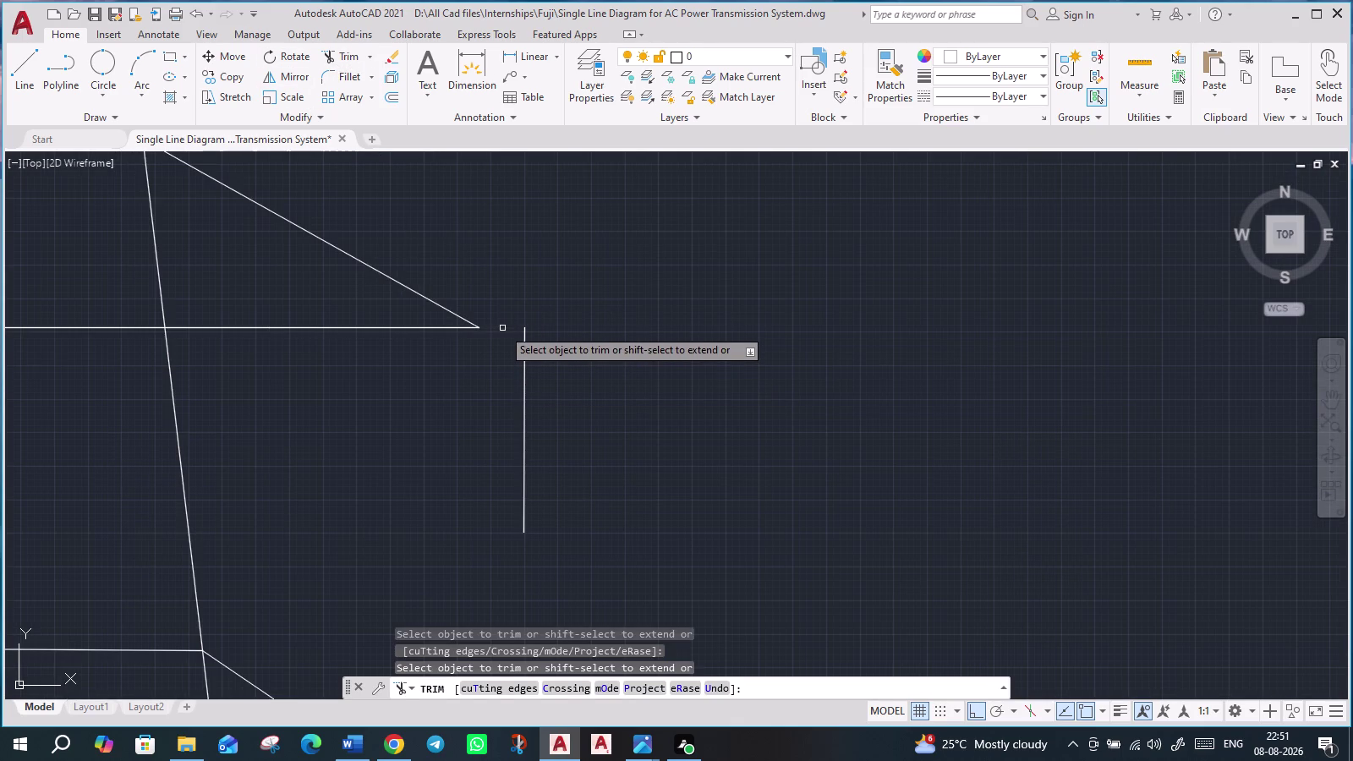
key(Escape)
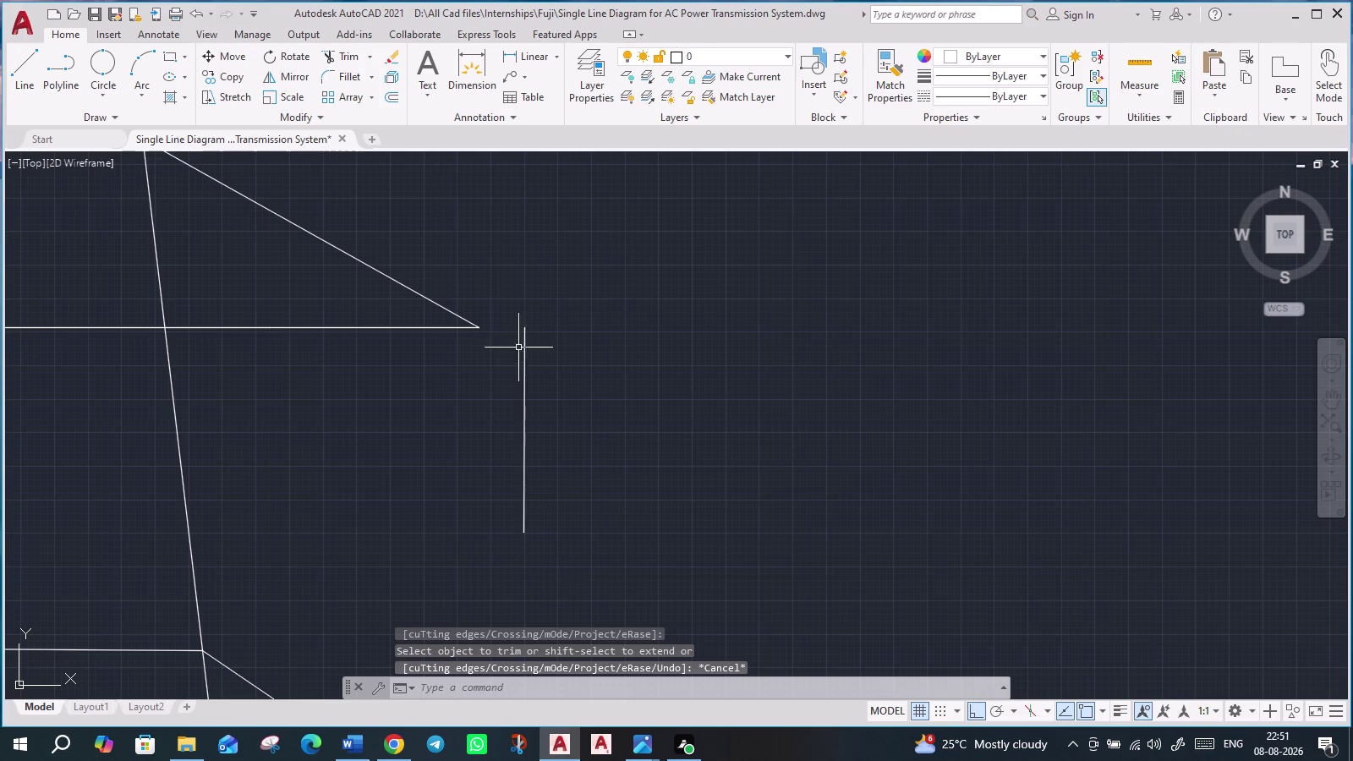
click(524, 345)
click(525, 332)
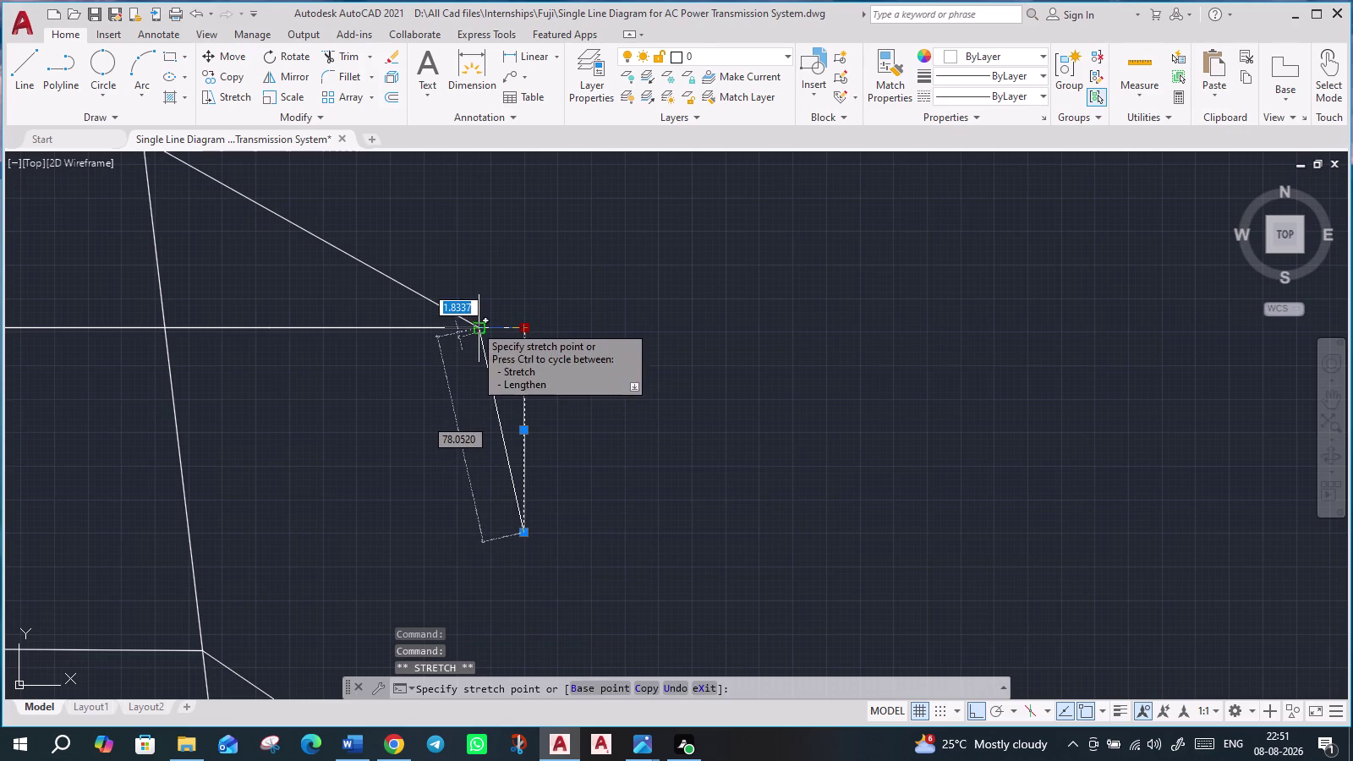
click(475, 325)
Stretch the drop line's lower endpoint with Ortho toggled, then cancel the stretch.
click(524, 533)
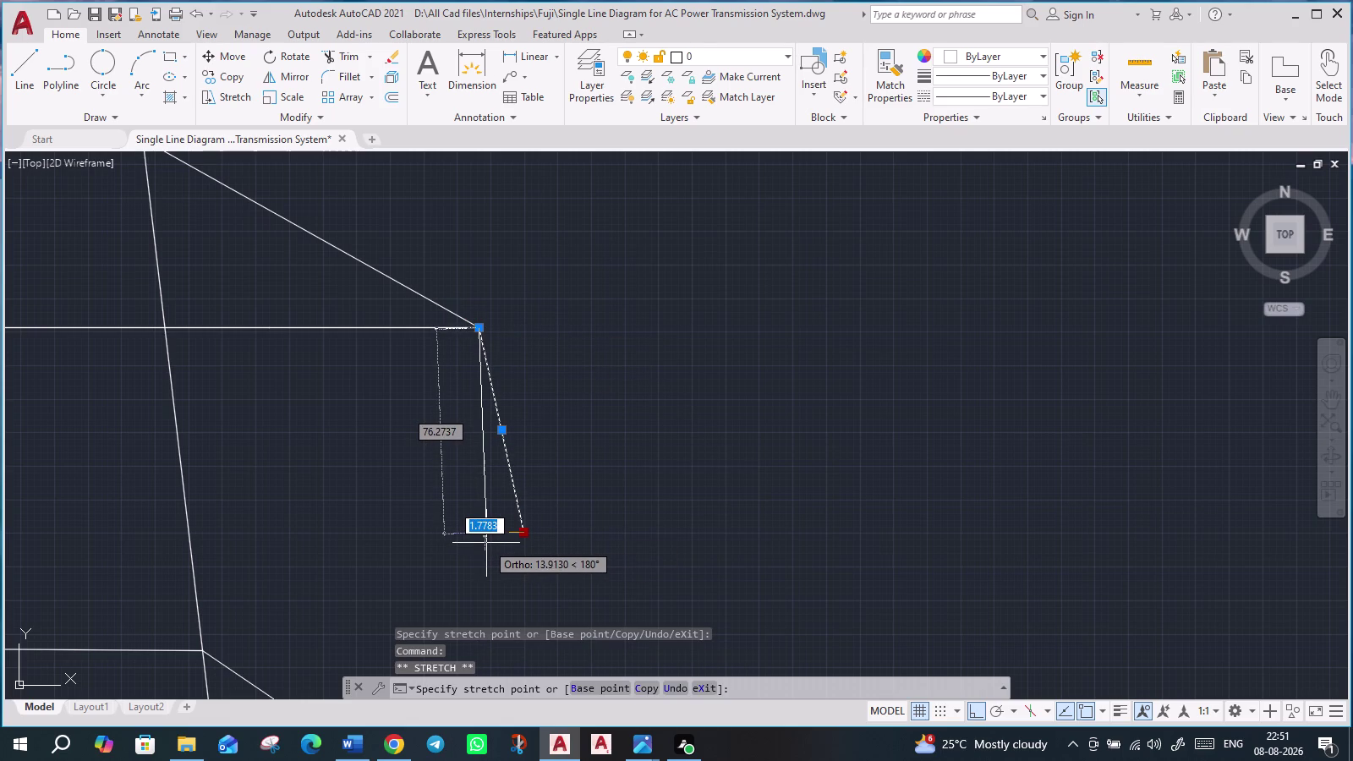
key(F8)
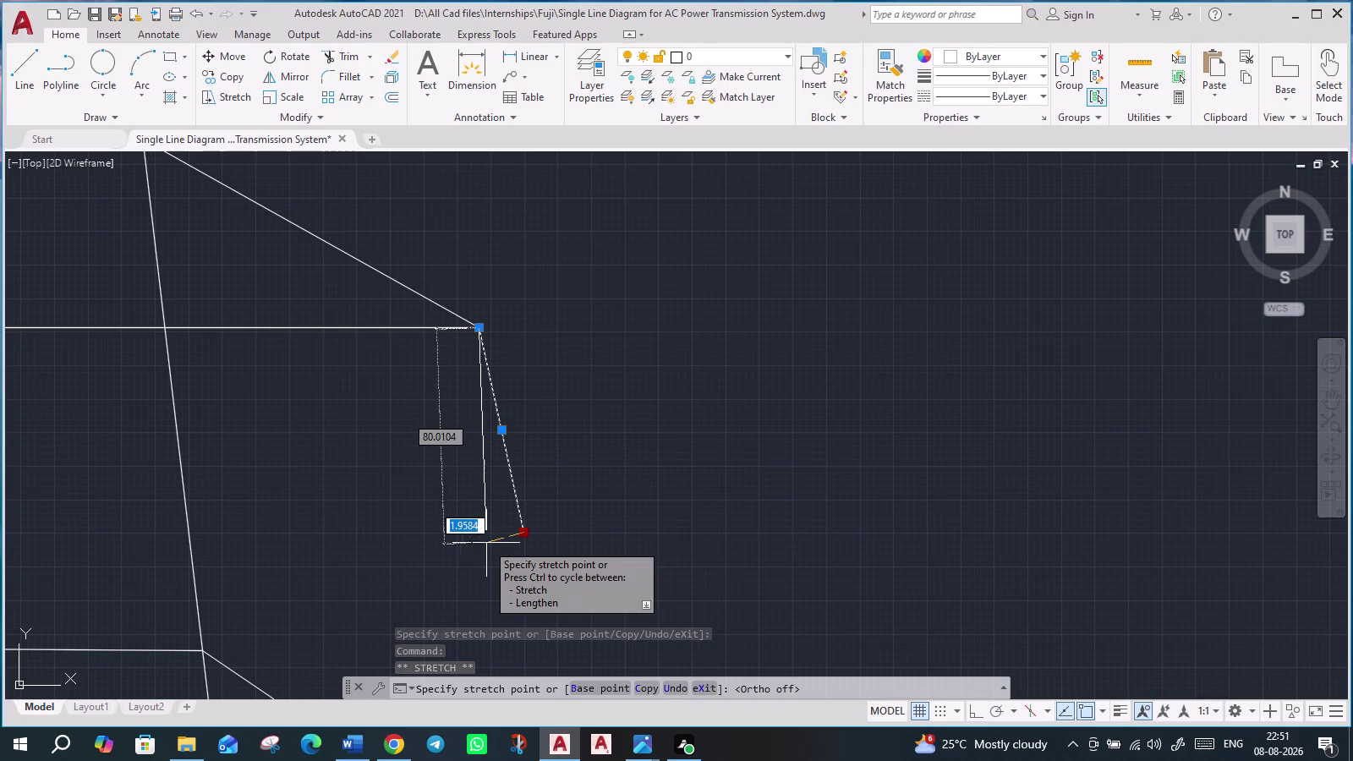
key(F8)
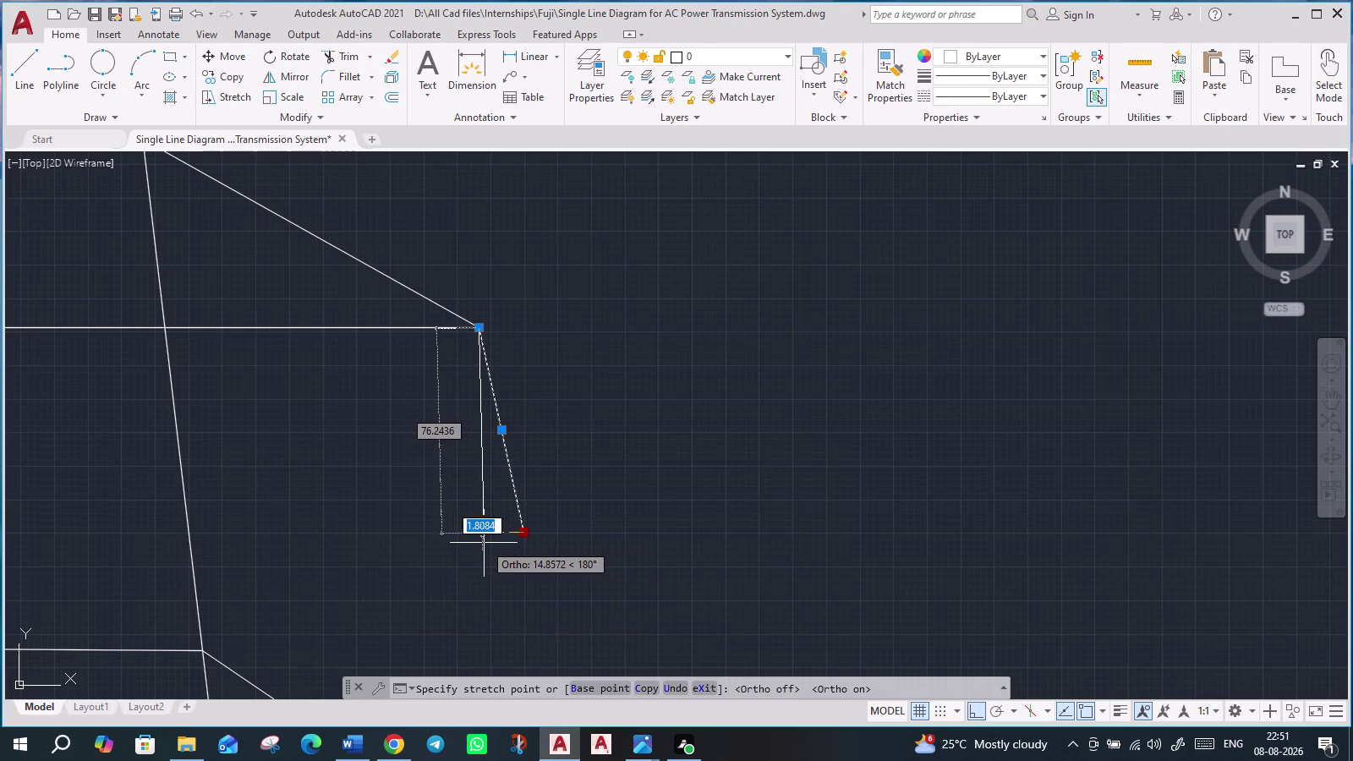
scroll(down, 3)
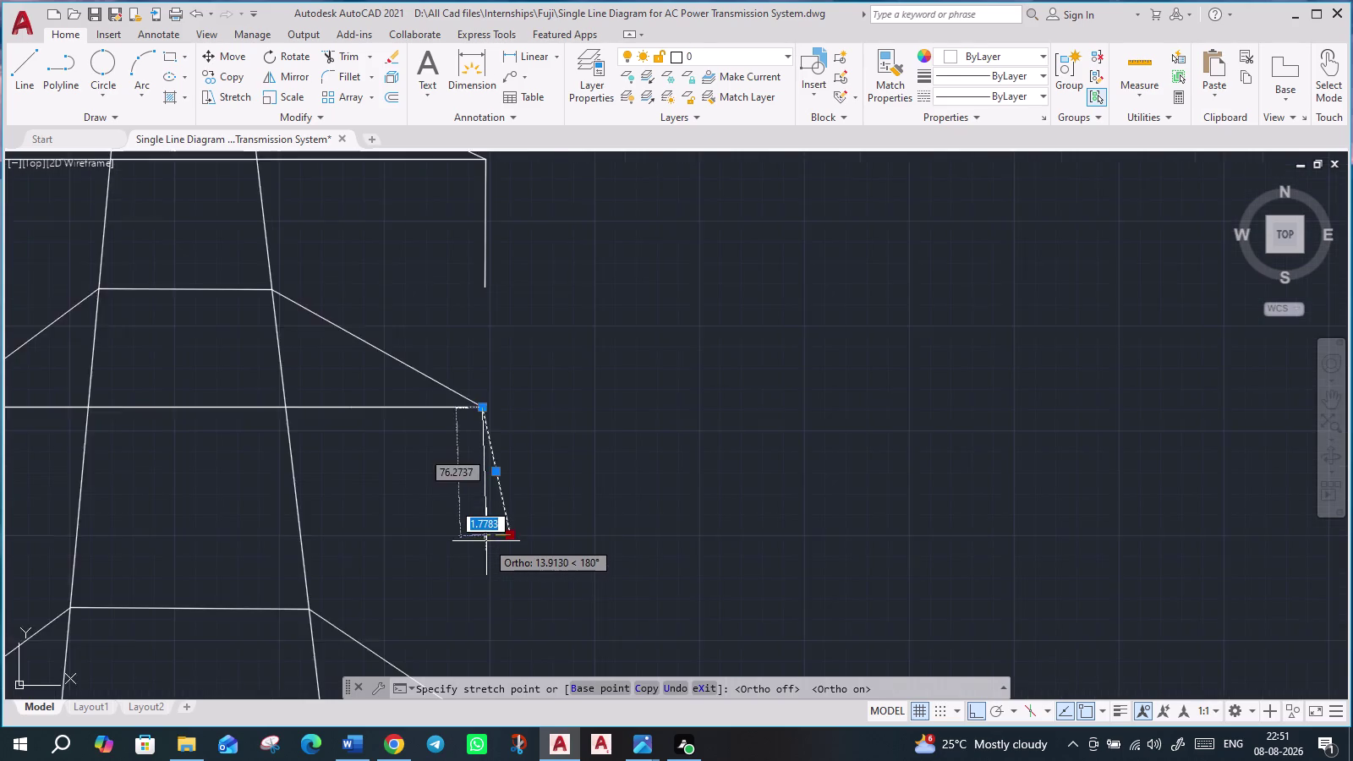
click(487, 541)
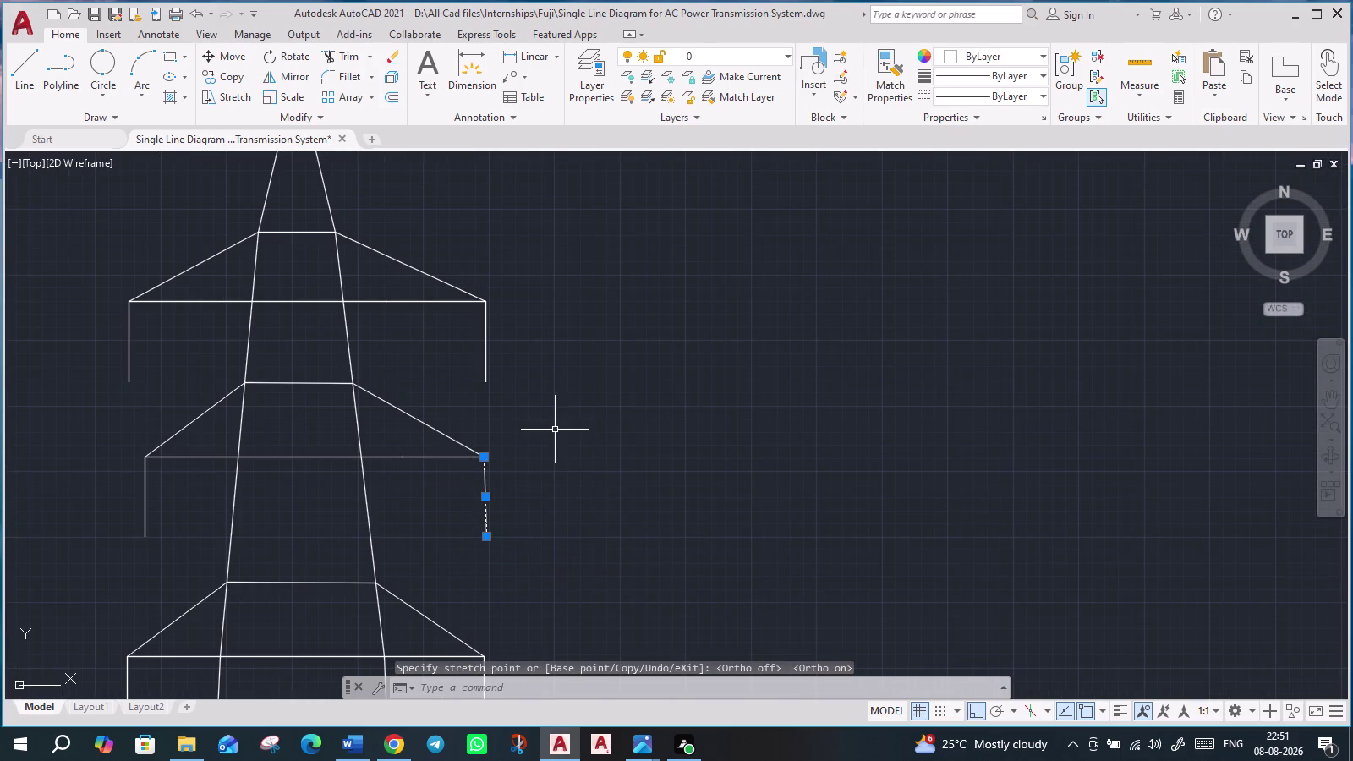
scroll(up, 3)
scroll(down, 3)
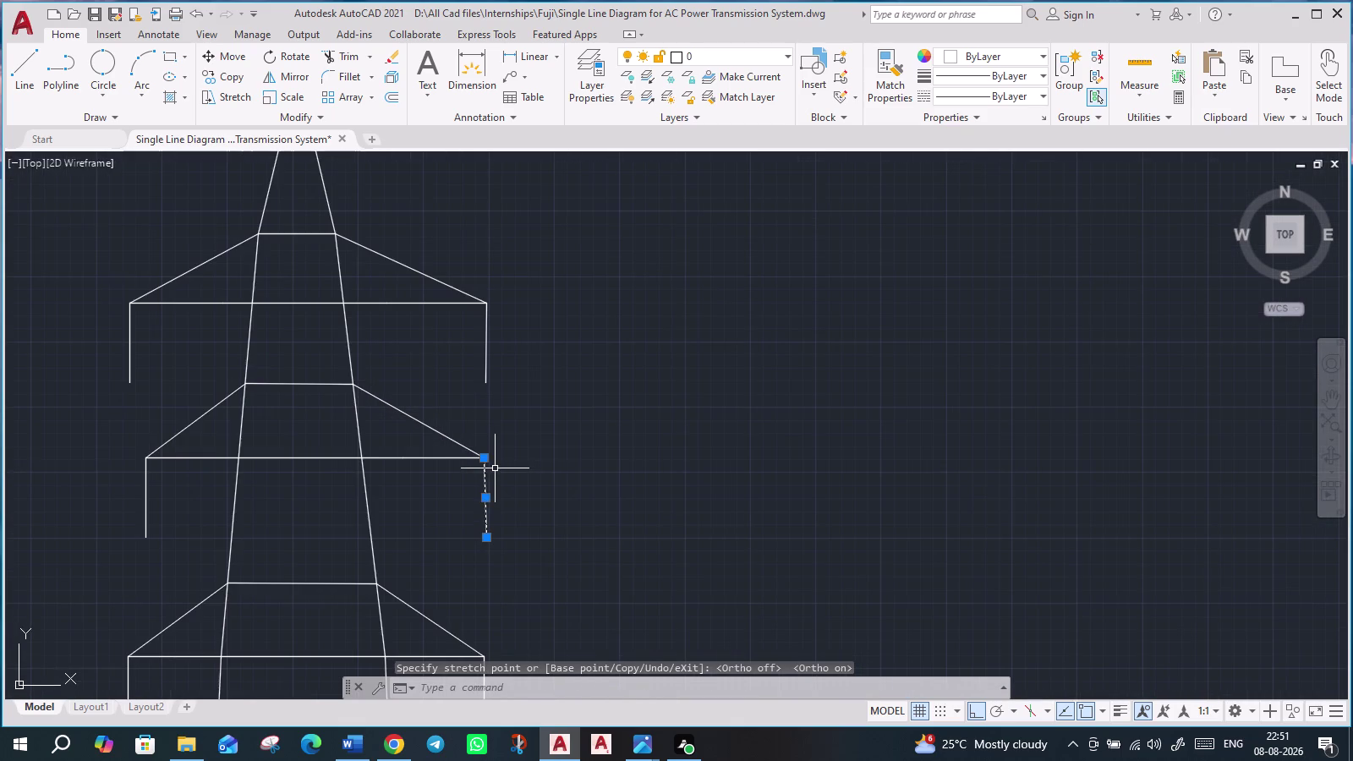
key(Escape)
scroll(down, 3)
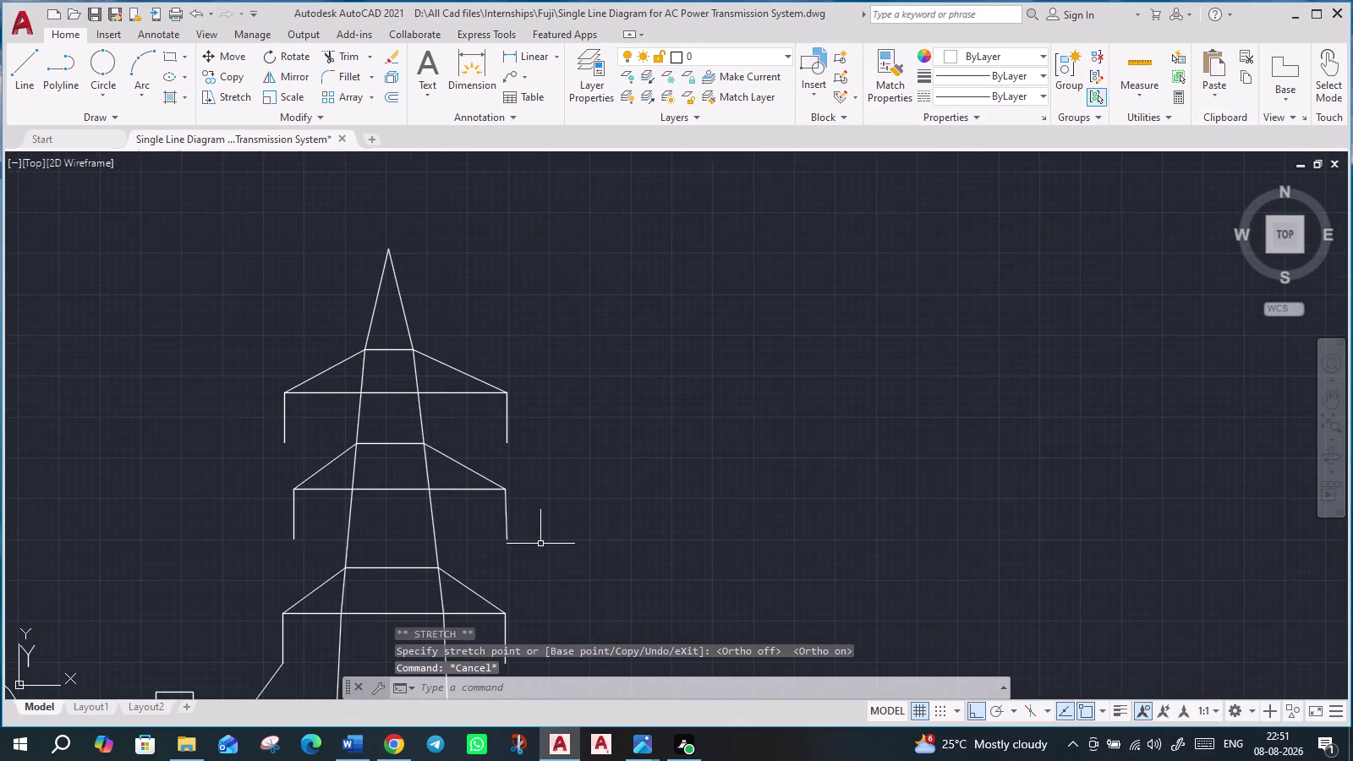
scroll(up, 3)
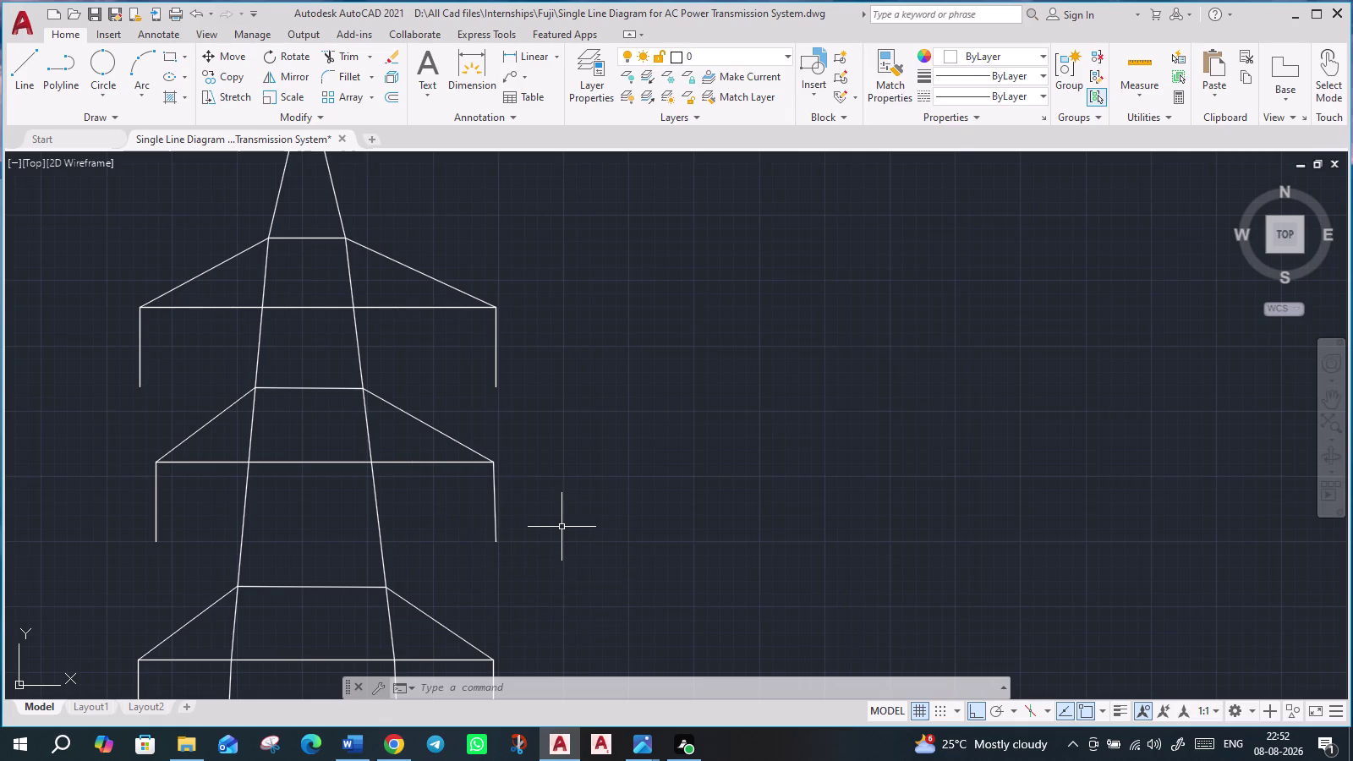
scroll(up, 3)
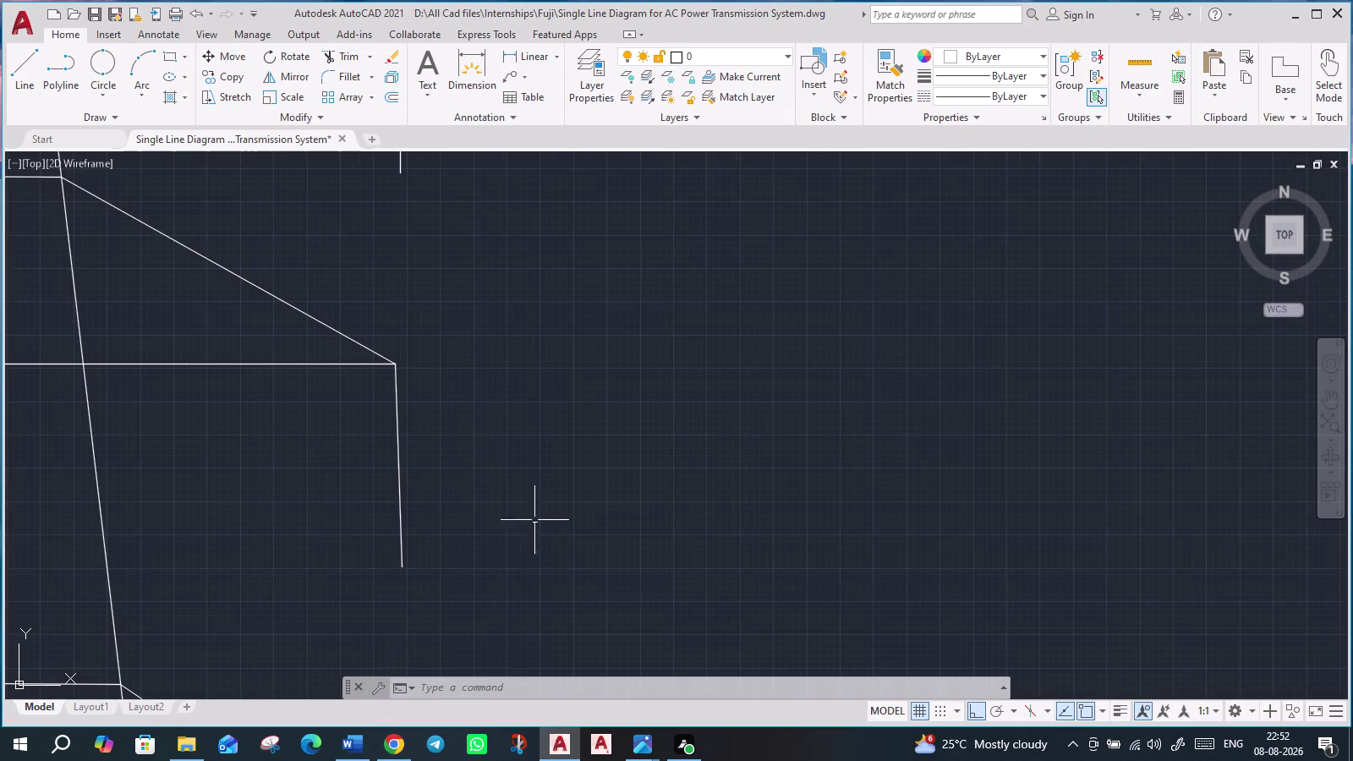
Delete the drop line under the middle right cross-arm.
click(401, 533)
scroll(down, 3)
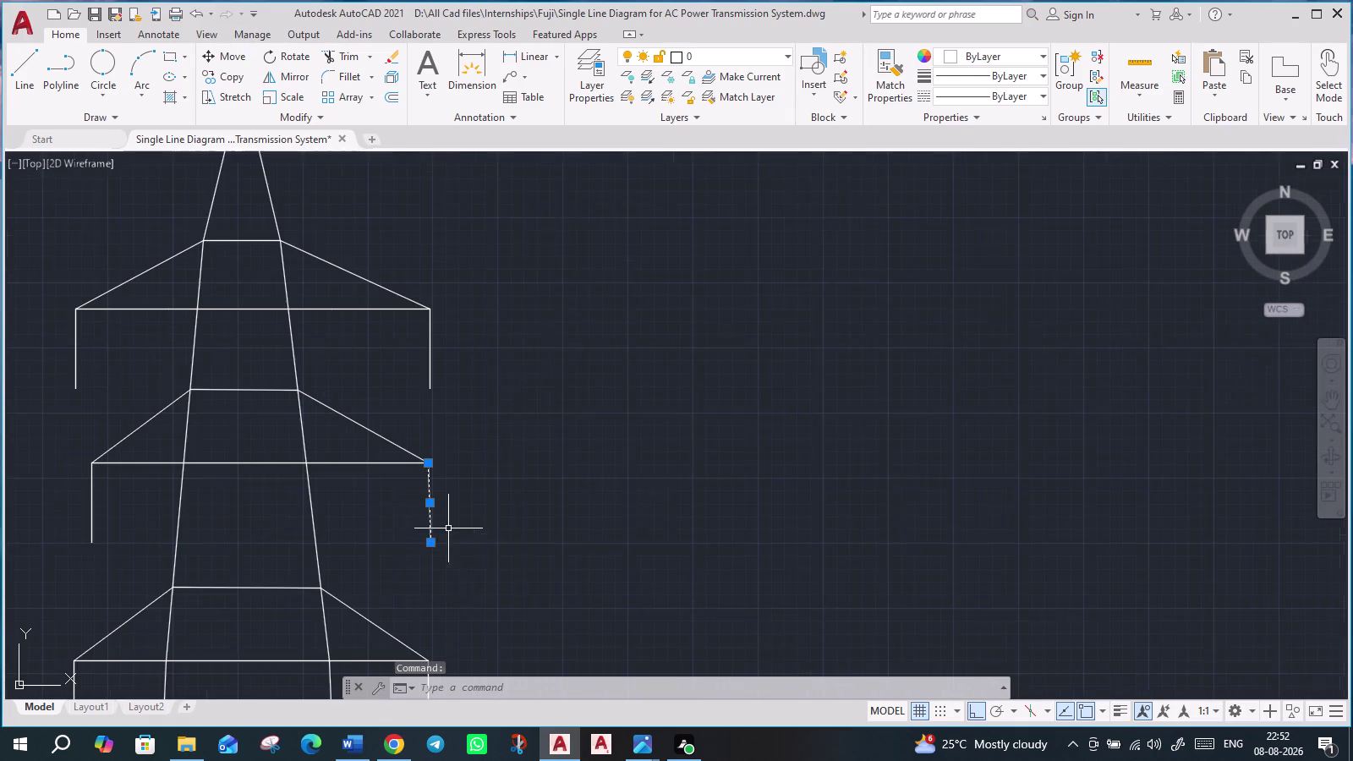
click(433, 544)
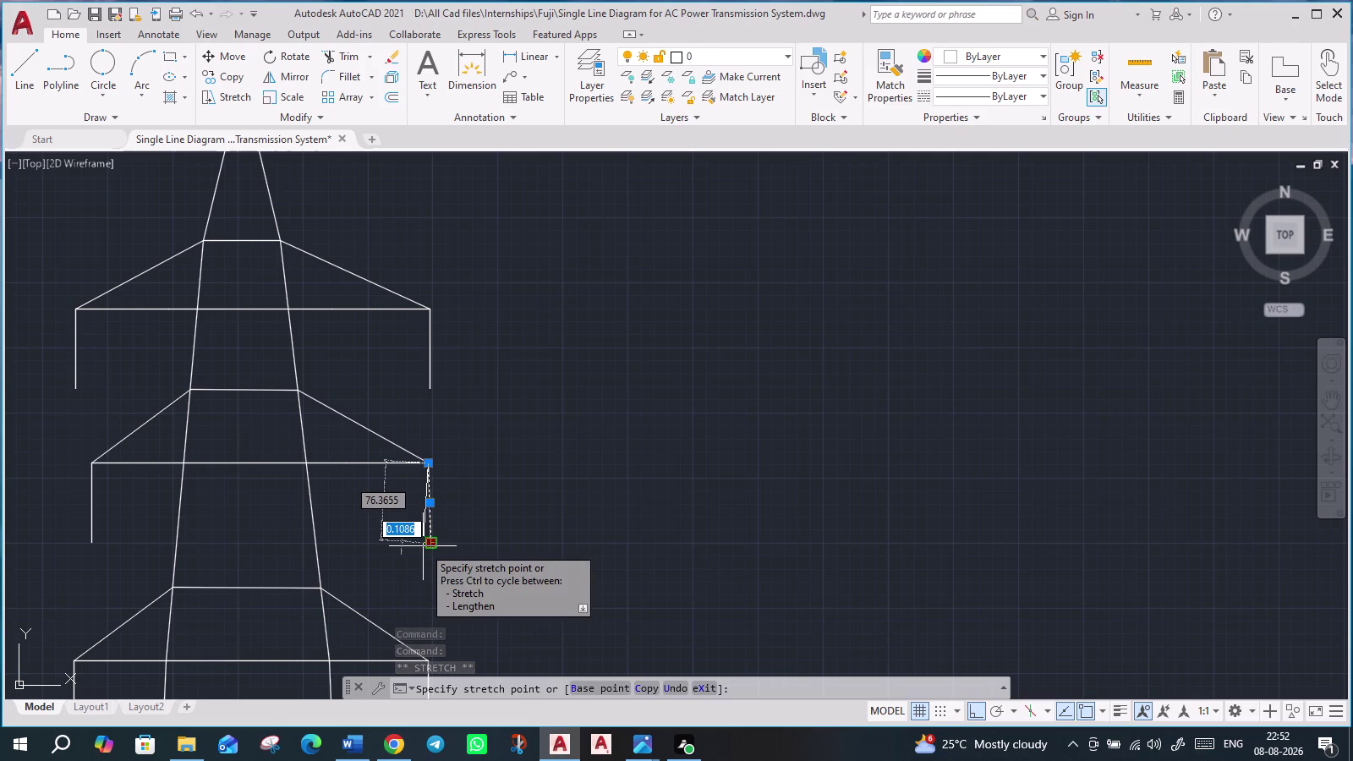
key(Escape)
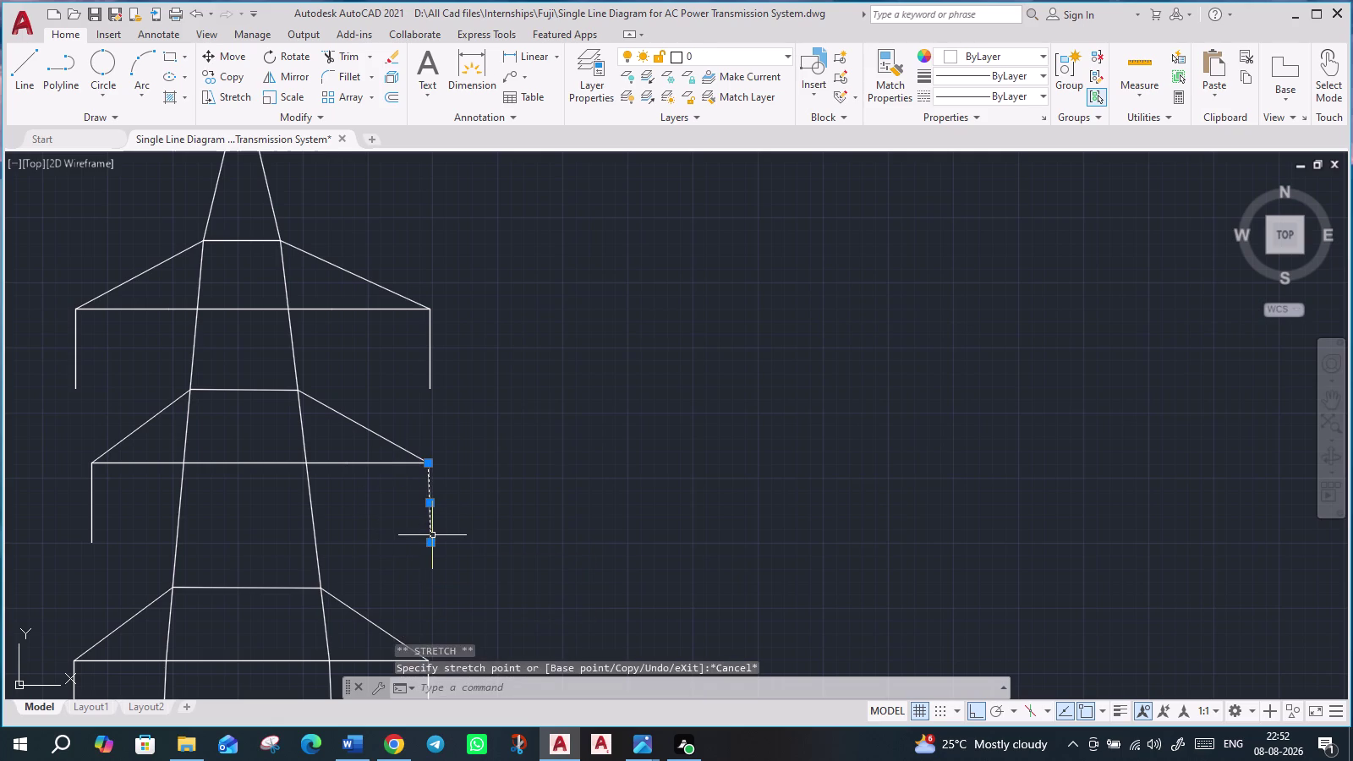
click(432, 536)
key(Delete)
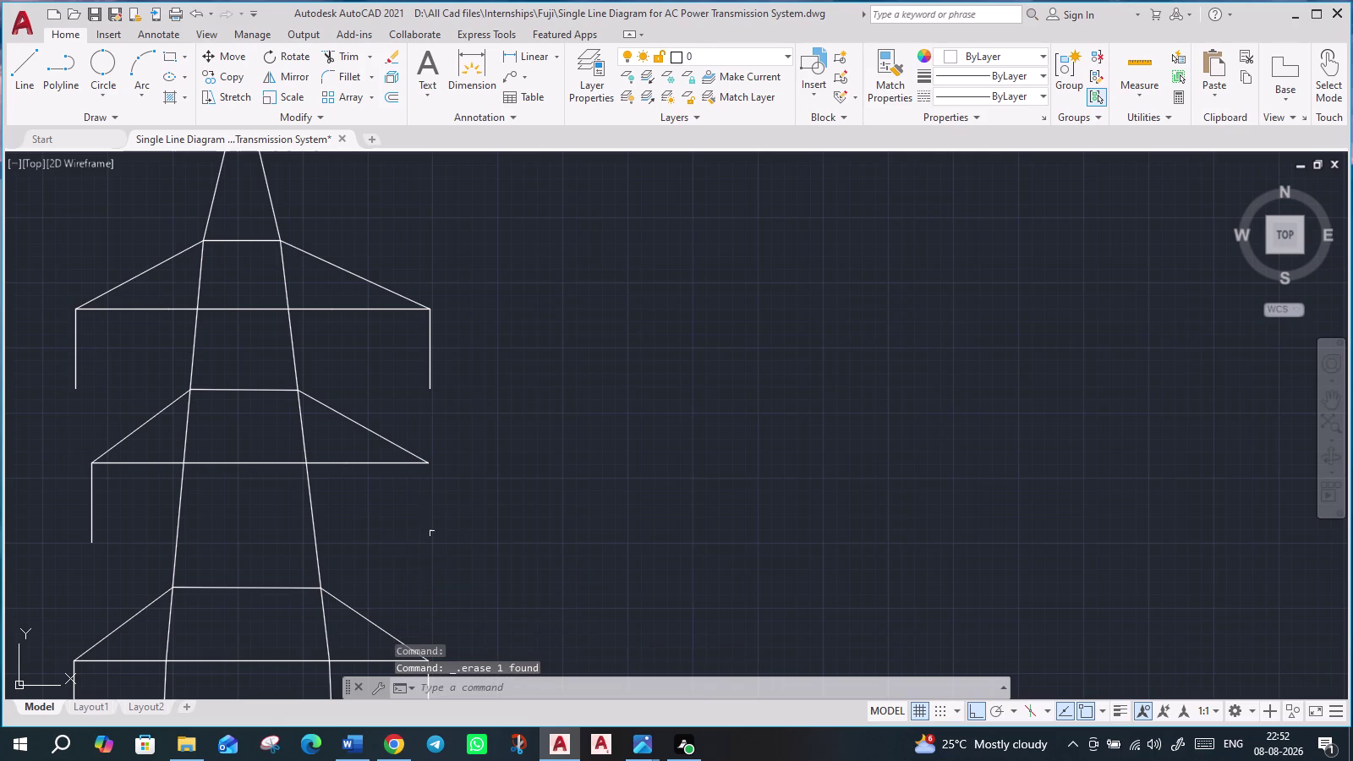
Draw a new vertical drop line down from the middle arm's end, then reframe the tower.
click(21, 64)
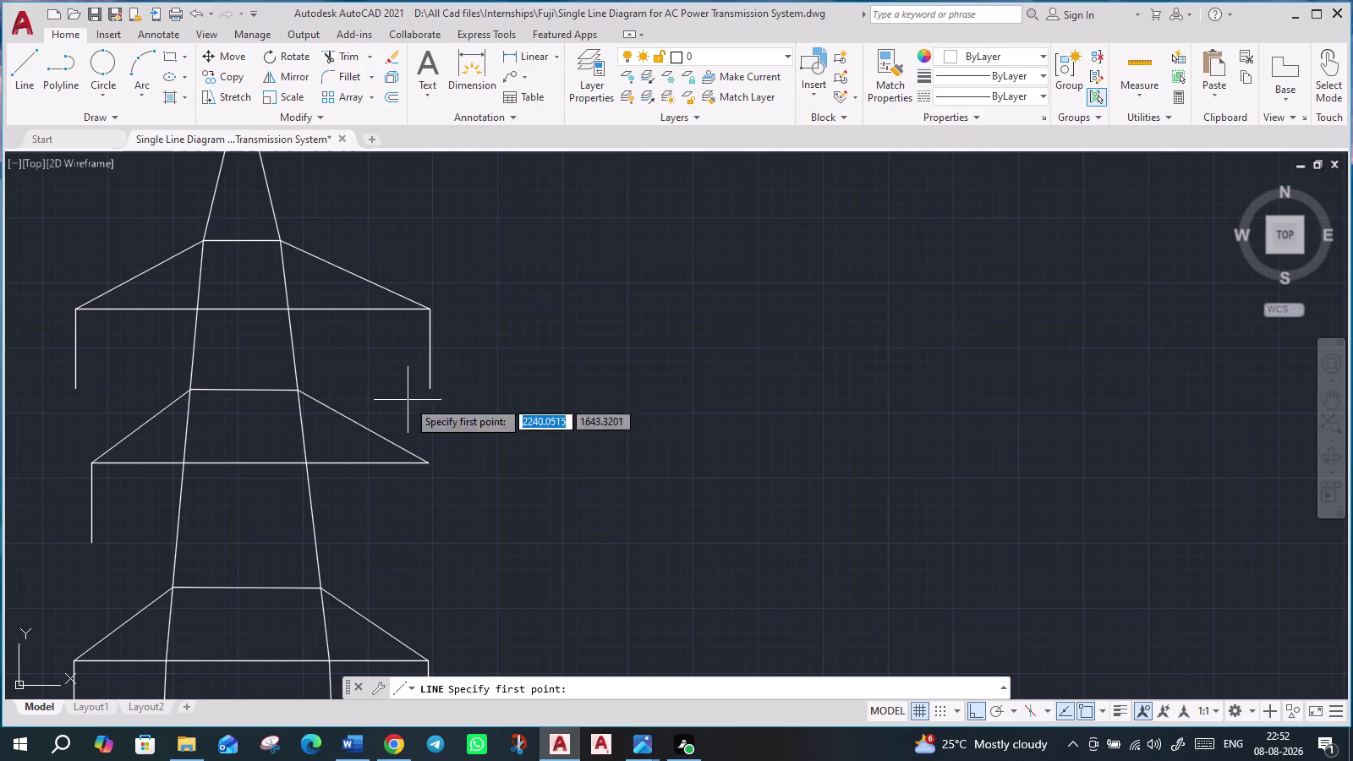
click(424, 461)
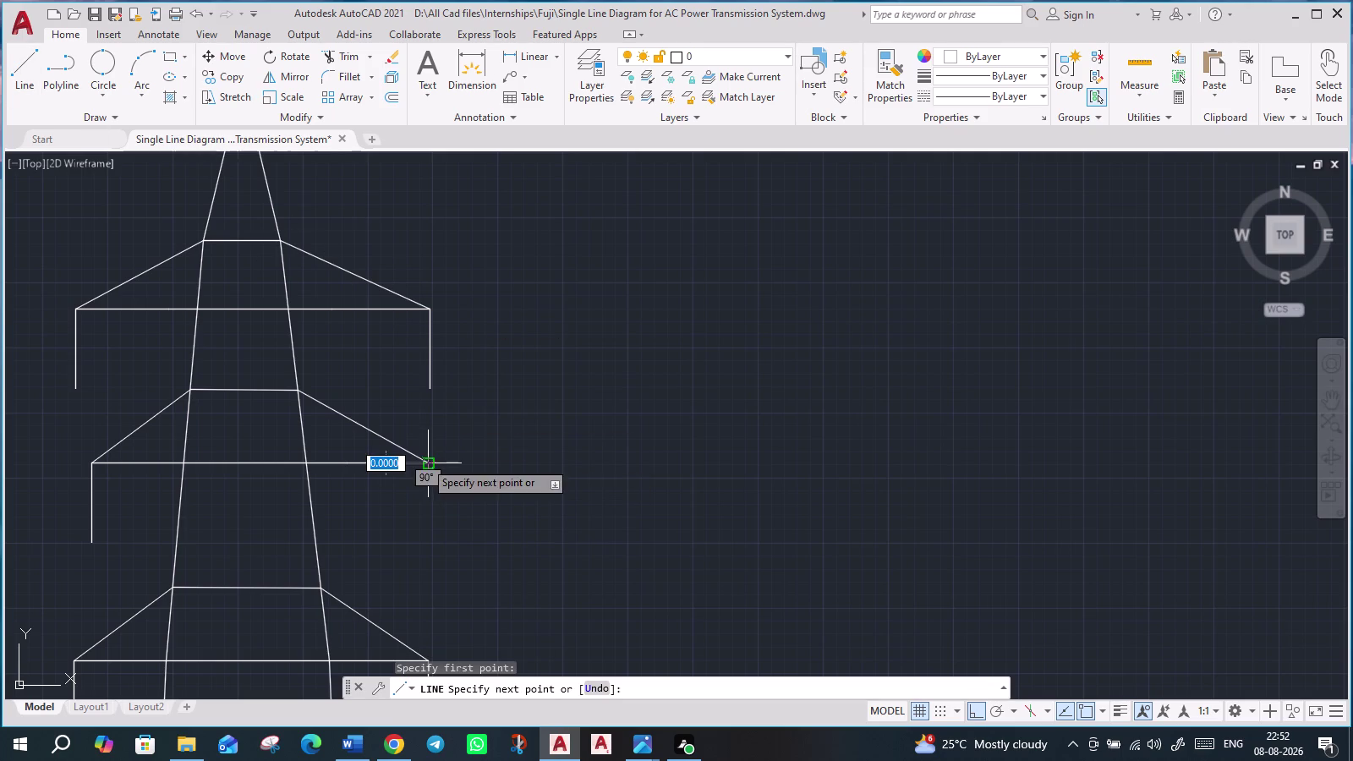
click(423, 542)
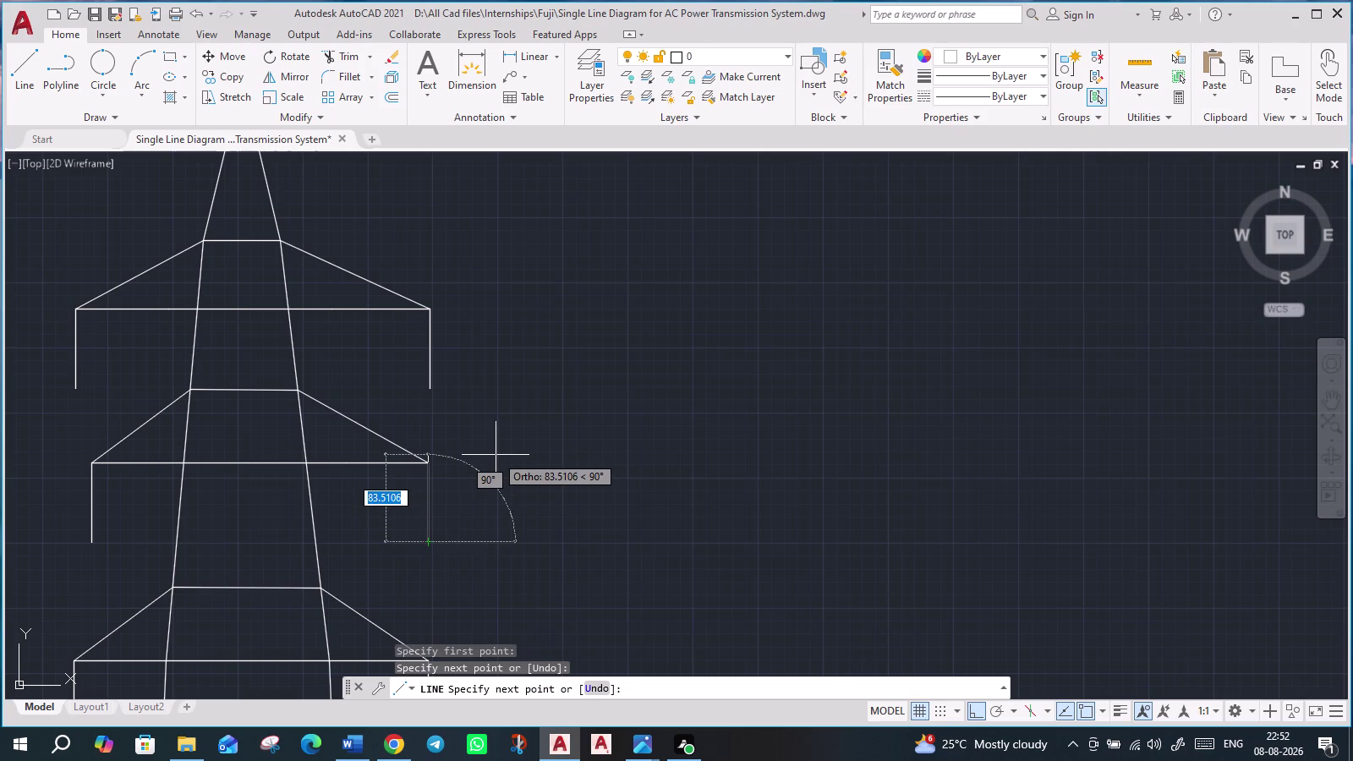
key(Escape)
scroll(down, 3)
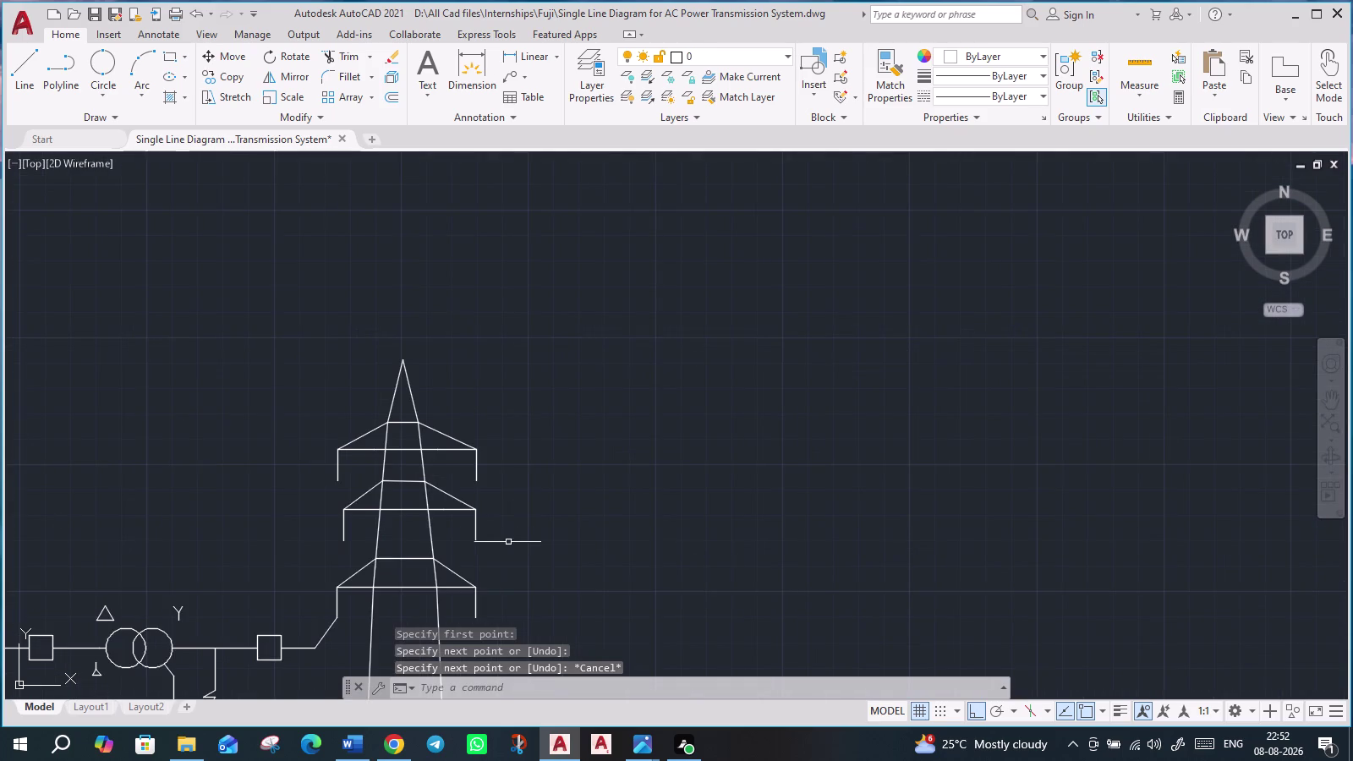
middle_drag(560, 523, 623, 429)
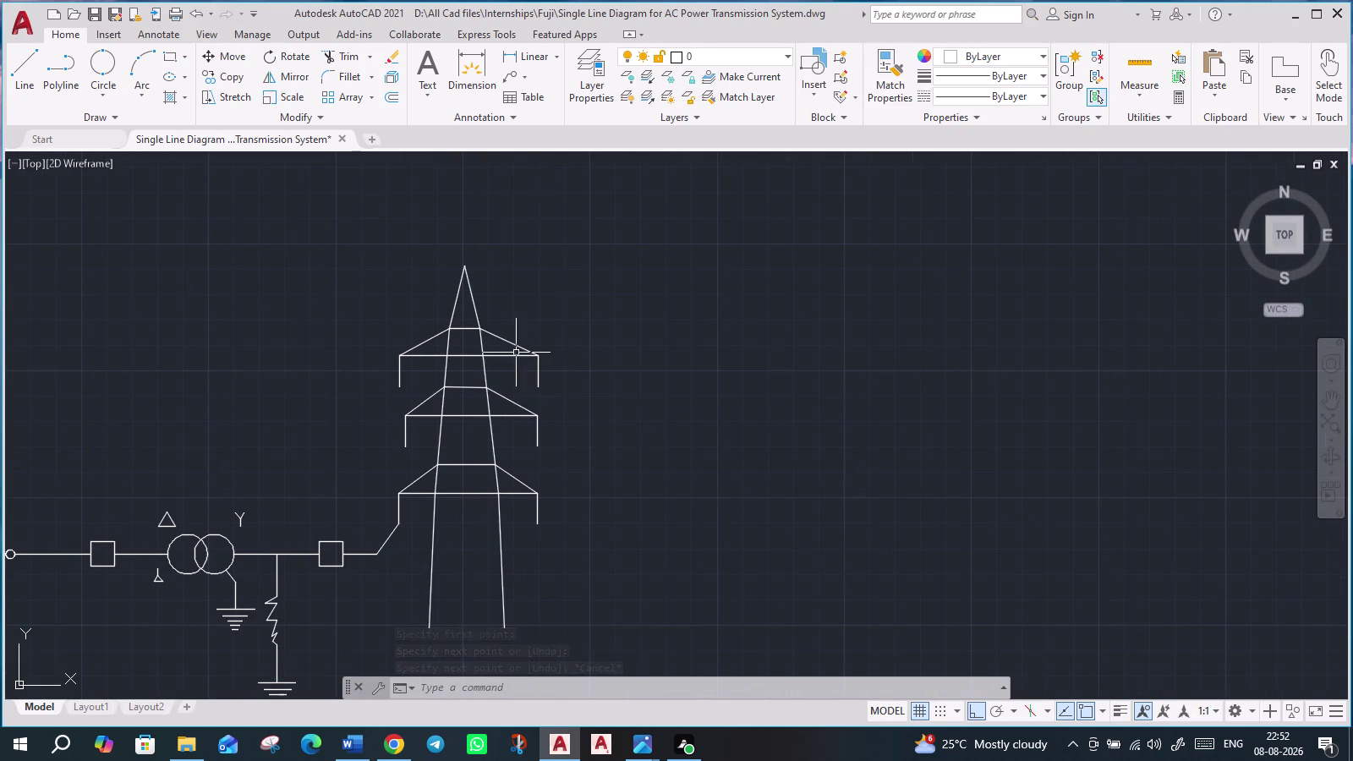
Pan and zoom down to the tower's base and start a new line with L.
scroll(up, 3)
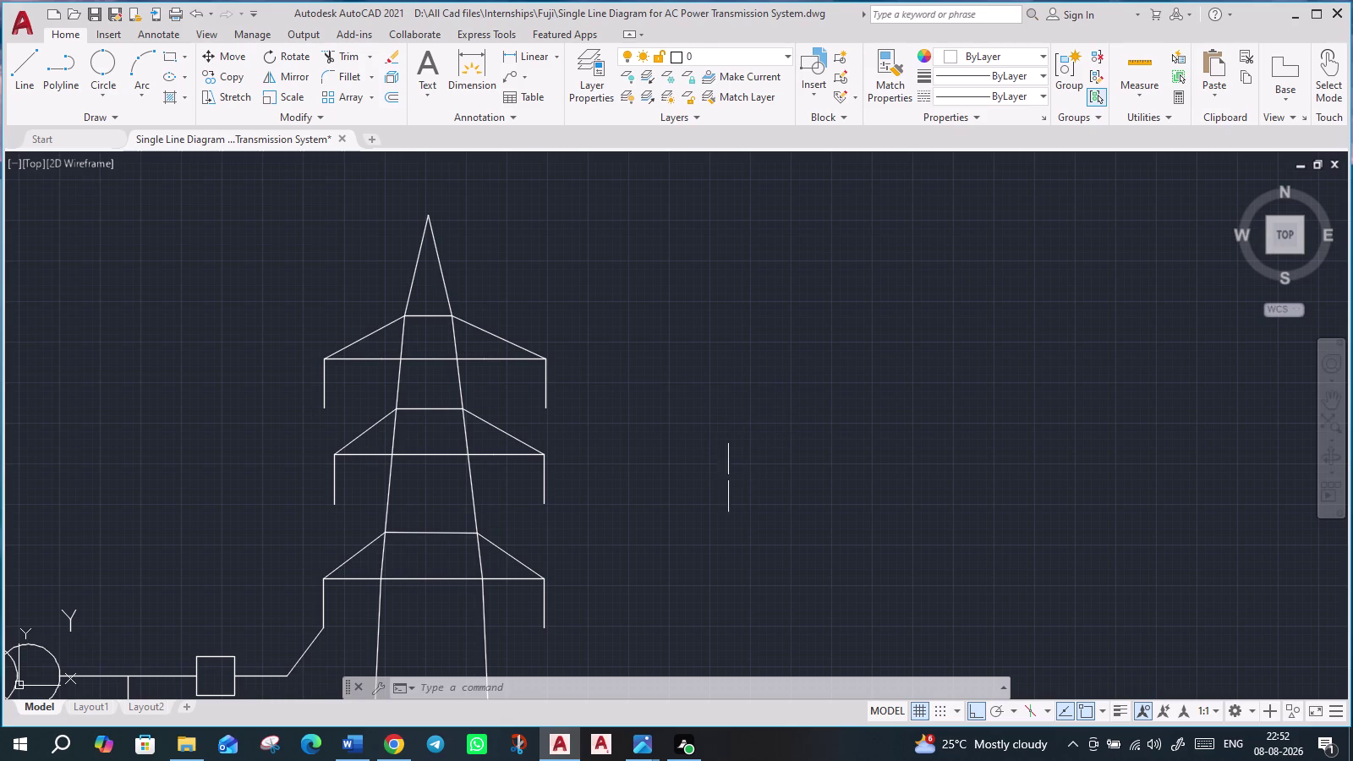
scroll(down, 3)
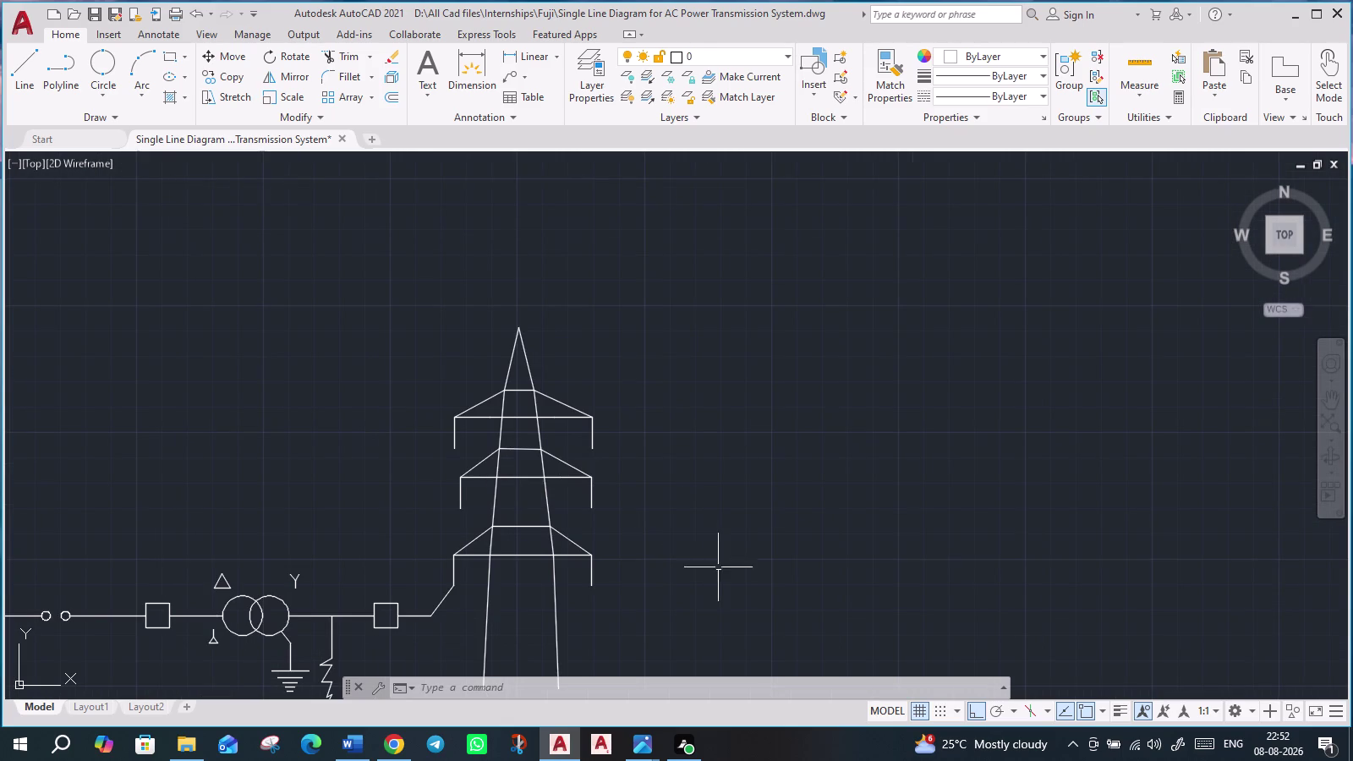
middle_drag(716, 574, 720, 415)
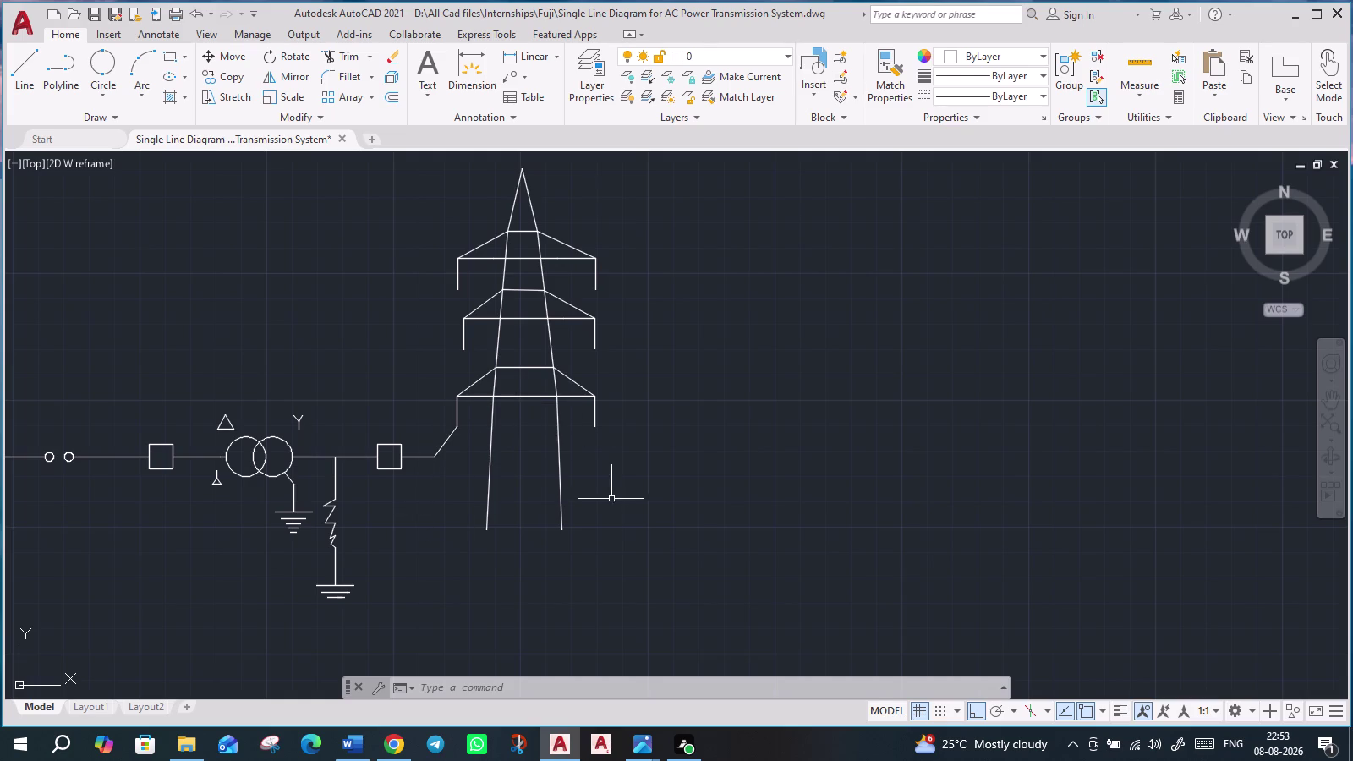
middle_drag(656, 487, 667, 533)
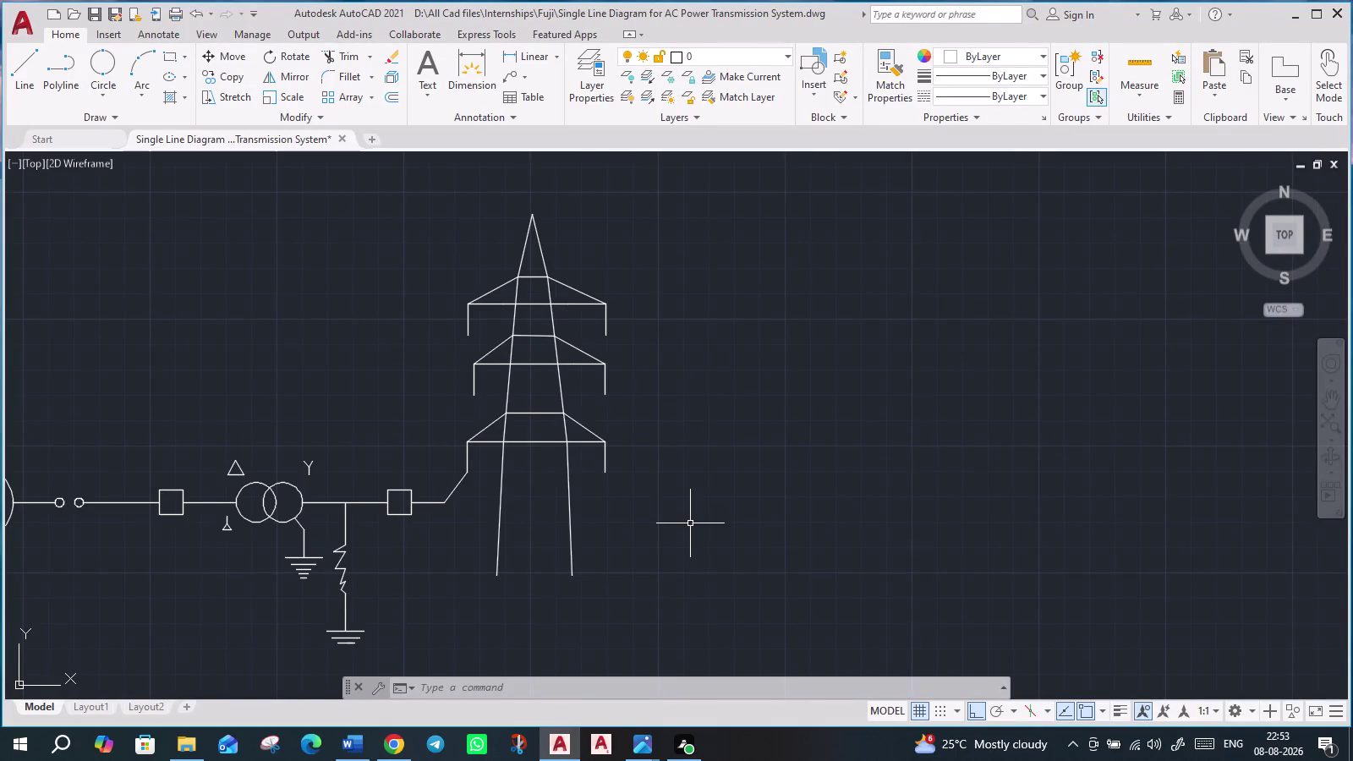
middle_drag(709, 530, 718, 510)
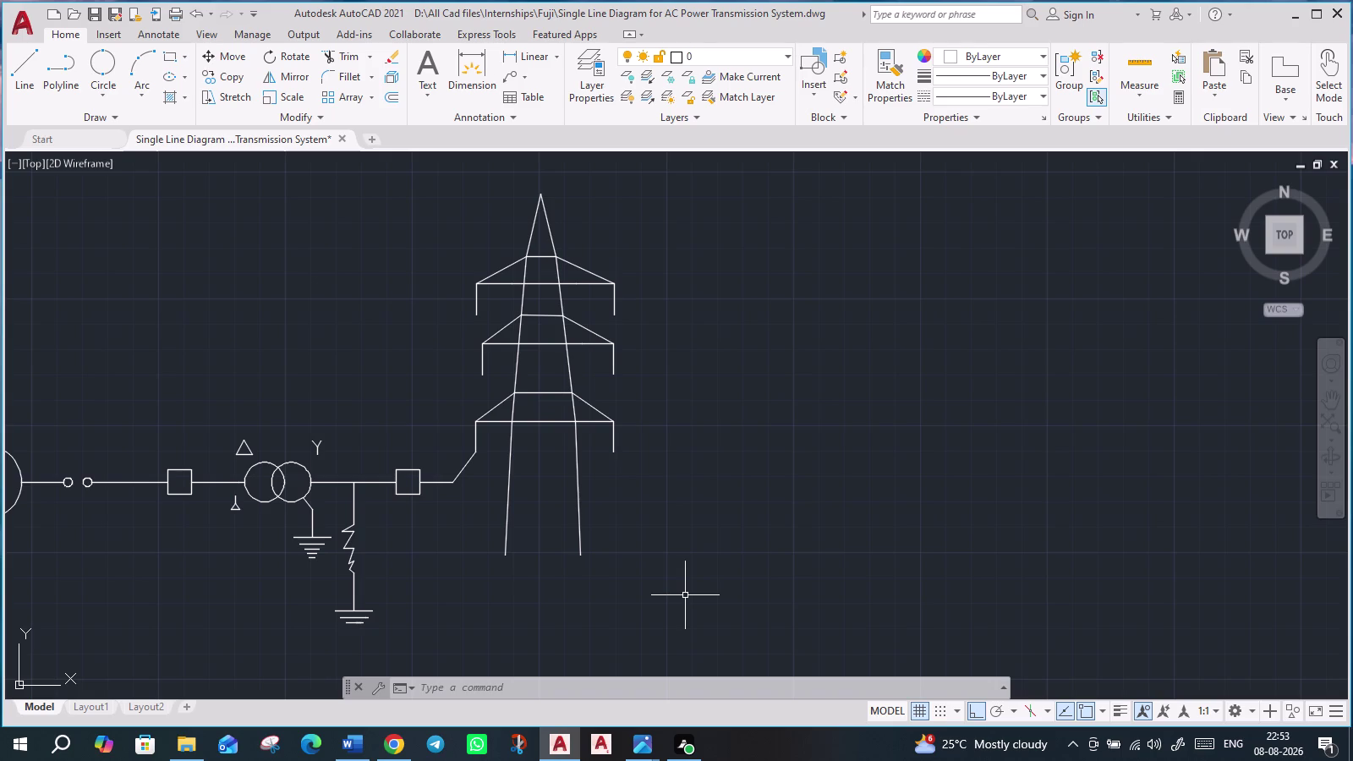
scroll(up, 3)
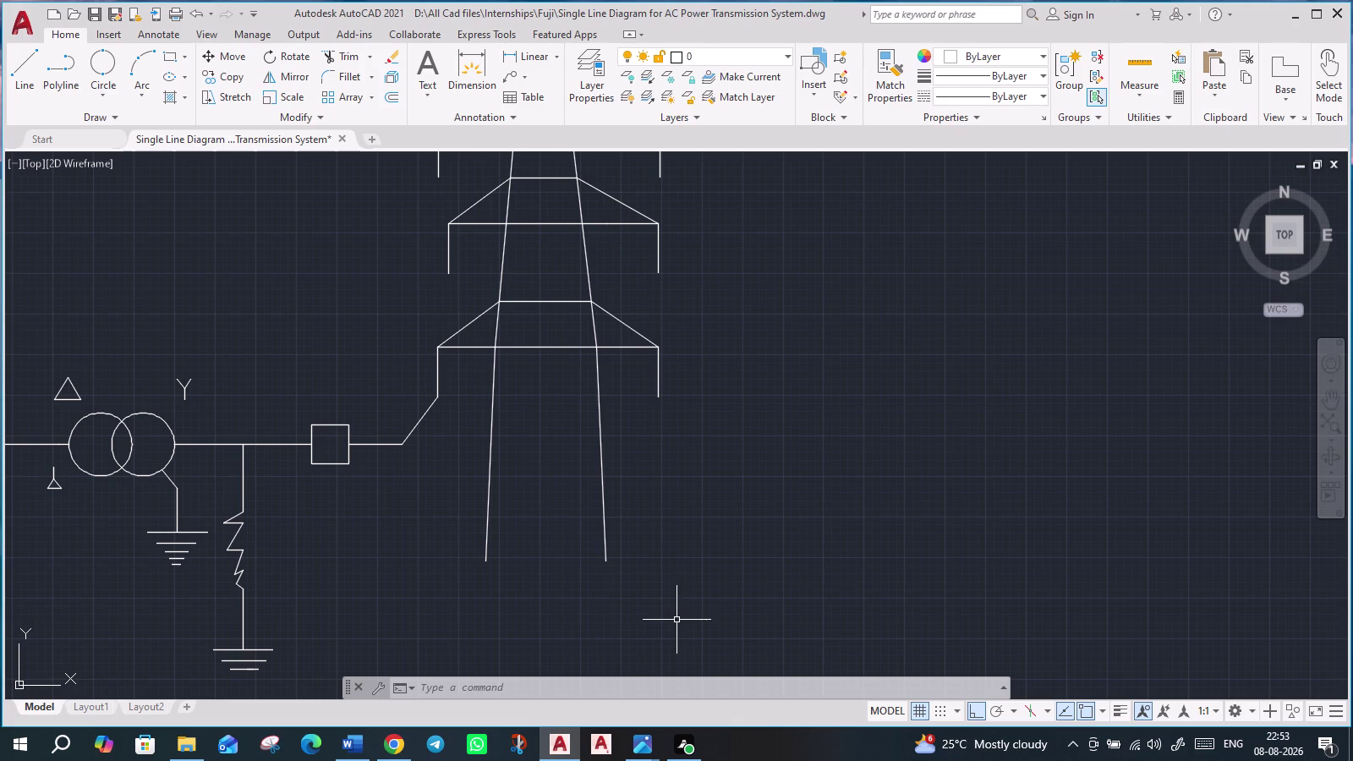
key(l)
key(Return)
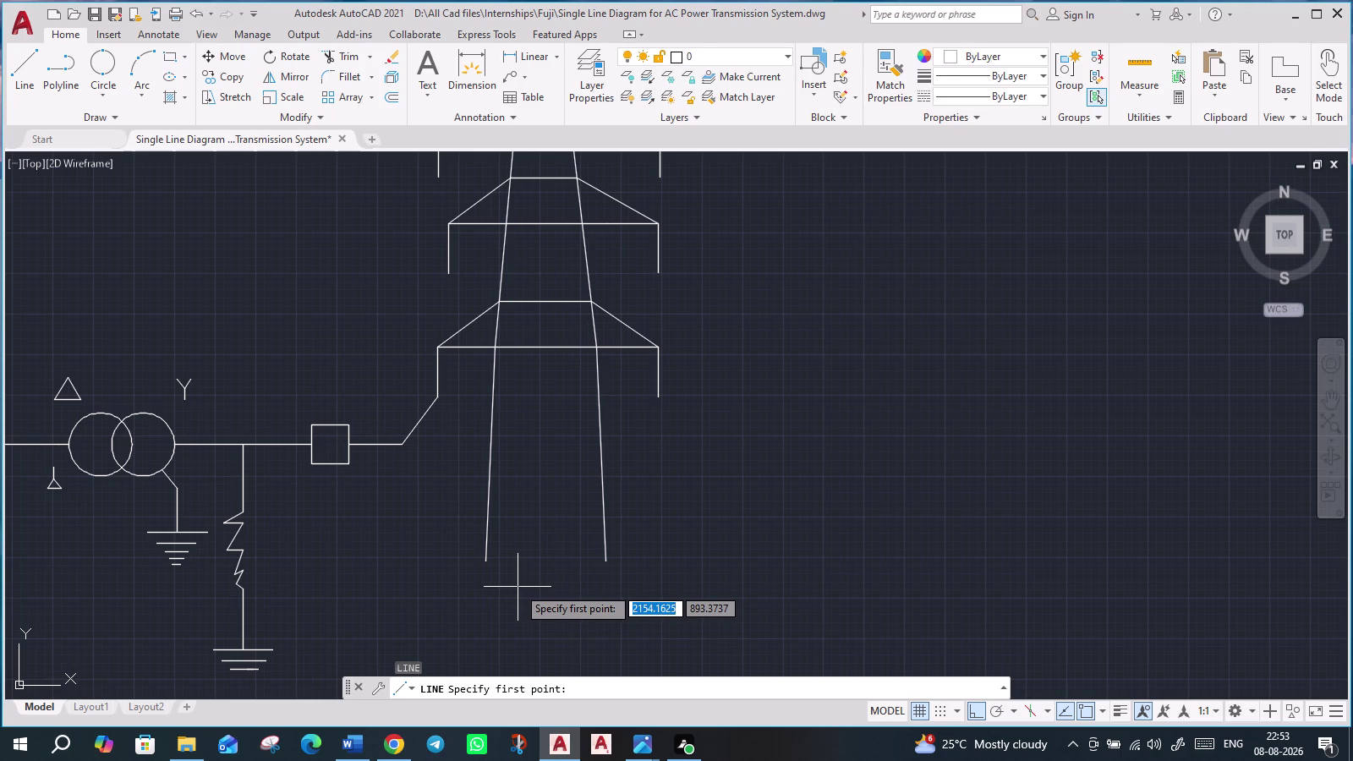
Draw the lower horizontal cross member from the left leg to the right leg with Ortho on.
click(490, 467)
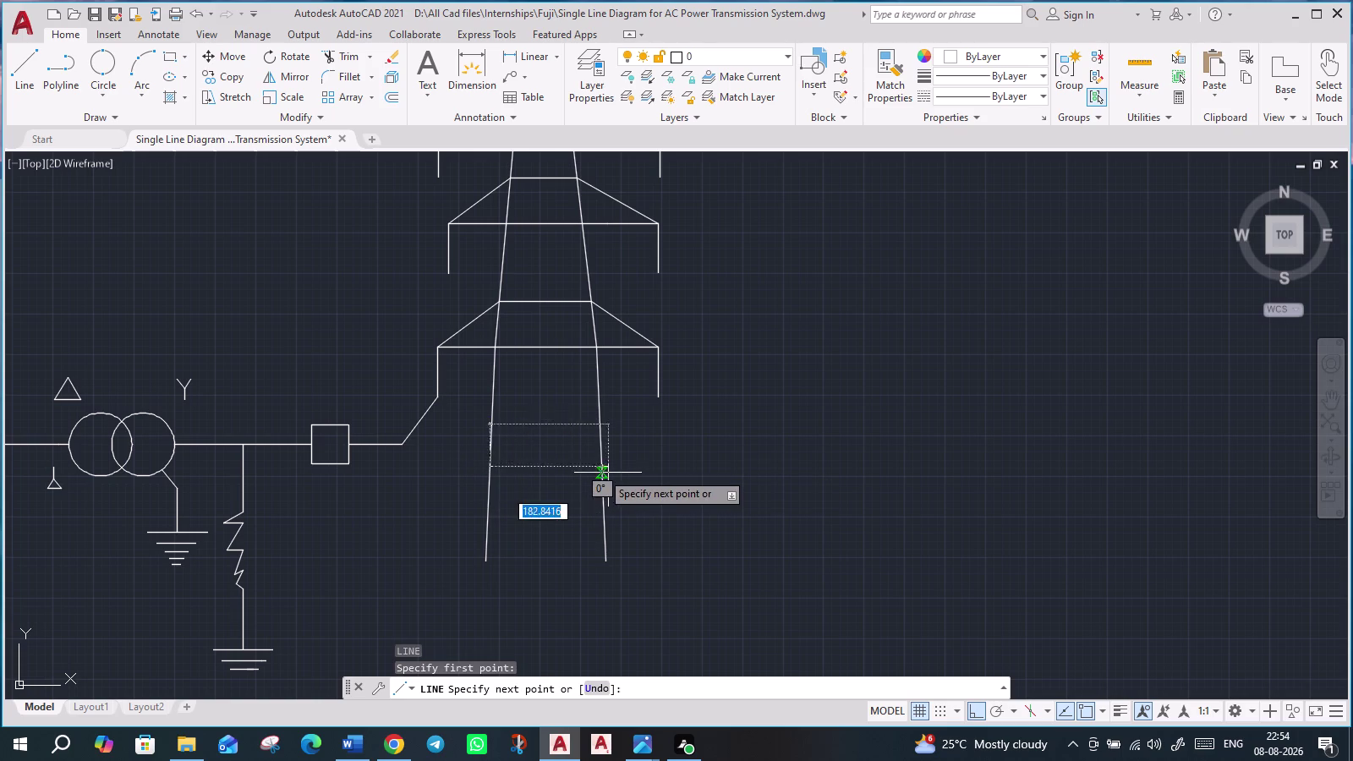
click(601, 468)
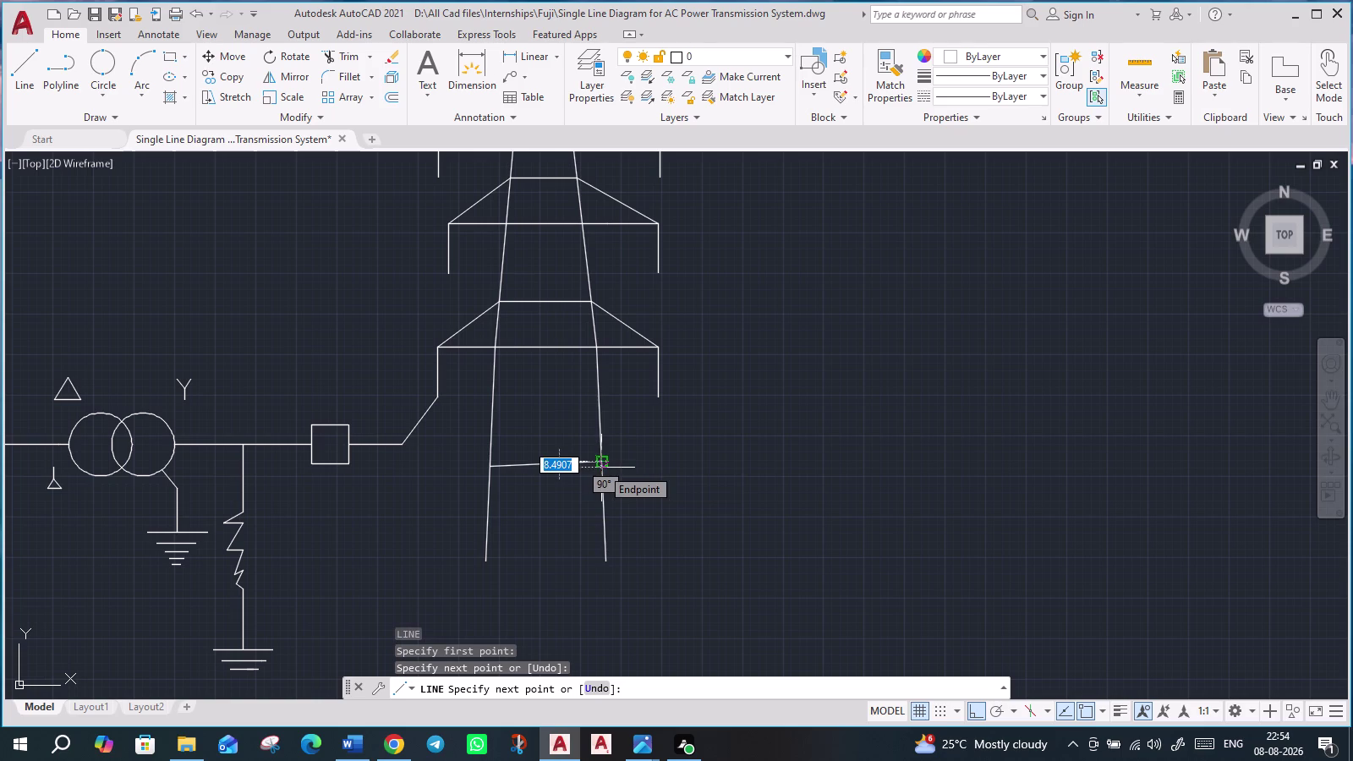
key(ctrl+z)
key(F8)
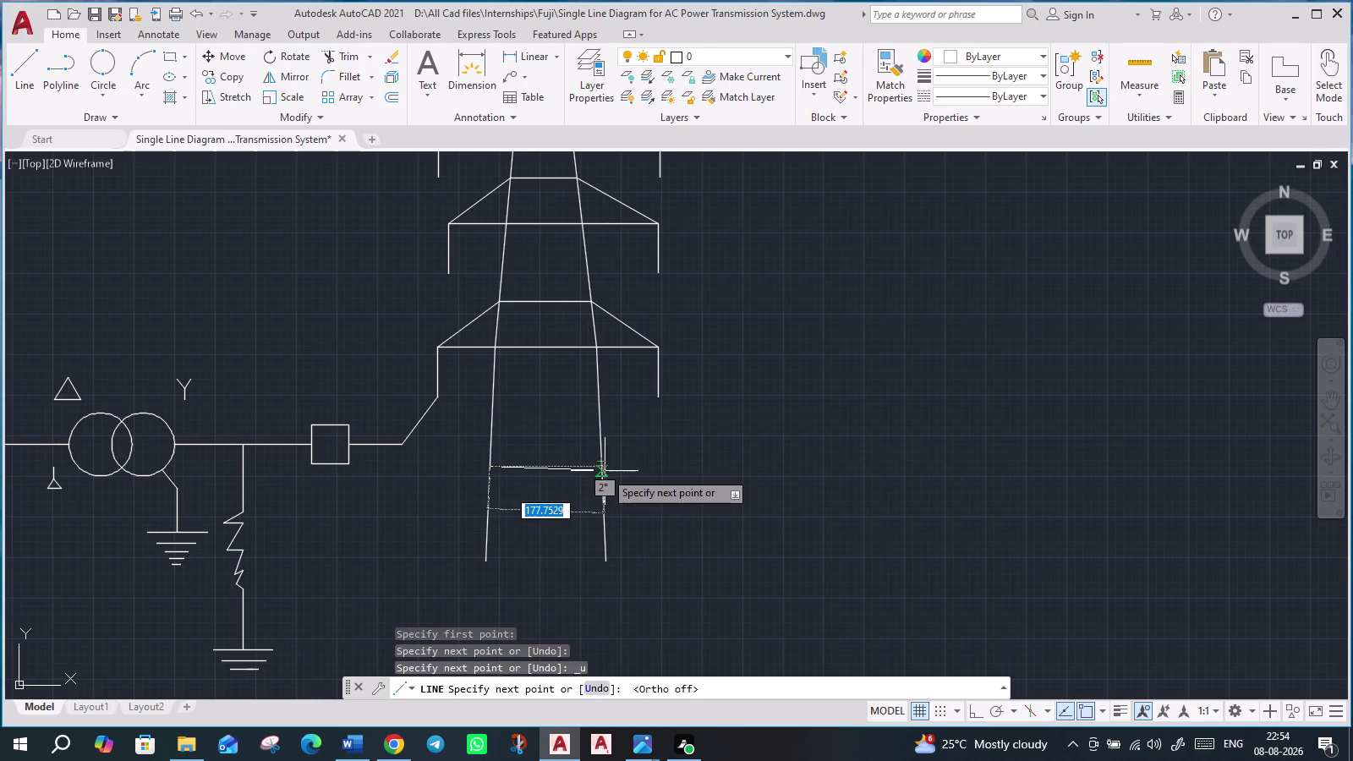
key(F8)
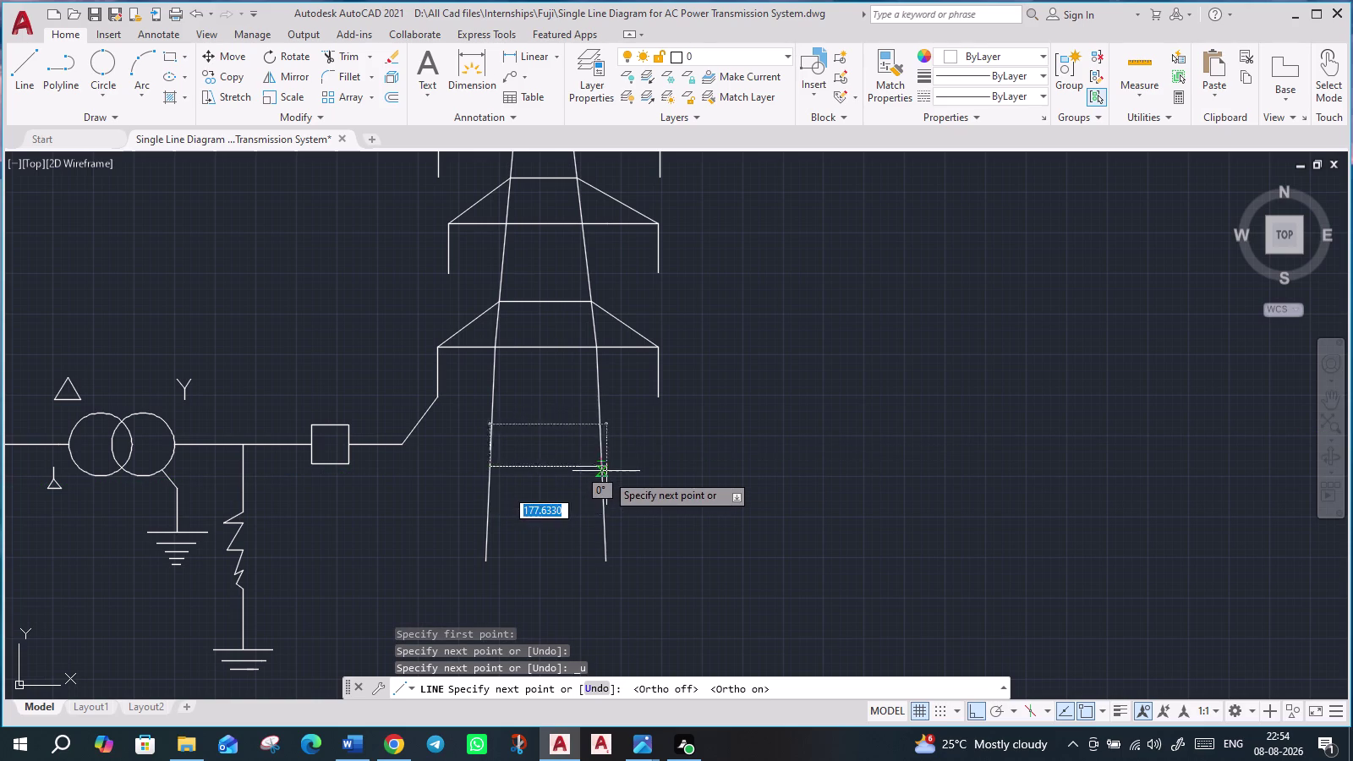
click(606, 475)
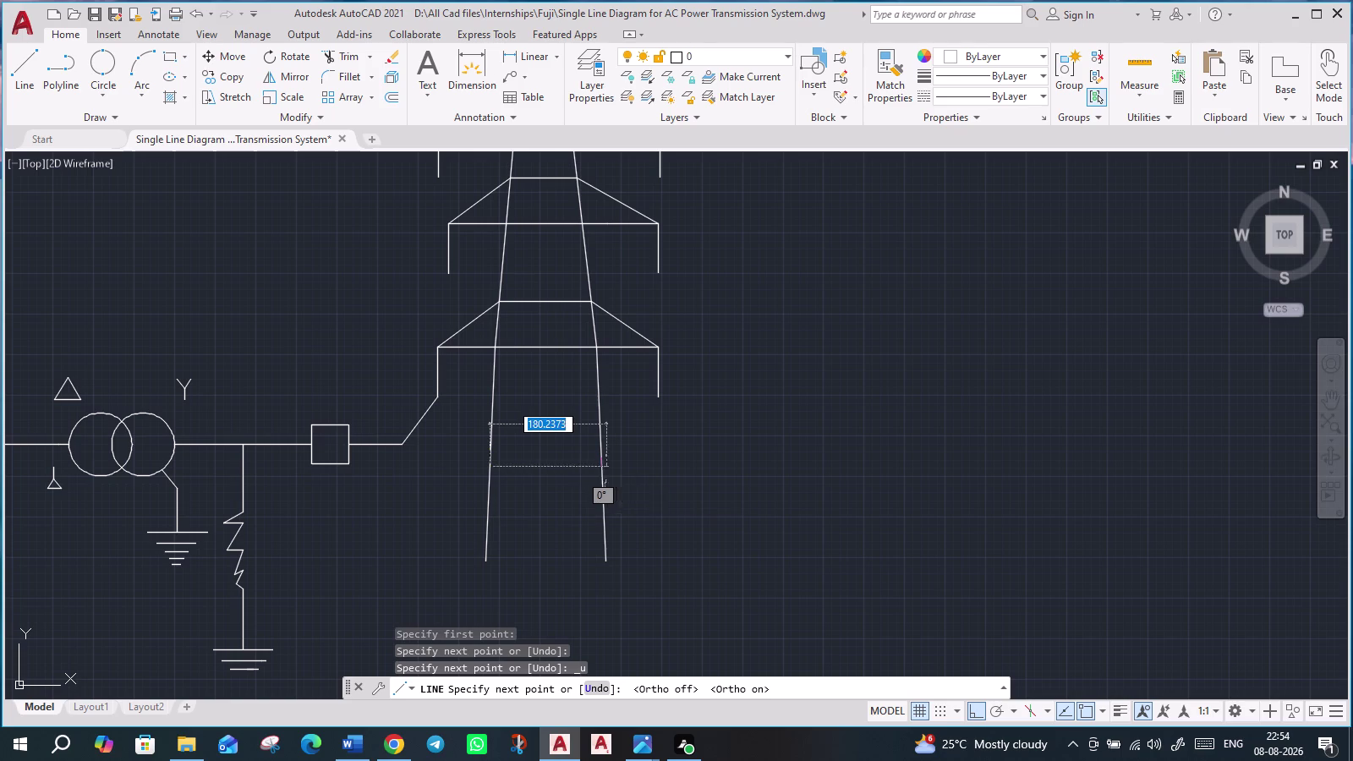
key(ctrl+z)
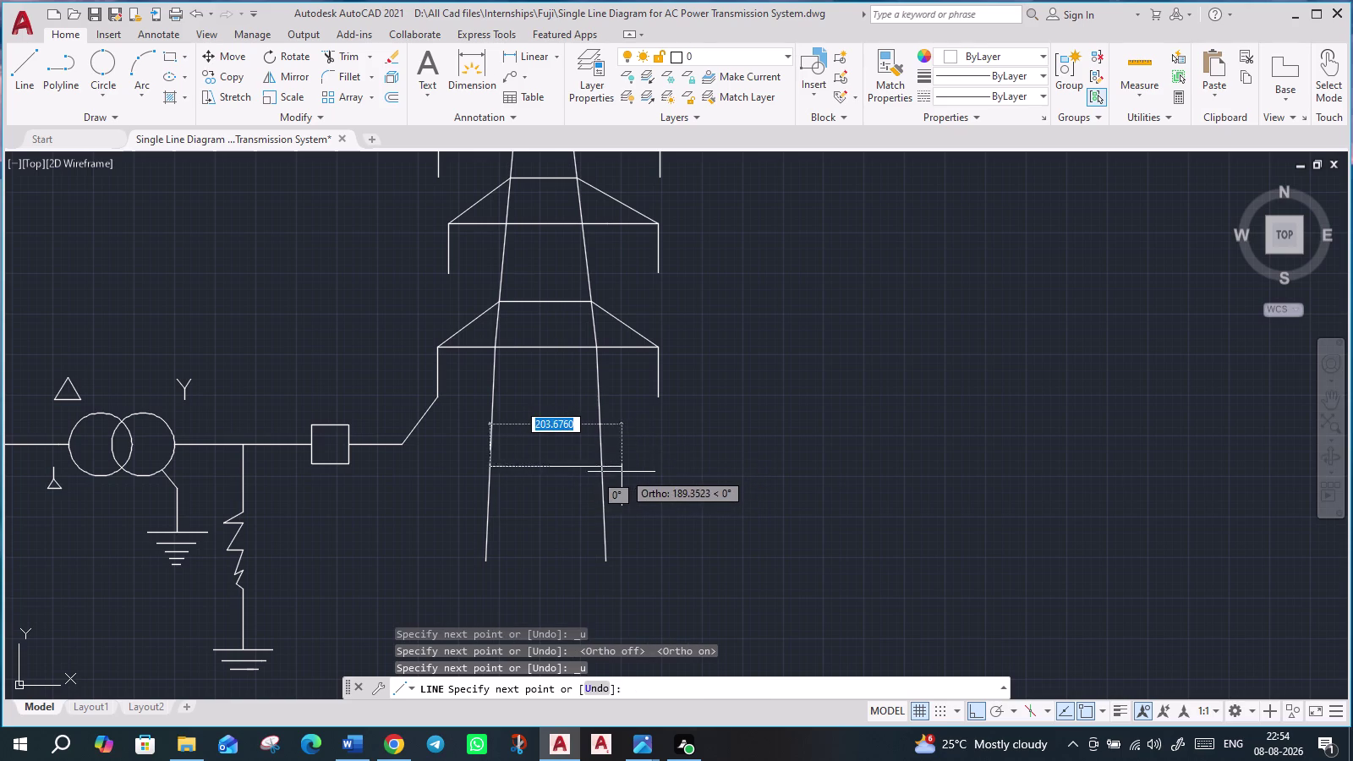
click(648, 466)
key(Escape)
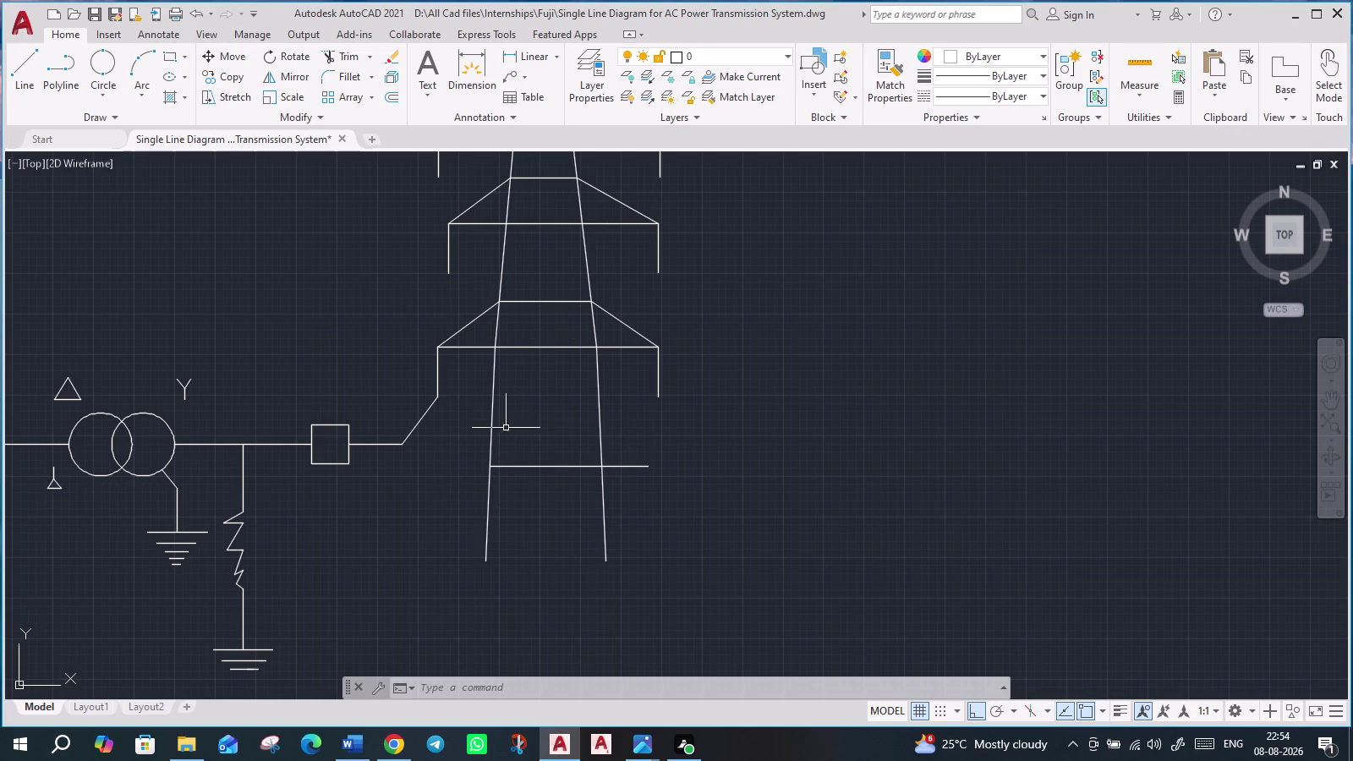
Draw the upper horizontal cross member between the tower legs.
key(l)
key(Return)
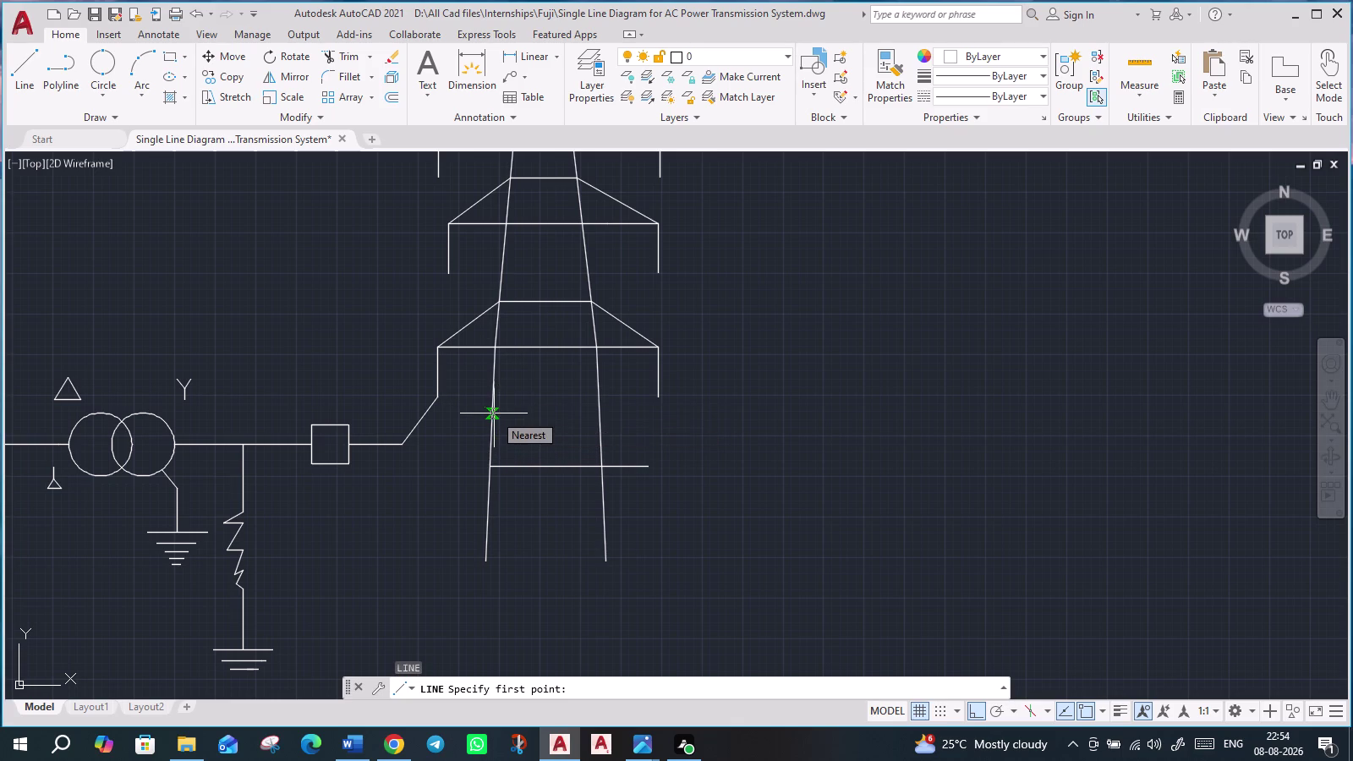
click(494, 412)
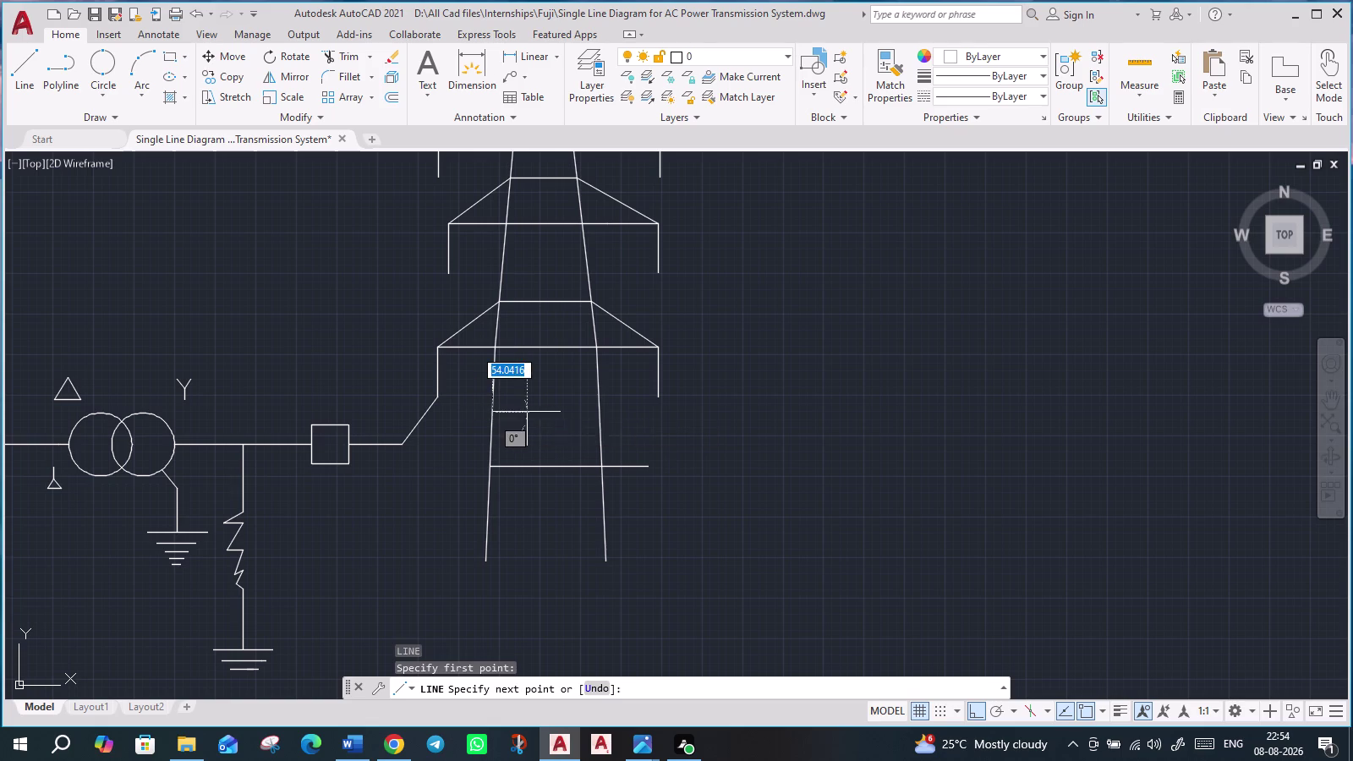
click(634, 416)
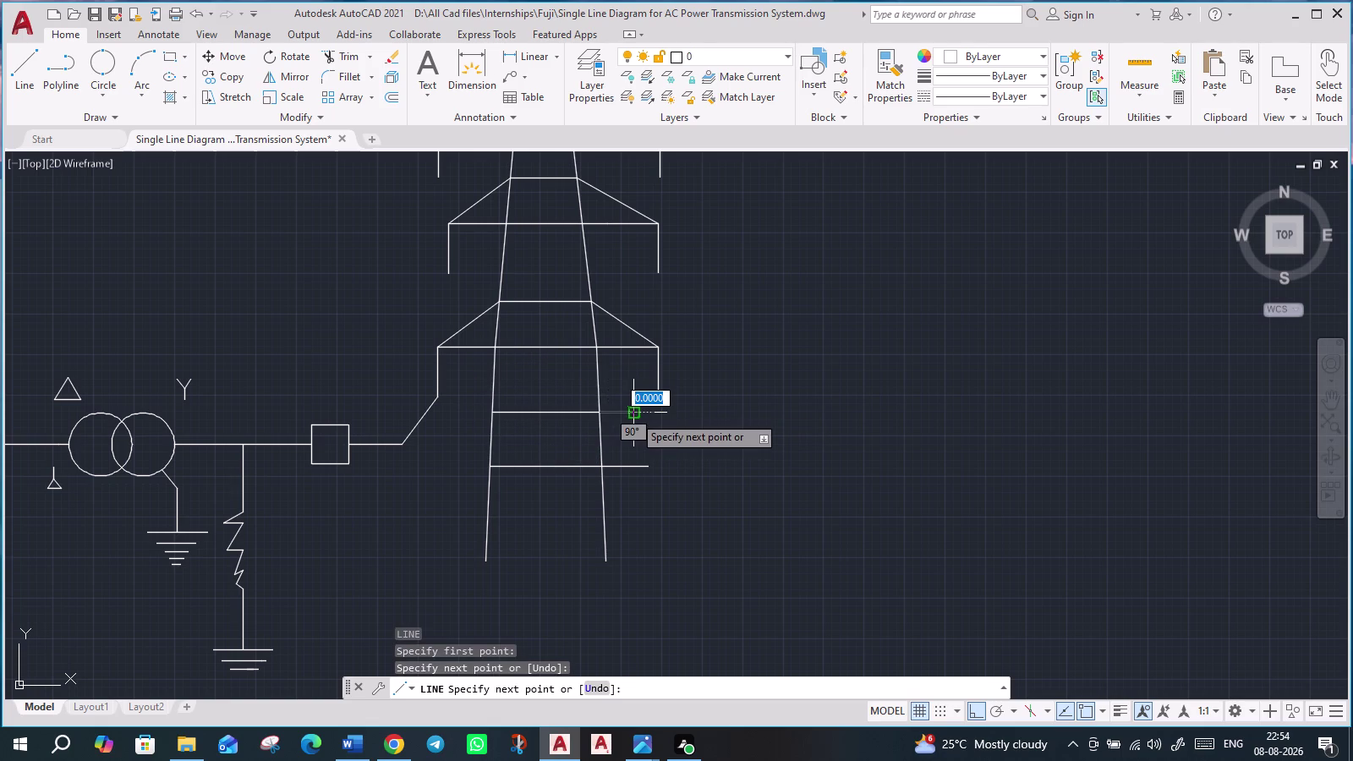
key(Escape)
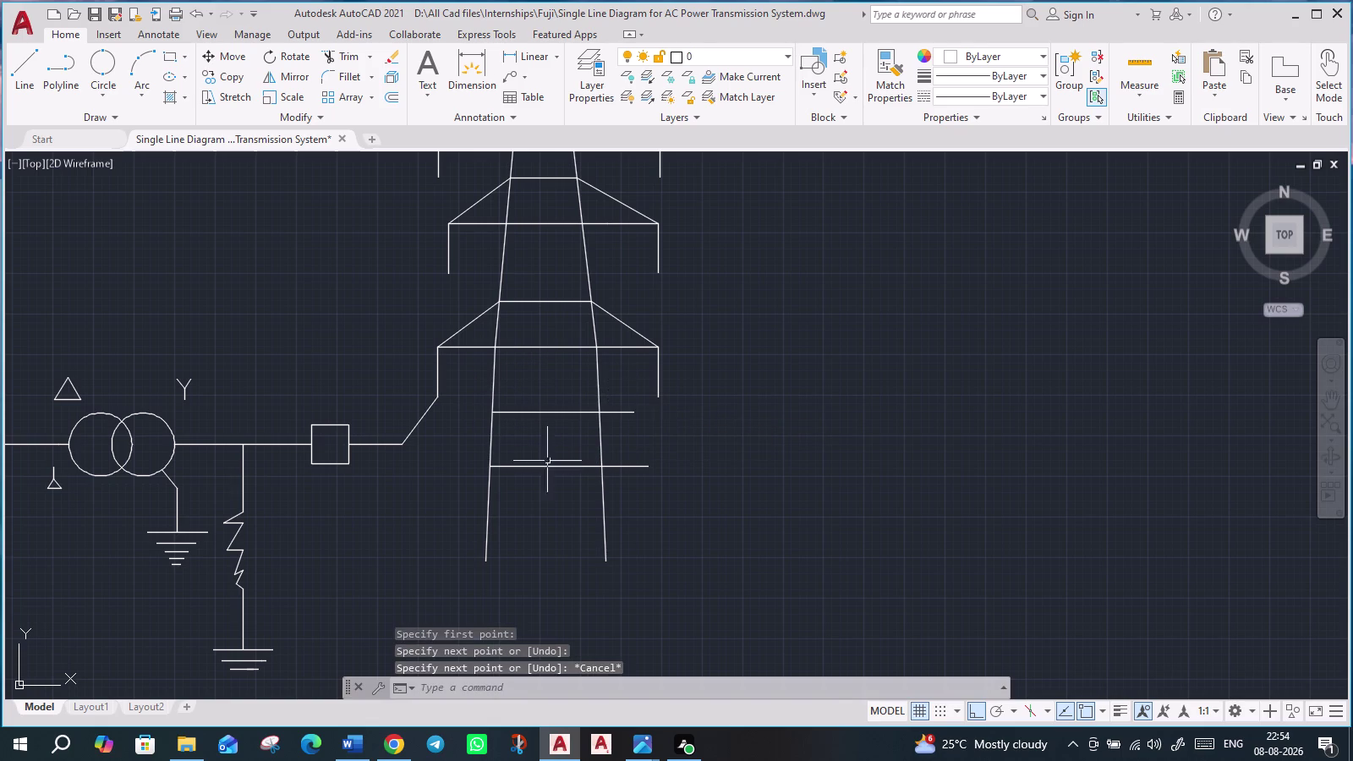
key(l)
key(Return)
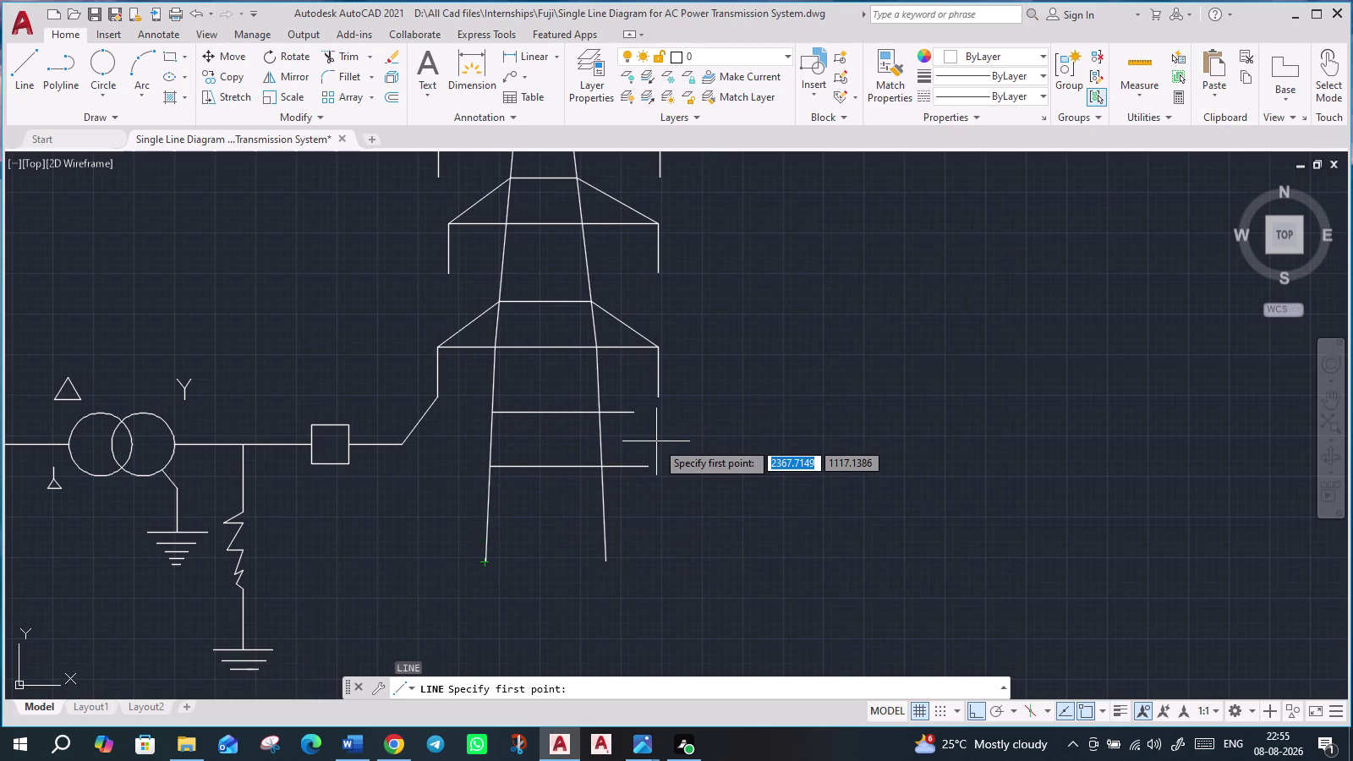
Draw a V brace hanging from the upper cross member's ends.
key(Escape)
key(l)
key(Return)
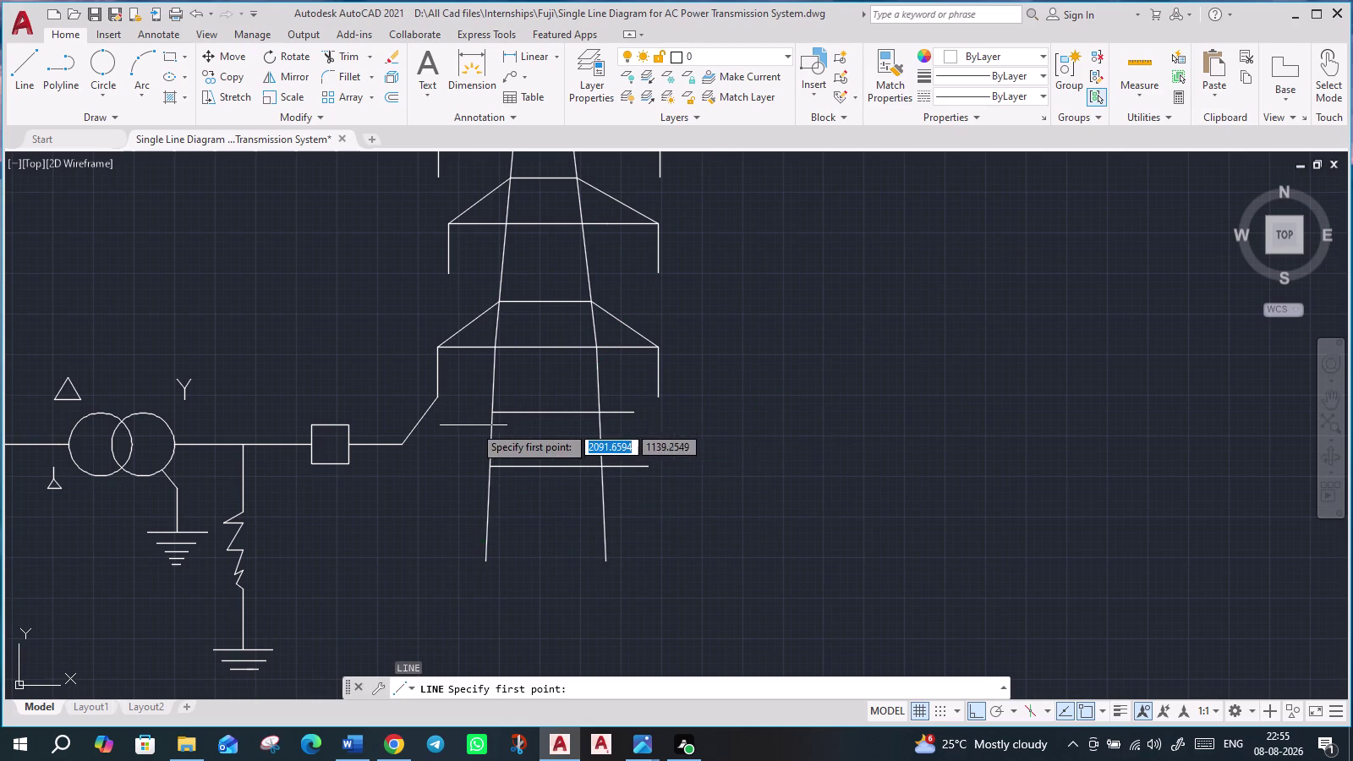
click(491, 414)
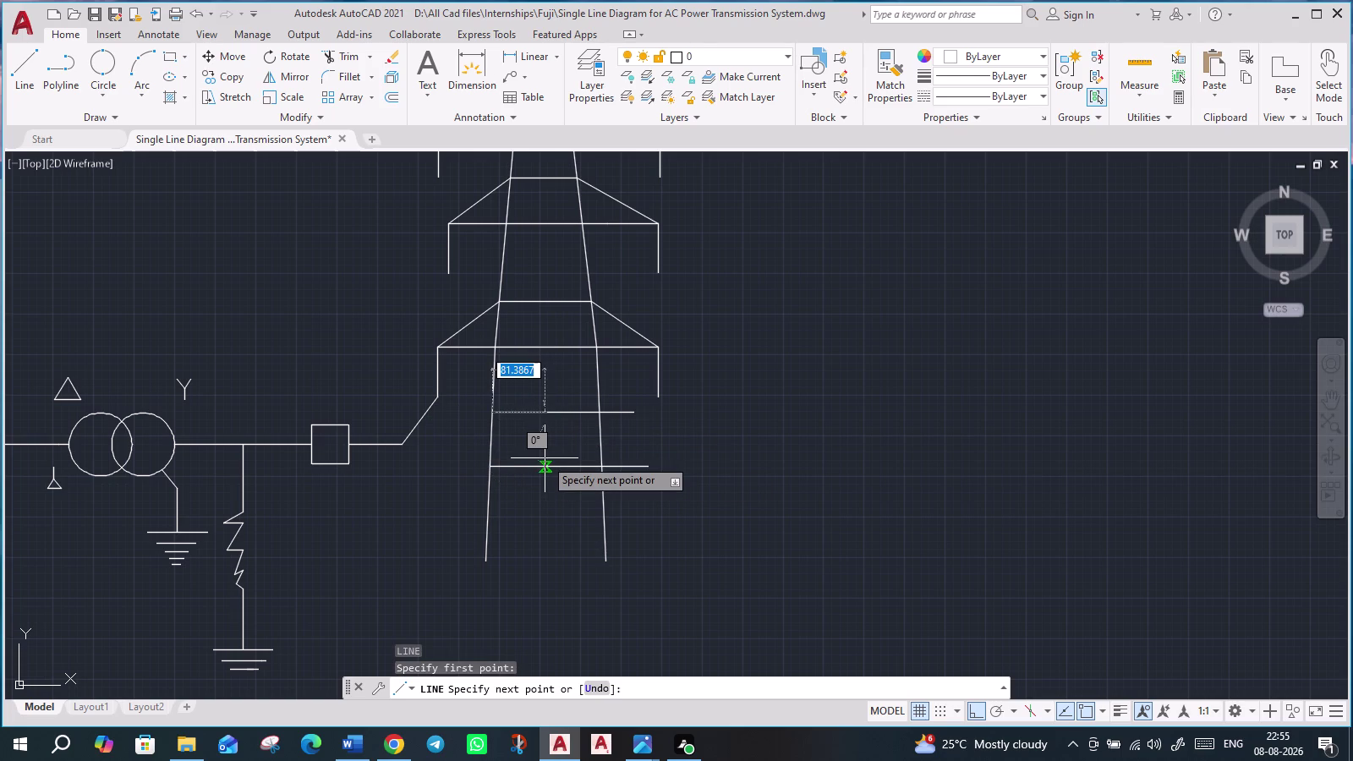
click(545, 458)
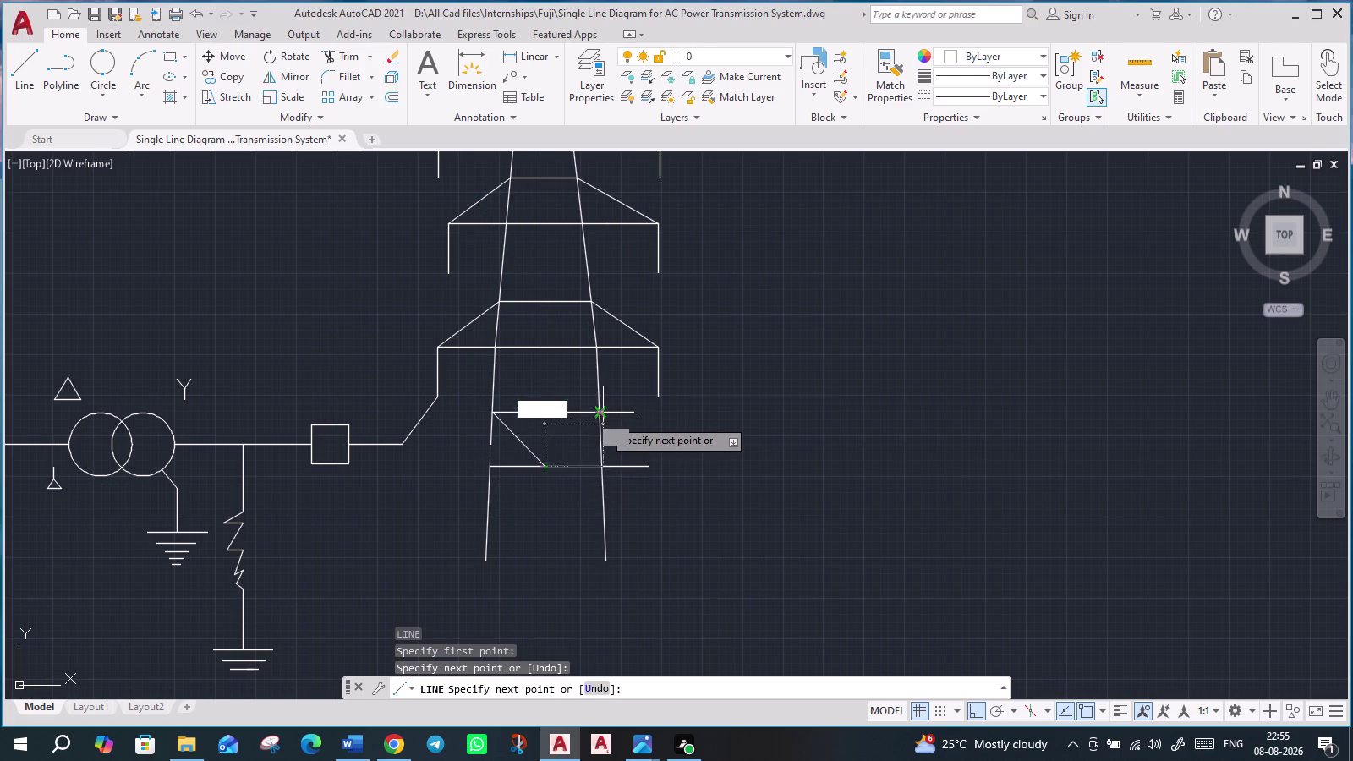
click(603, 419)
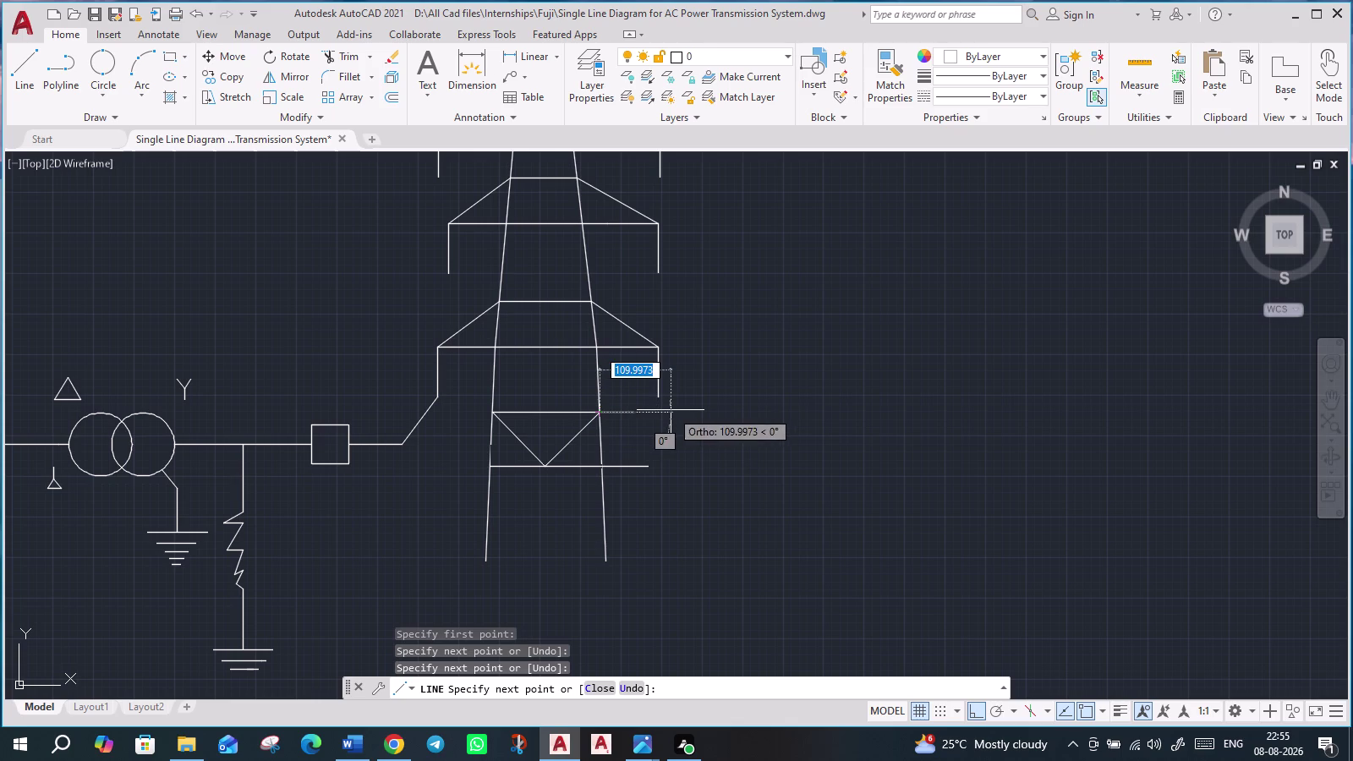
key(Escape)
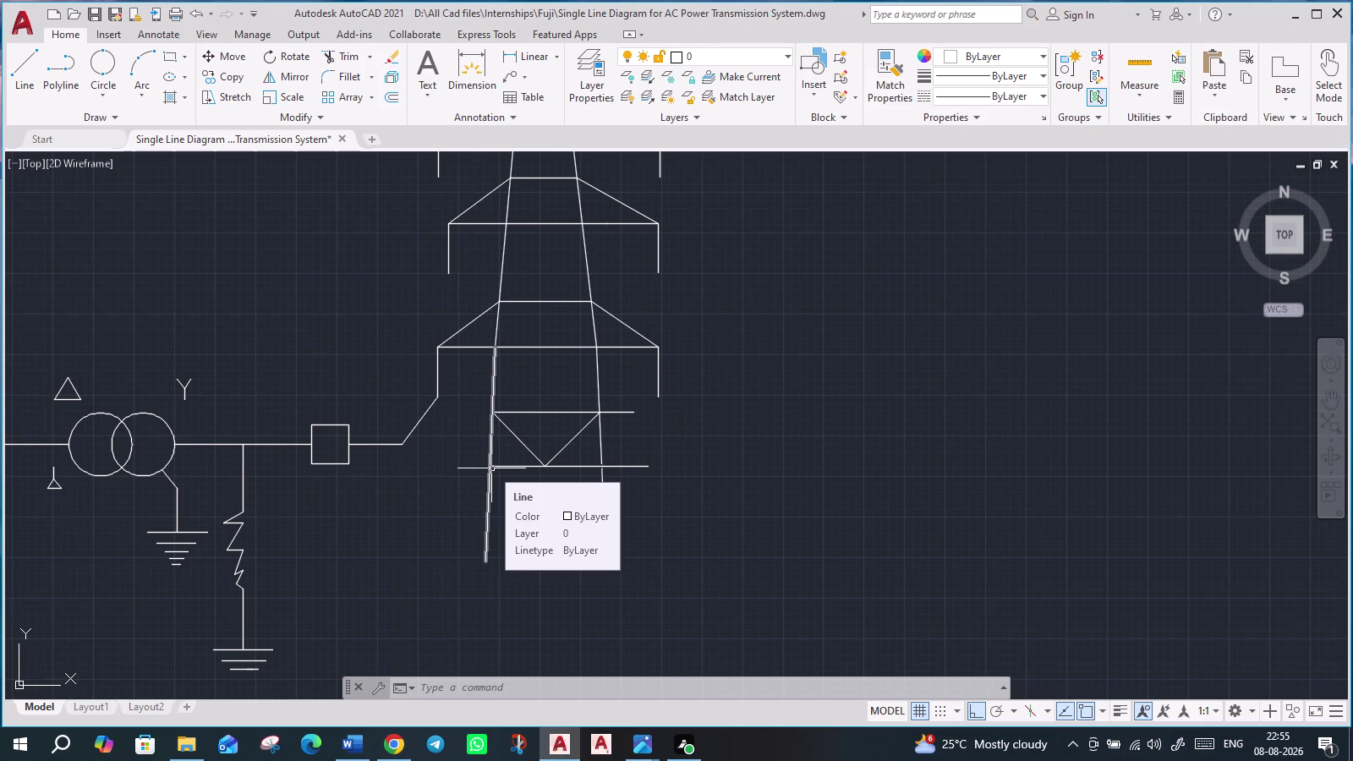
Draw two crossing diagonals between the legs, forming an X at the tower base.
key(l)
key(Return)
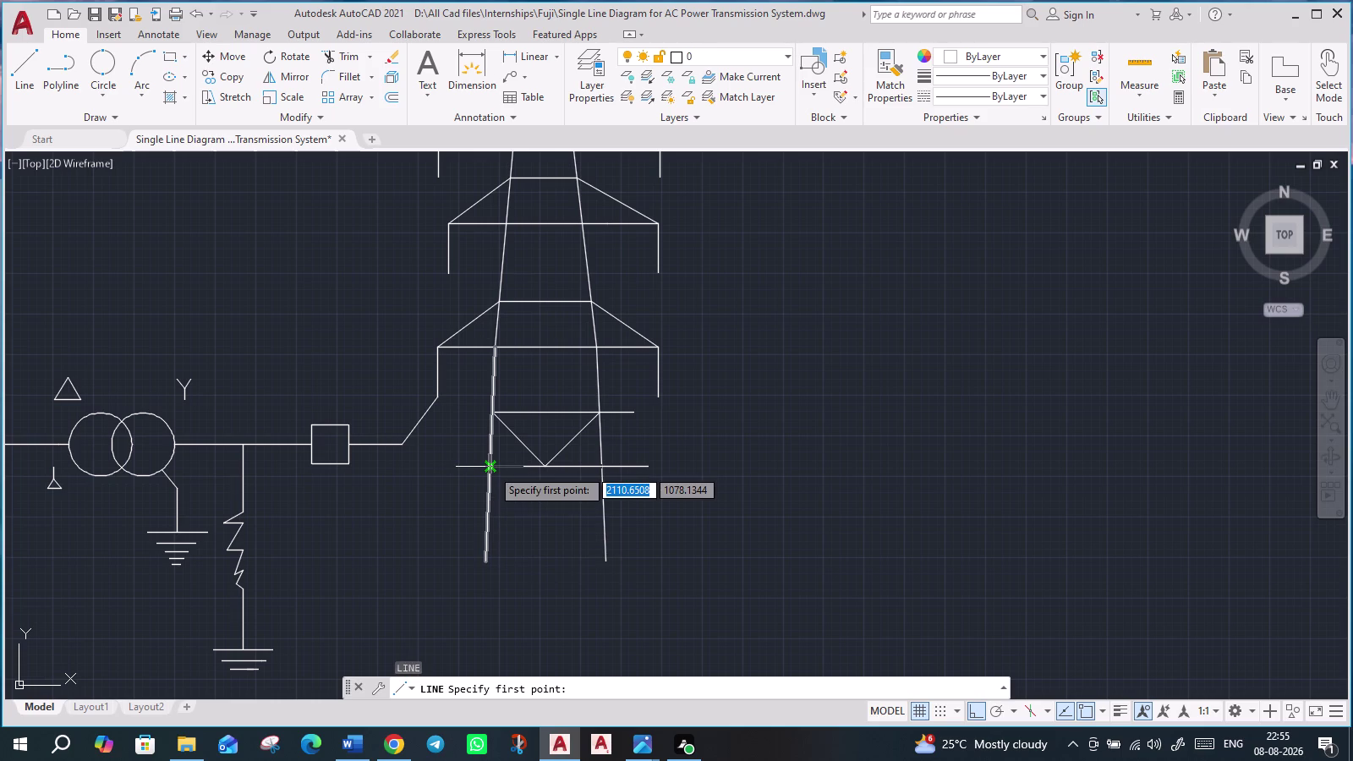
click(491, 468)
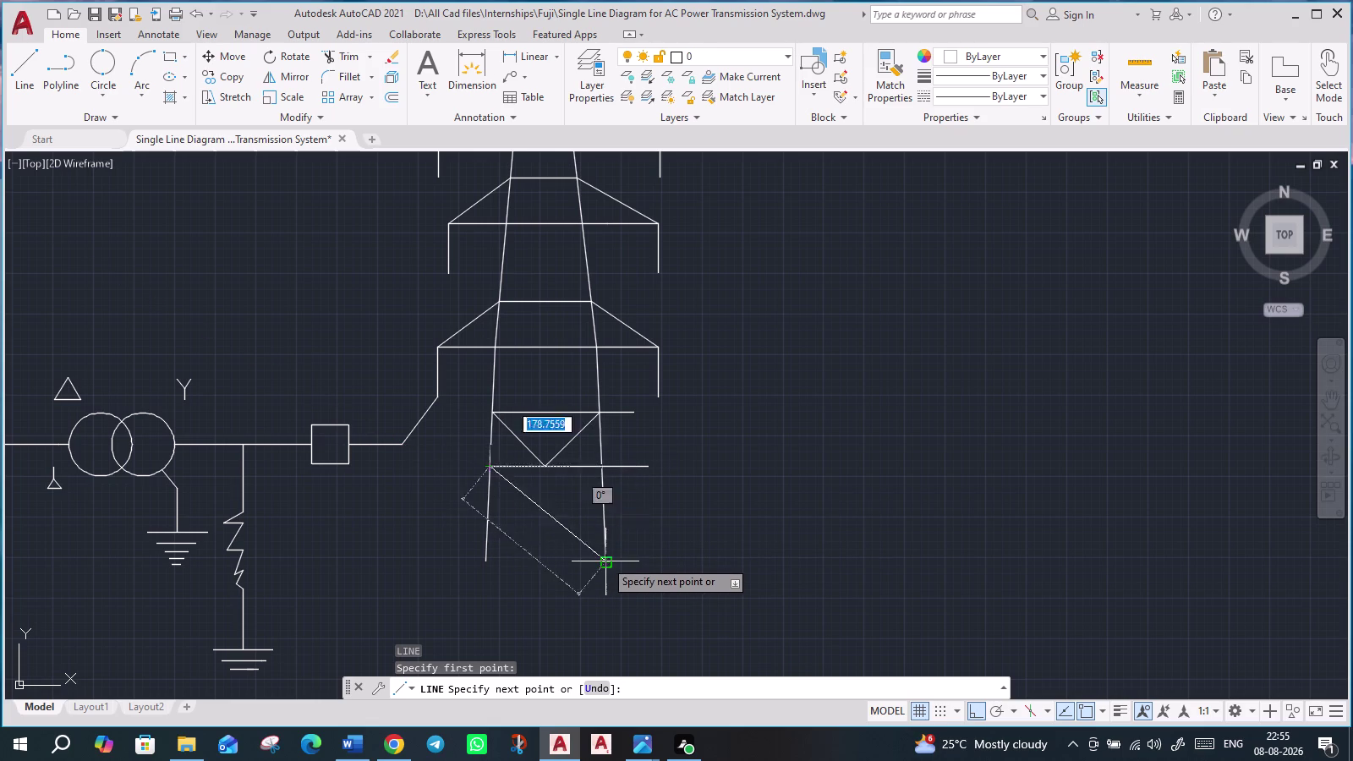
click(605, 560)
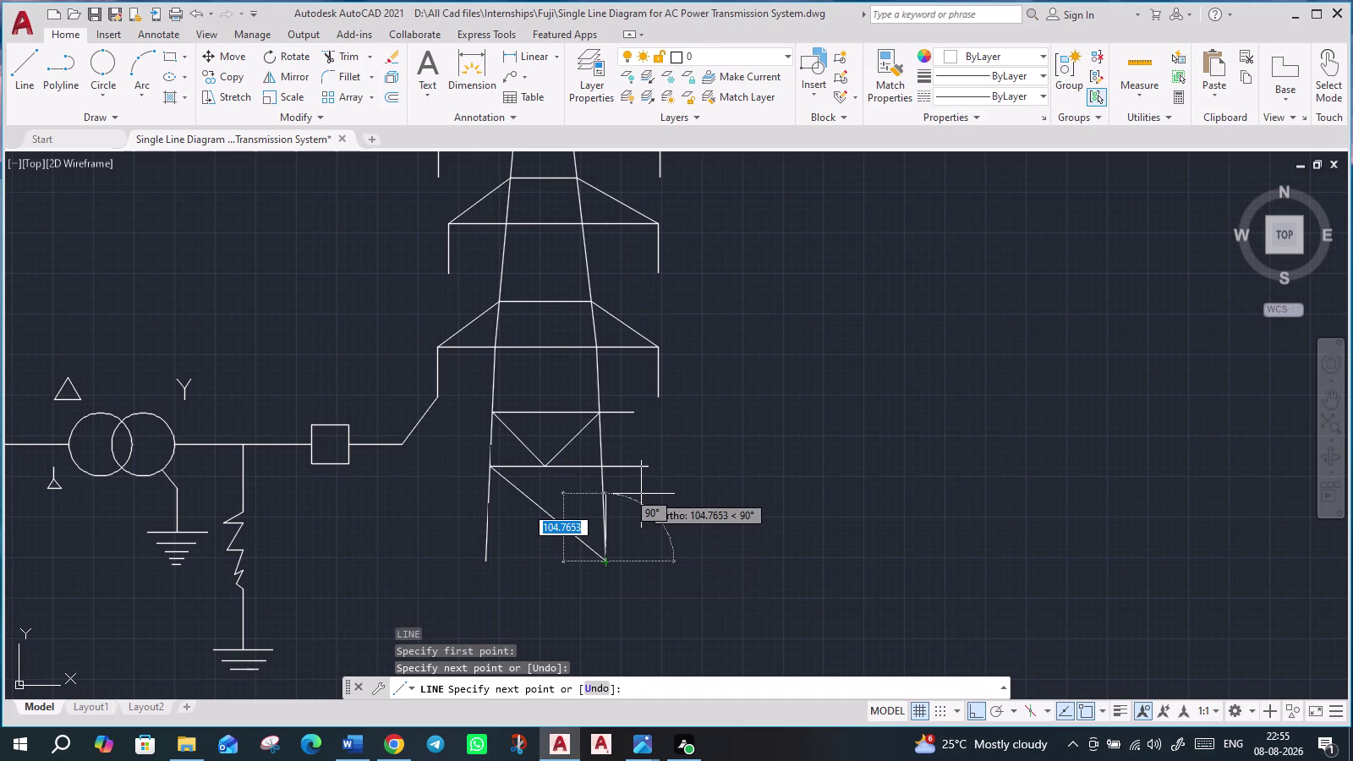
key(Escape)
key(l)
key(Return)
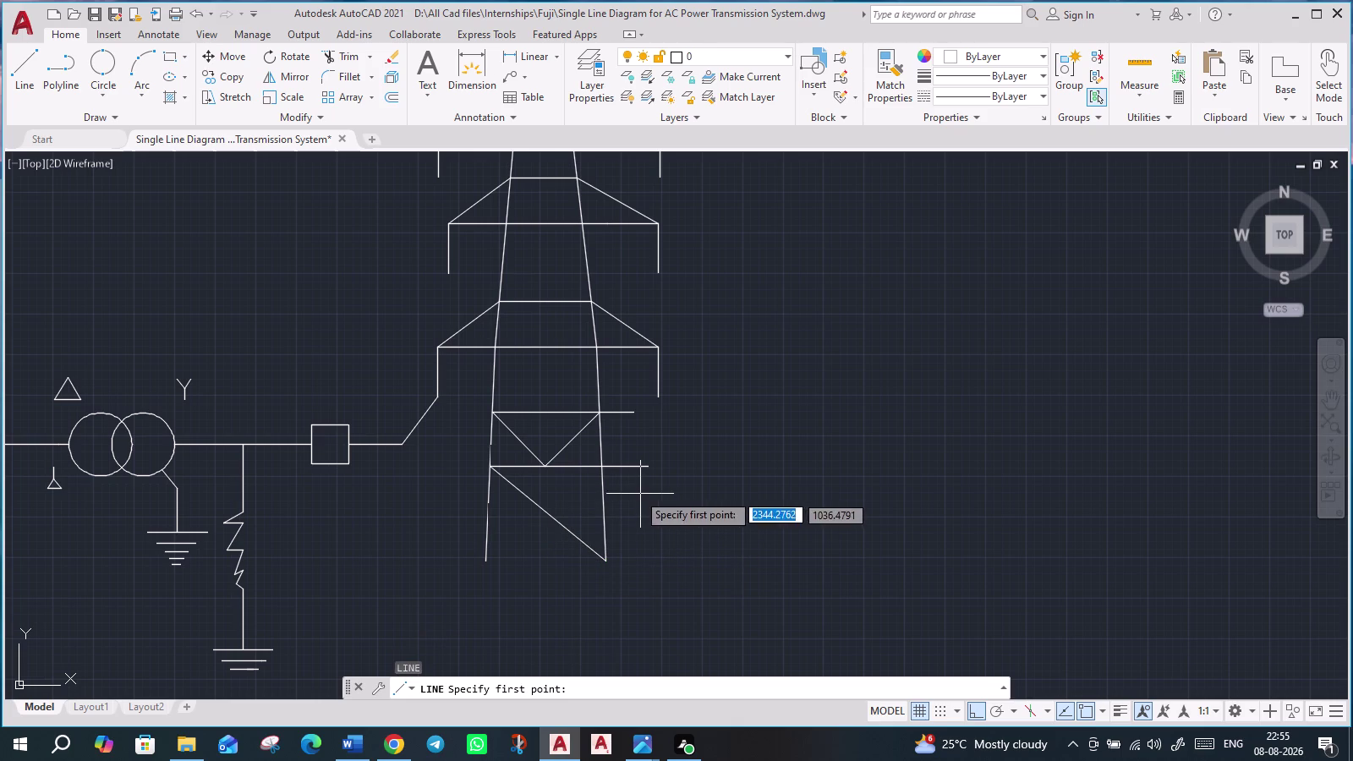
click(489, 559)
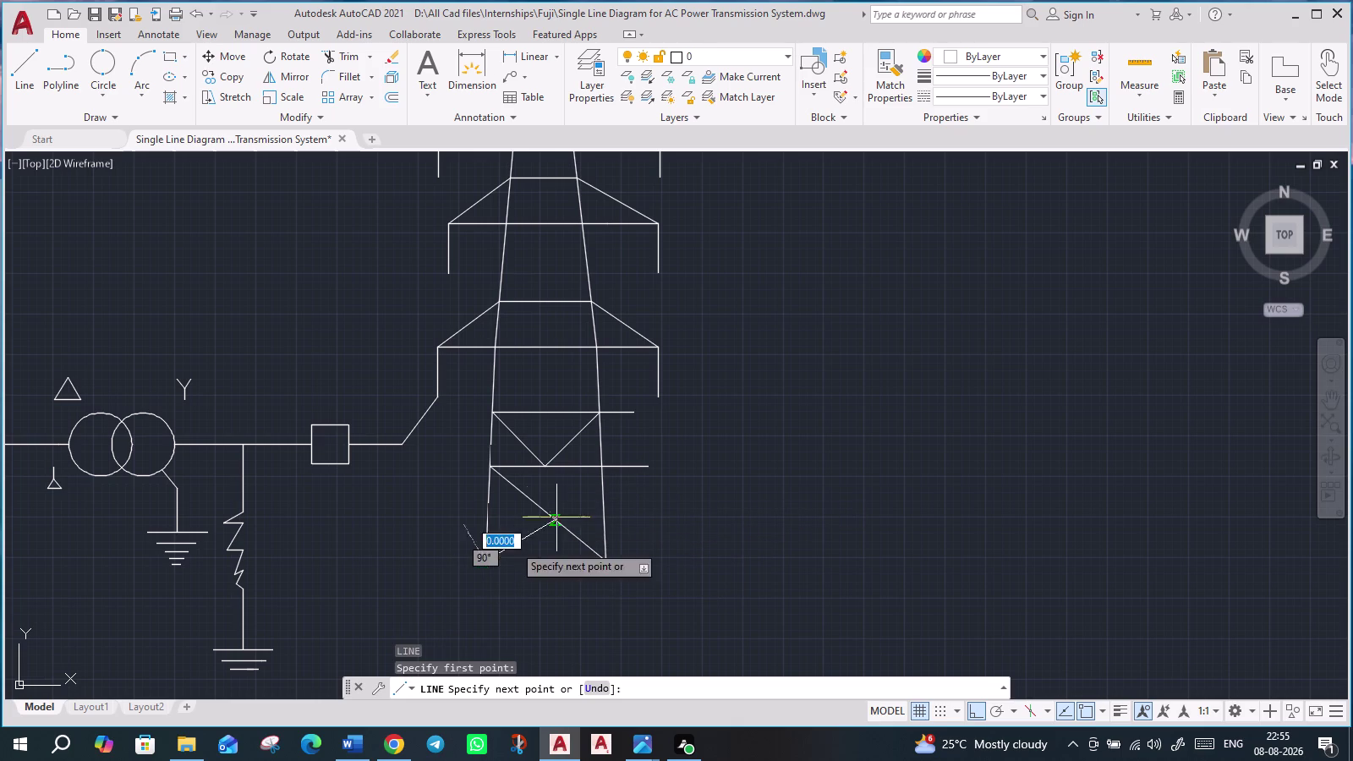
click(602, 467)
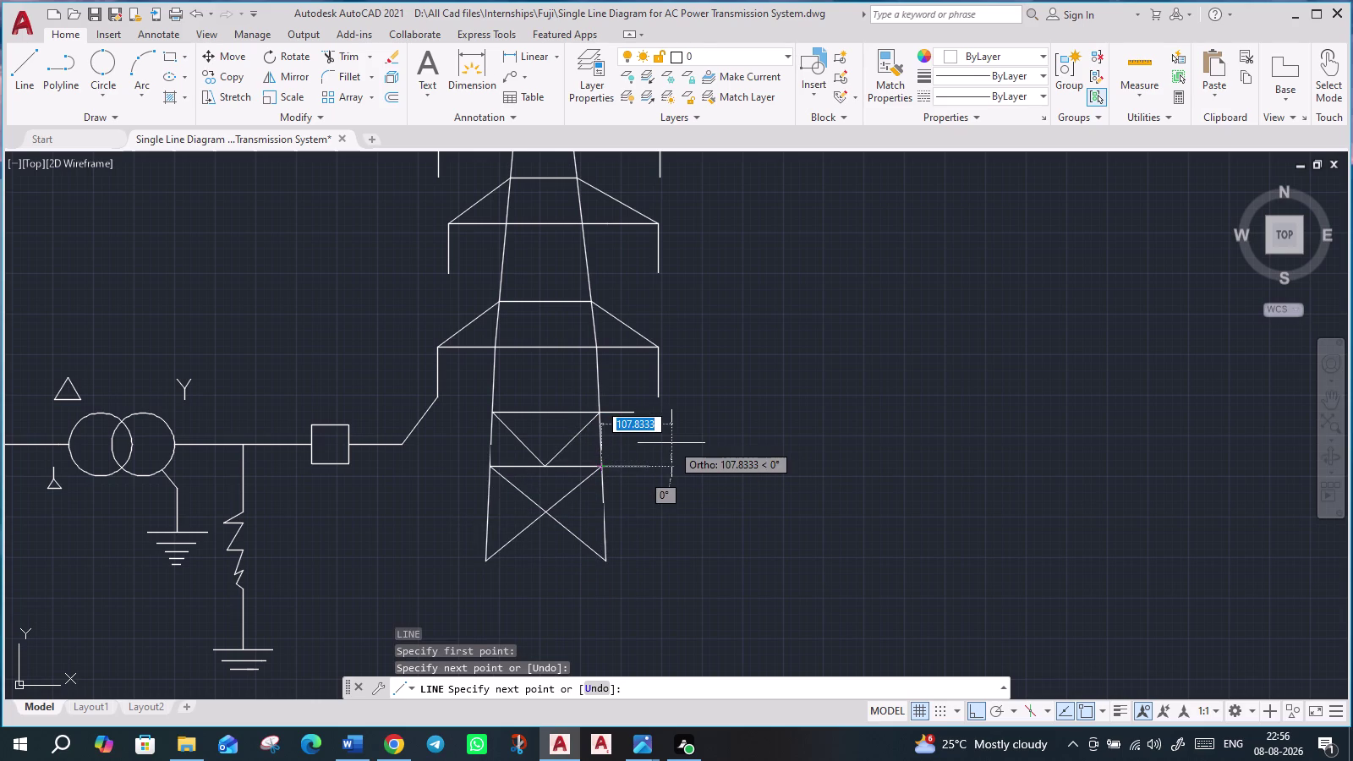
key(Escape)
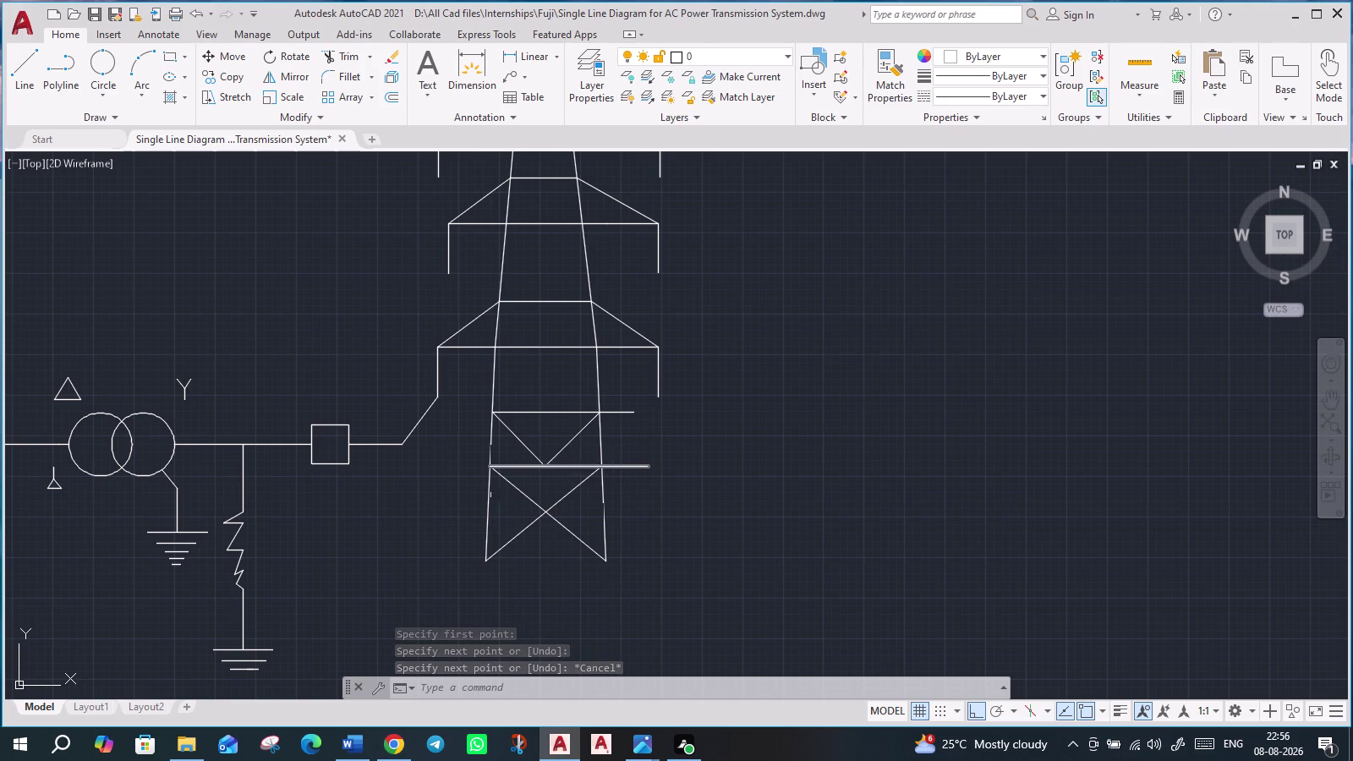
Erase the lower horizontal cross member and start another line.
click(514, 467)
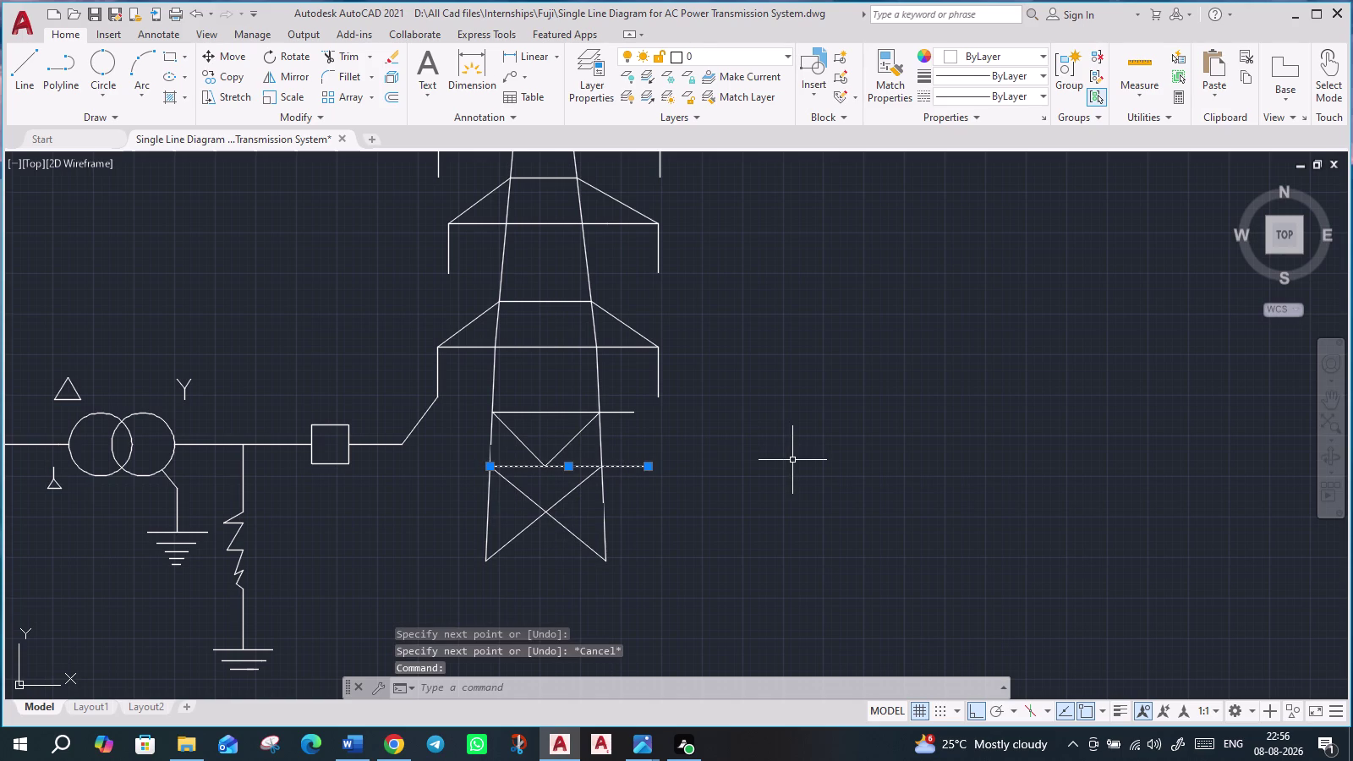
key(Delete)
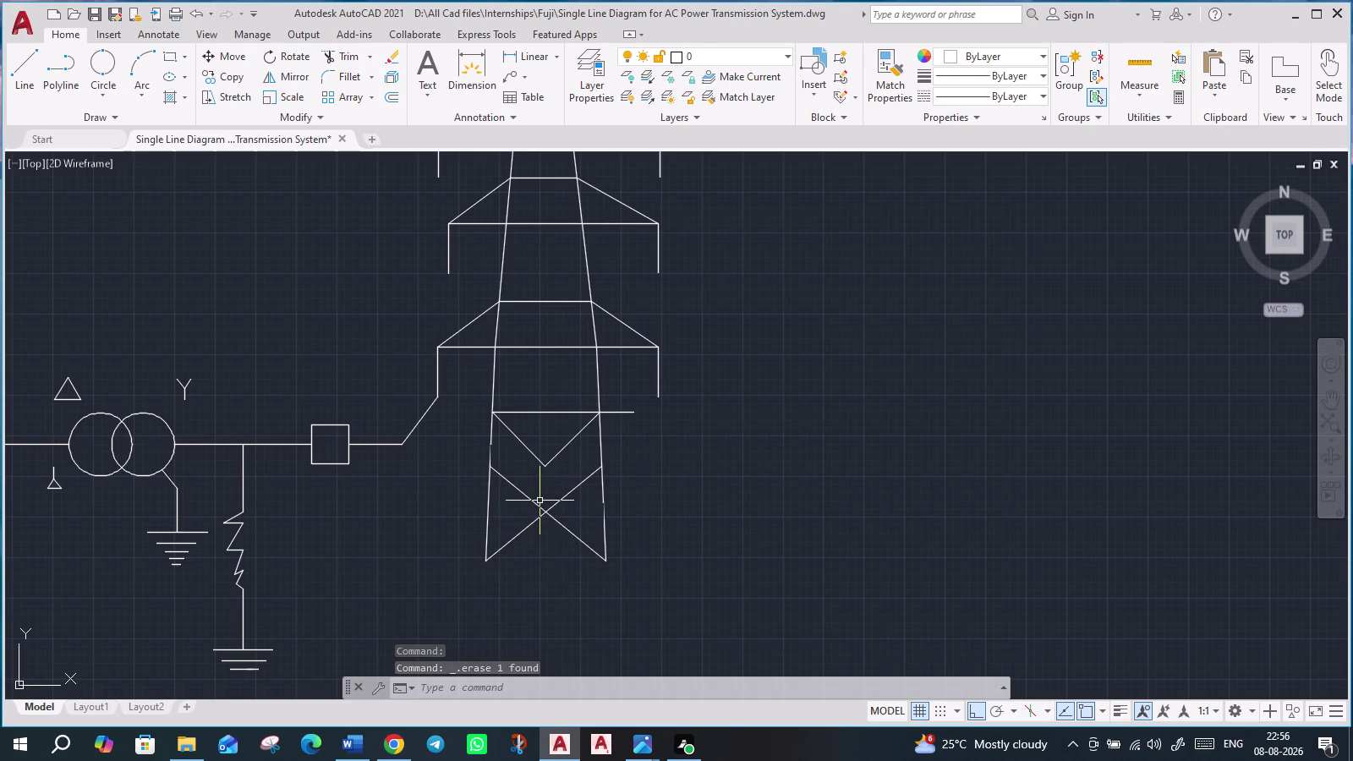
key(l)
key(Return)
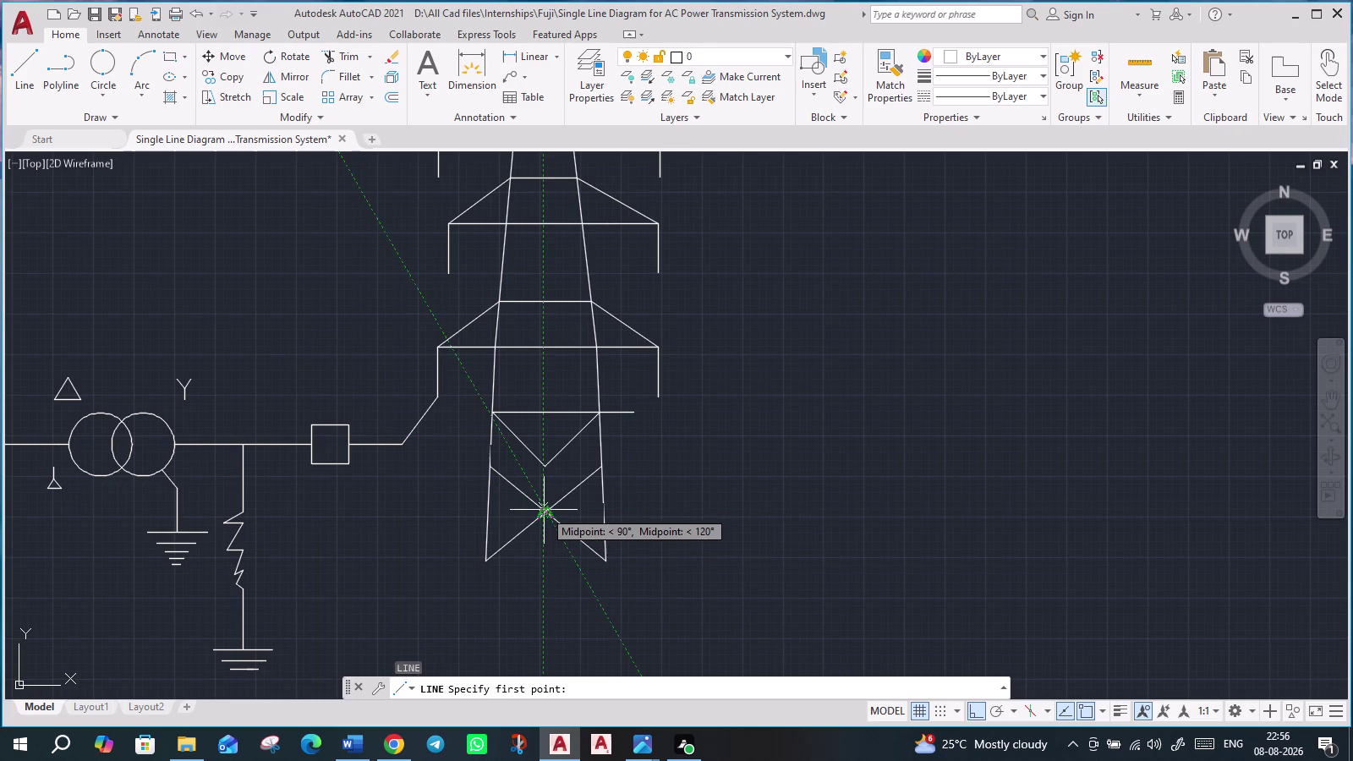
Draw a vertical strut from the X crossing up to the V's bottom point.
click(544, 510)
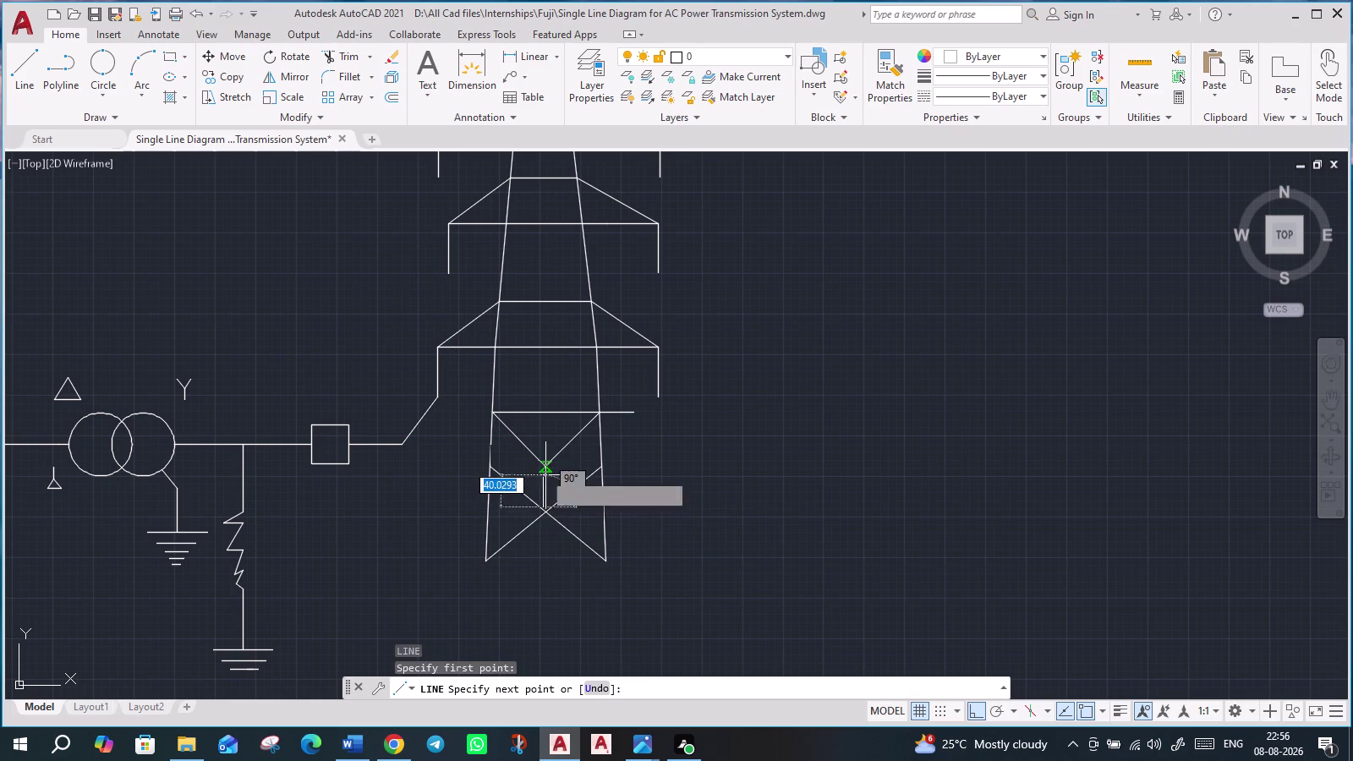
click(541, 470)
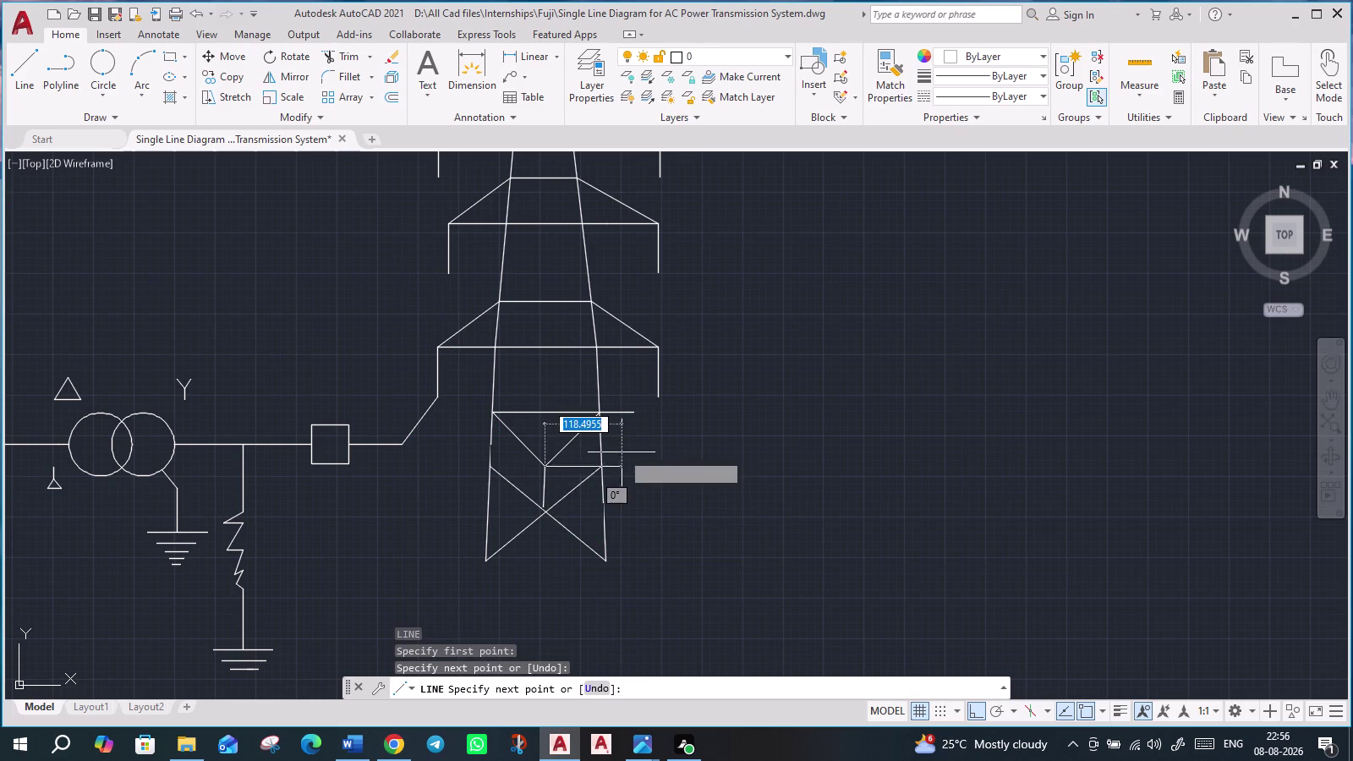
key(Escape)
scroll(down, 3)
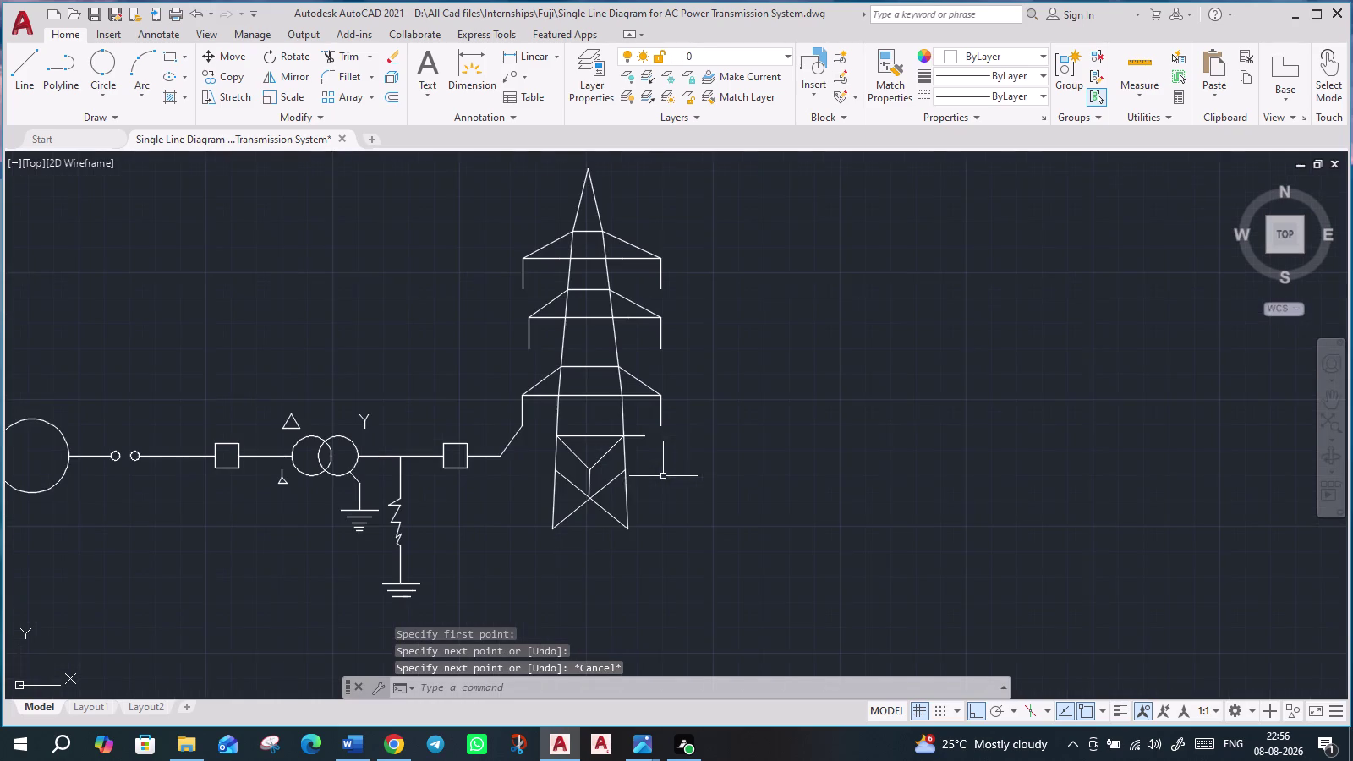
scroll(up, 3)
scroll(up, 3)
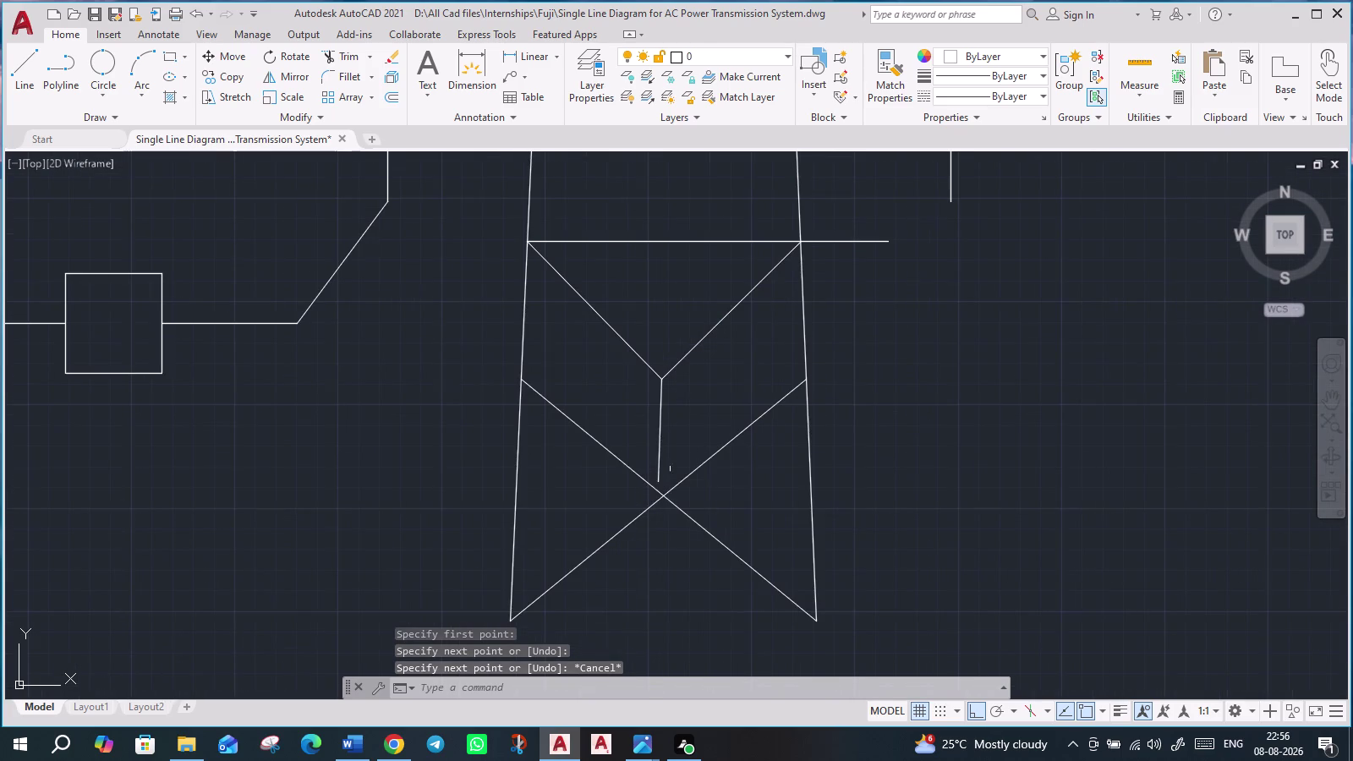
scroll(up, 3)
Stretch the strut's end to the X intersection and frame the tower base beside the grounding symbols.
click(650, 436)
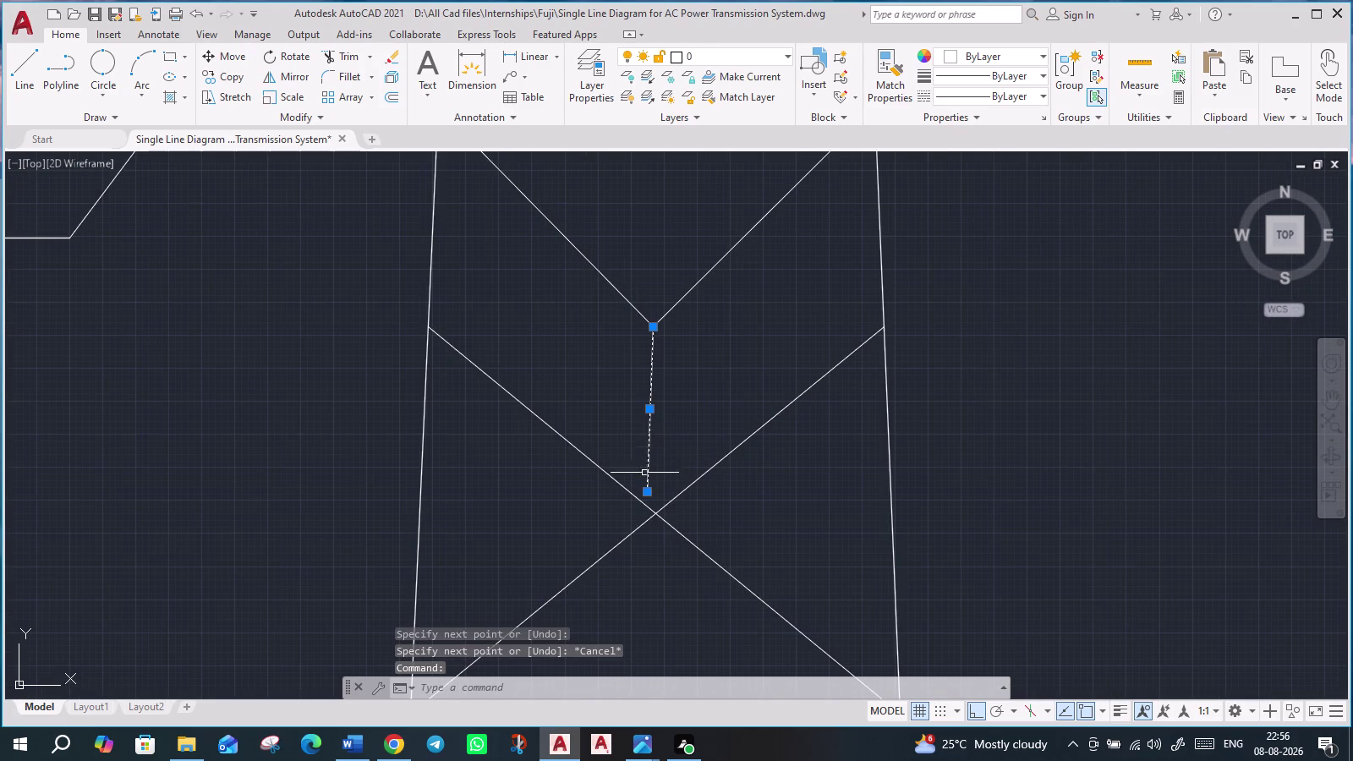
click(647, 491)
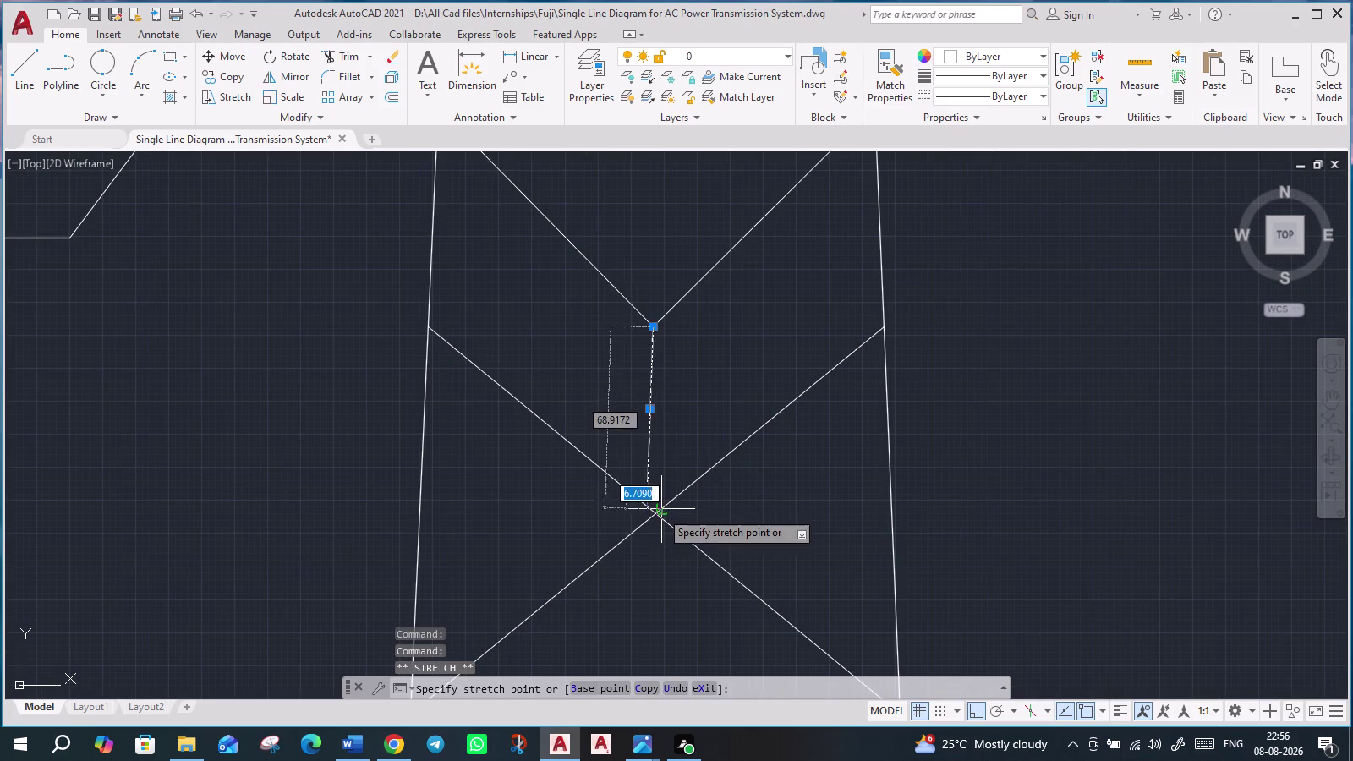
click(652, 515)
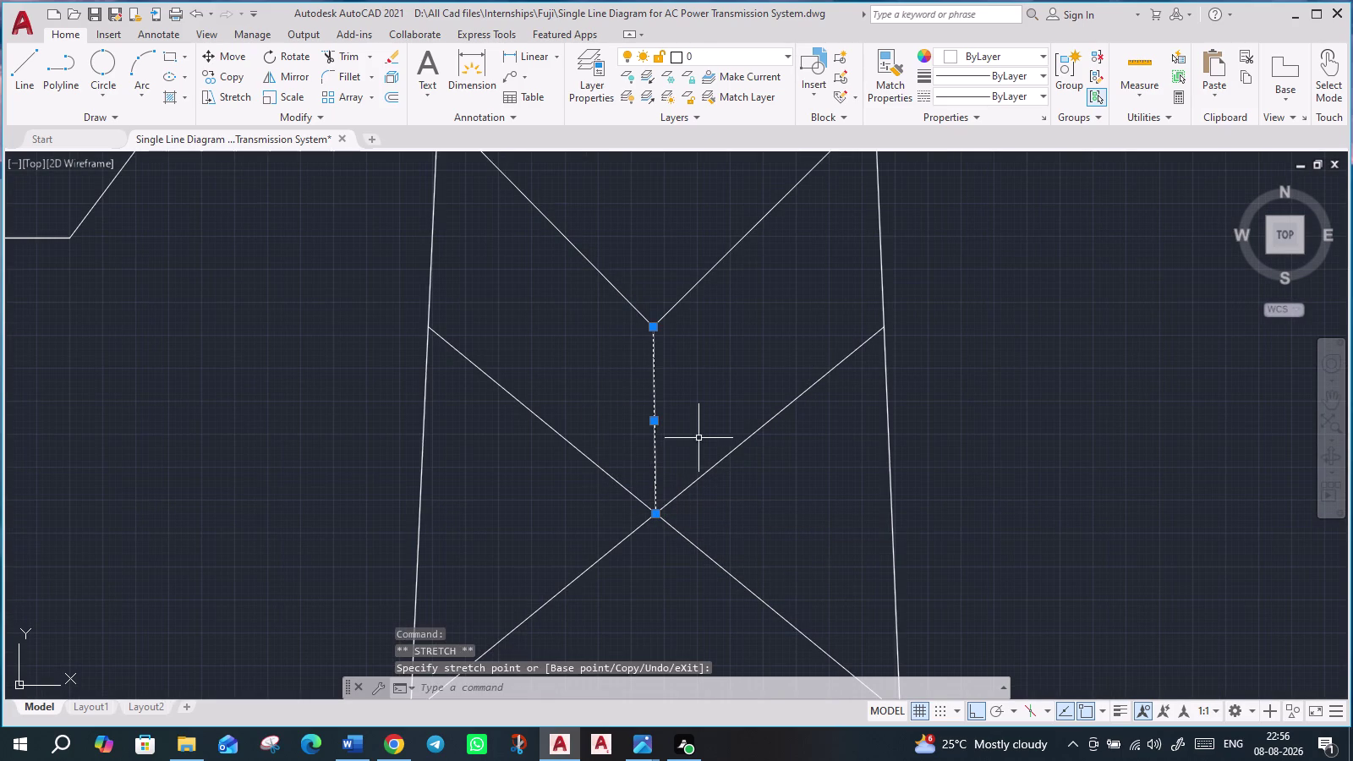
key(Escape)
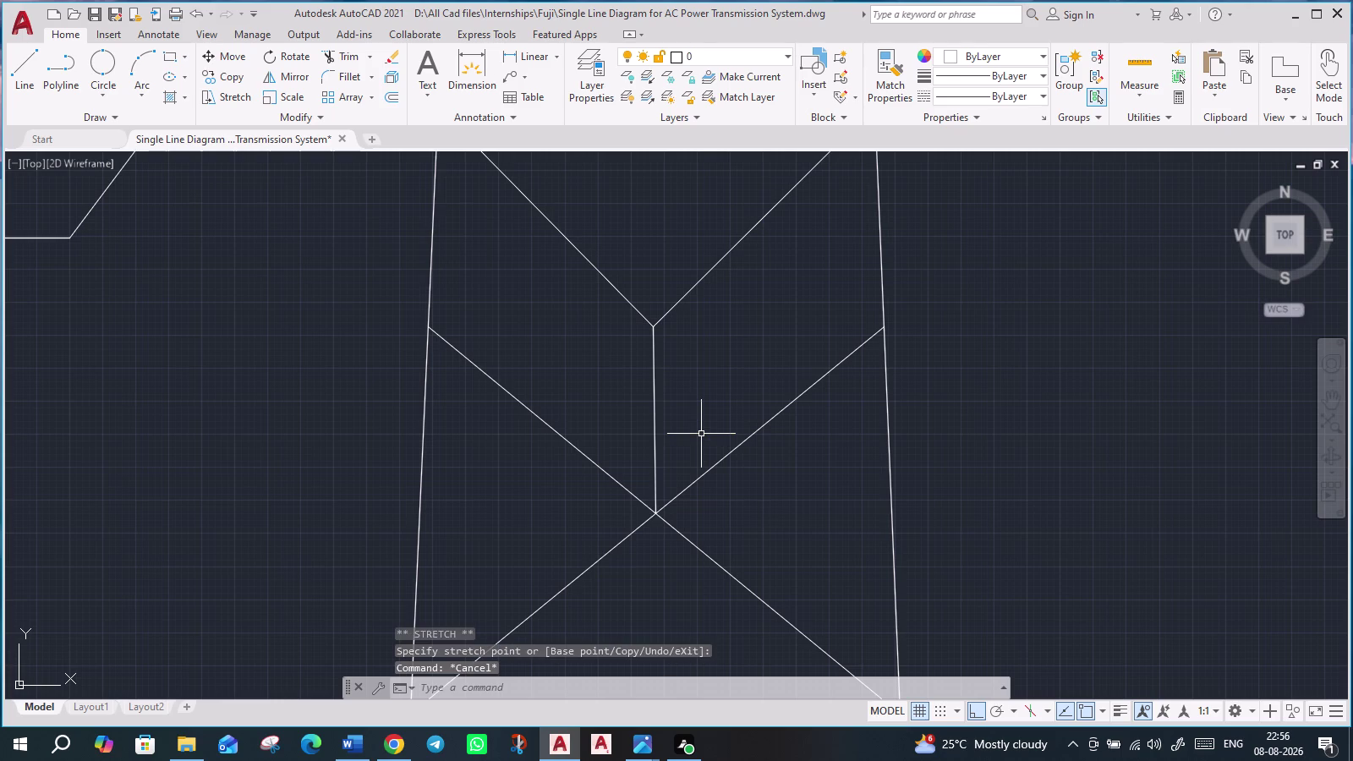
scroll(down, 3)
middle_drag(925, 497, 896, 482)
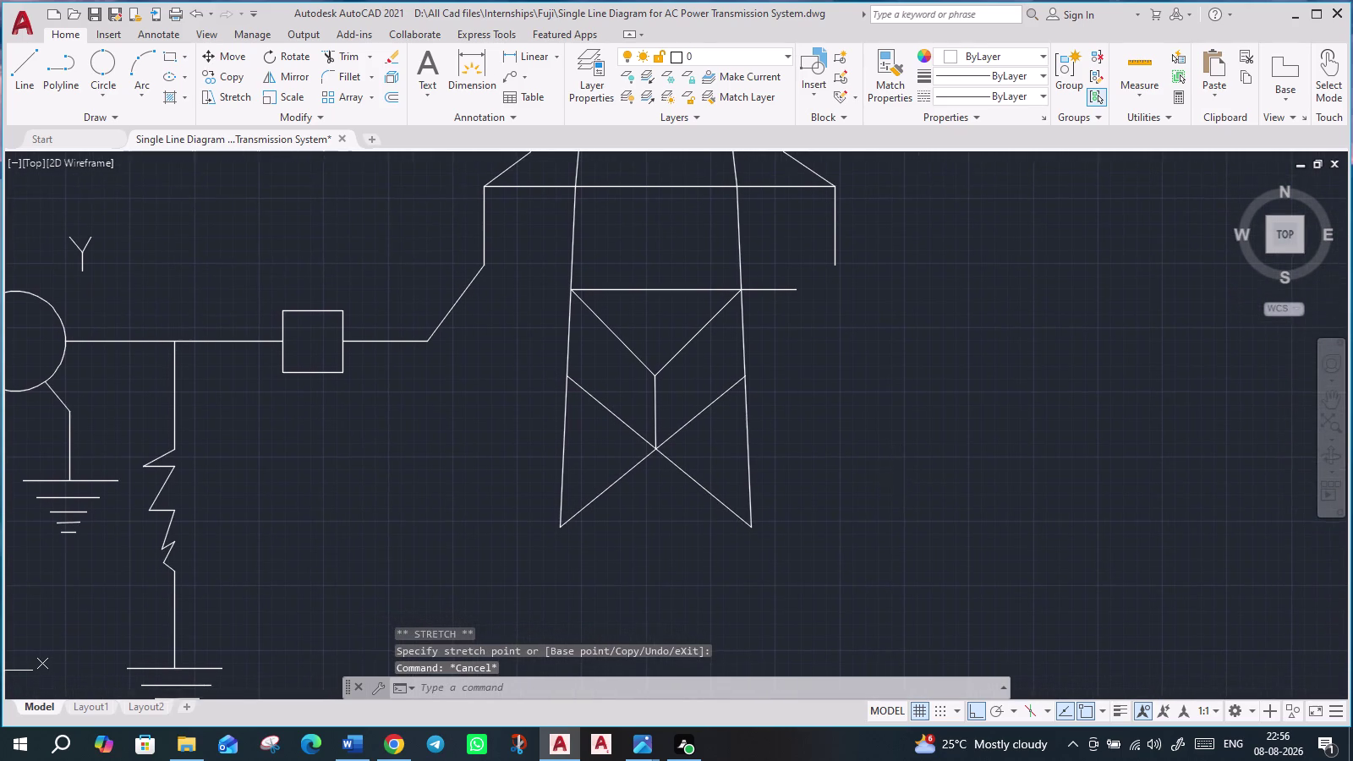
middle_drag(896, 482, 895, 481)
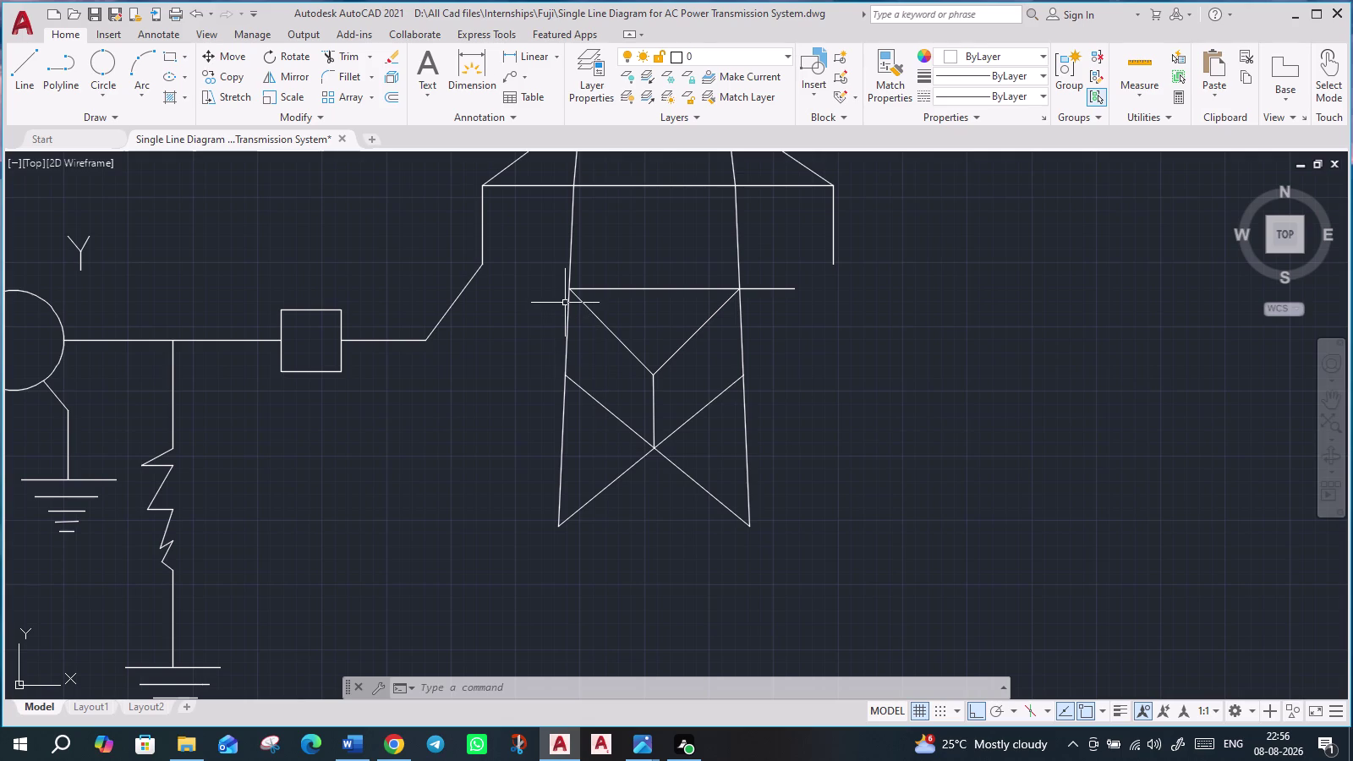
Draw an orthogonal bracket below the tower crossbar, then undo it as misplaced.
key(l)
key(Return)
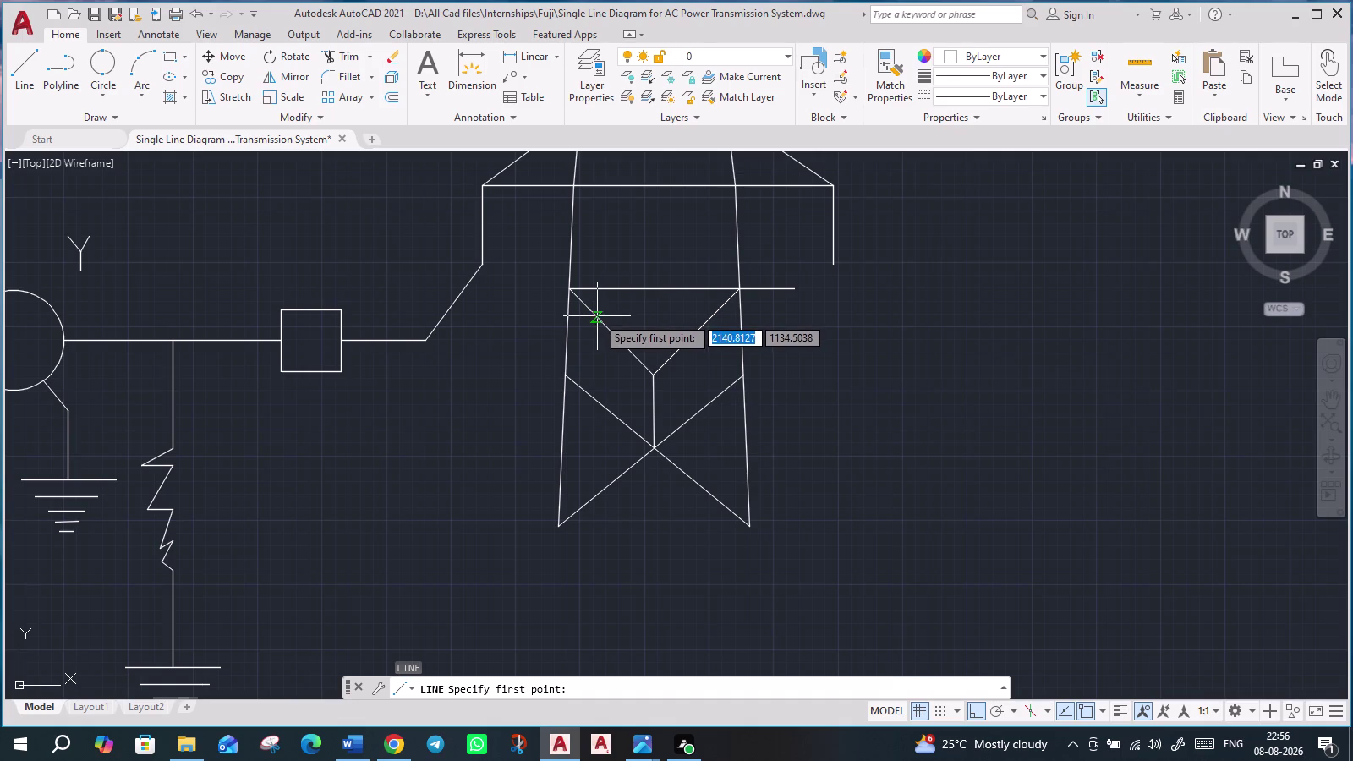
click(596, 319)
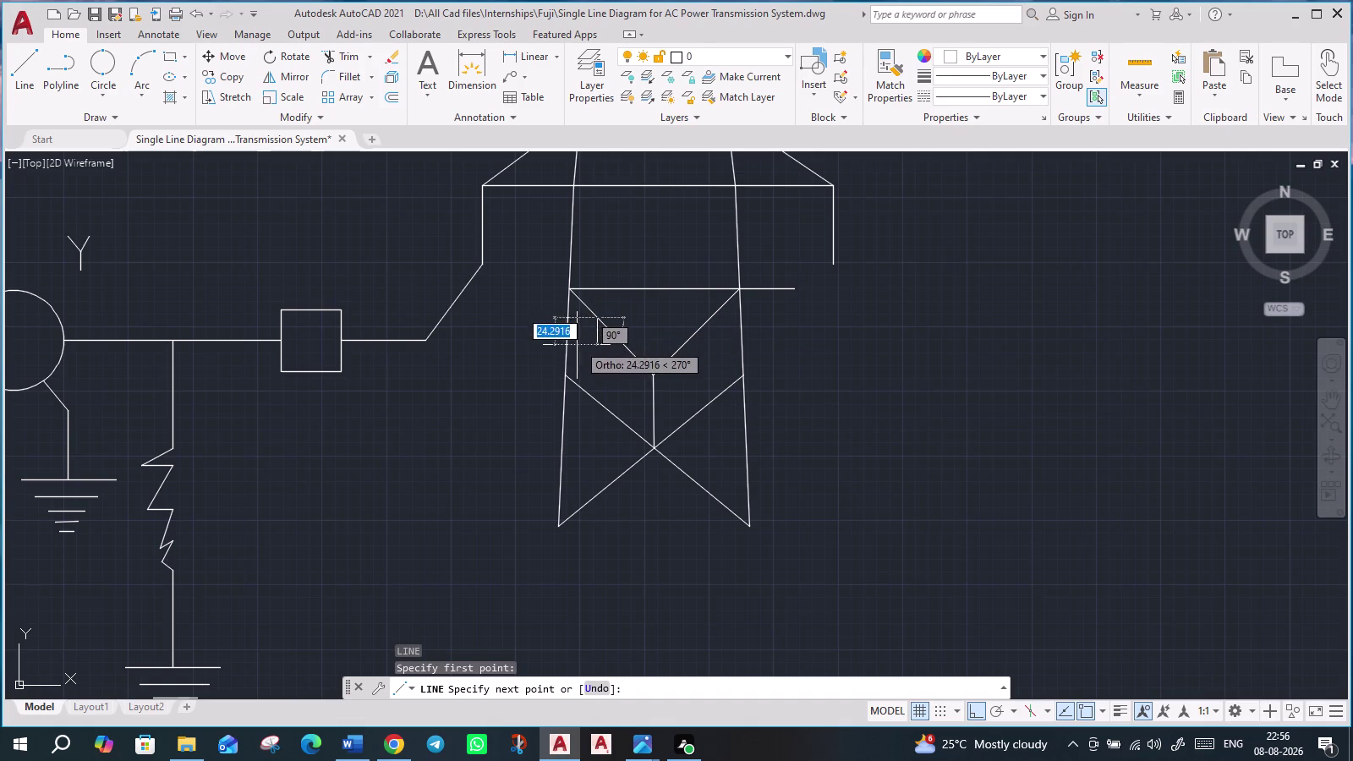
click(566, 353)
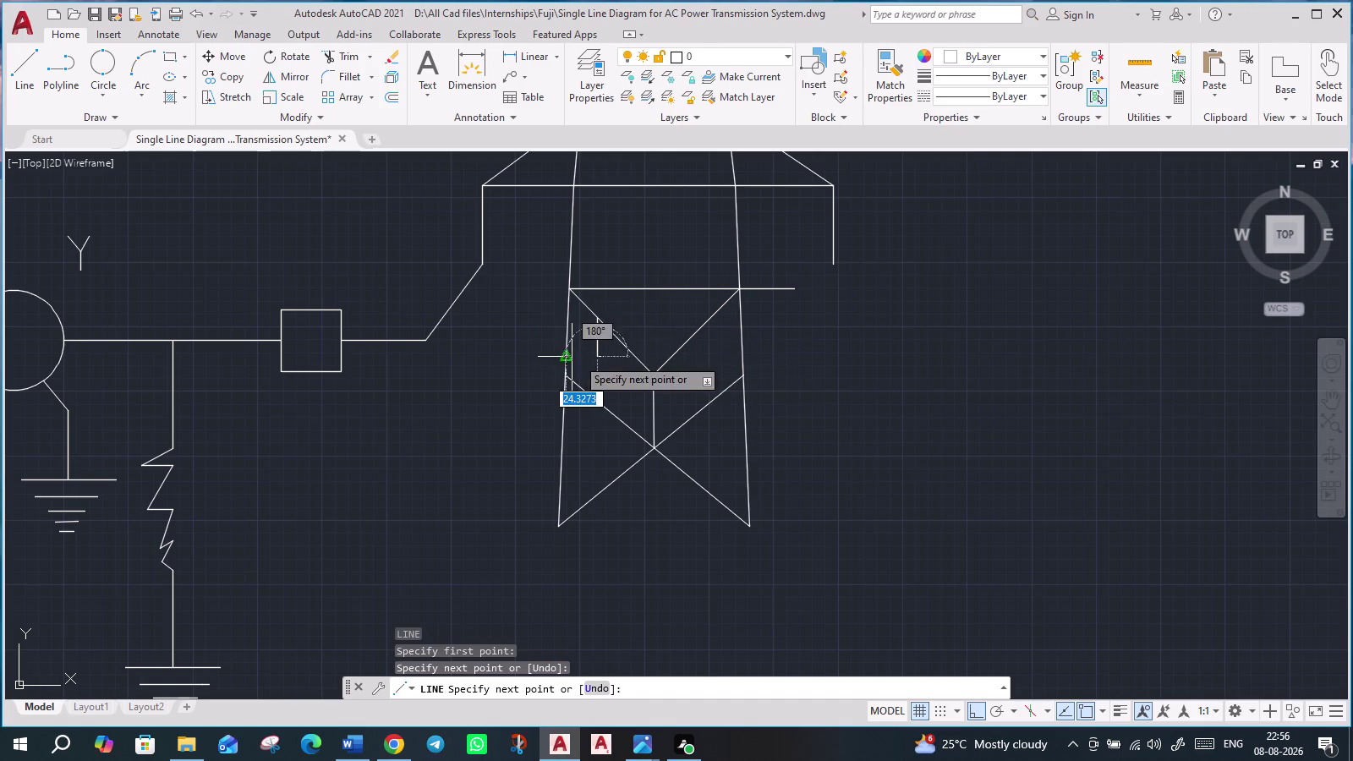
click(637, 354)
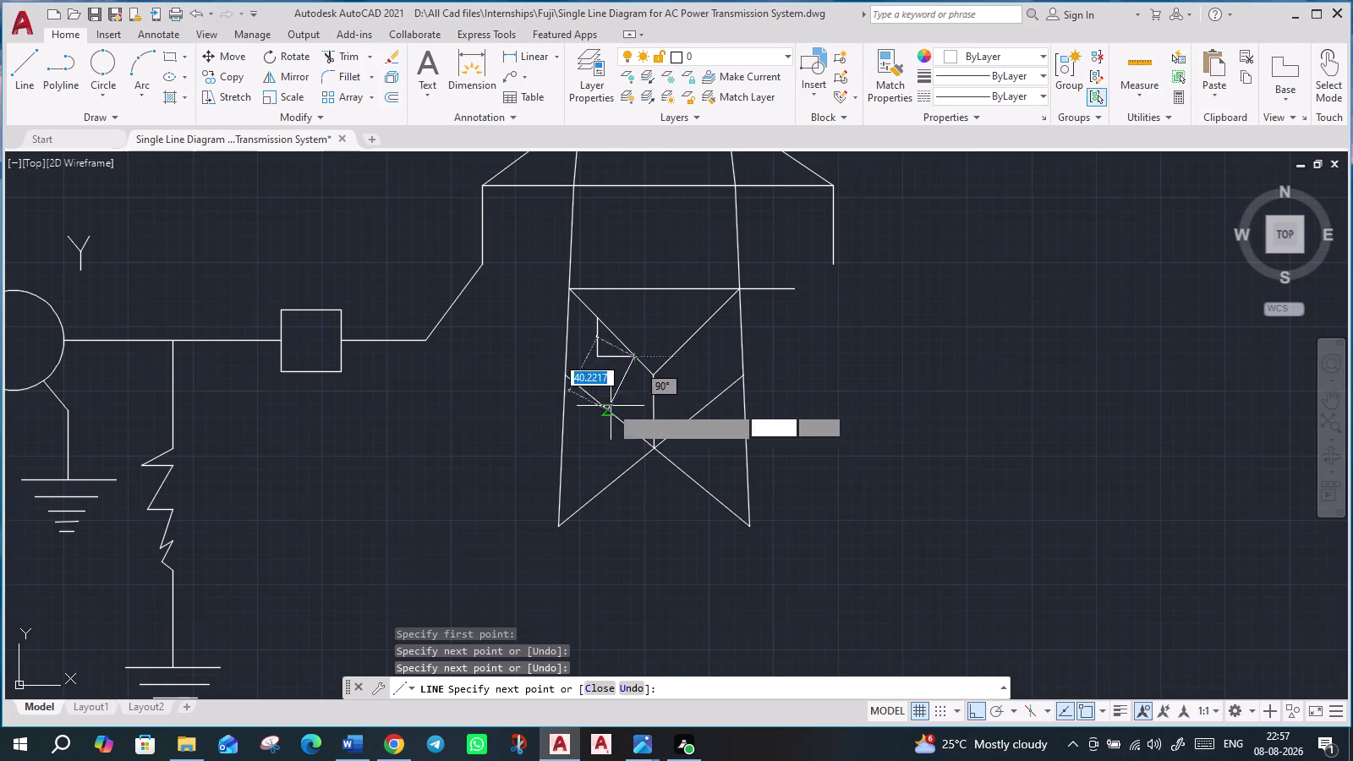
key(Escape)
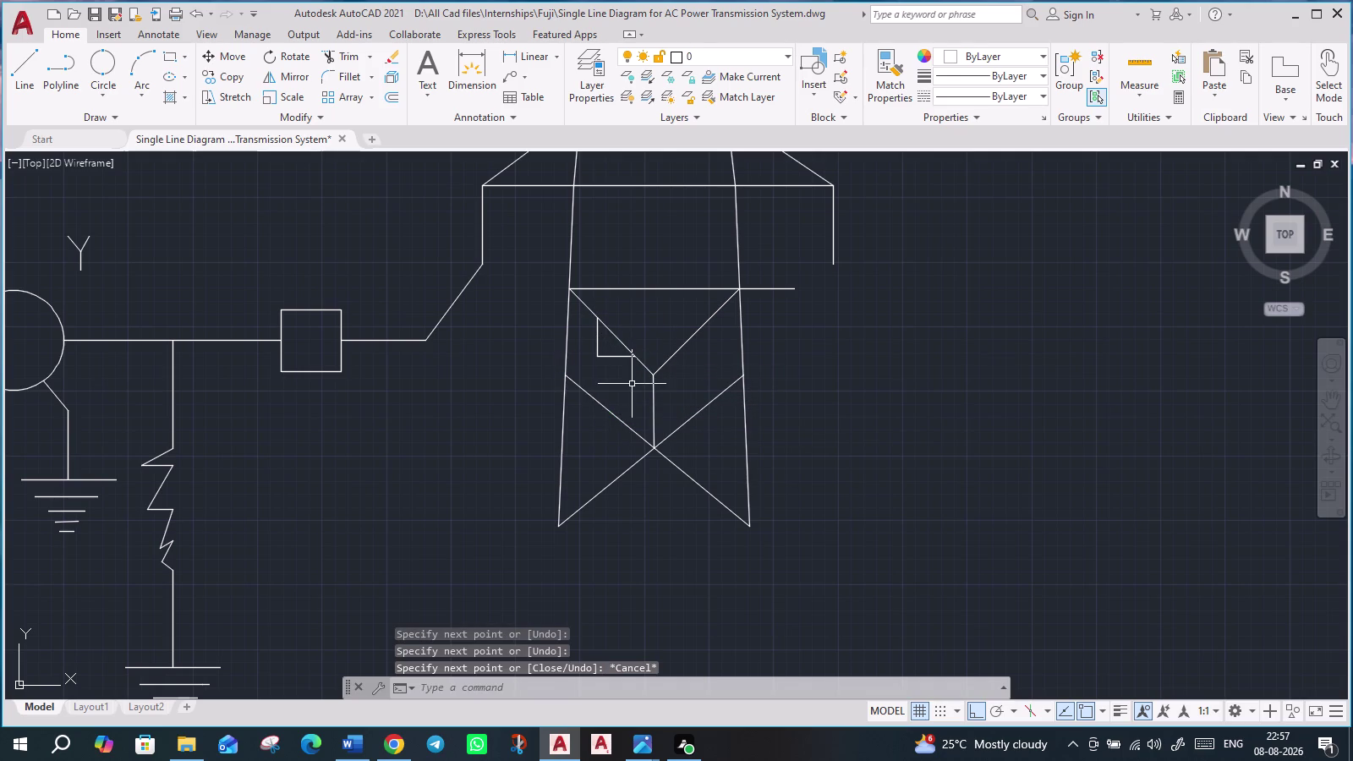
key(ctrl+z)
With Ortho off, zigzag horizontal and diagonal braces between the left leg, the V and the central vertical.
key(l)
key(Return)
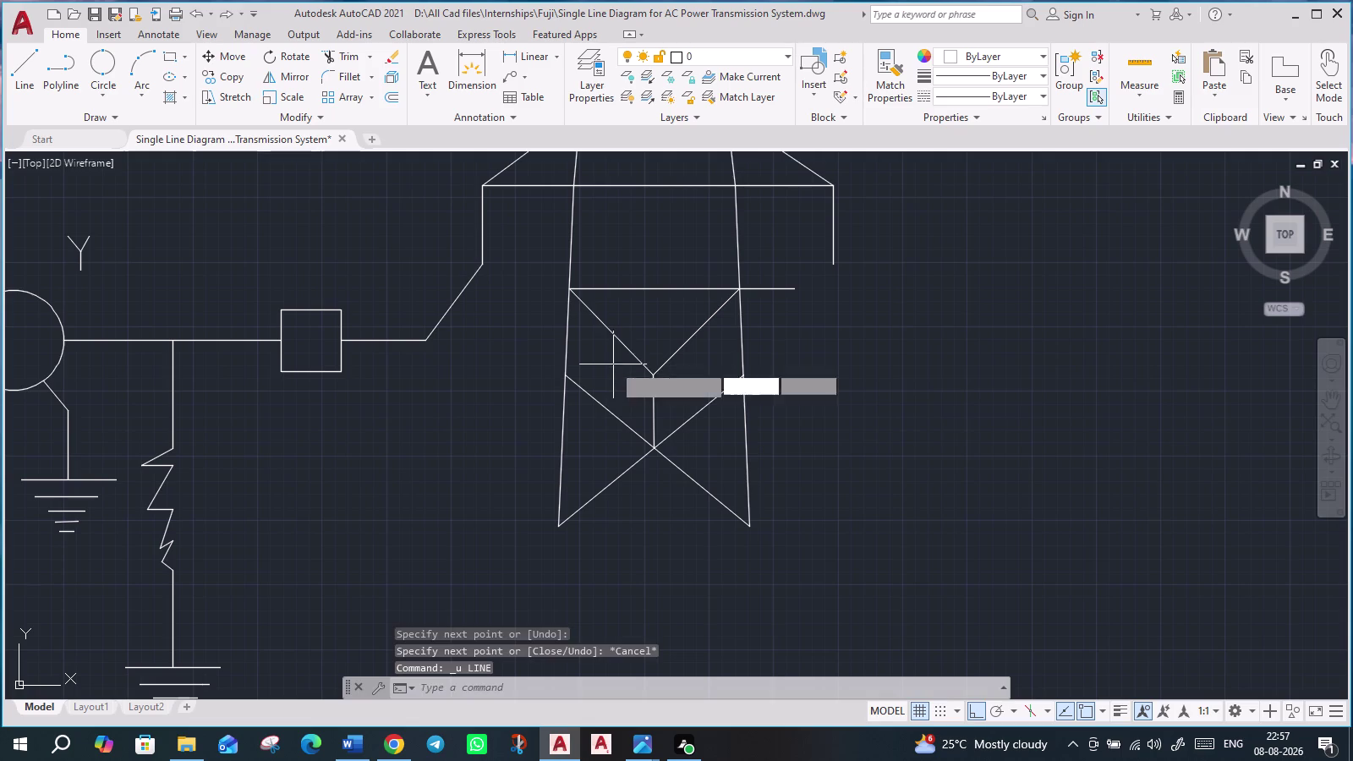
click(601, 323)
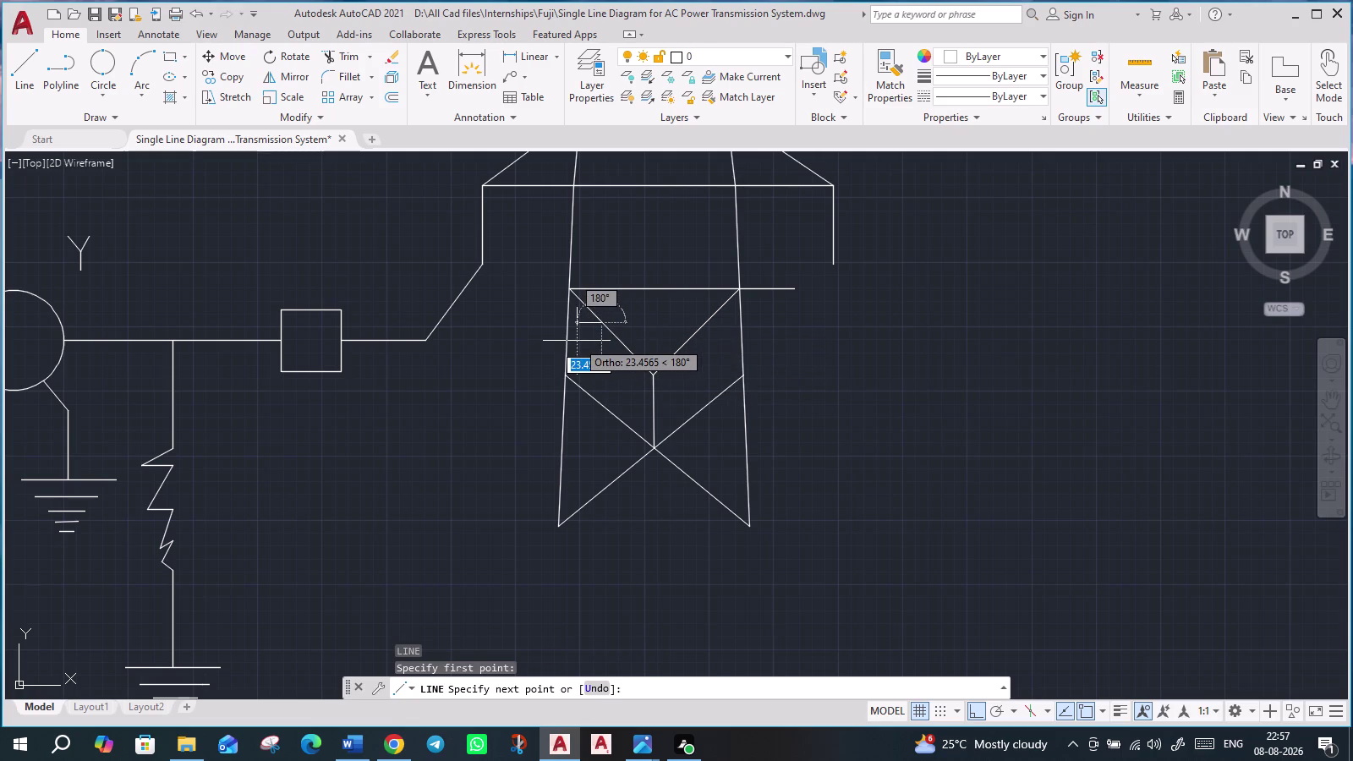
key(F8)
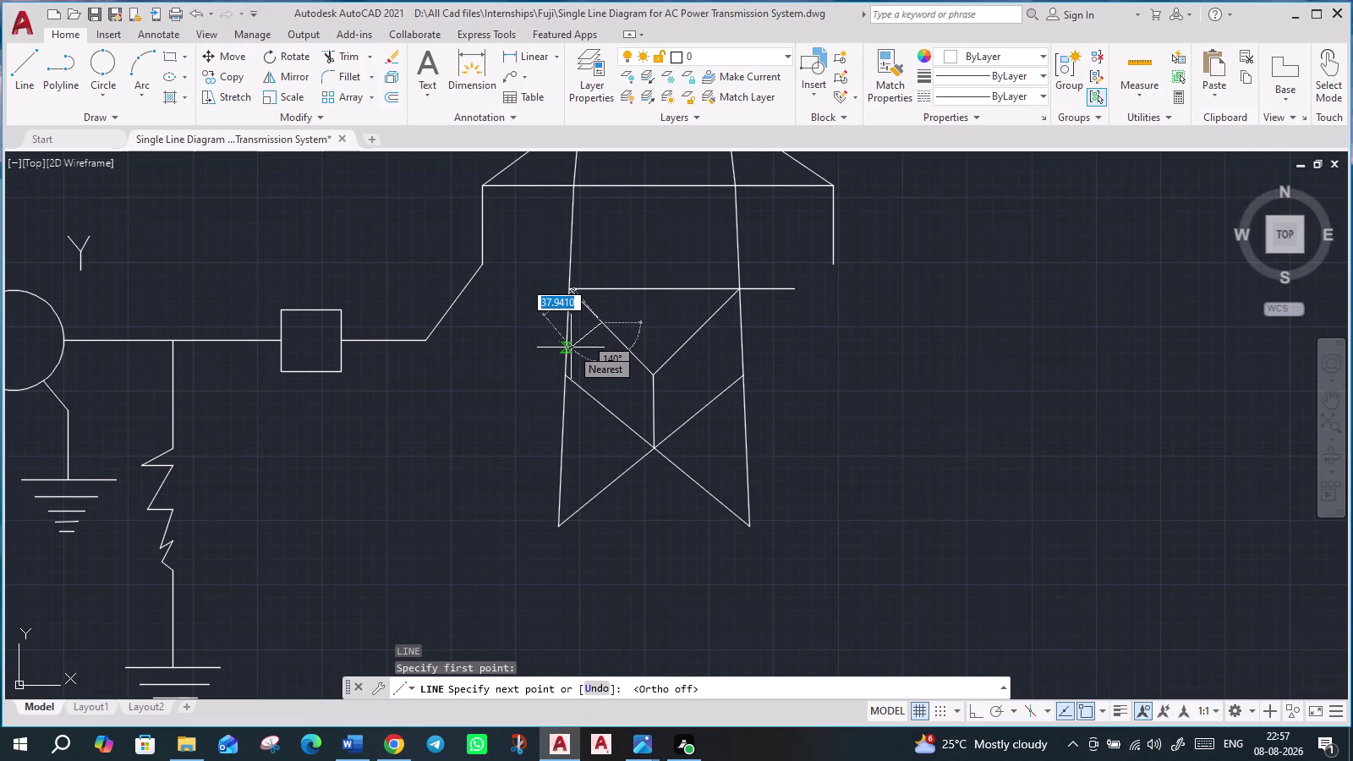
click(569, 351)
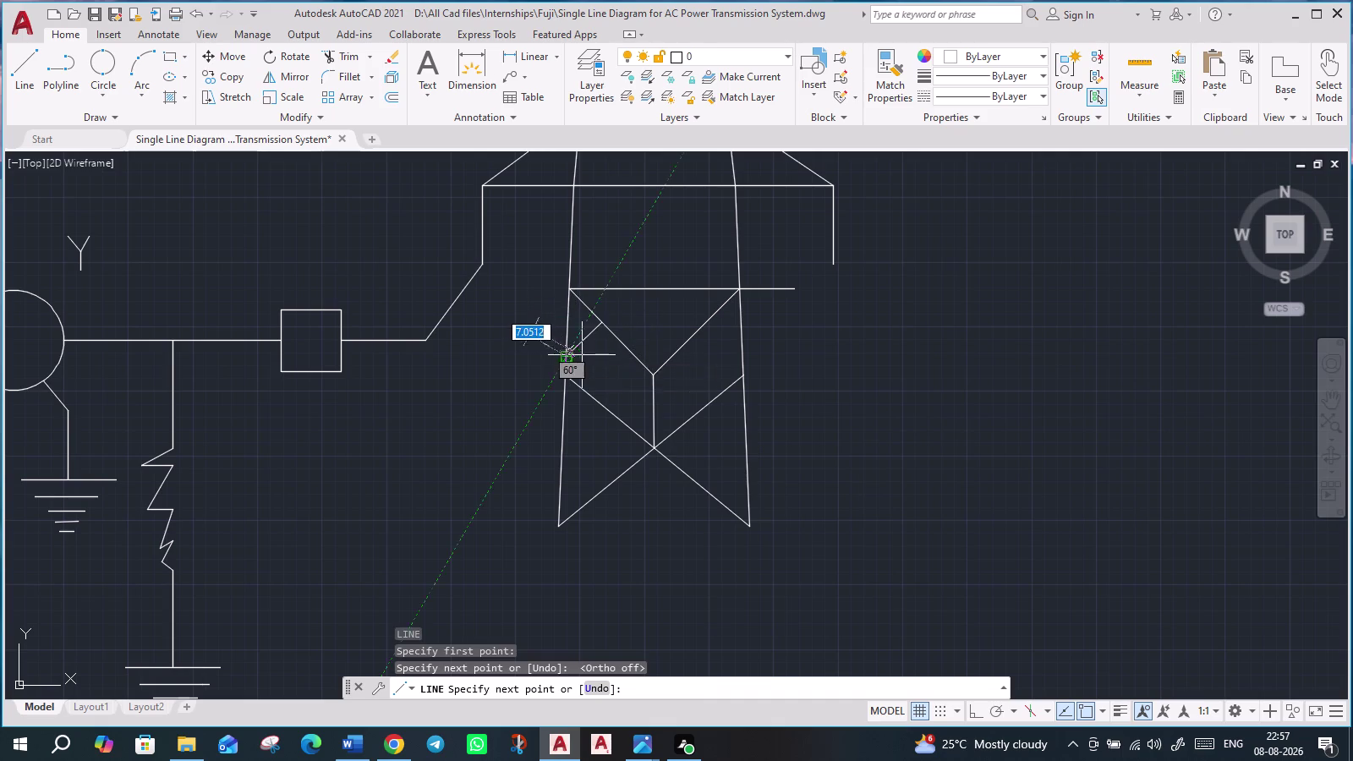
click(636, 356)
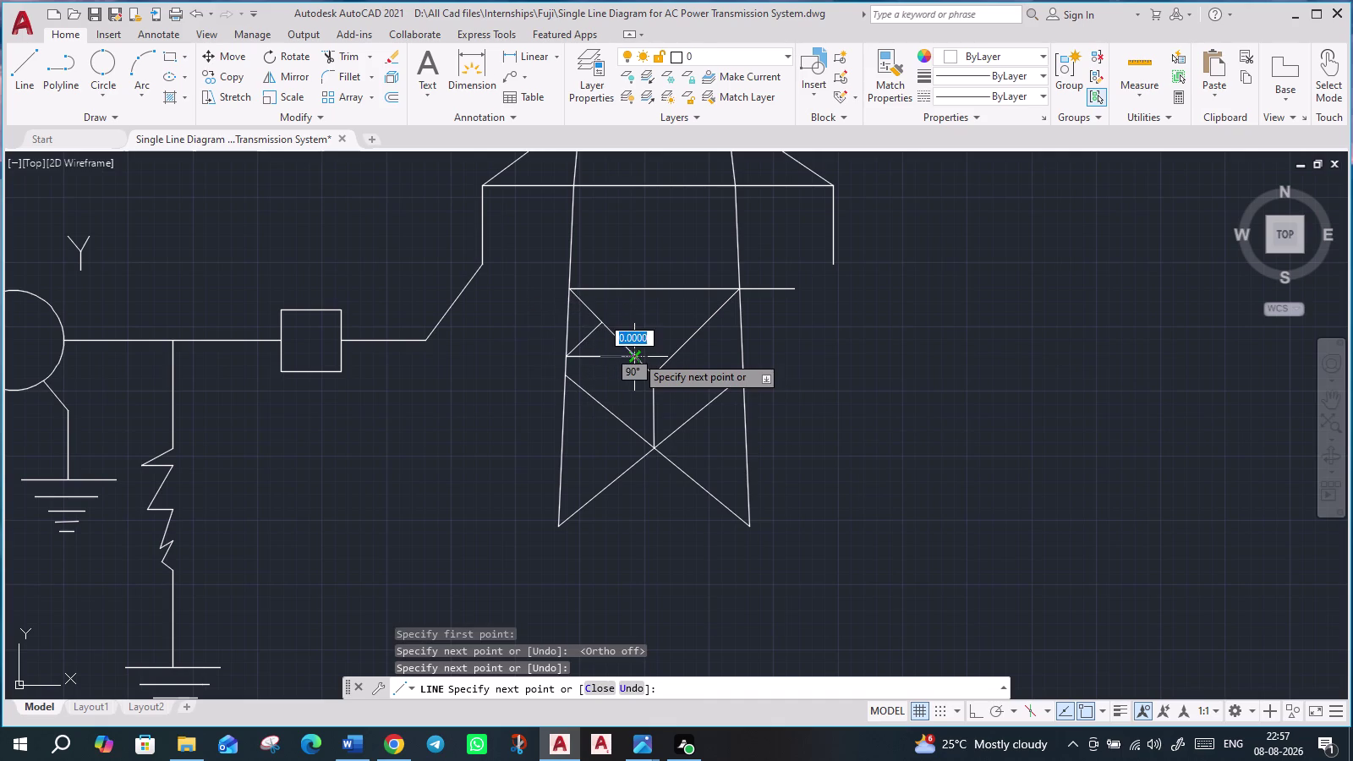
click(600, 404)
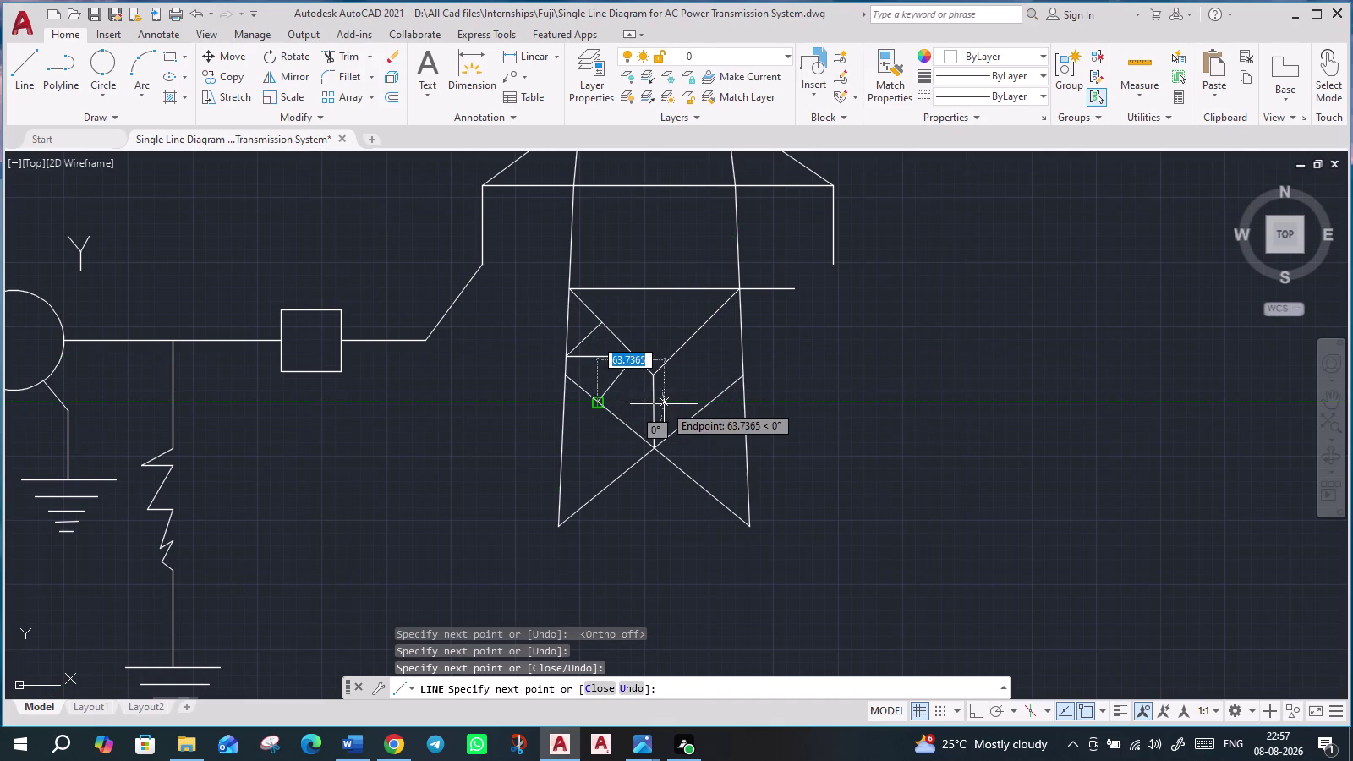
click(654, 403)
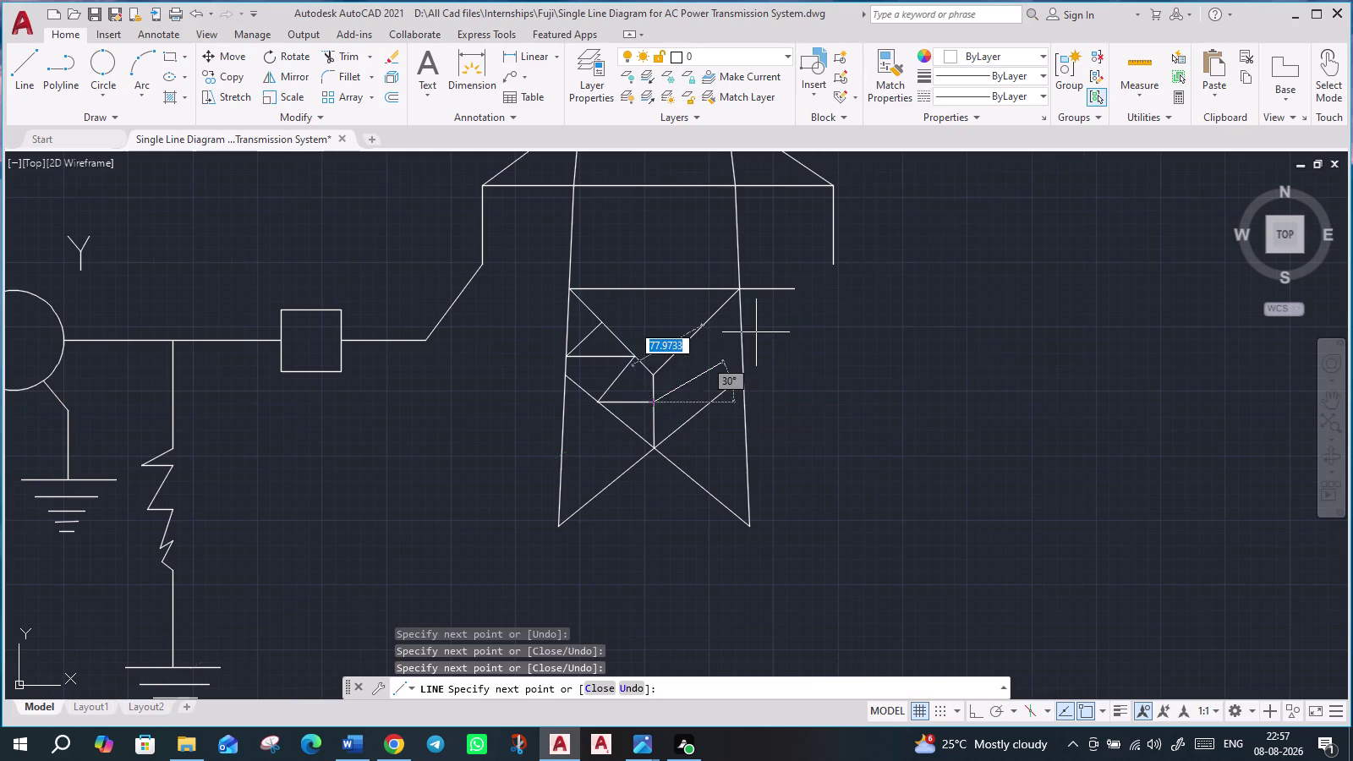
key(Escape)
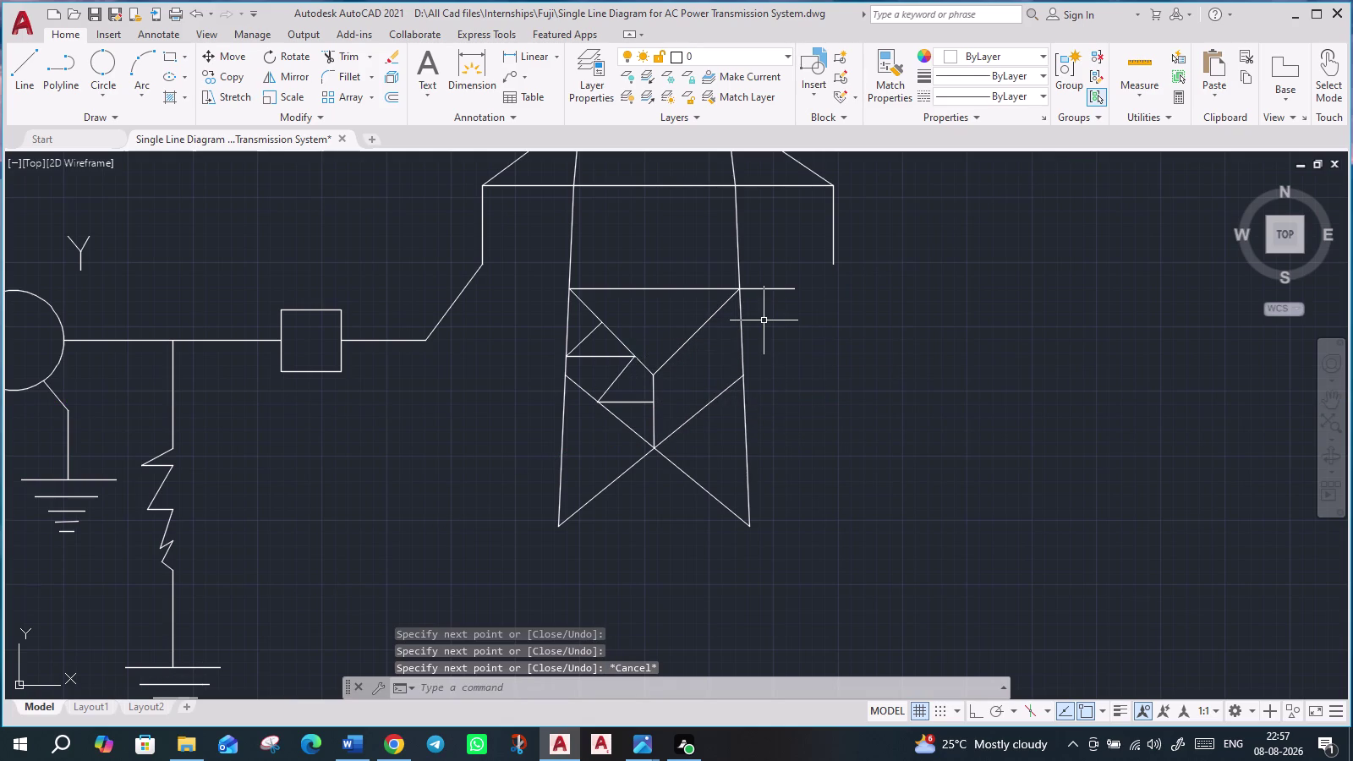
scroll(down, 3)
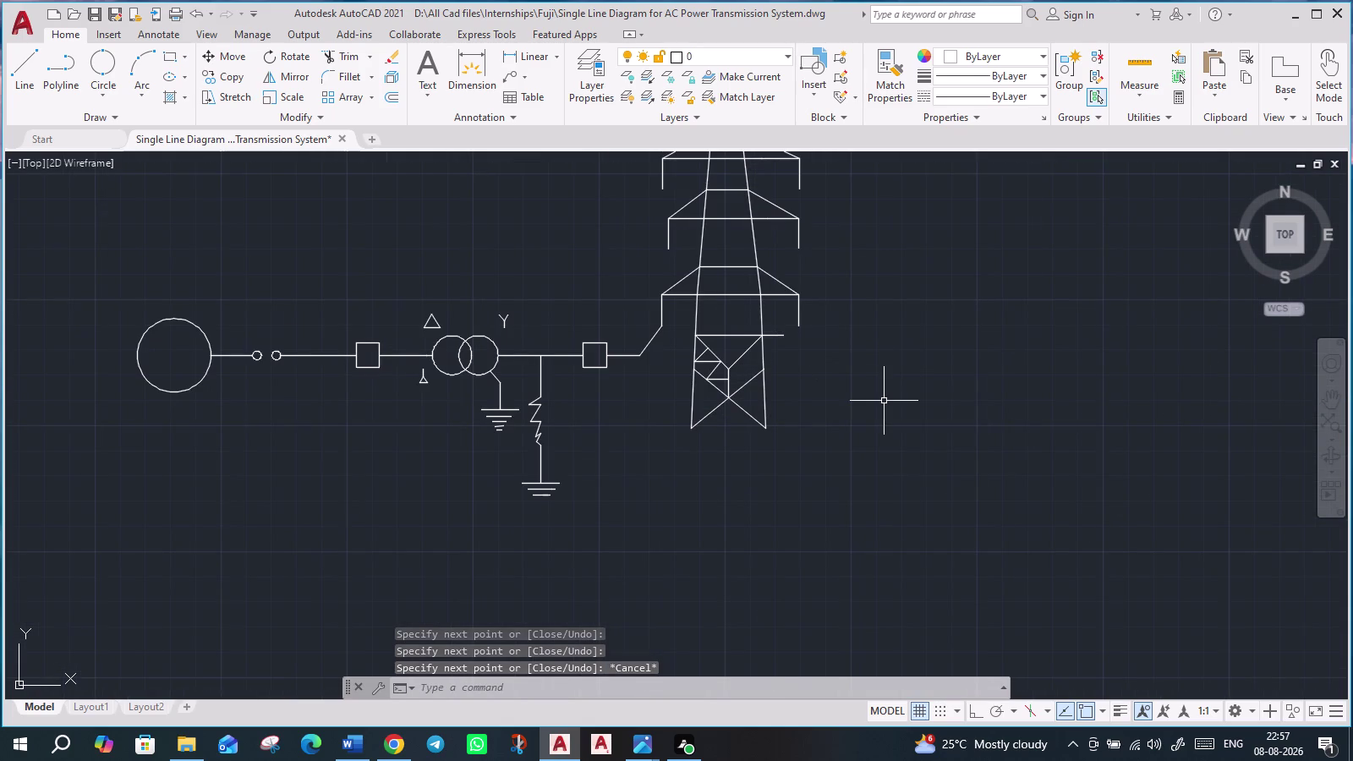
Draw another snapped brace below the existing left bracing, ending at a leg intersection.
scroll(down, 3)
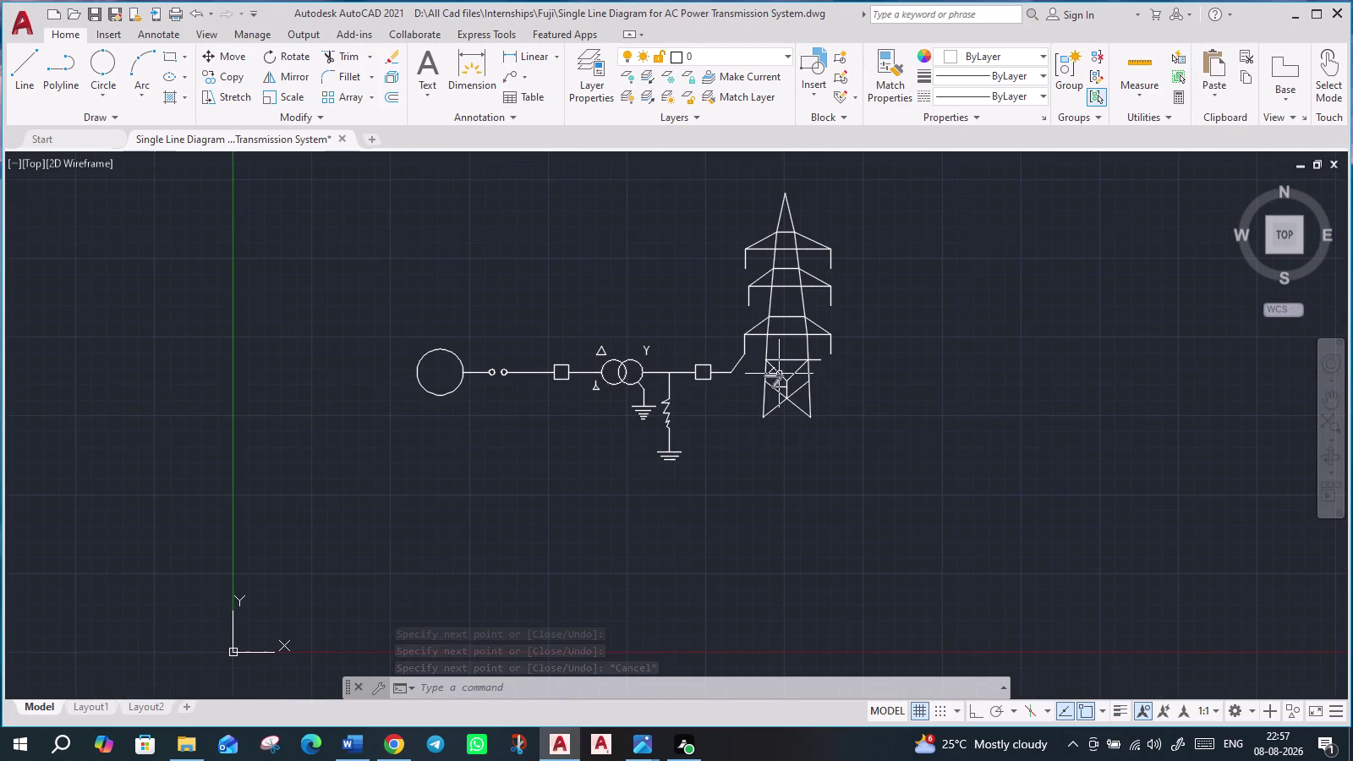
scroll(up, 3)
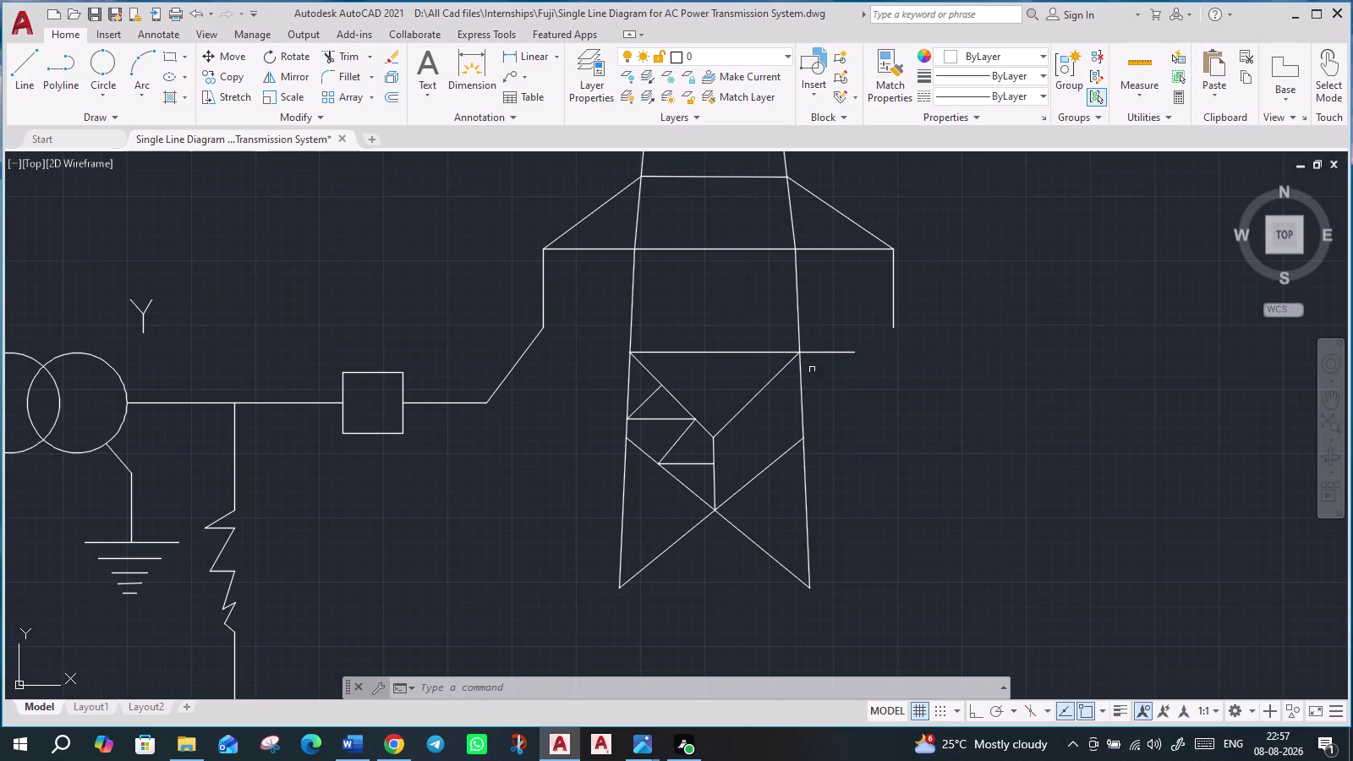
scroll(down, 3)
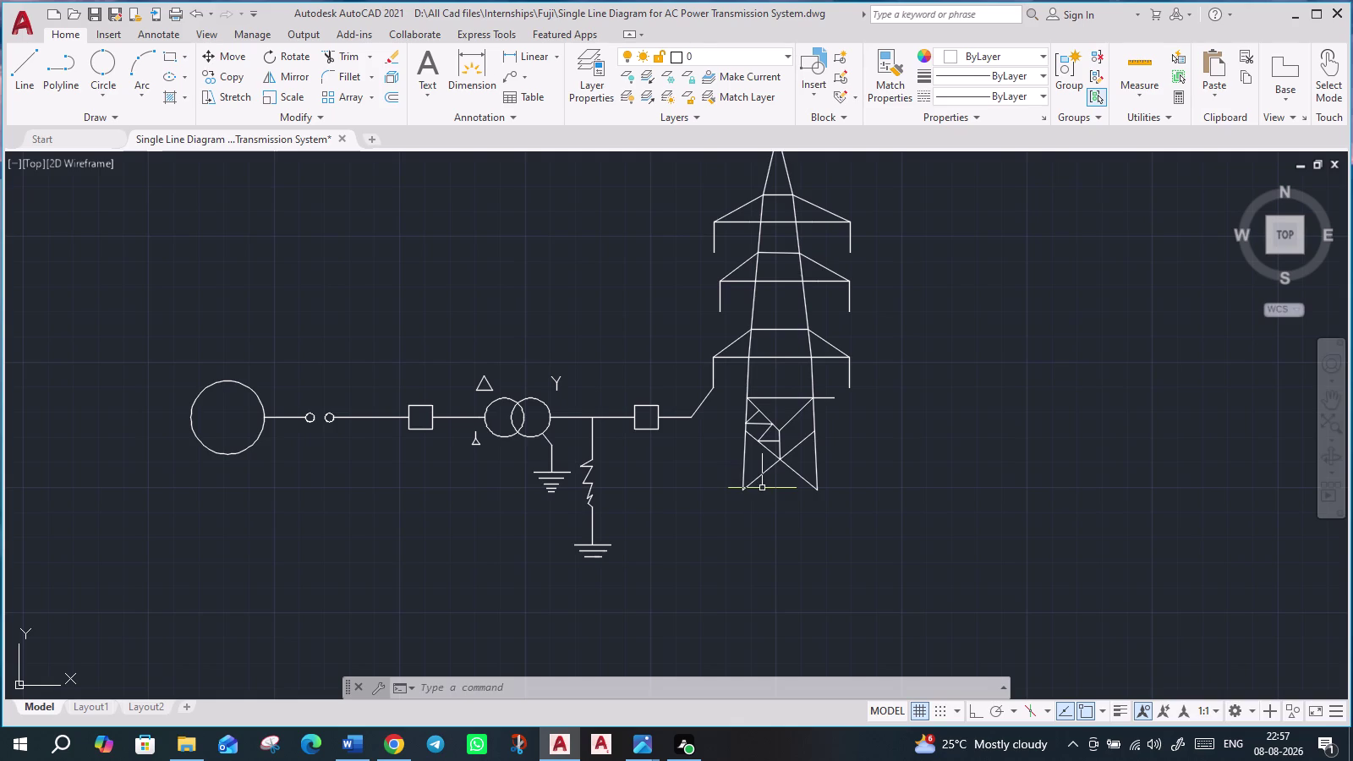
key(l)
key(Return)
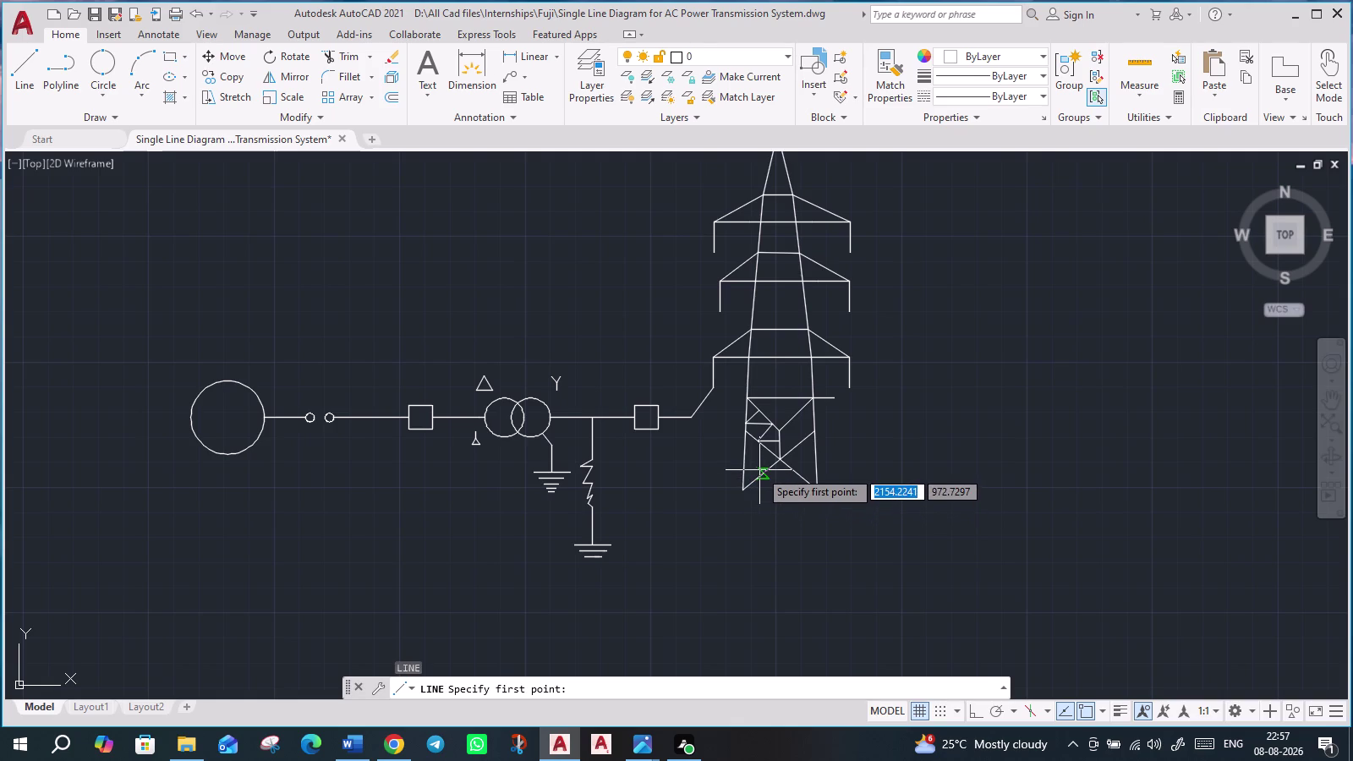
click(757, 476)
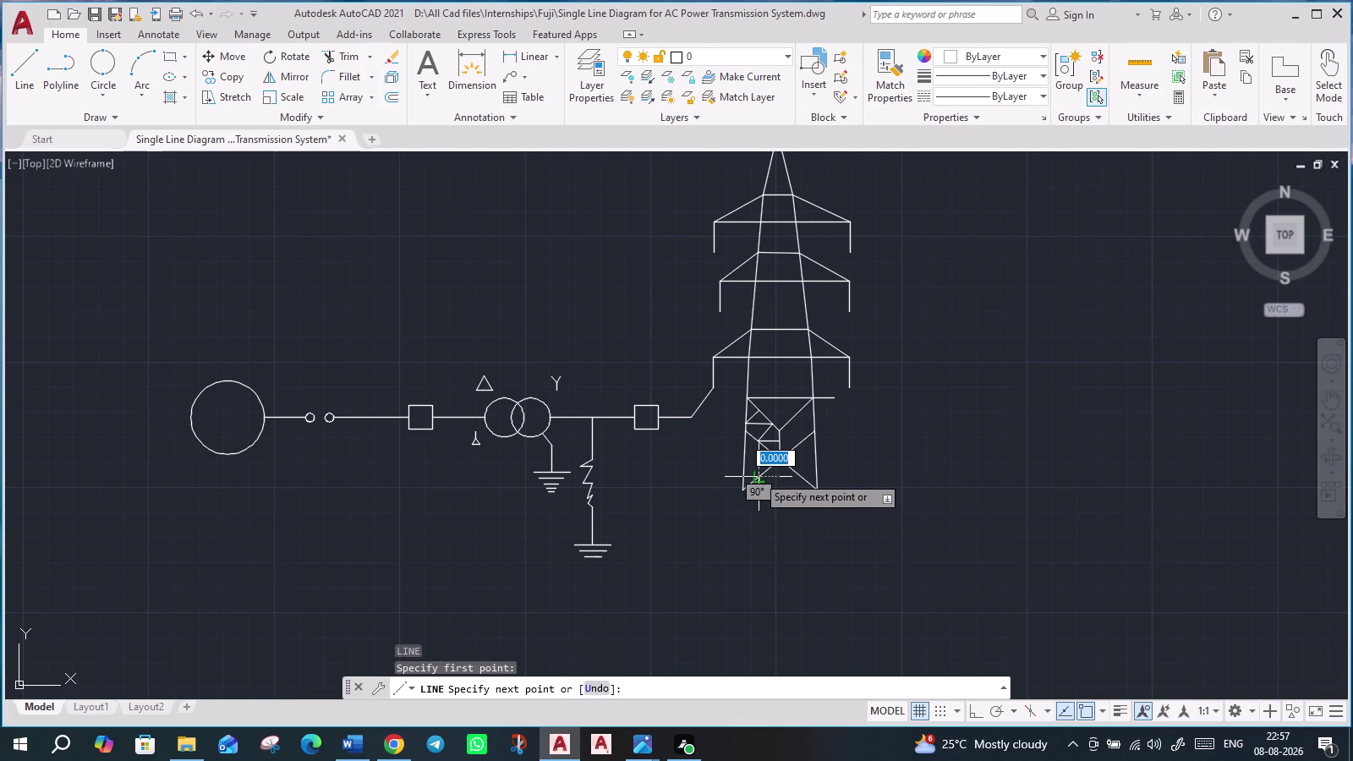
click(744, 463)
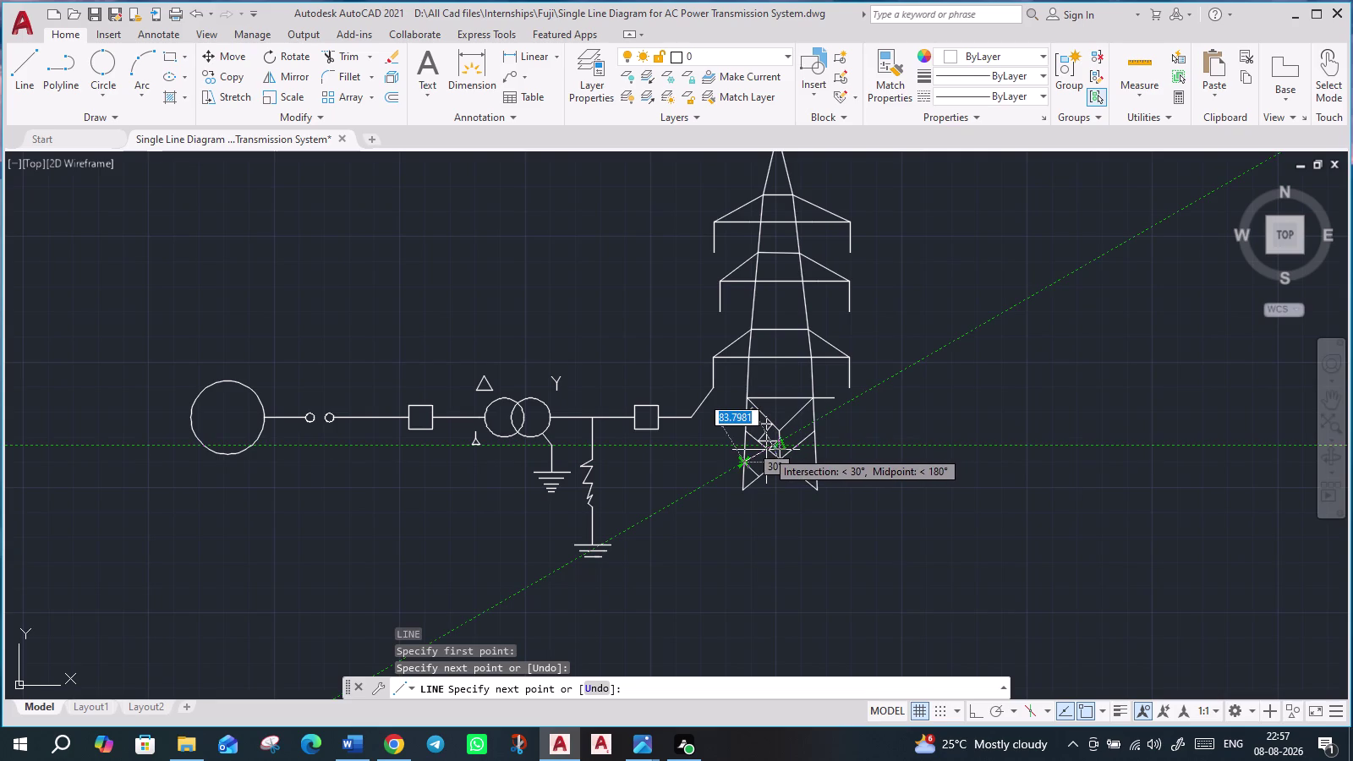
scroll(up, 3)
click(767, 450)
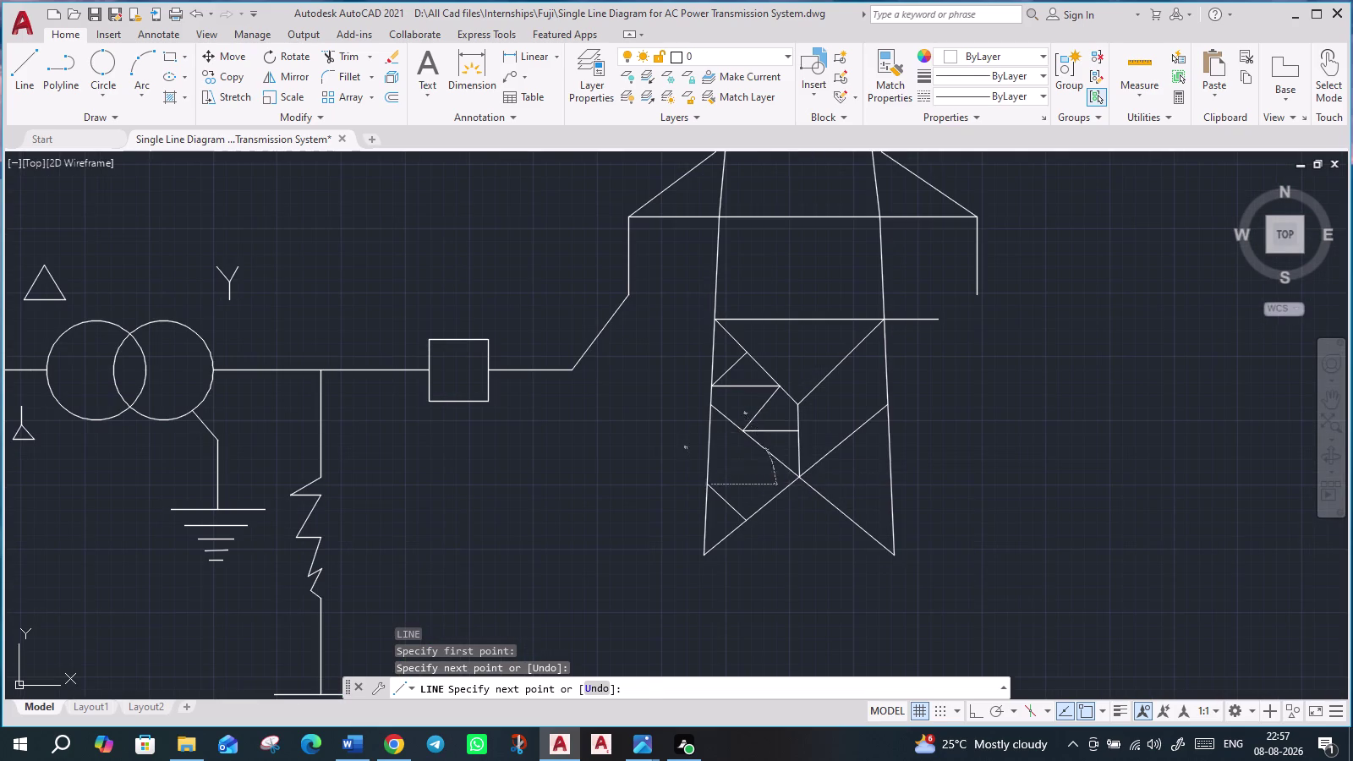
key(Escape)
scroll(down, 3)
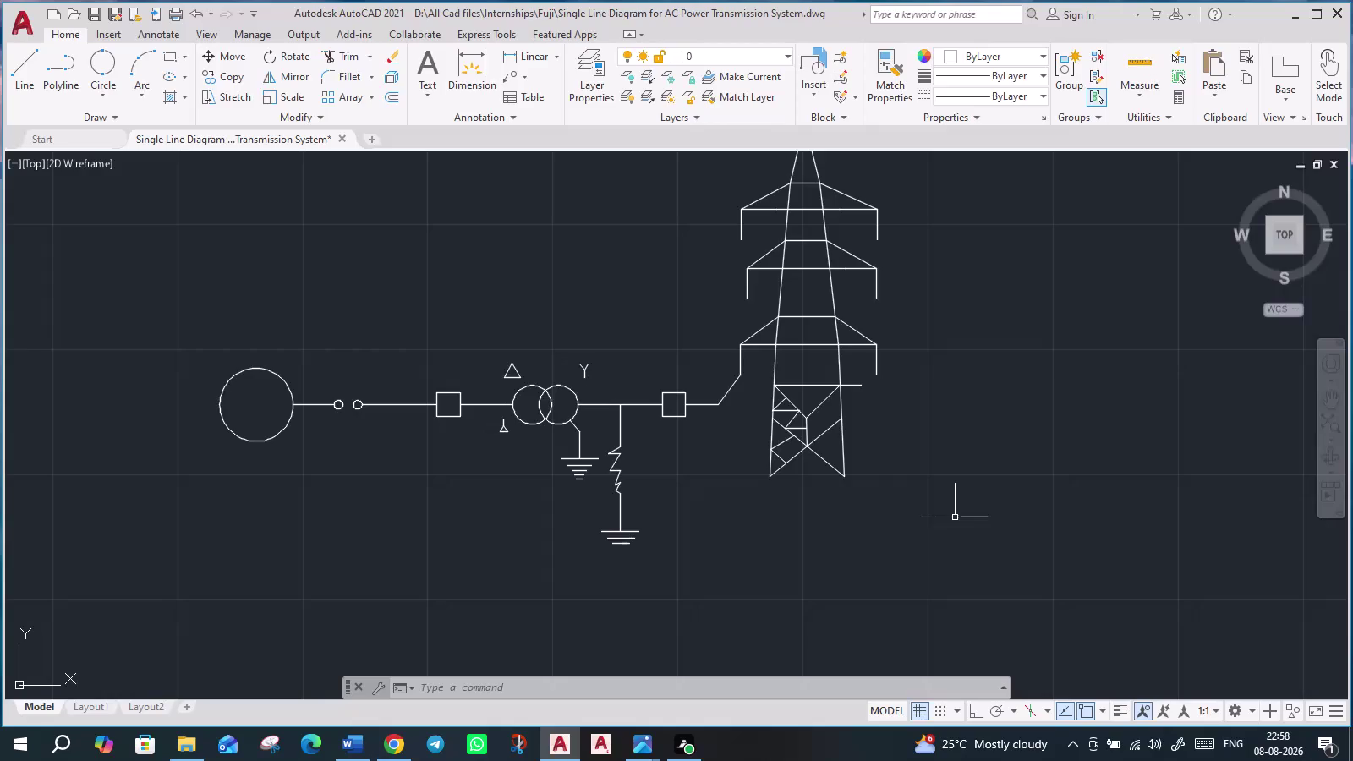
Fence-trim the extra bracing segments on the left side of the tower base.
scroll(up, 3)
scroll(up, 3)
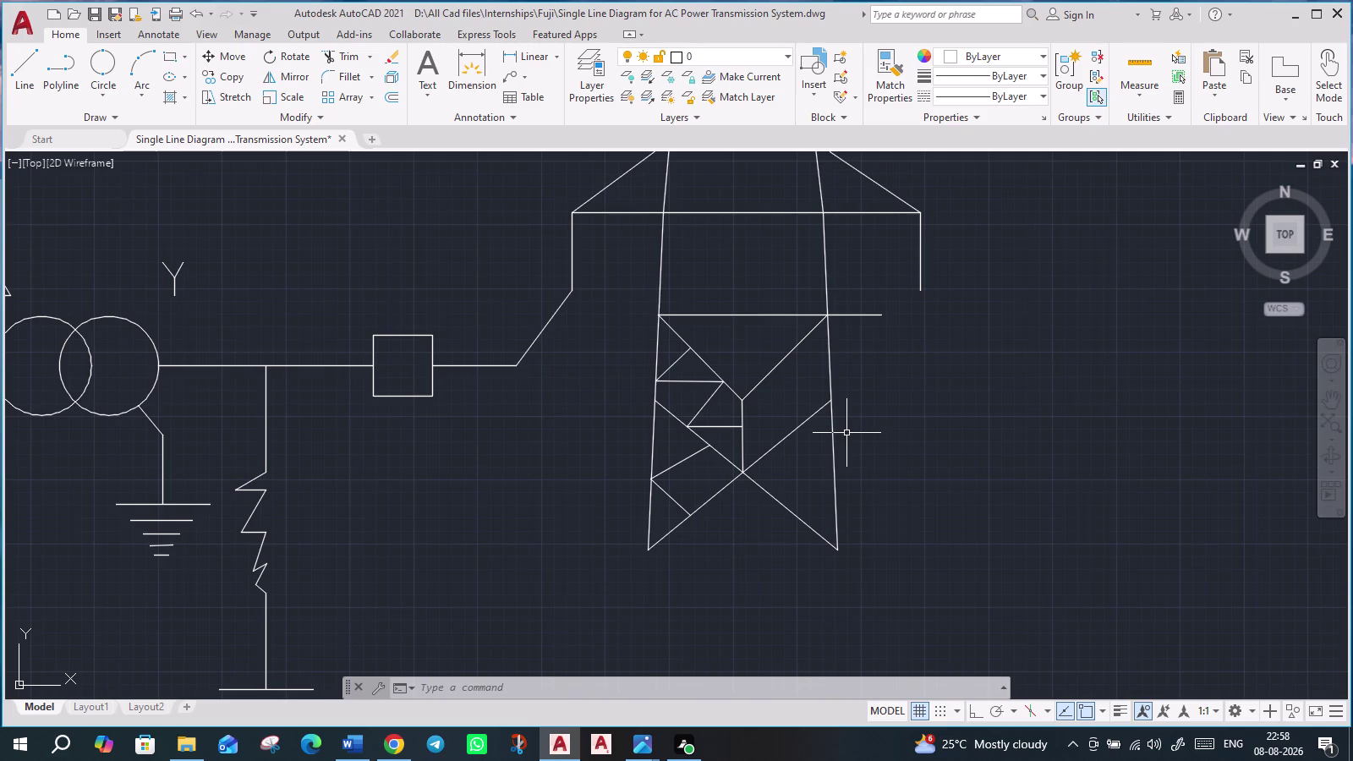
scroll(down, 3)
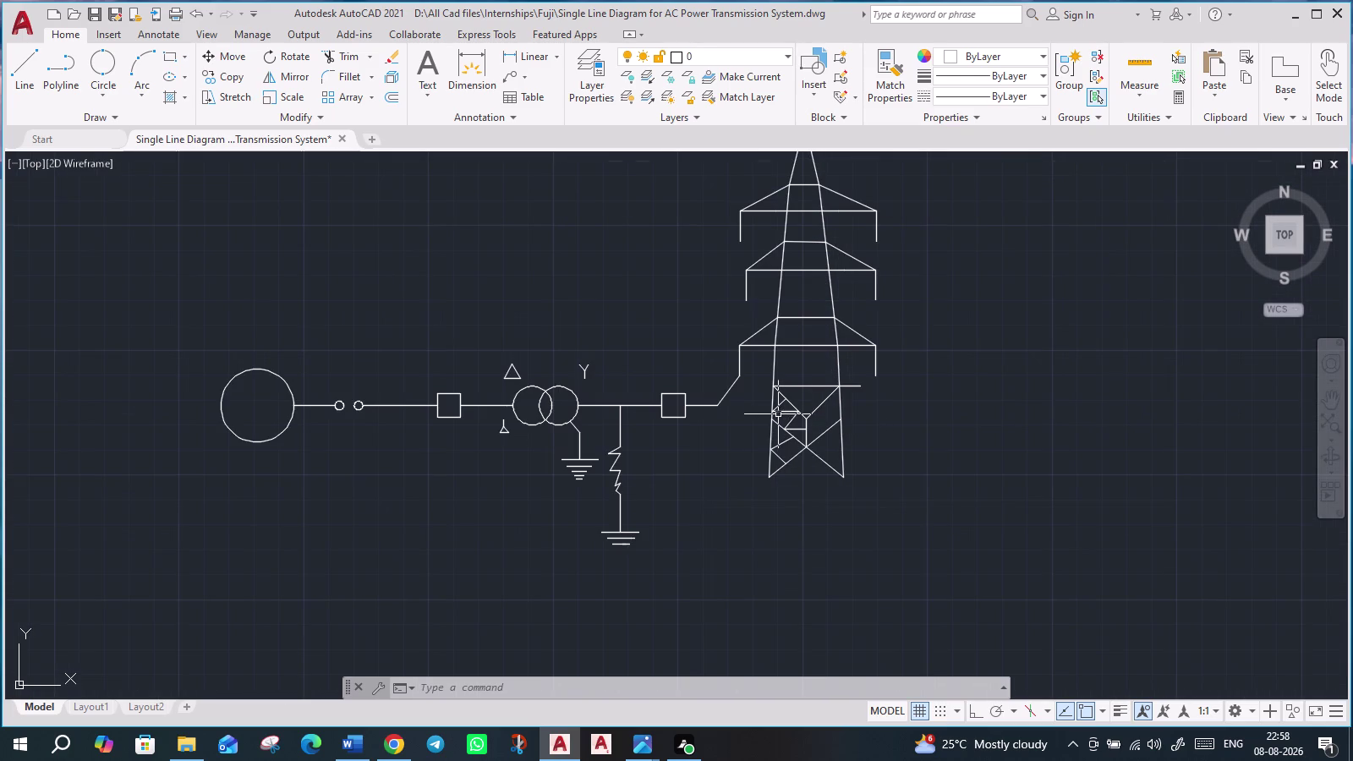
scroll(up, 3)
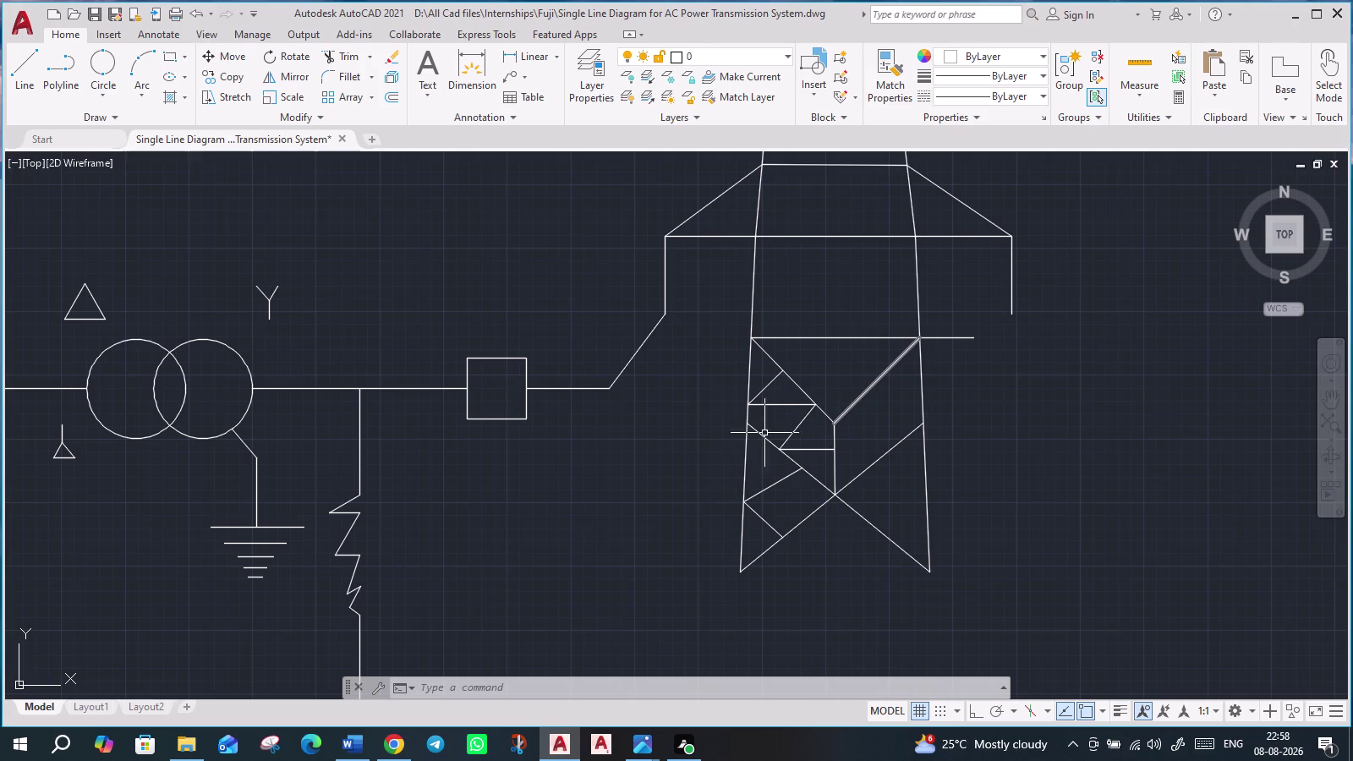
click(767, 372)
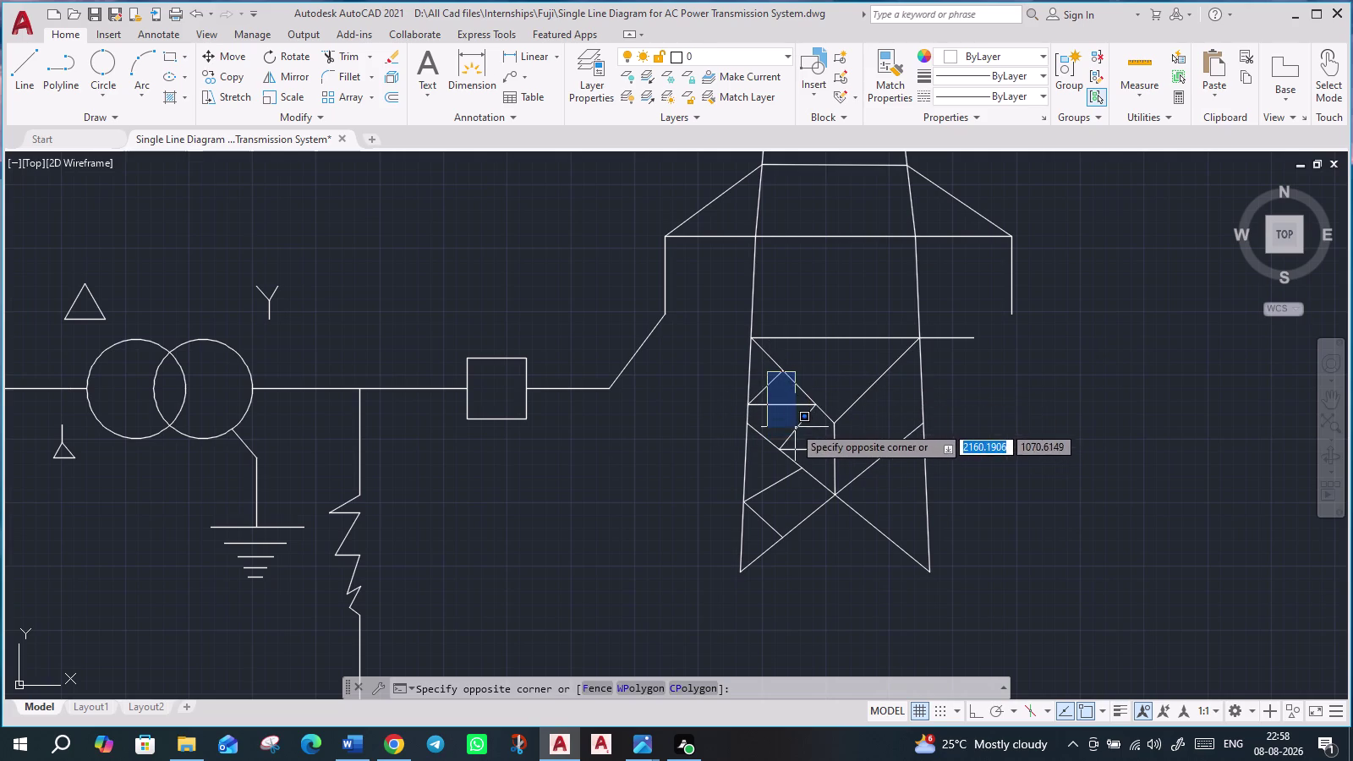
key(Escape)
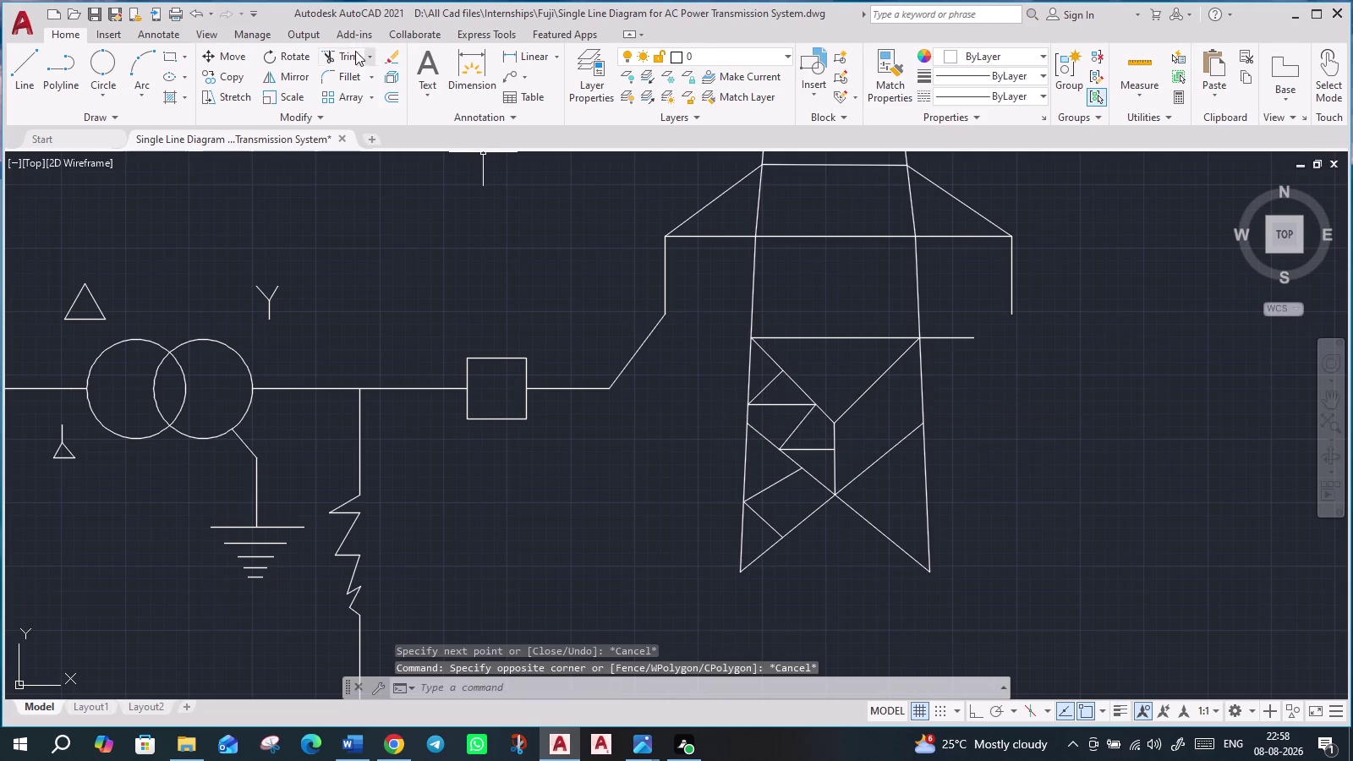
click(348, 59)
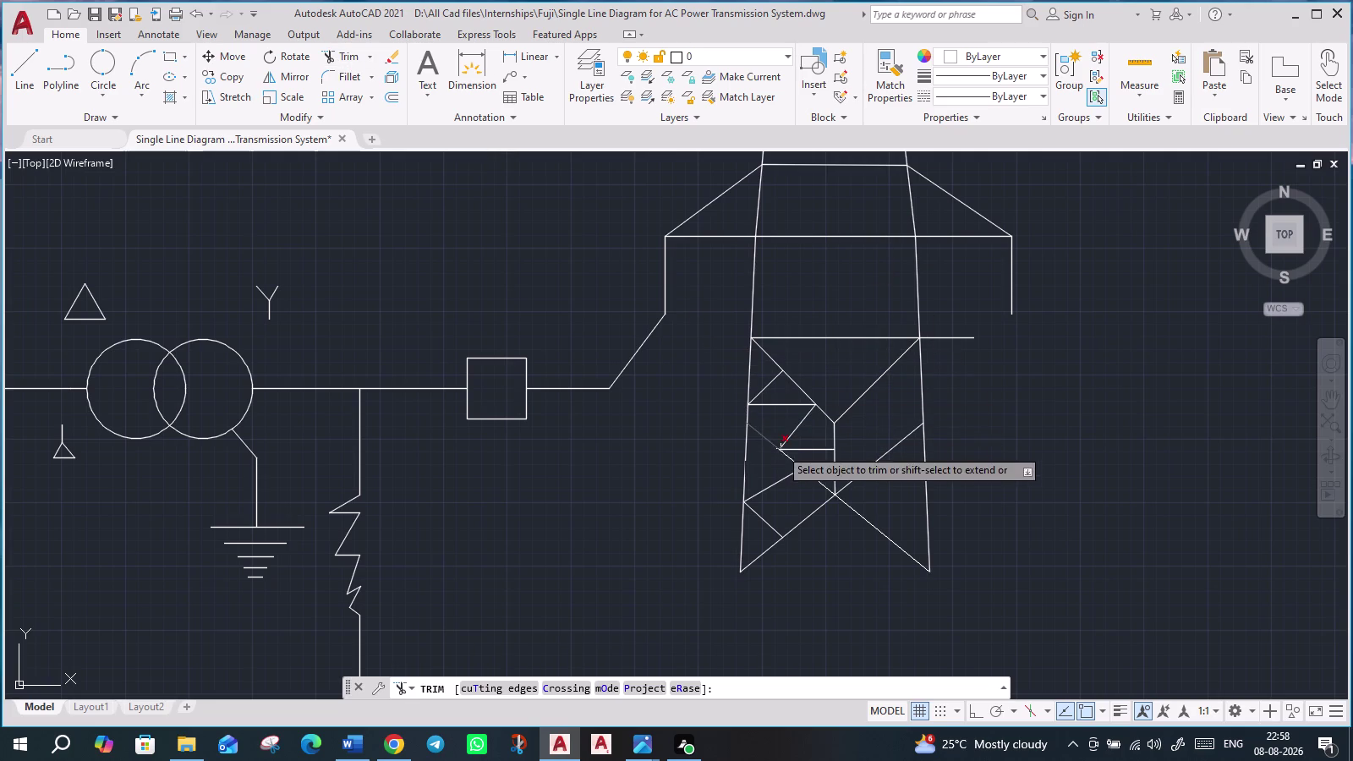
click(818, 460)
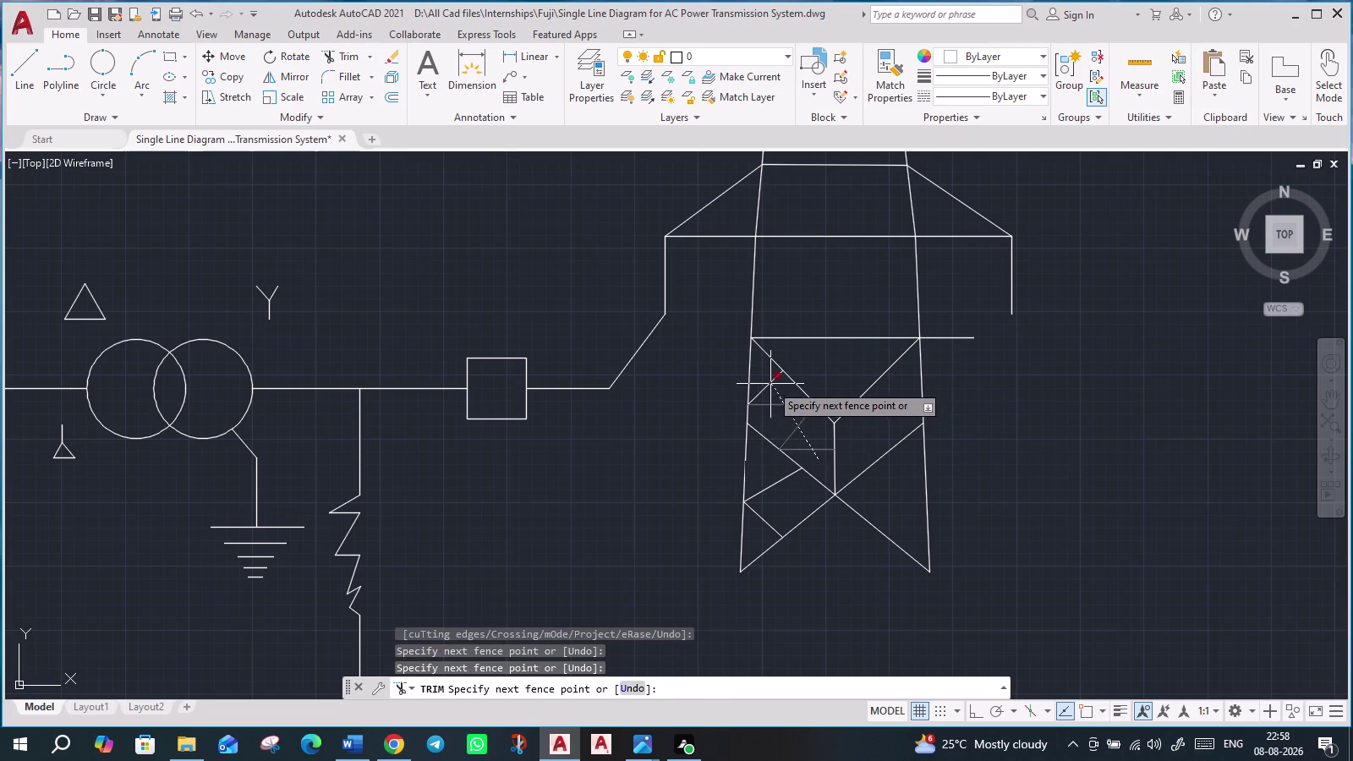
click(767, 379)
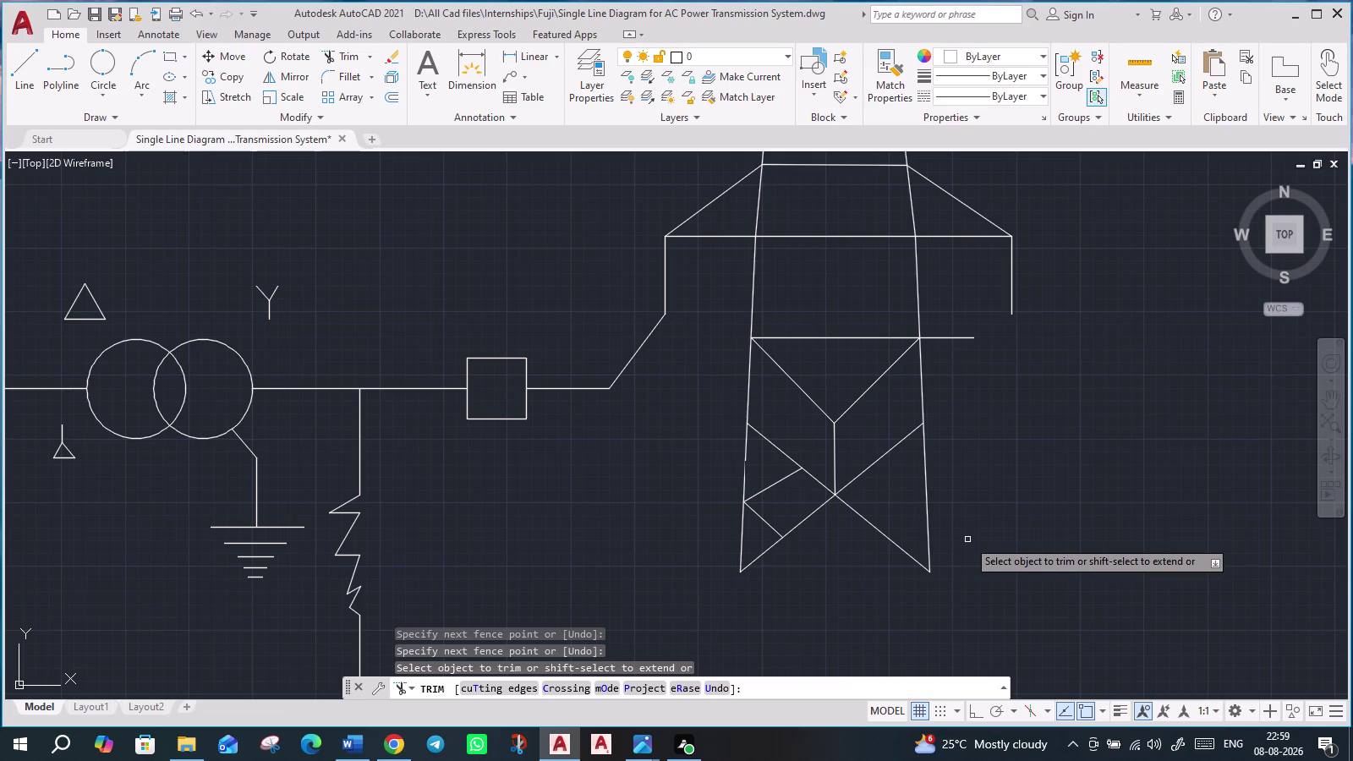
Review the trimmed bracing, exit Trim and begin a new line.
scroll(down, 3)
middle_drag(1001, 559, 902, 516)
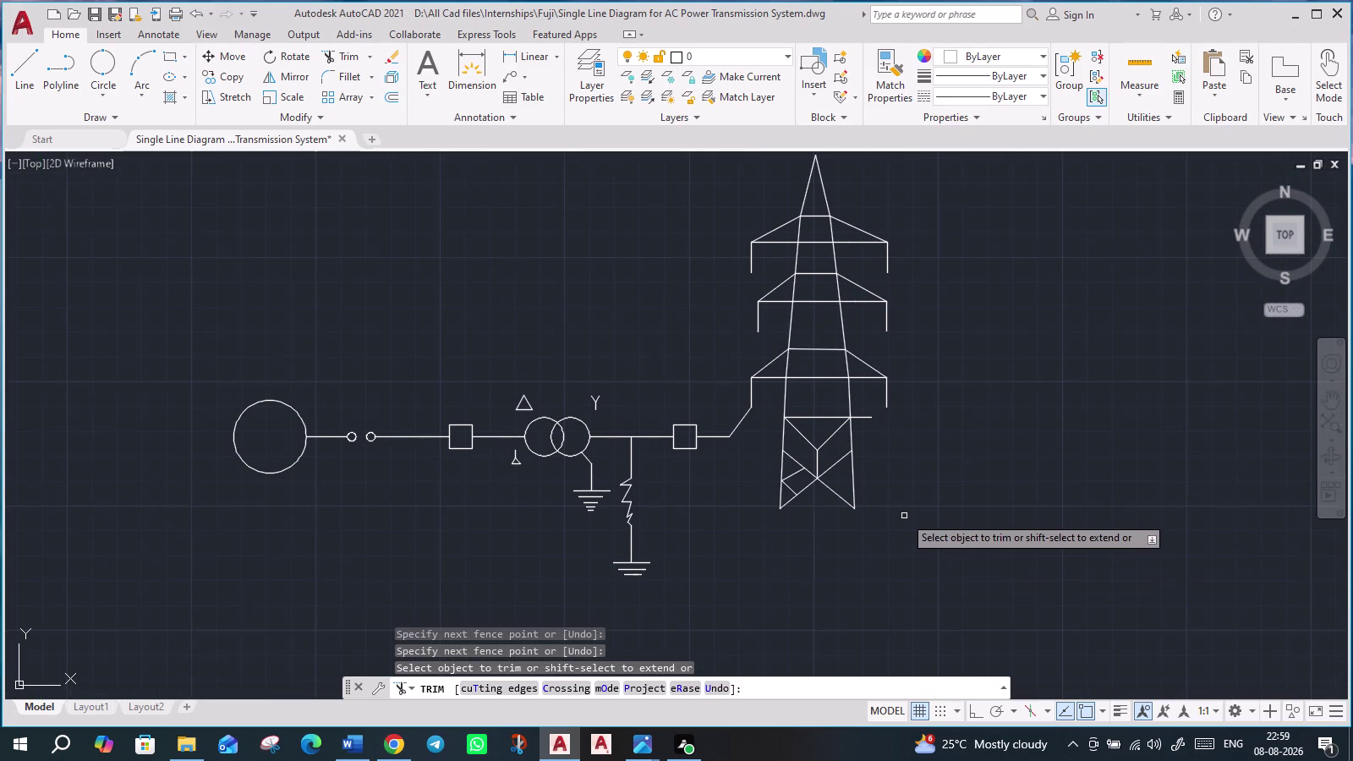
scroll(up, 3)
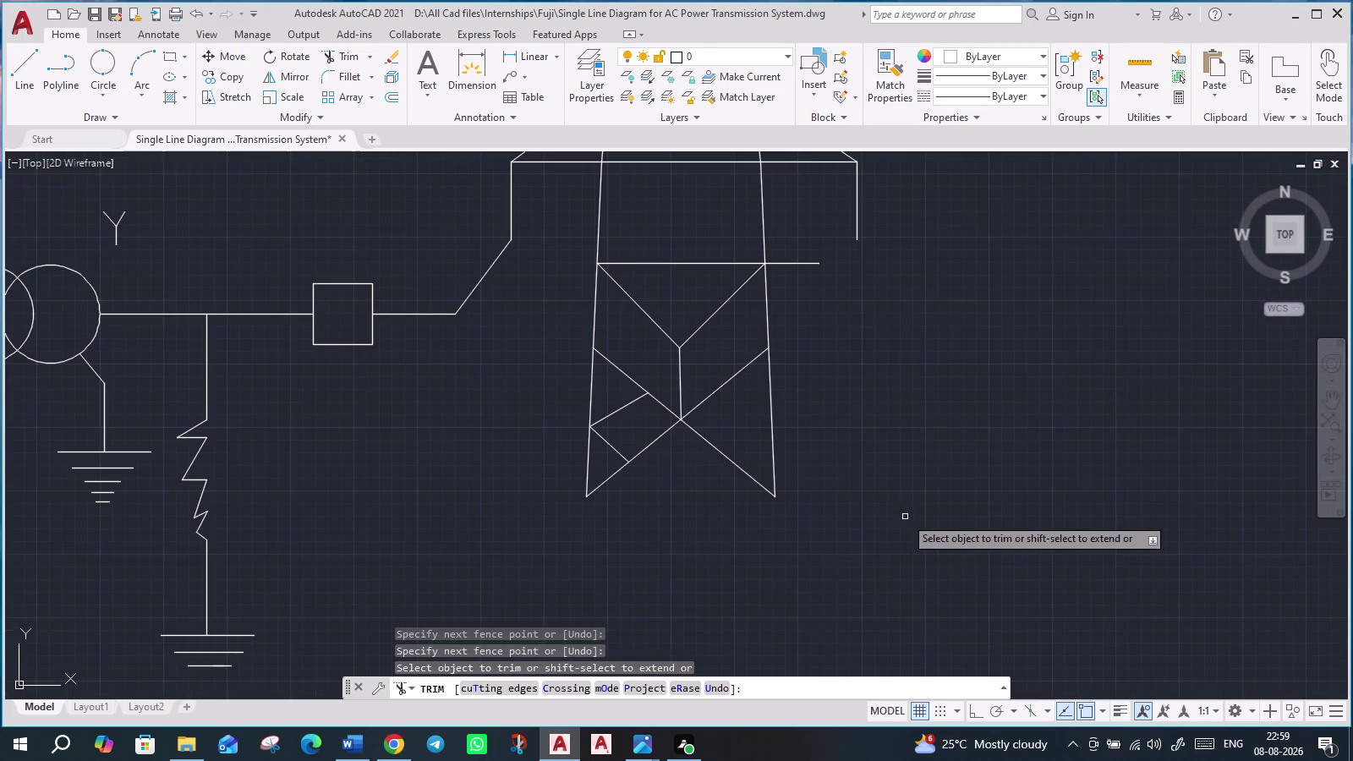
key(Escape)
key(Escape)
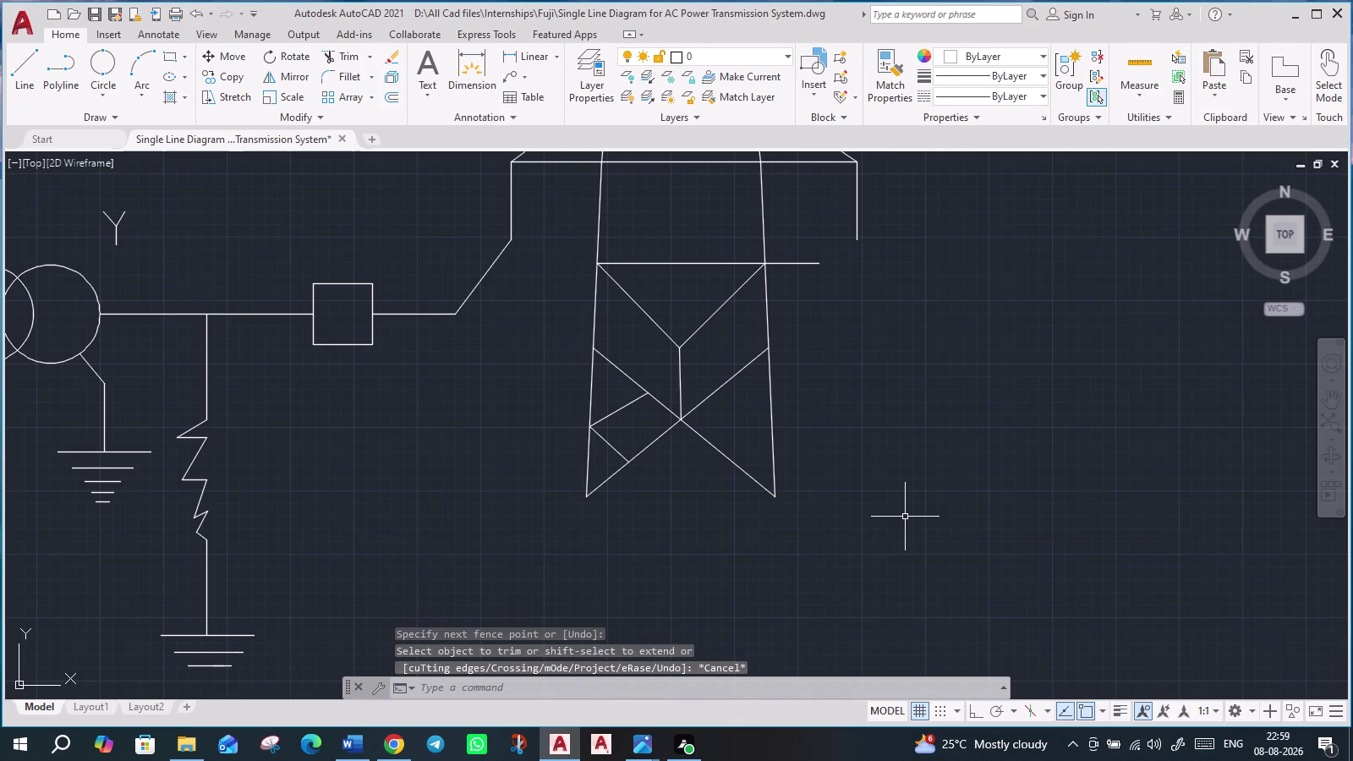
key(l)
key(Return)
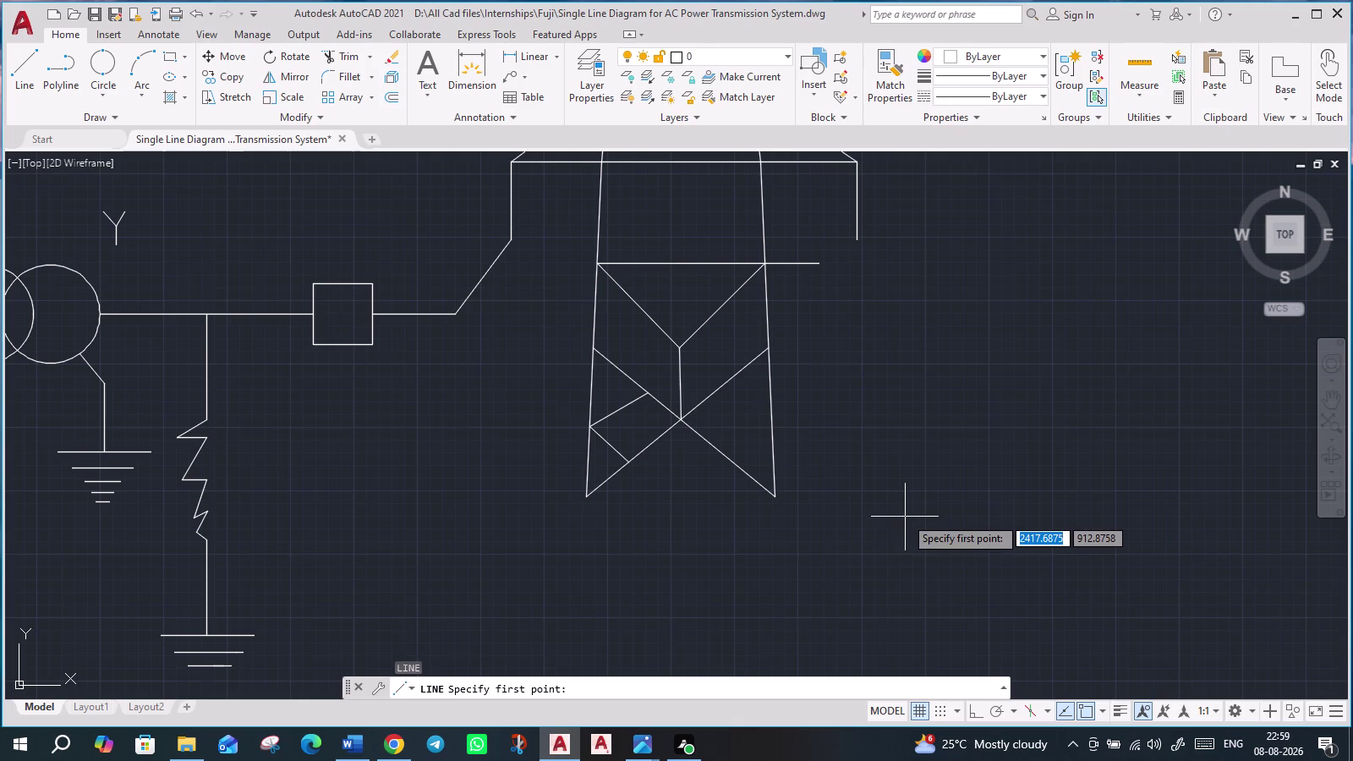
Draw a zigzag brace from the central cross to the right leg and back toward the centre.
click(771, 401)
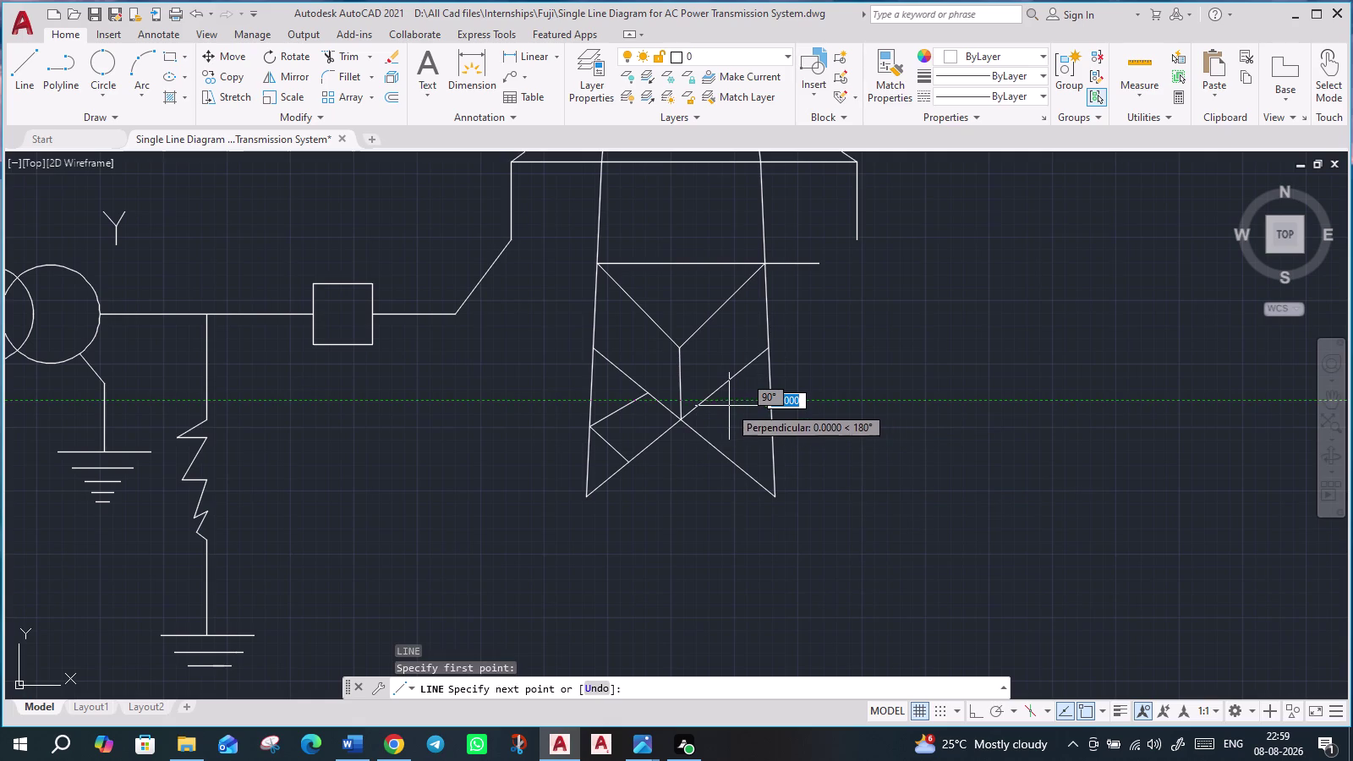
click(720, 387)
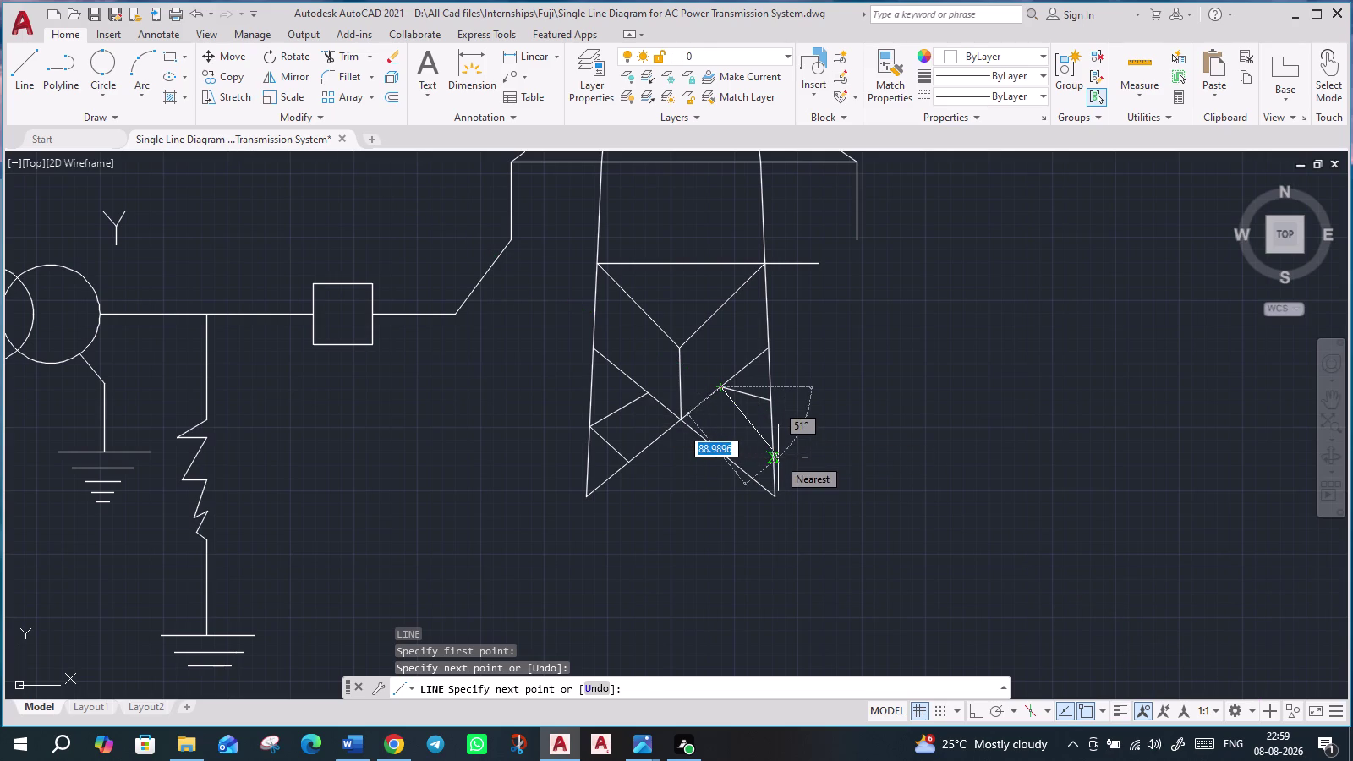
click(778, 458)
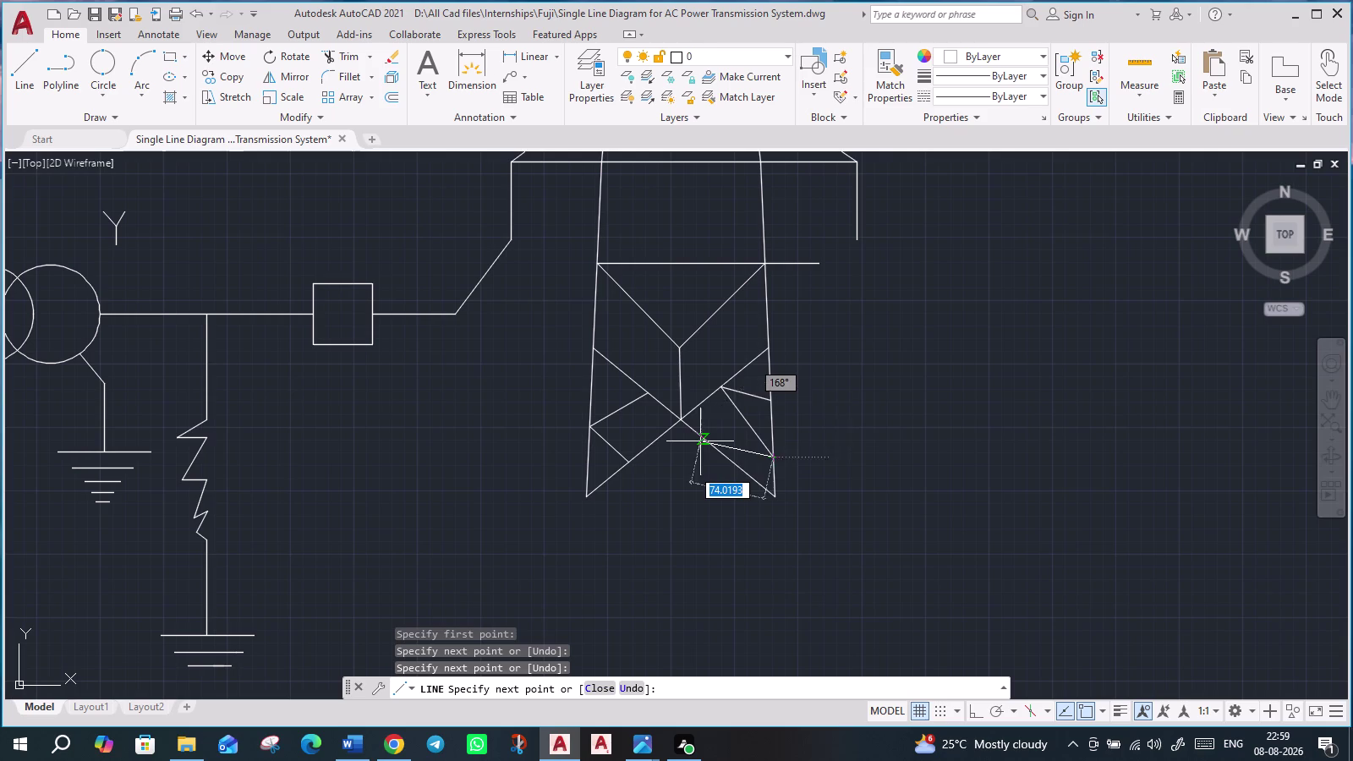
click(711, 441)
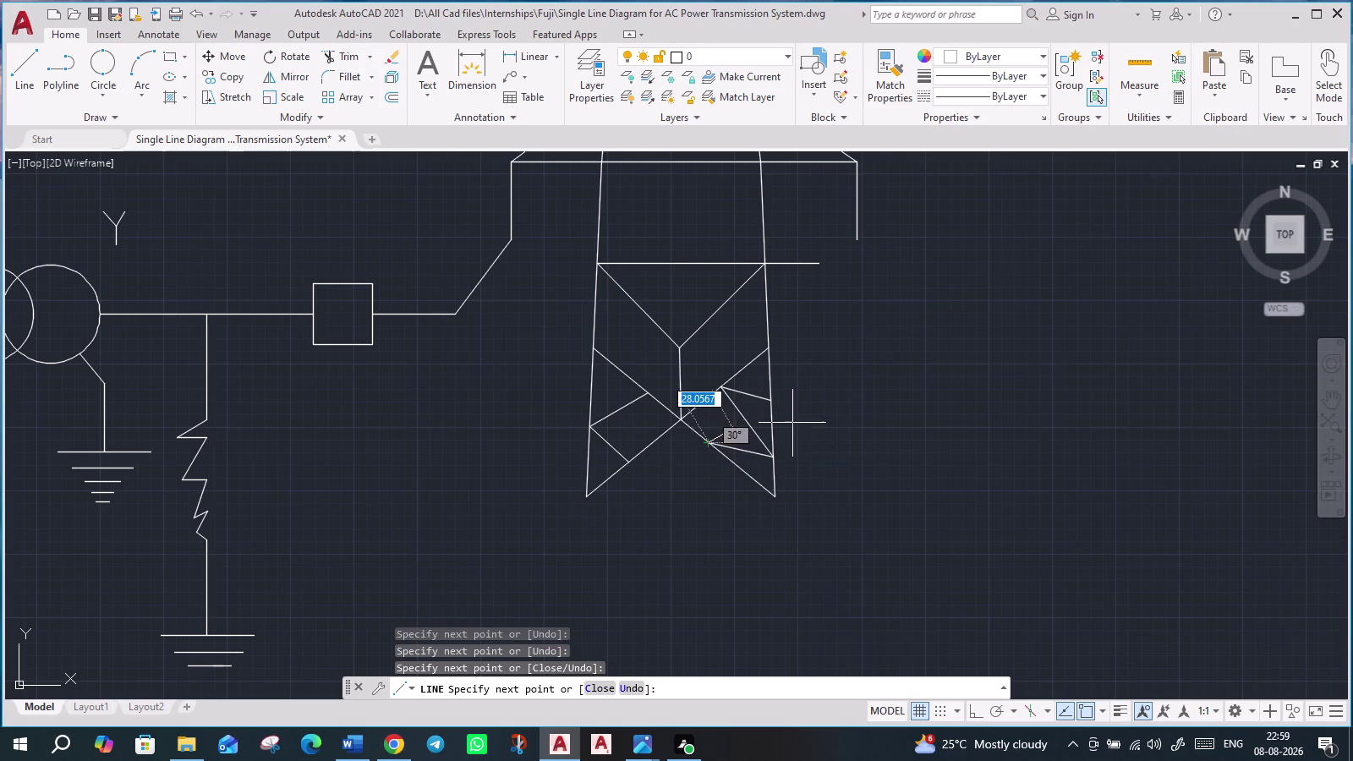
key(Escape)
scroll(down, 3)
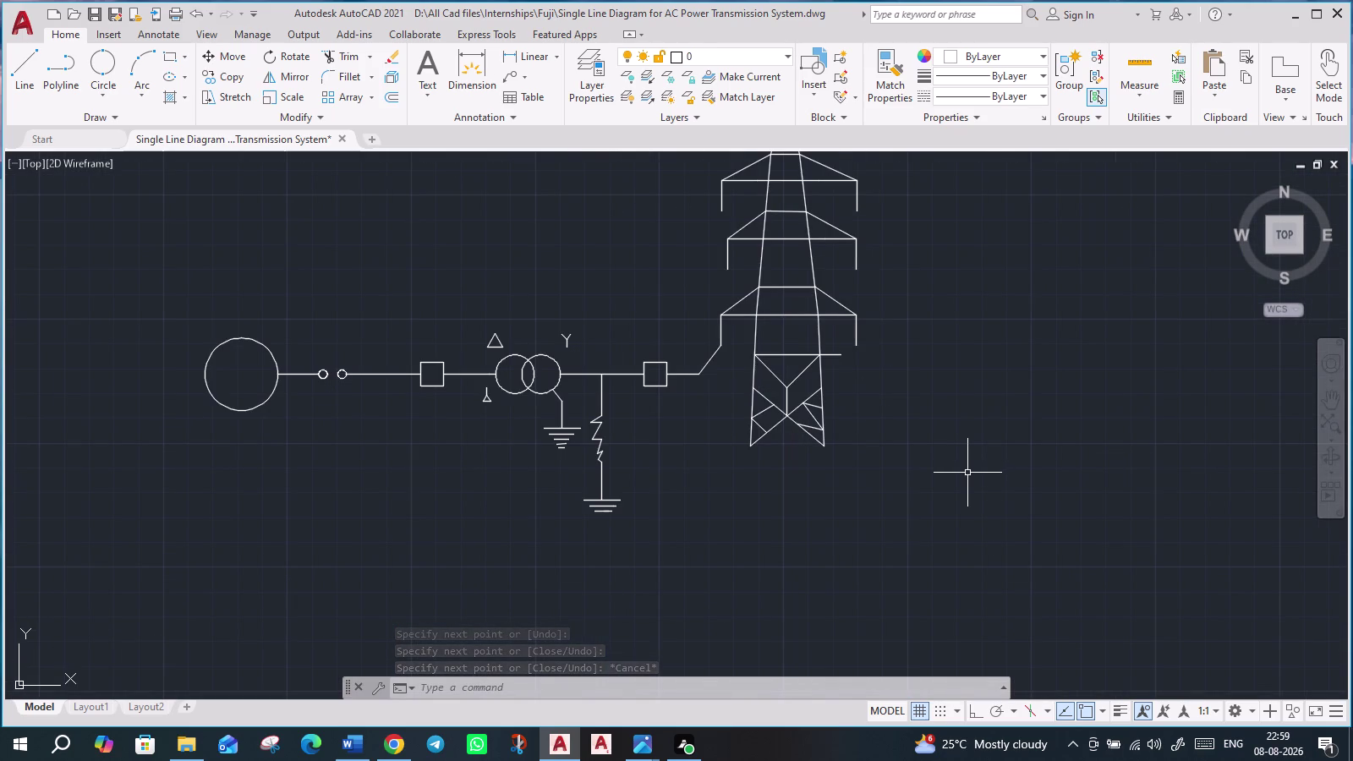
scroll(down, 3)
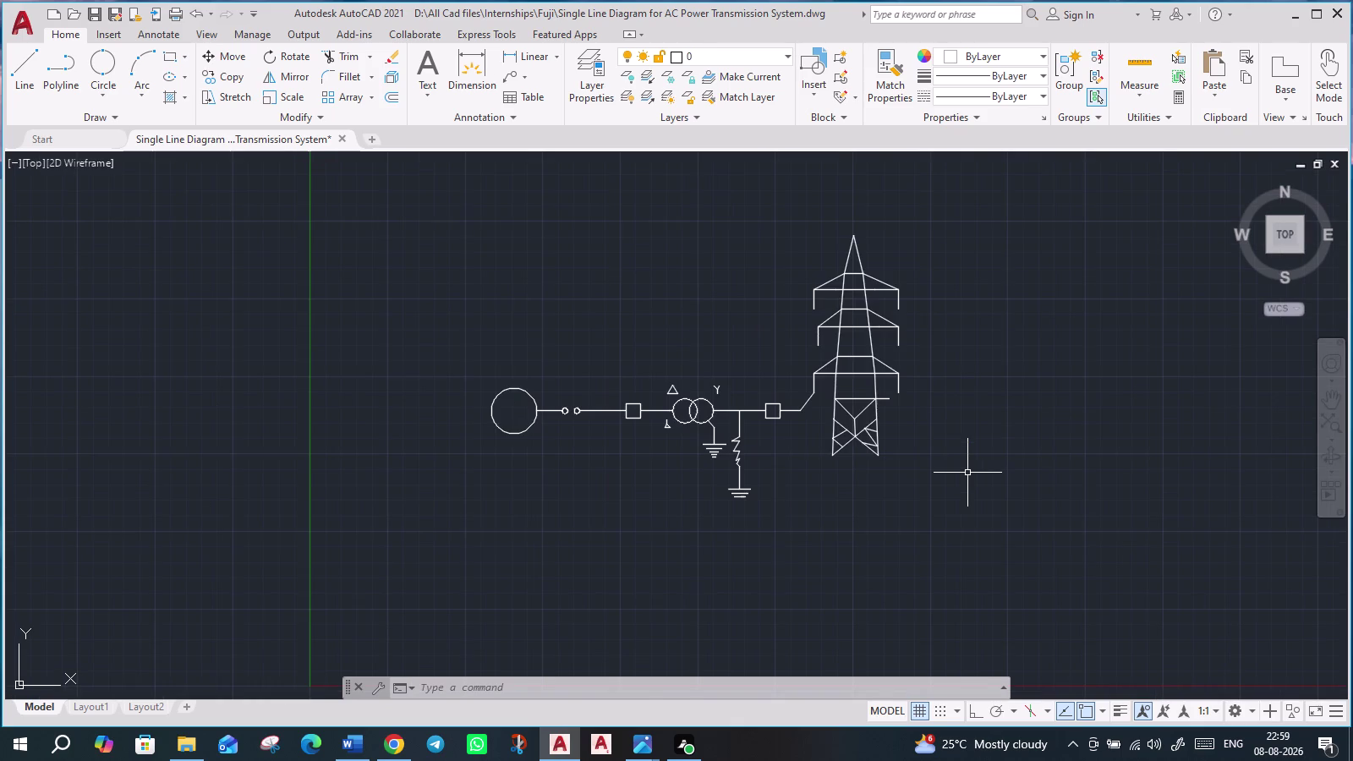
scroll(up, 3)
middle_drag(964, 410, 935, 480)
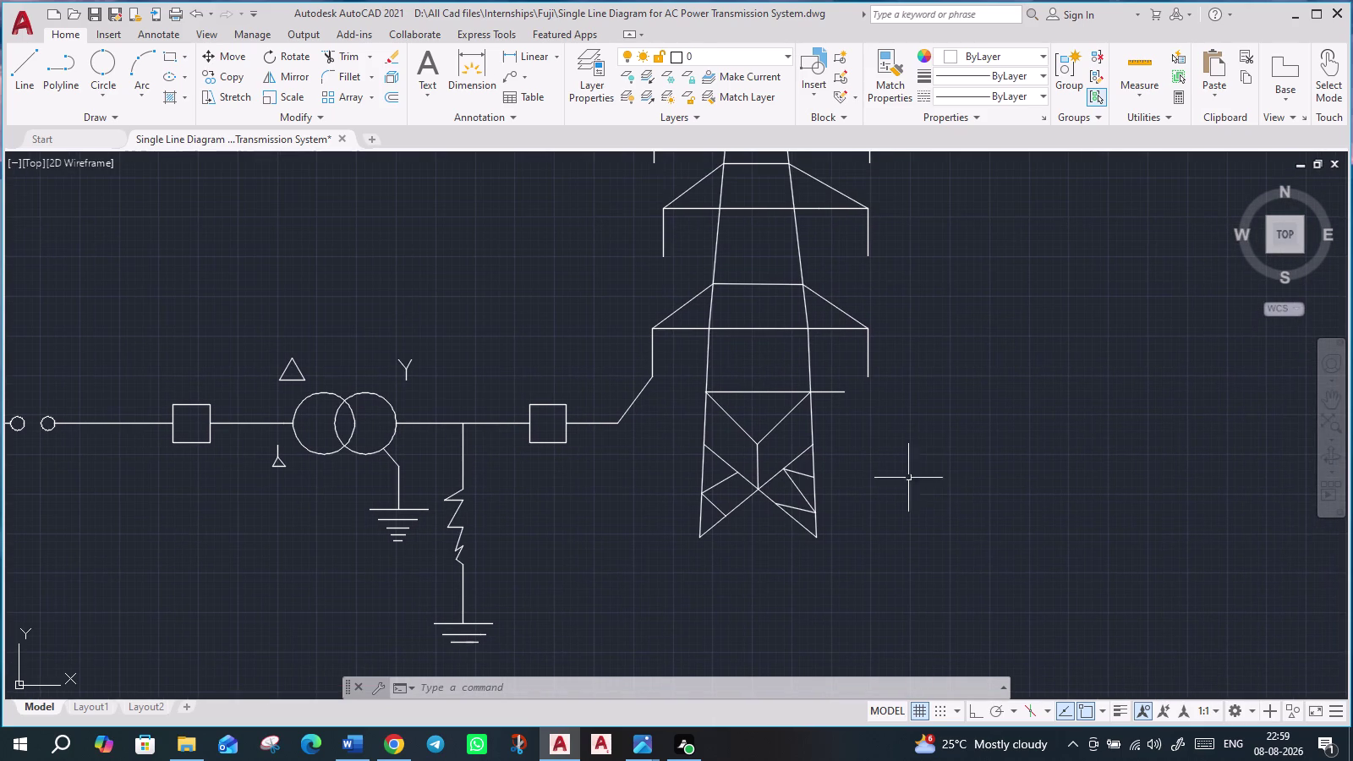
scroll(up, 3)
scroll(down, 3)
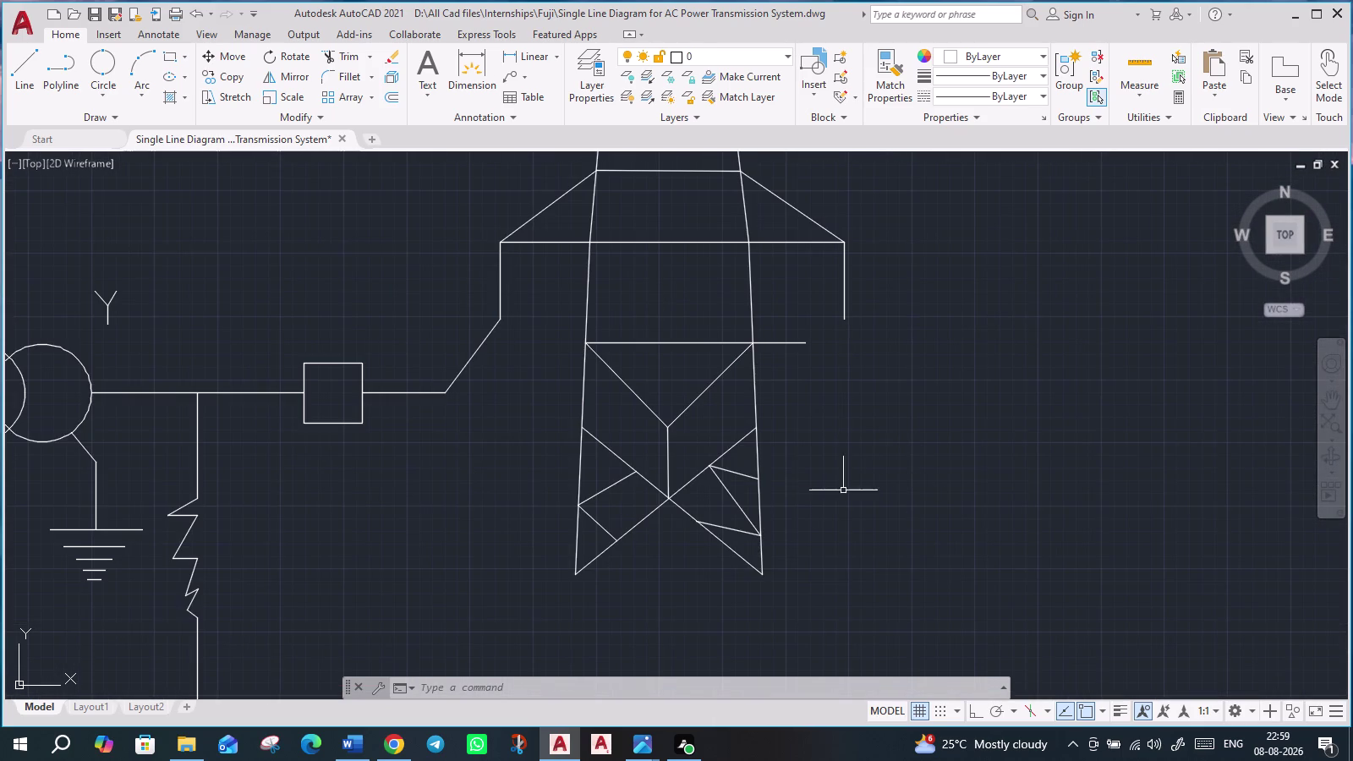
scroll(up, 3)
Erase the three misplaced right-side bracing lines and begin a new line.
click(706, 464)
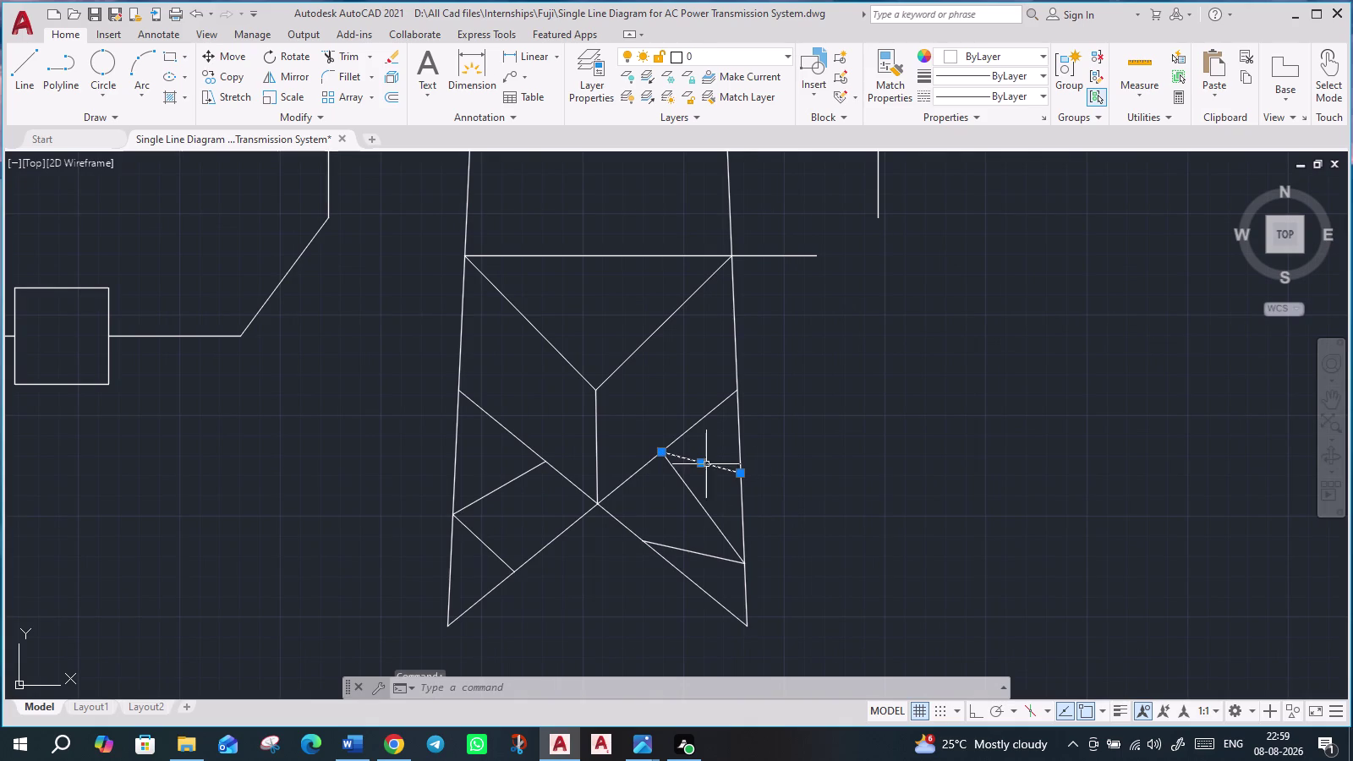
key(Delete)
scroll(down, 3)
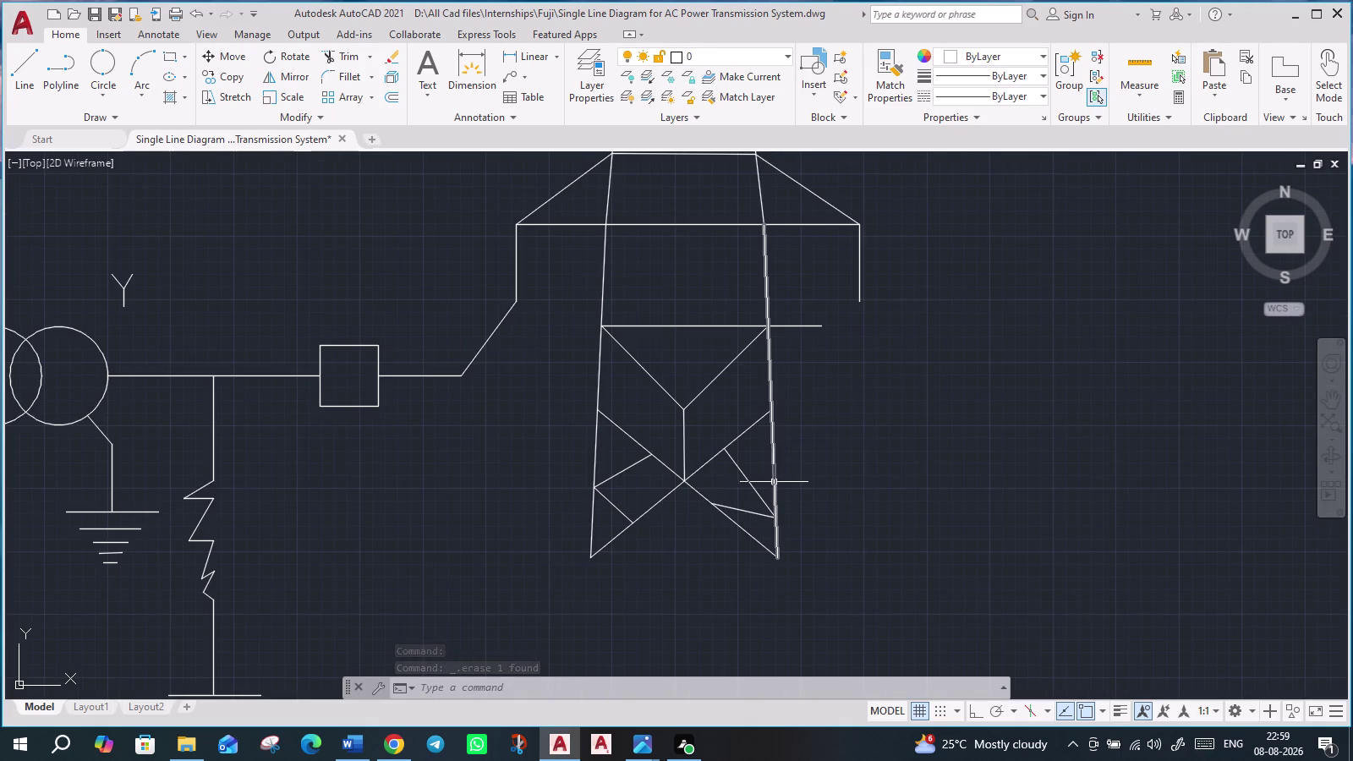
click(750, 513)
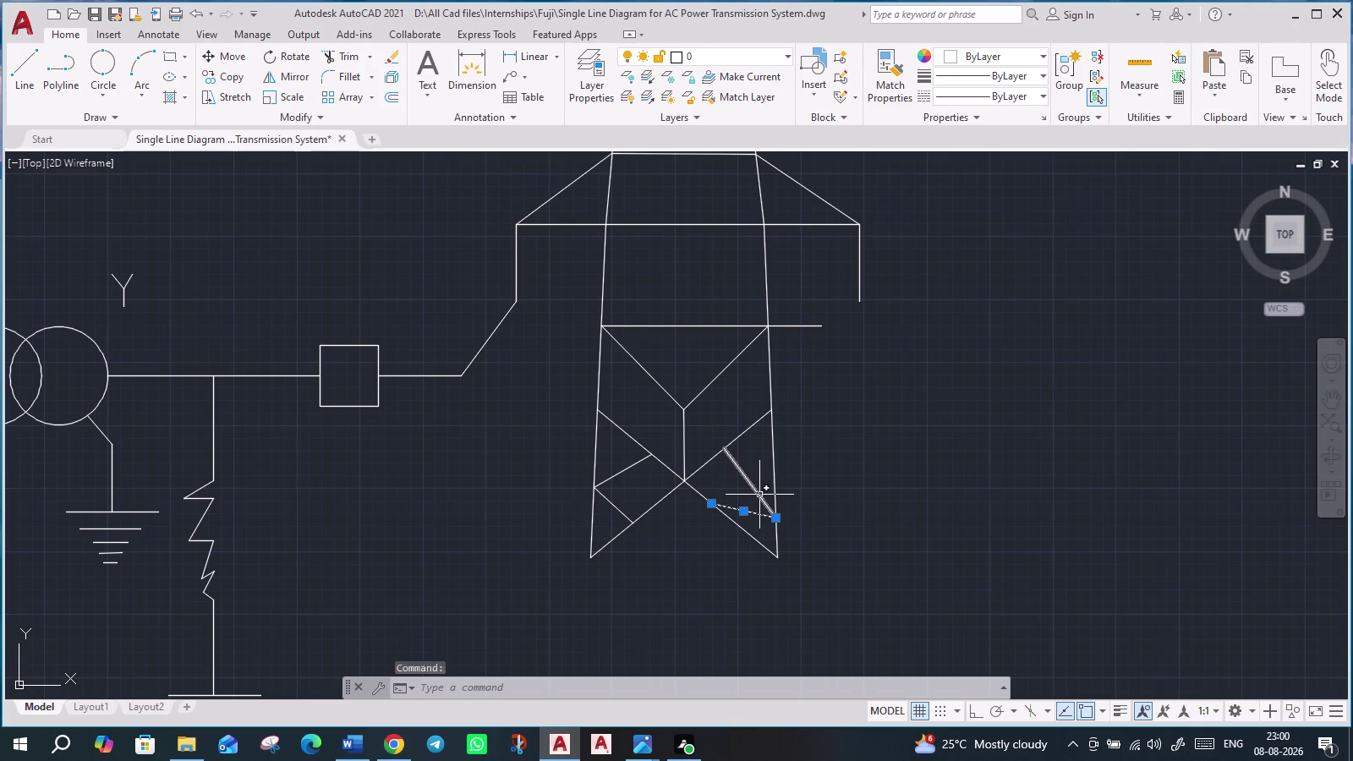
click(759, 495)
key(Delete)
key(l)
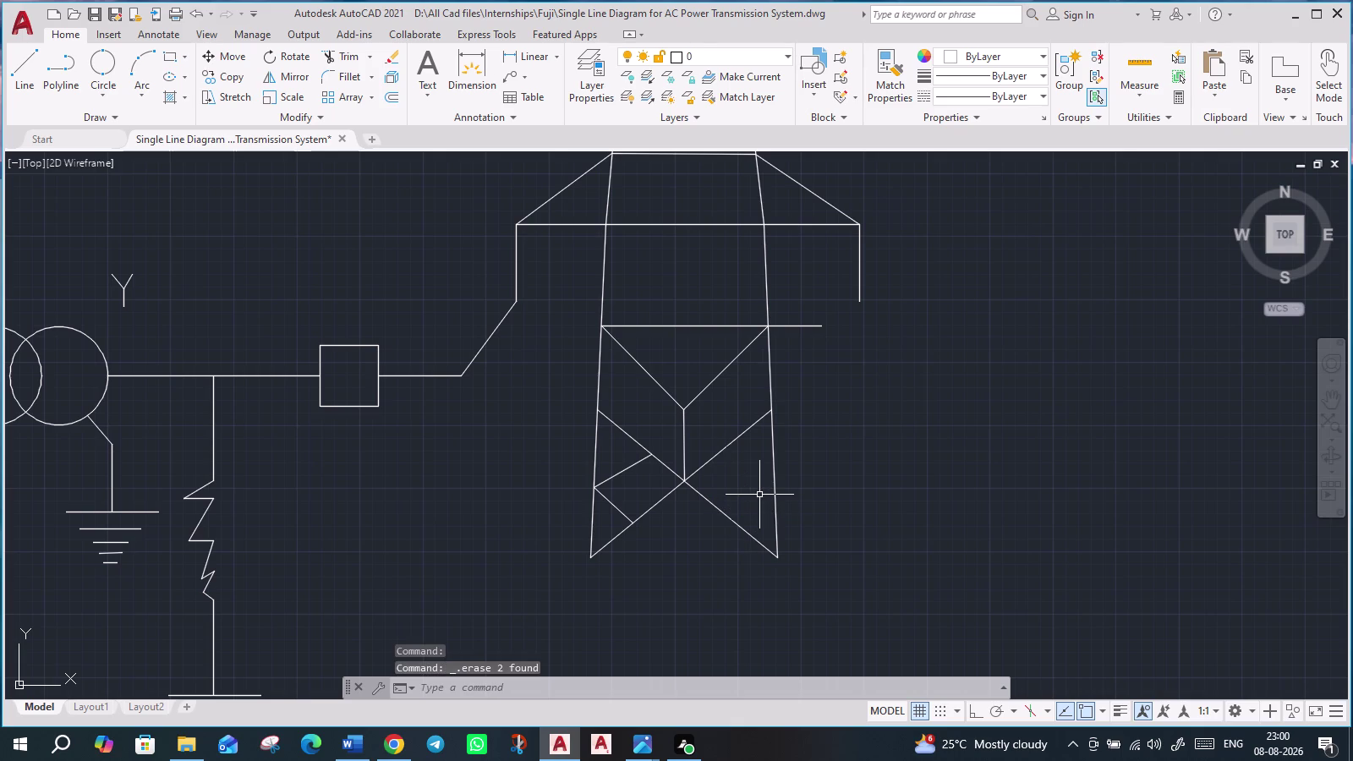
key(Return)
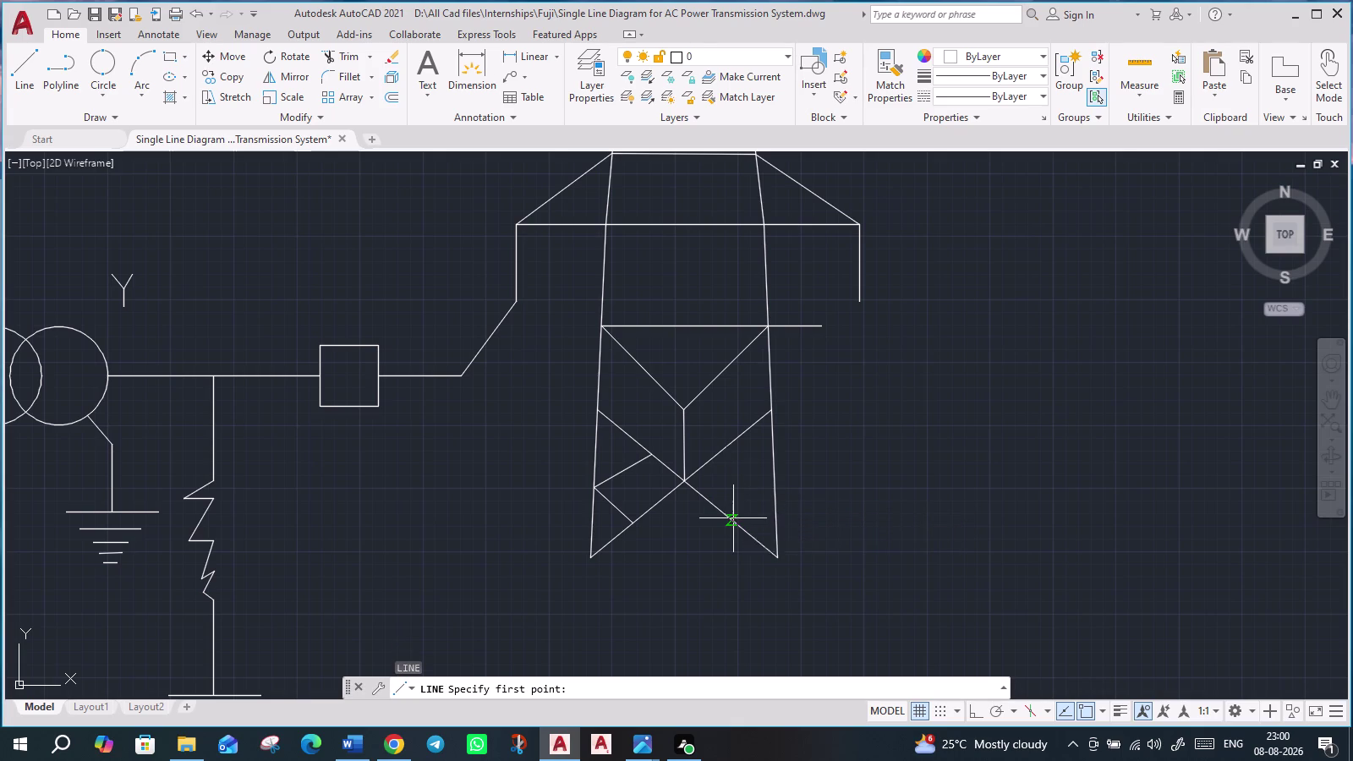
Draw a brace from the lower diagonal to the right leg and back to the tower centre.
click(734, 518)
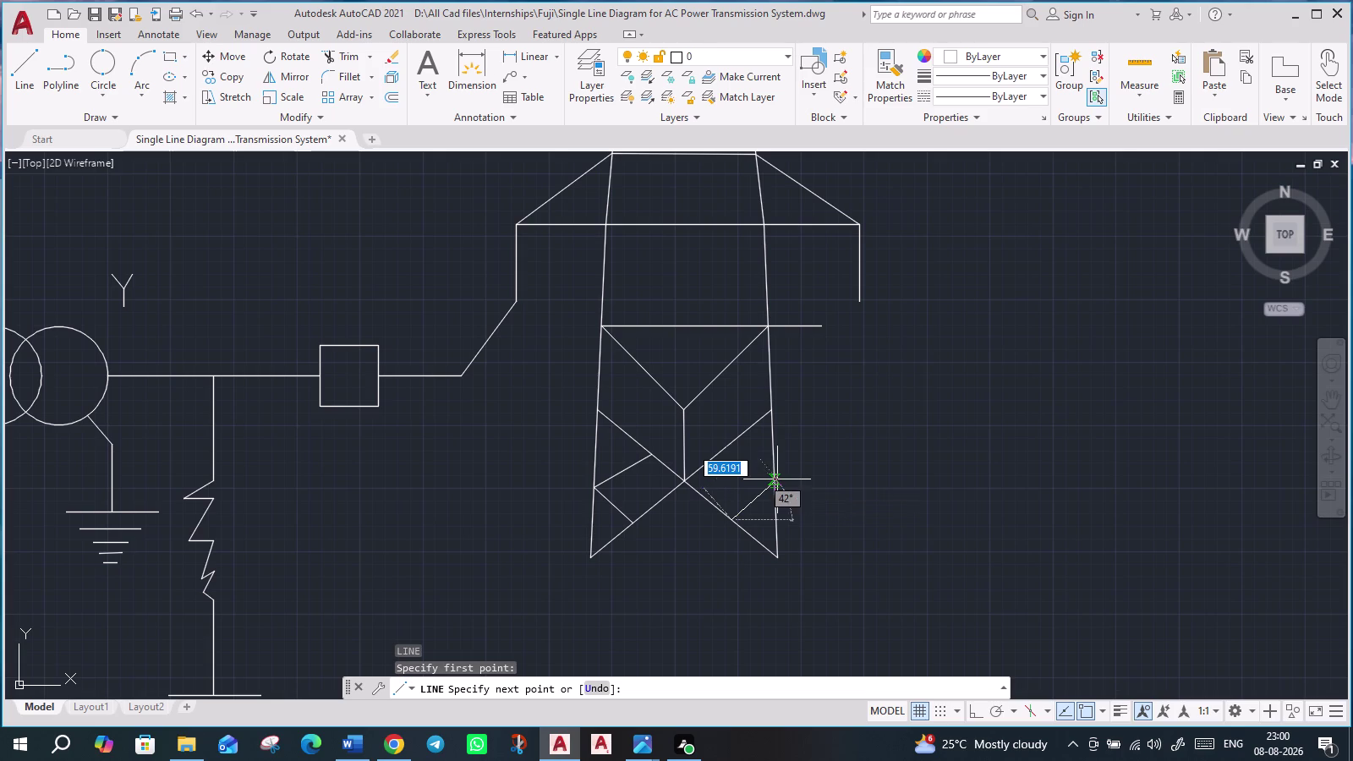
click(777, 485)
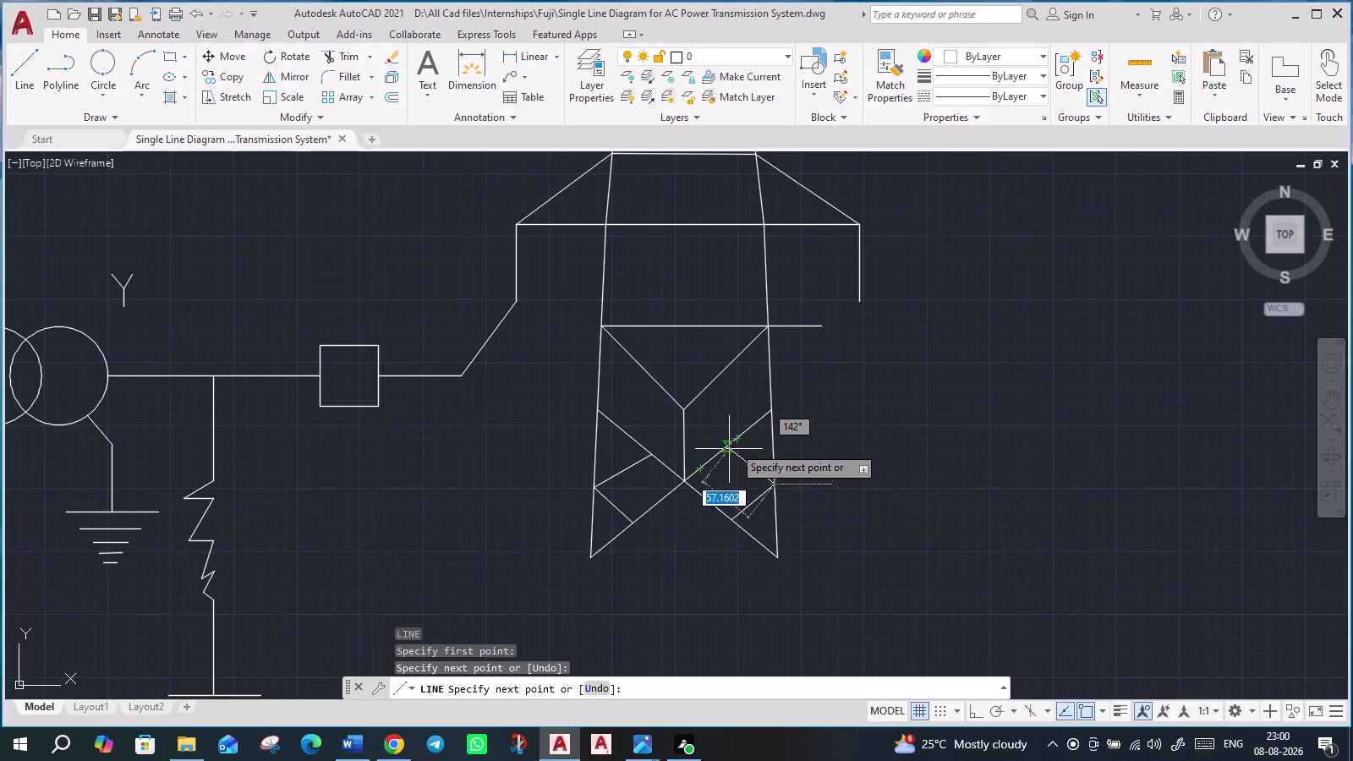
click(734, 446)
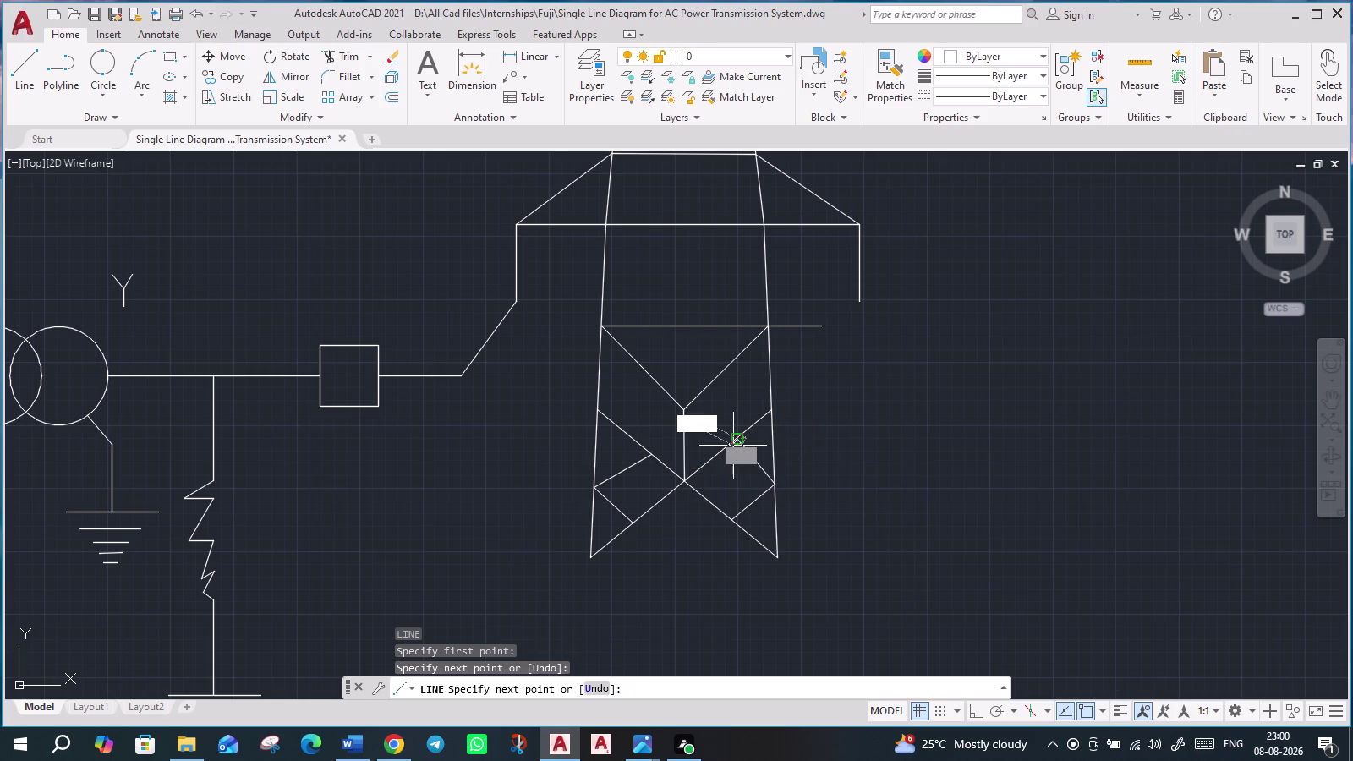
key(Escape)
scroll(down, 3)
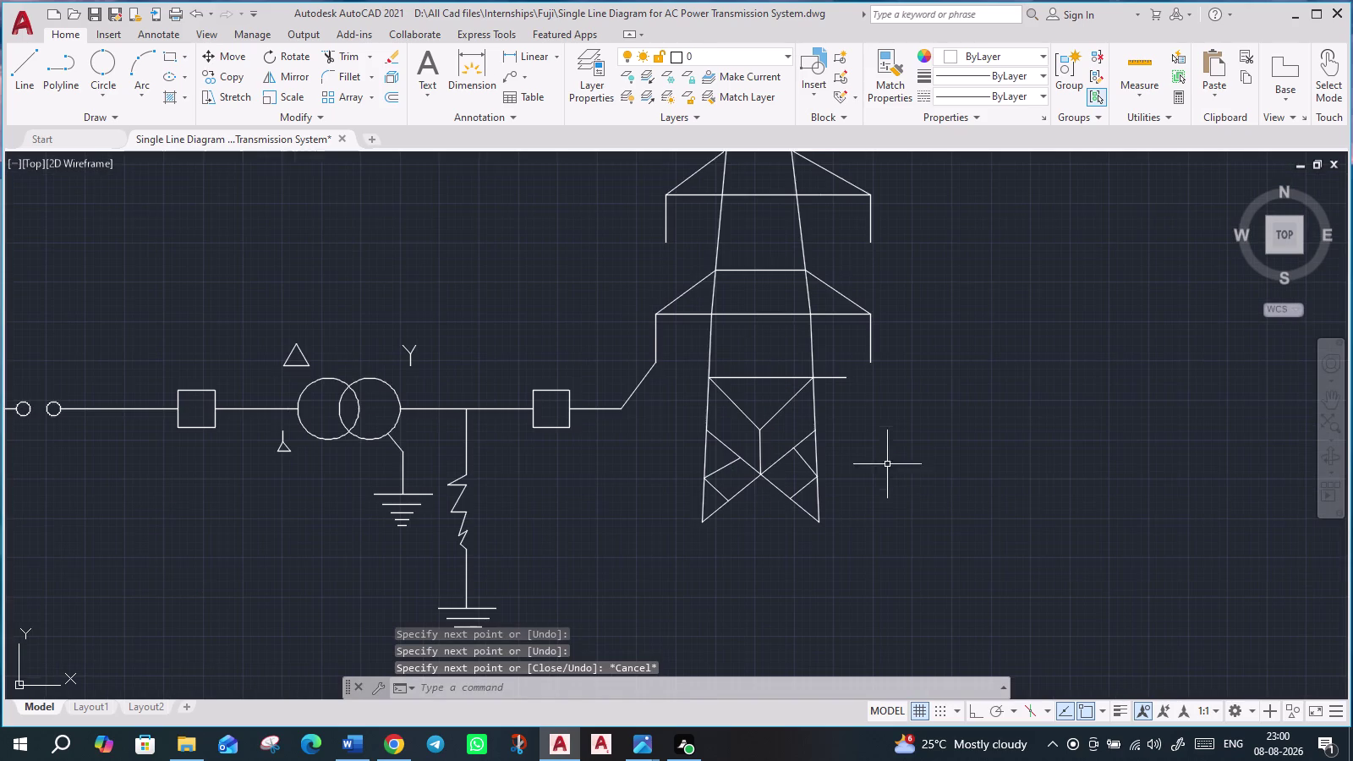
scroll(down, 3)
Recentre the whole diagram and select the stray horizontal line beside the tower.
middle_drag(973, 489, 943, 489)
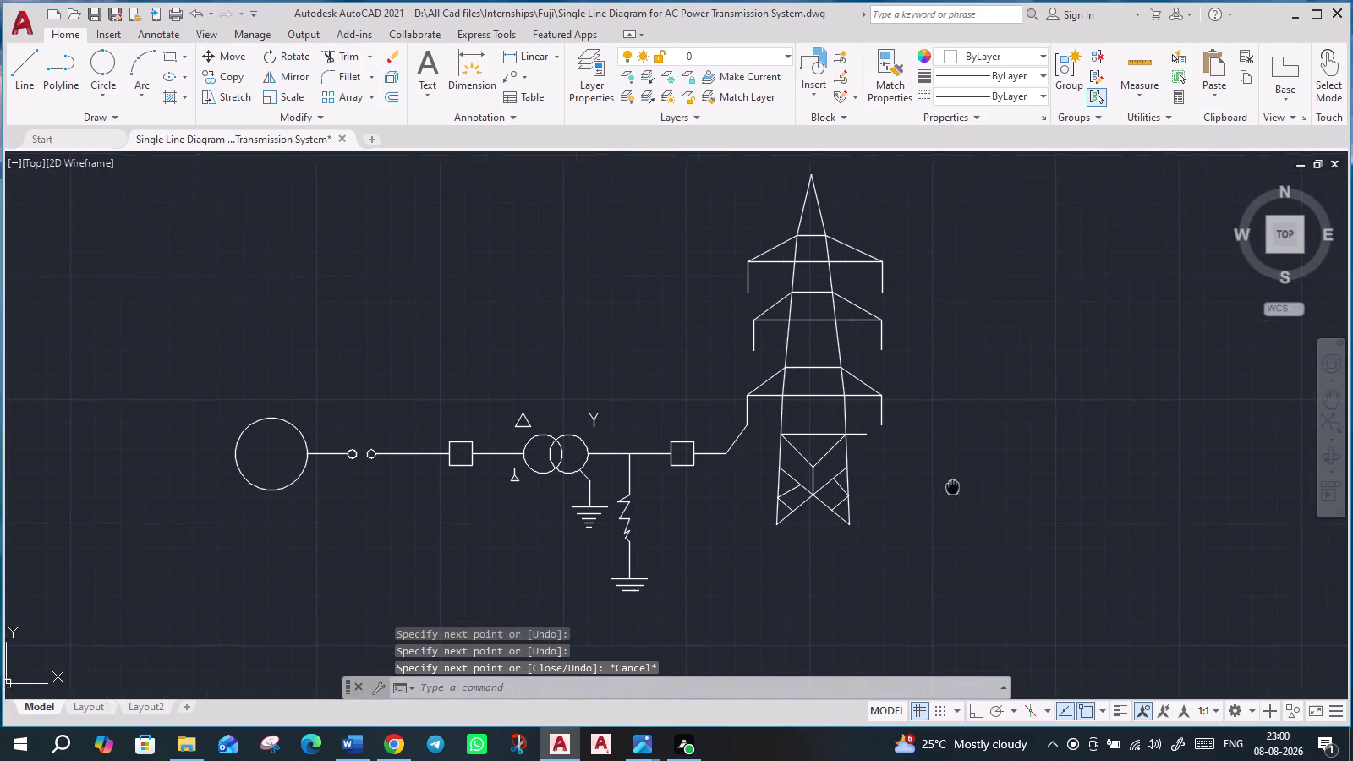
middle_drag(944, 489, 888, 483)
scroll(down, 3)
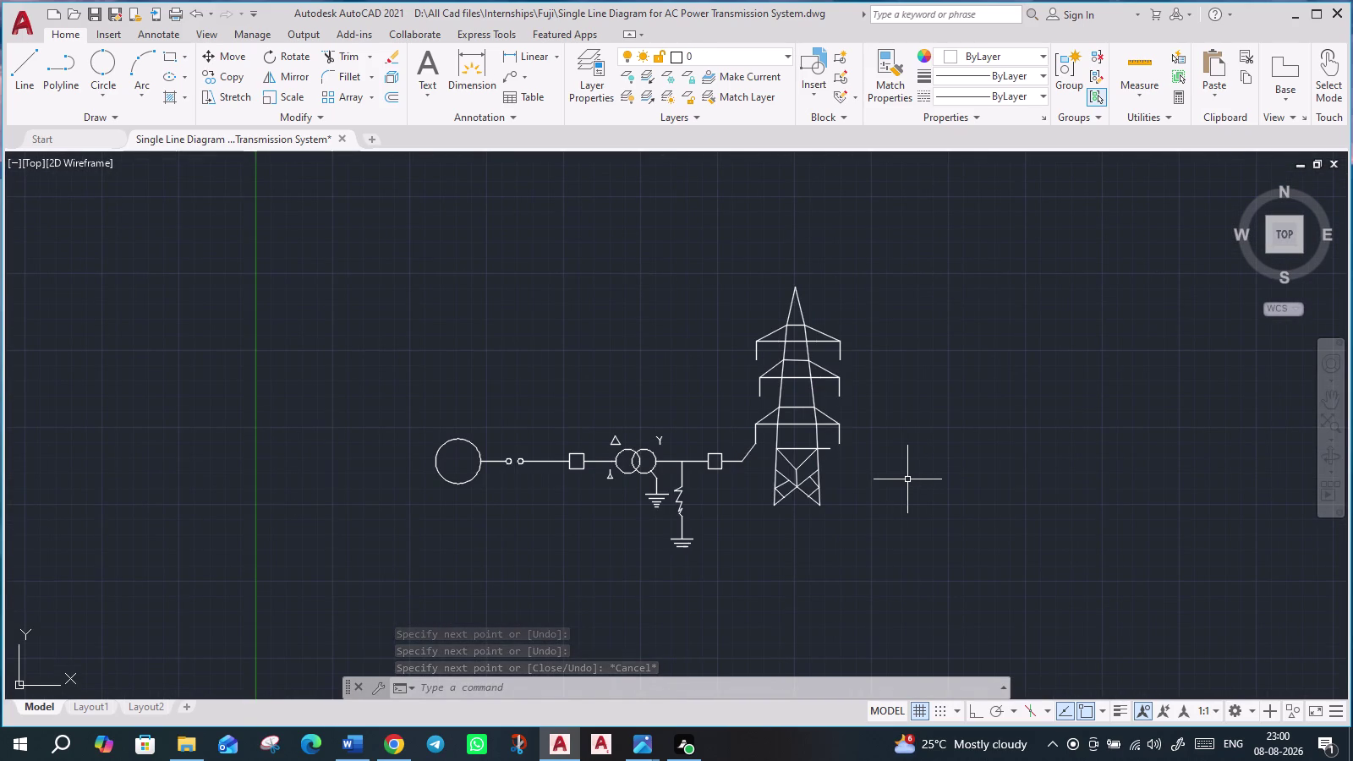
scroll(up, 3)
scroll(up, 3)
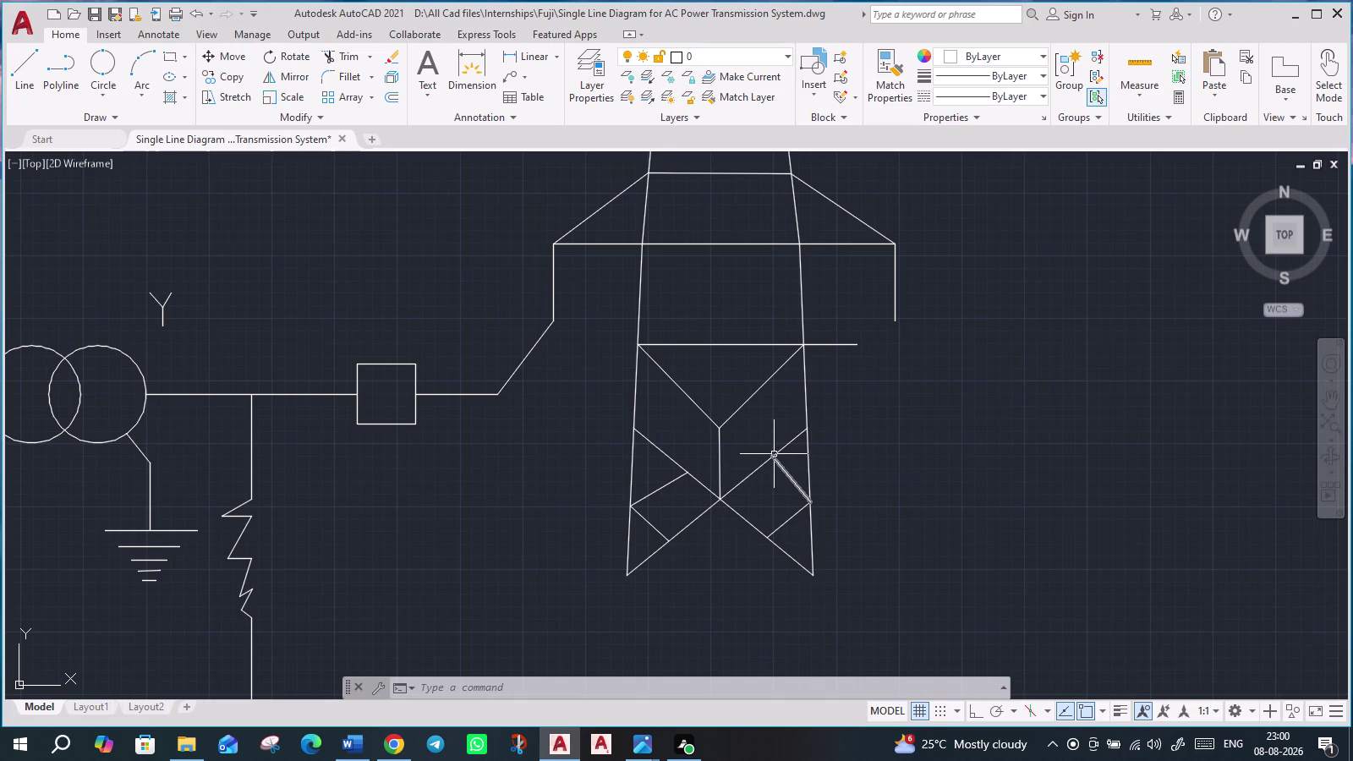
scroll(down, 3)
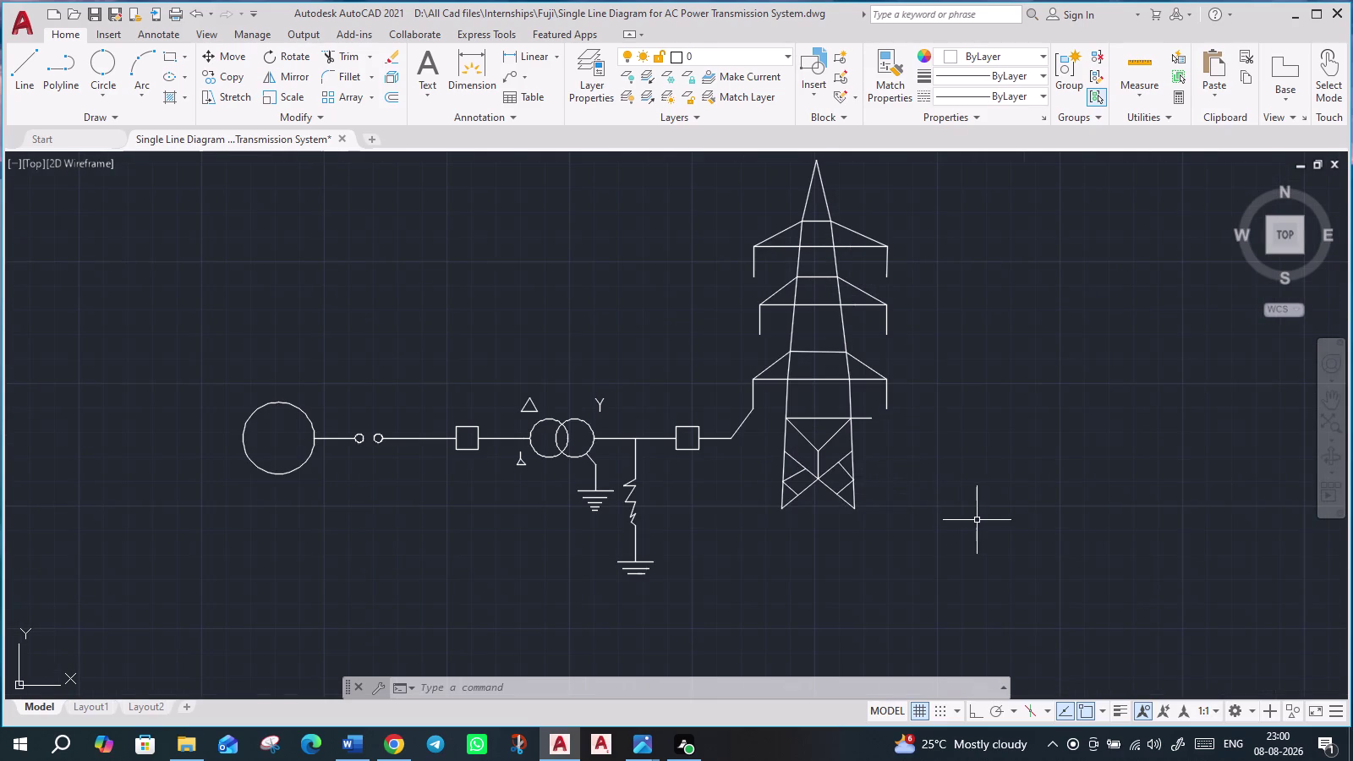
scroll(down, 3)
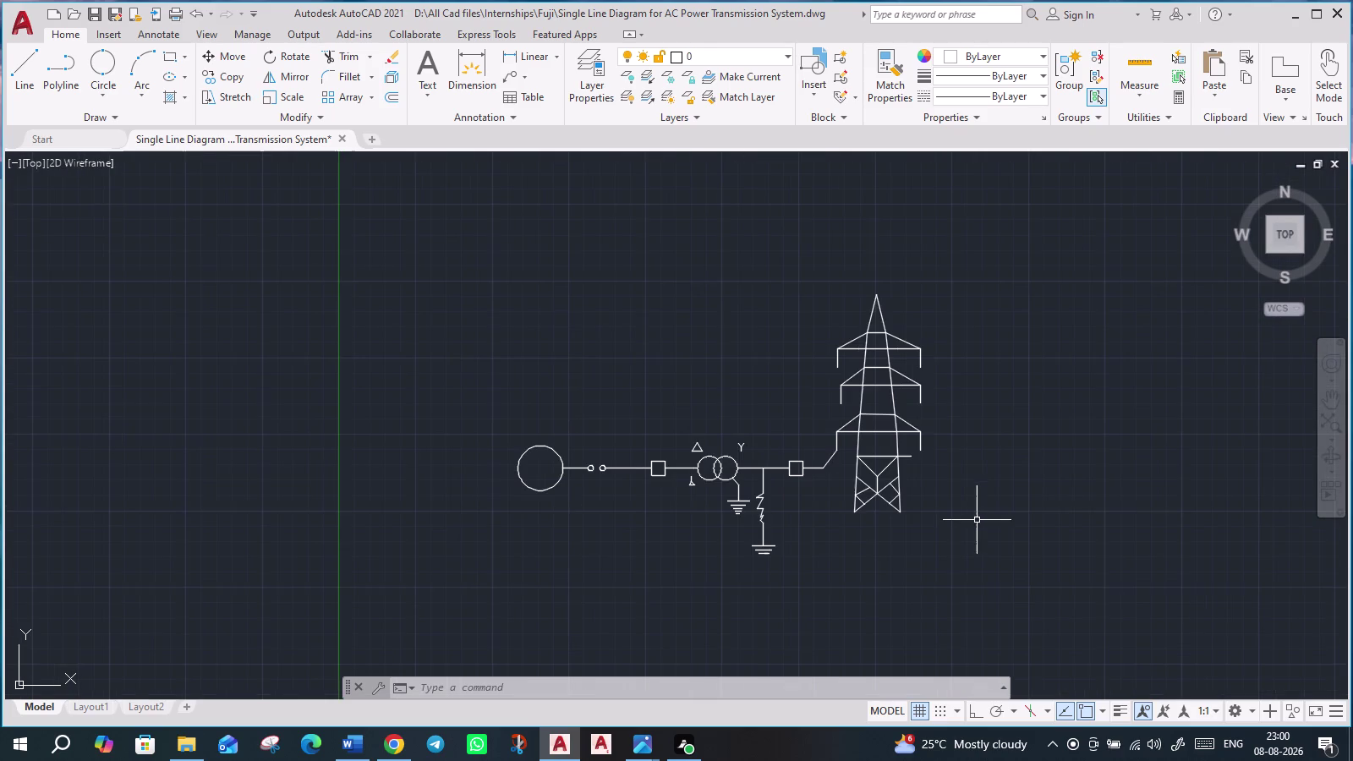
middle_drag(981, 509, 849, 518)
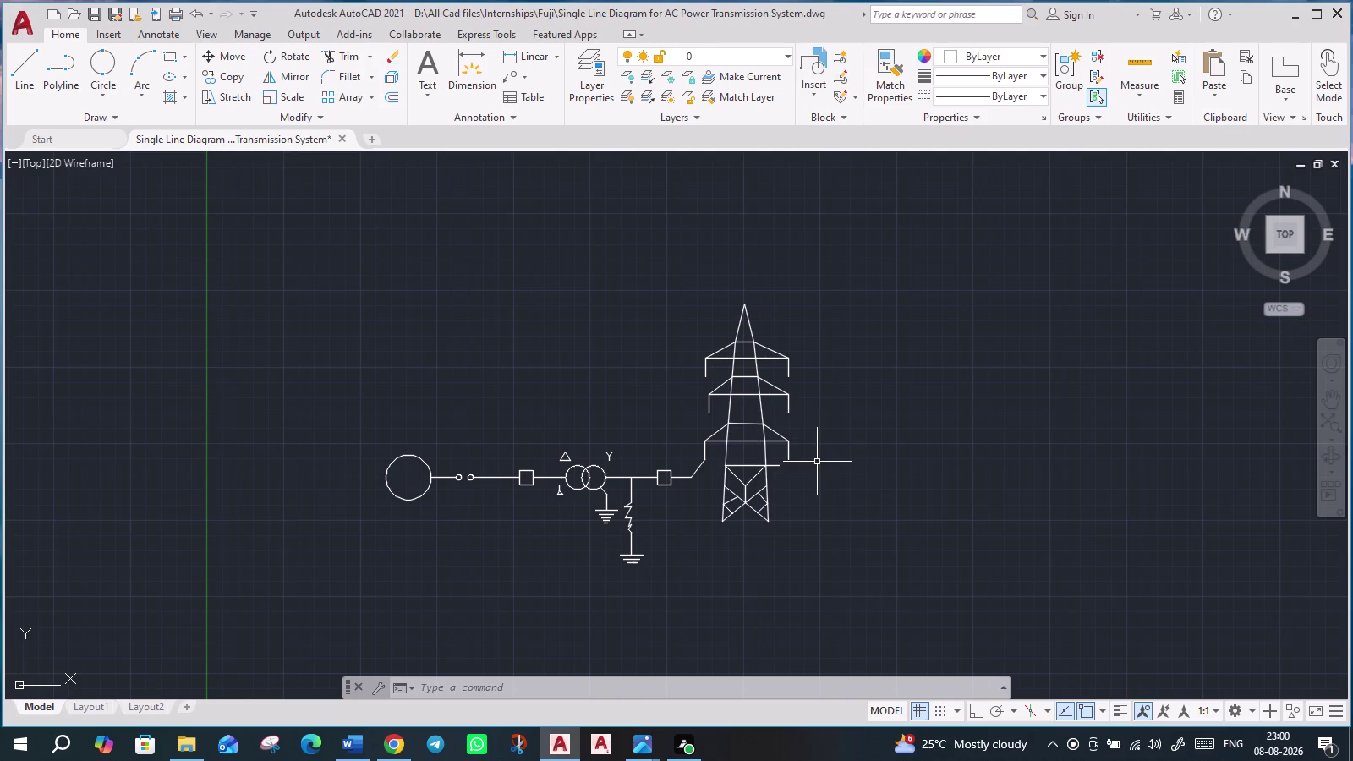
scroll(up, 3)
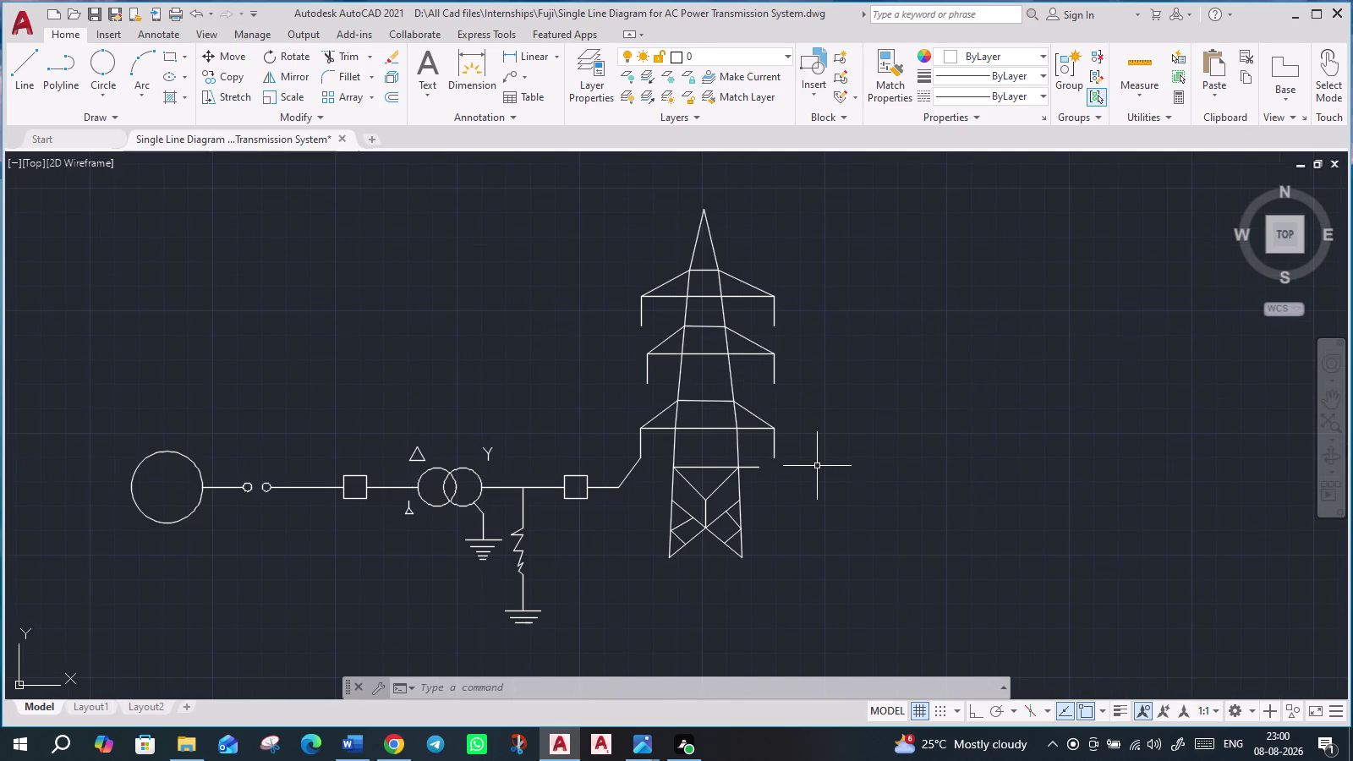
click(708, 470)
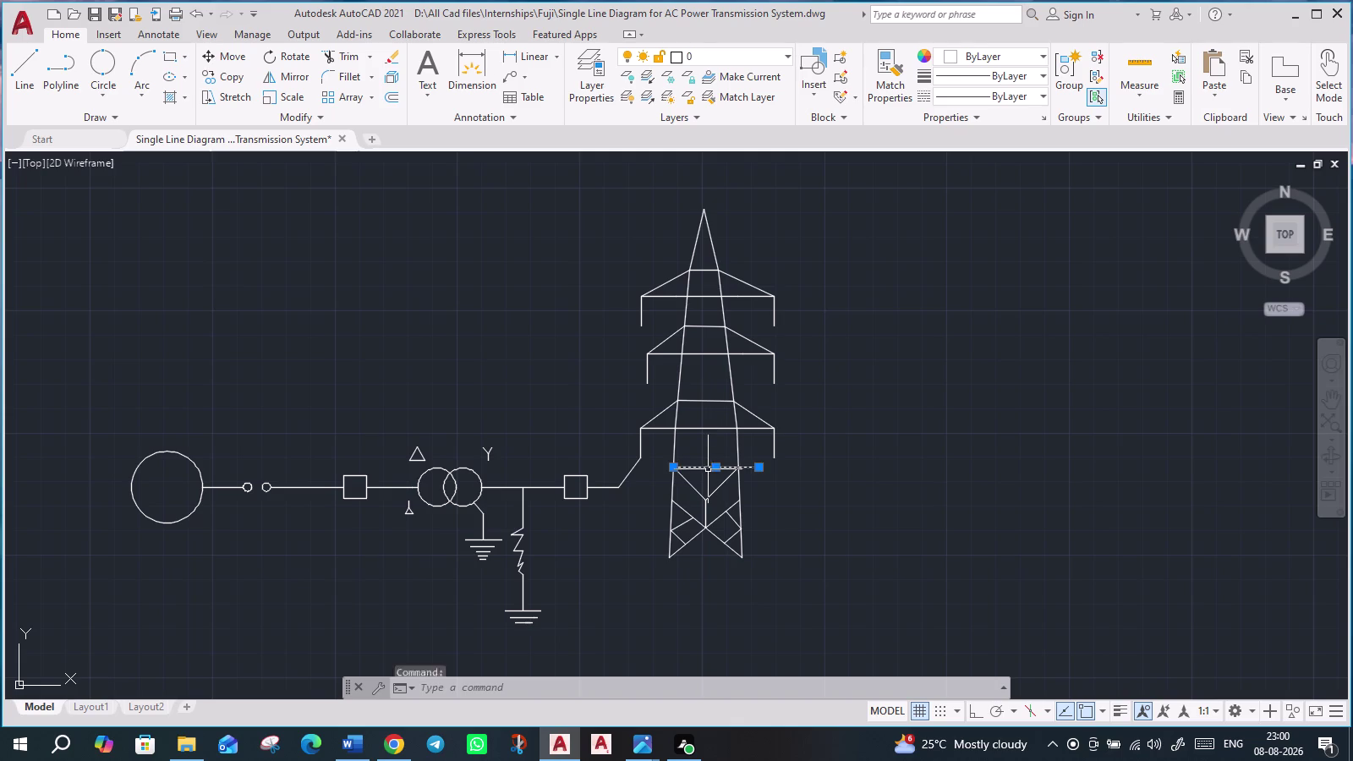
Delete the stray line and draw the first diagonal below the lowest cross-arm.
key(Delete)
key(l)
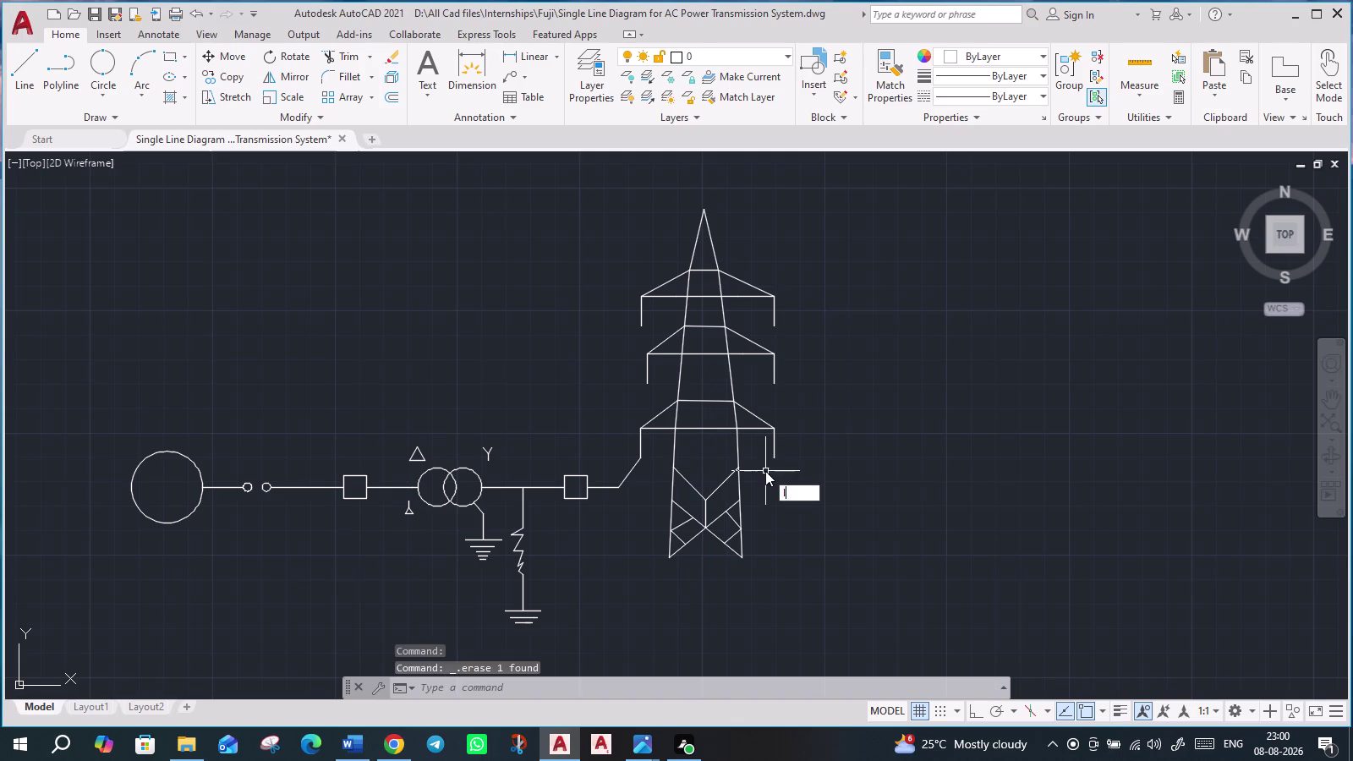
key(Return)
click(740, 470)
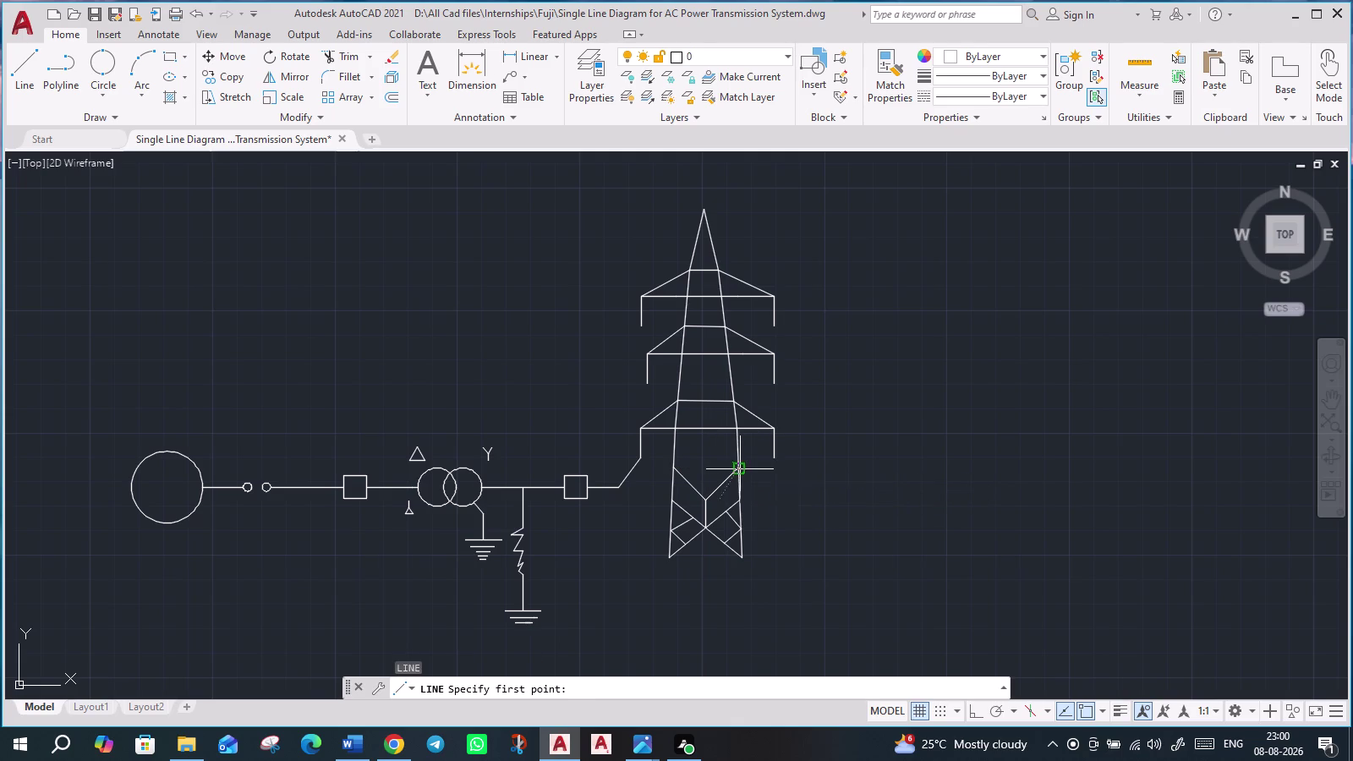
click(676, 431)
key(Escape)
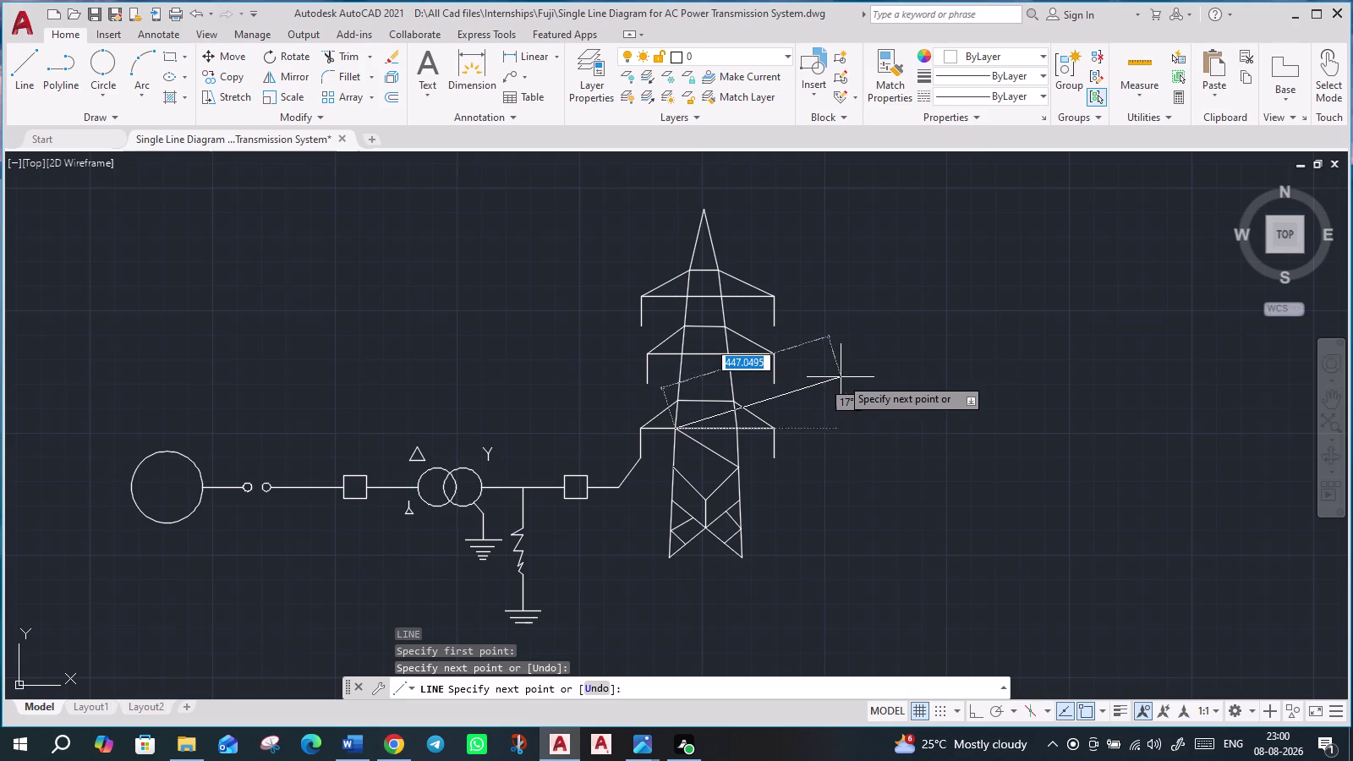
Draw the opposite diagonal up to the cross-arm corner, completing the cross brace.
key(l)
key(Return)
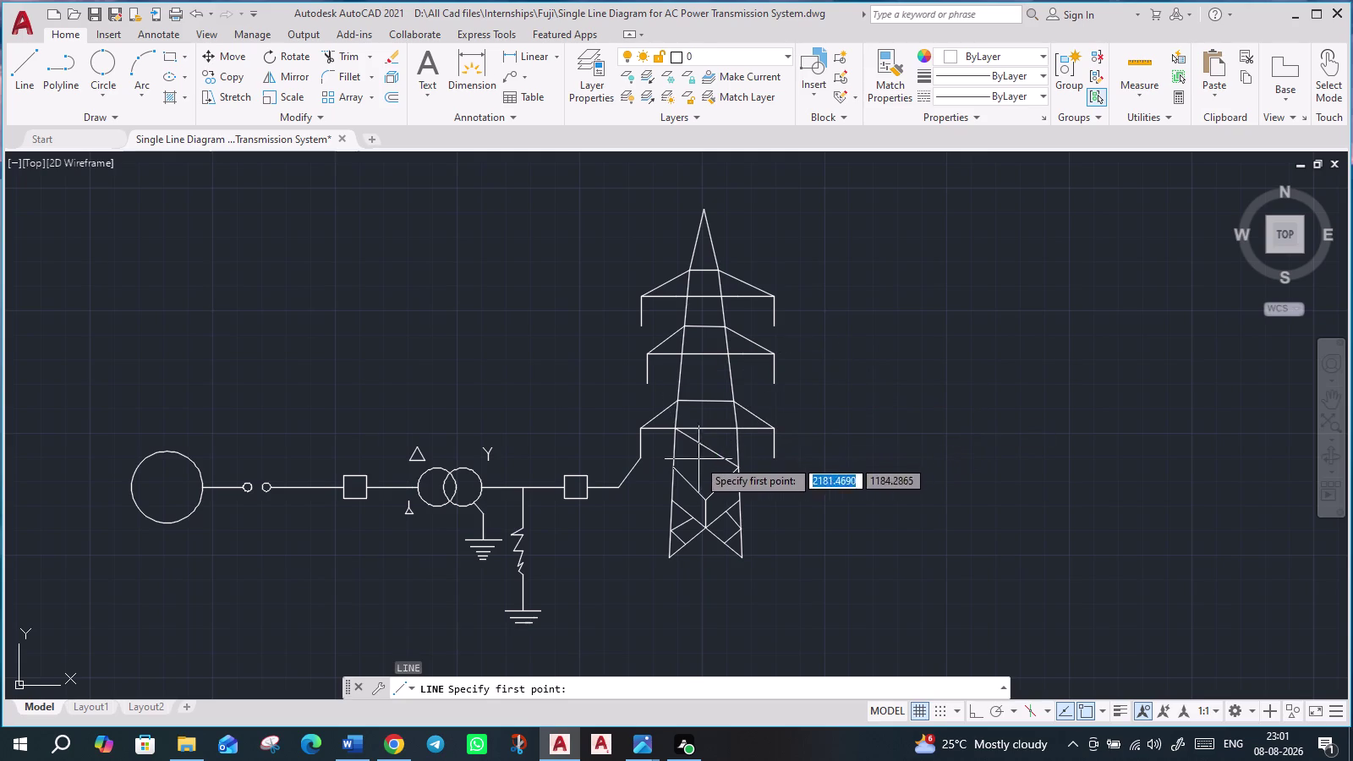
click(674, 470)
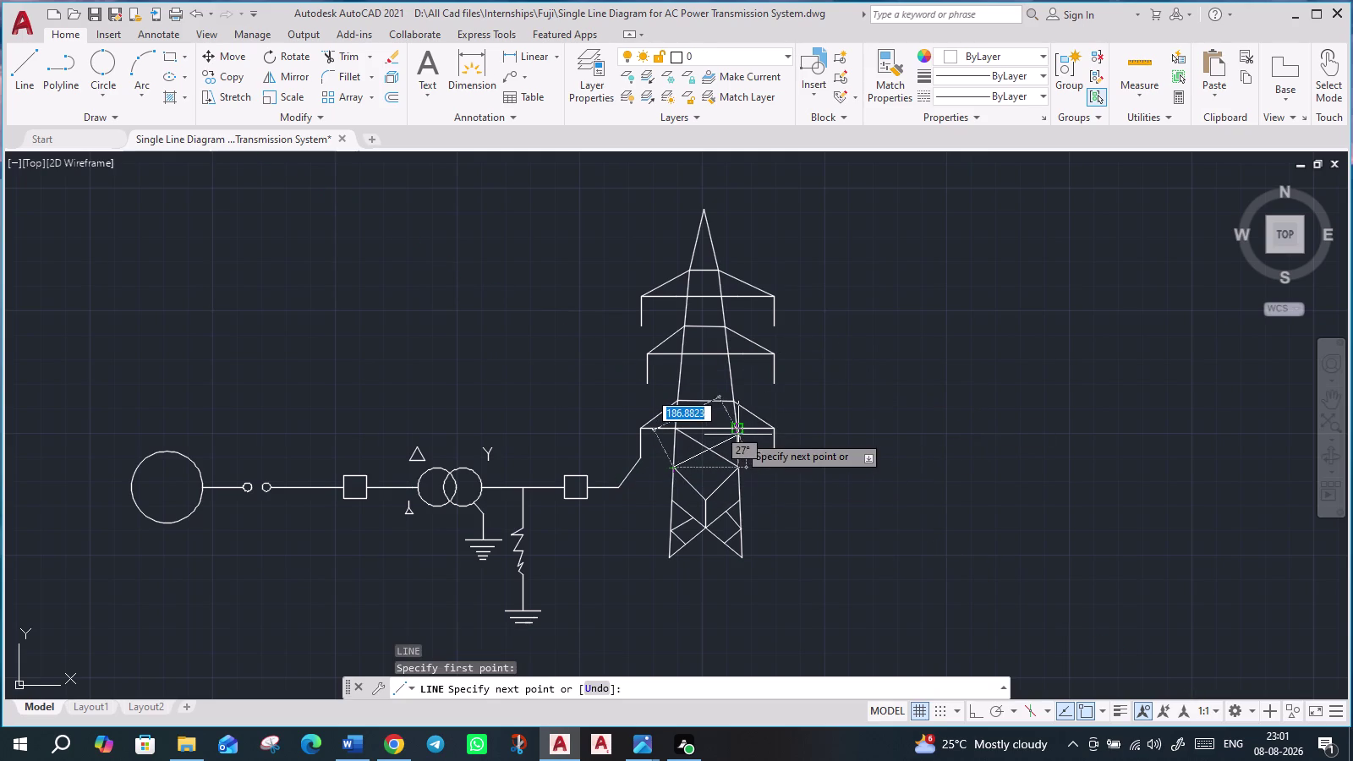
click(738, 435)
key(Escape)
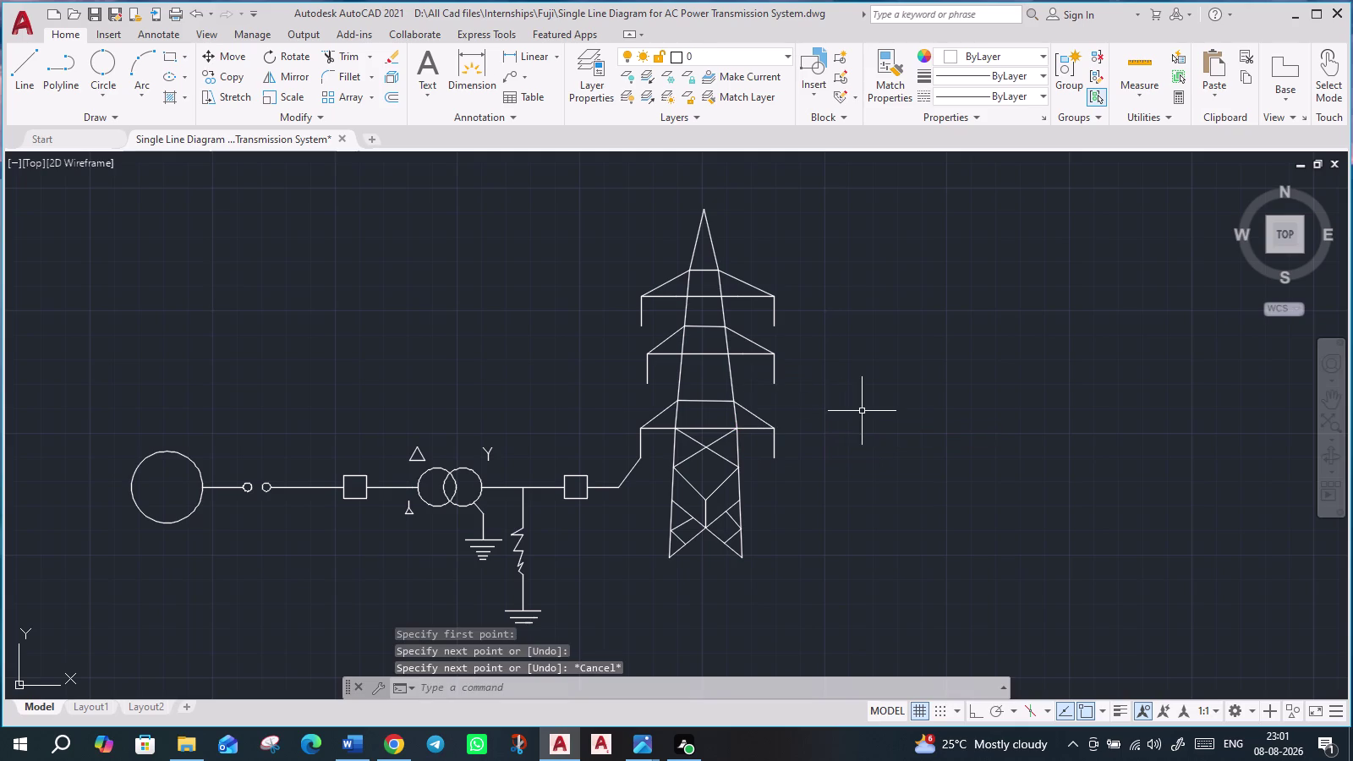
middle_drag(816, 441, 849, 547)
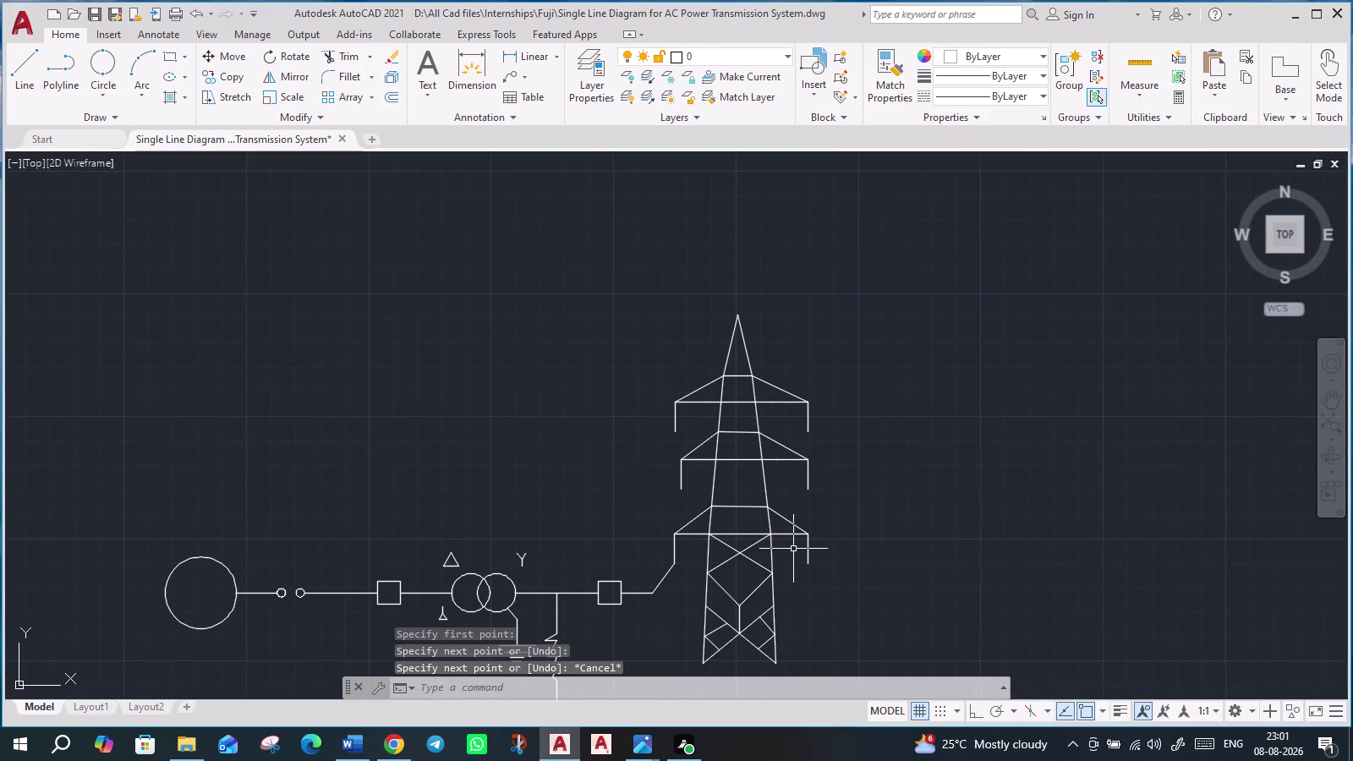
Start a brace line in the band above the lowest cross-arm, then abandon it.
scroll(up, 3)
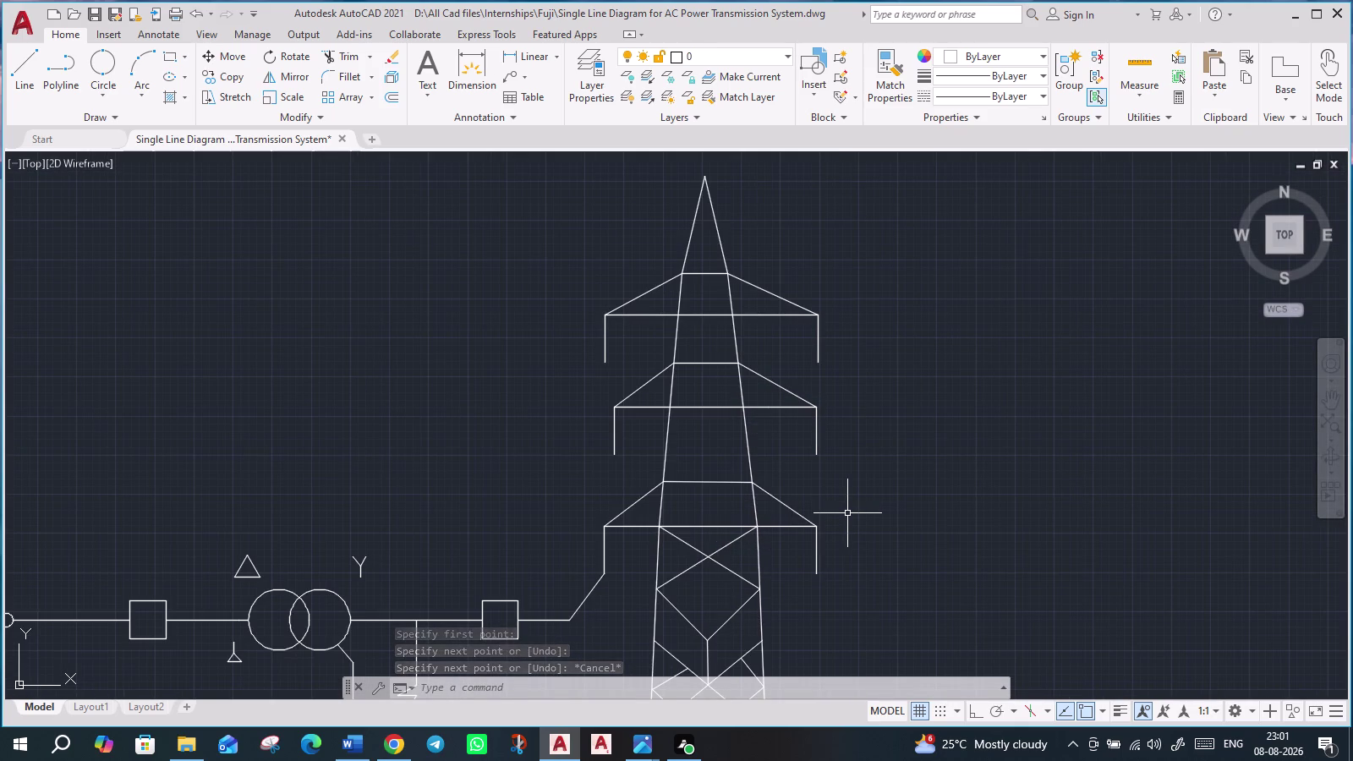
scroll(down, 3)
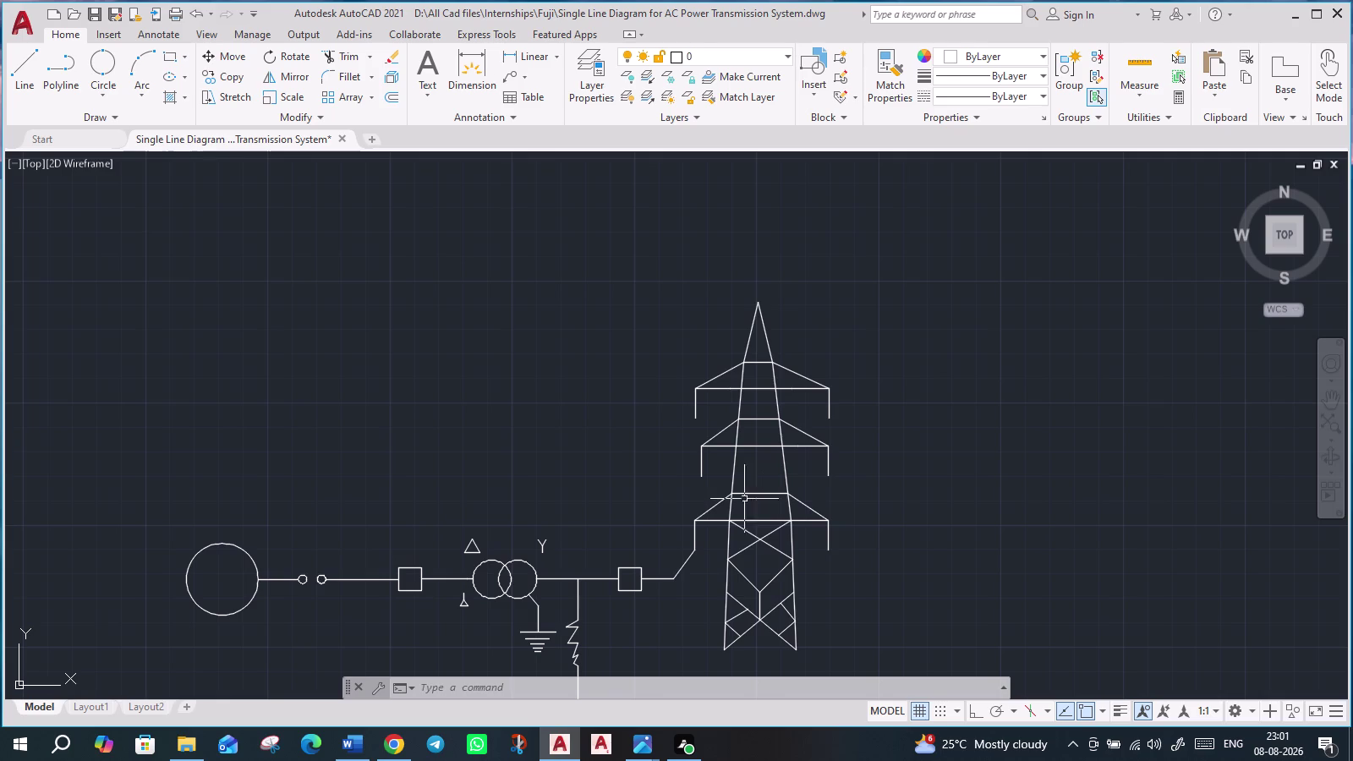
key(l)
key(Return)
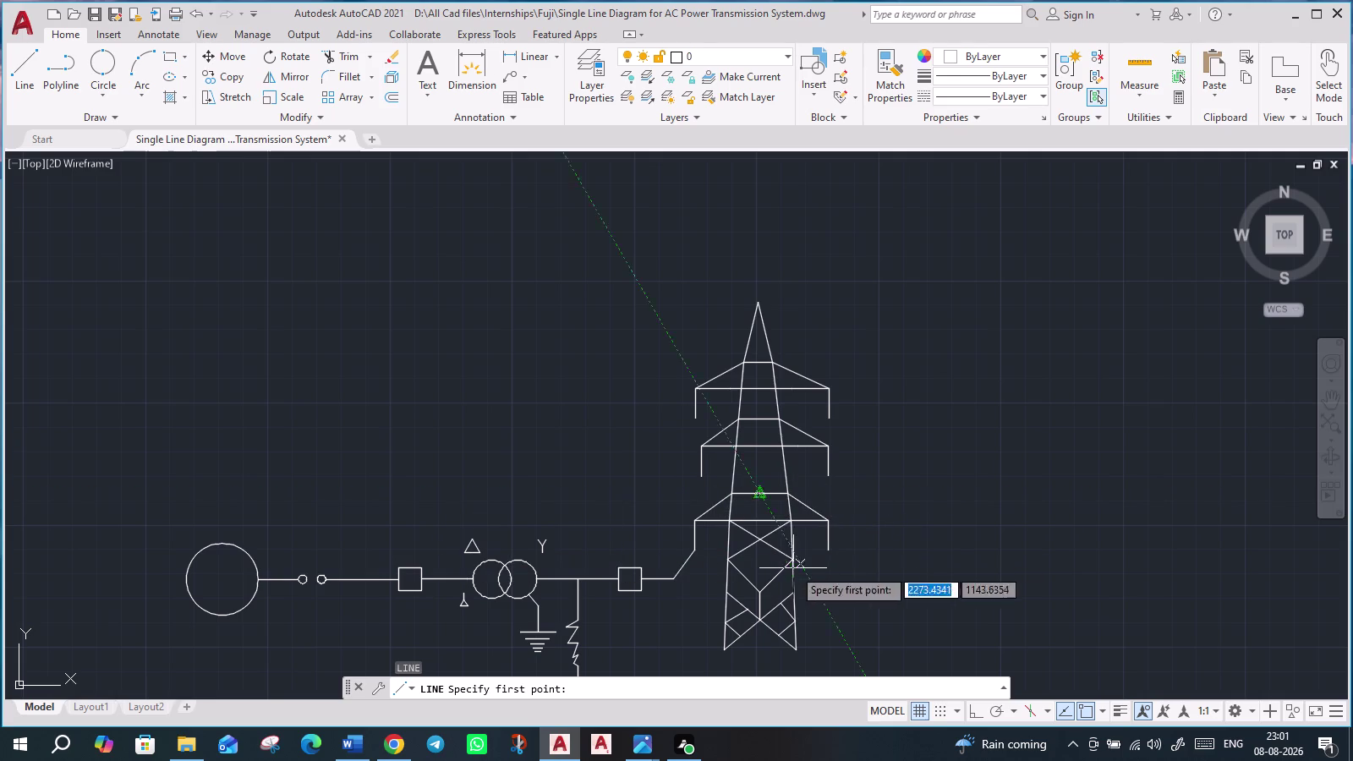
scroll(up, 3)
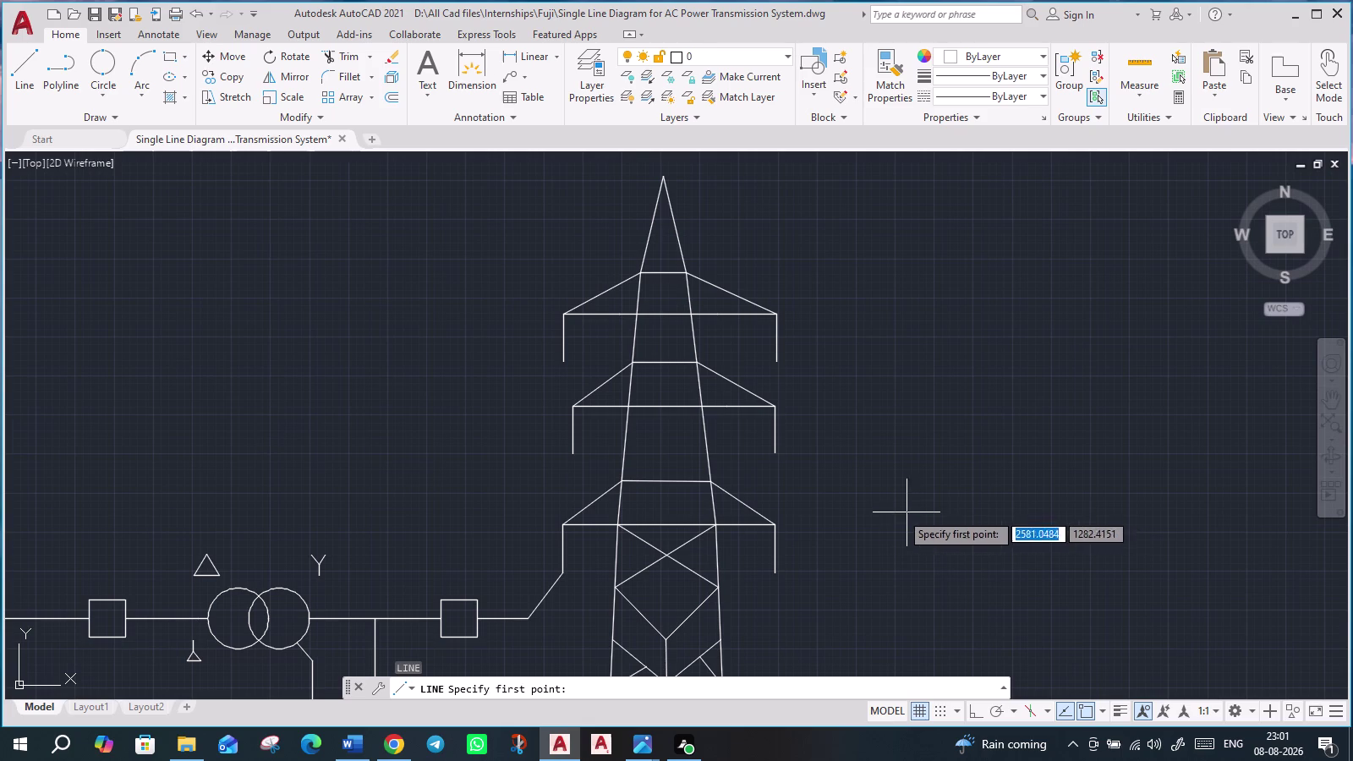
click(711, 525)
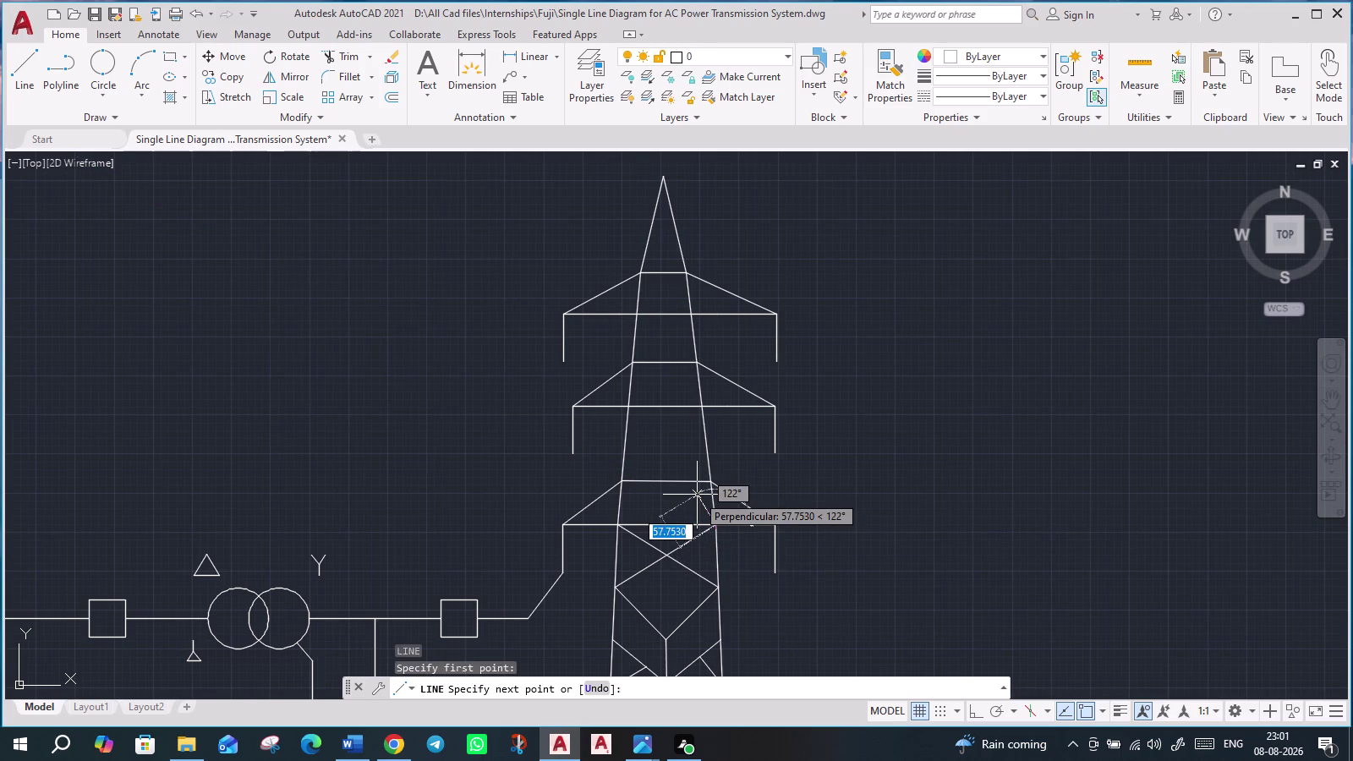
key(Escape)
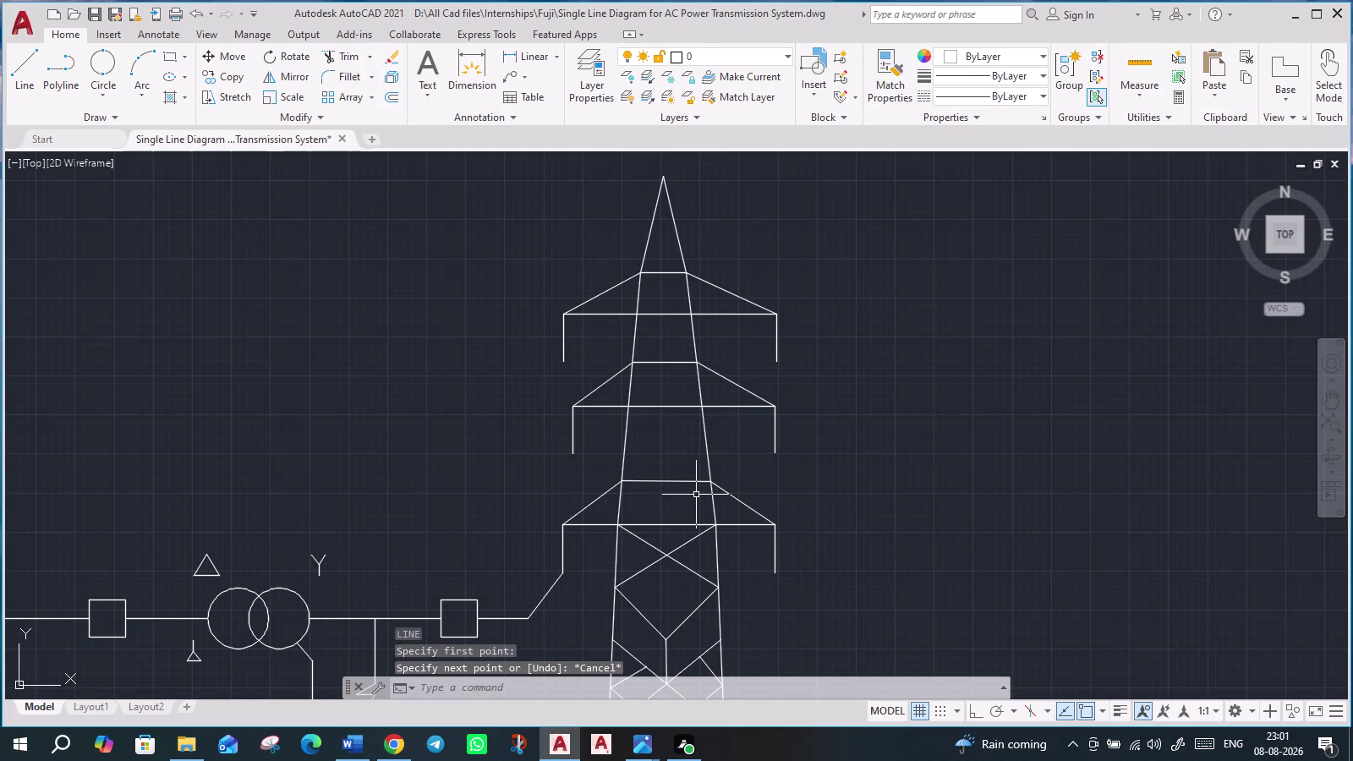
Draw the V brace from one top corner to the bottom midpoint and up to the other corner.
key(l)
key(Return)
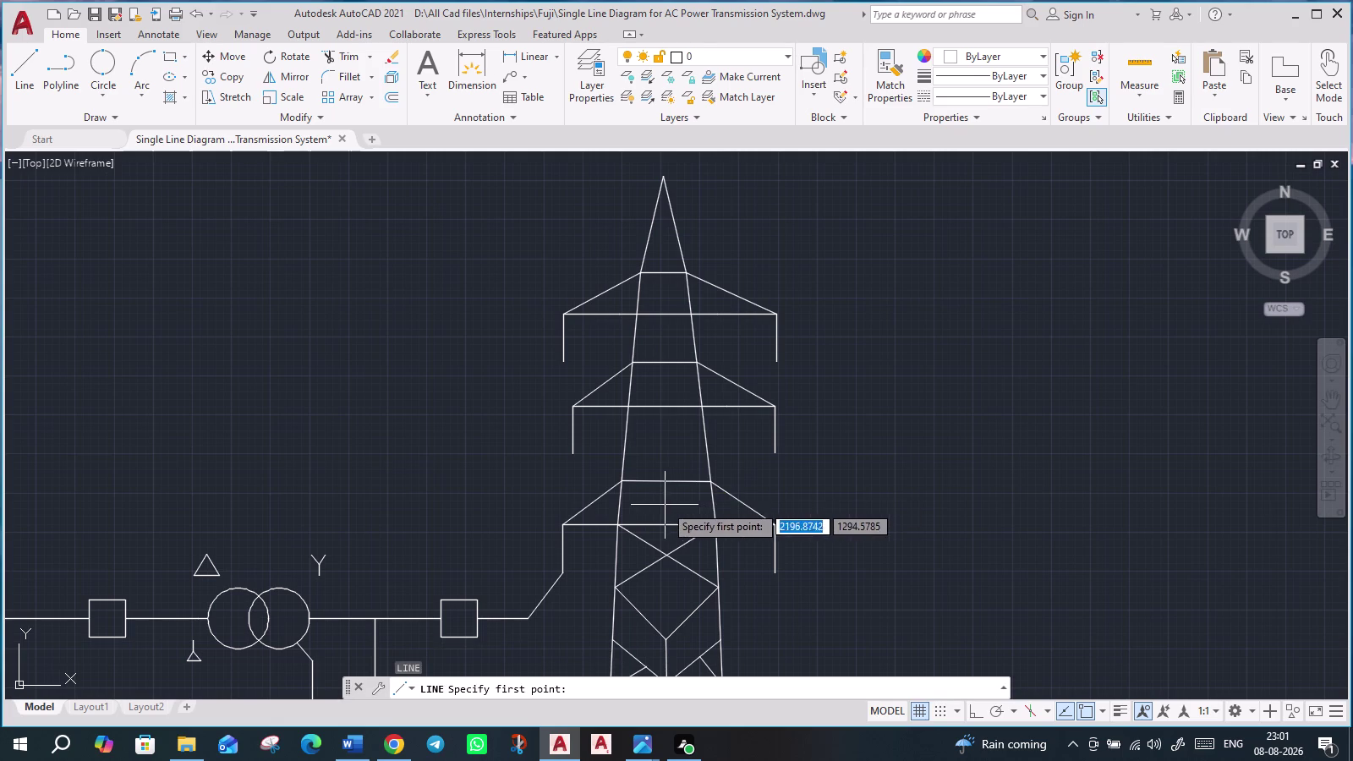
click(623, 483)
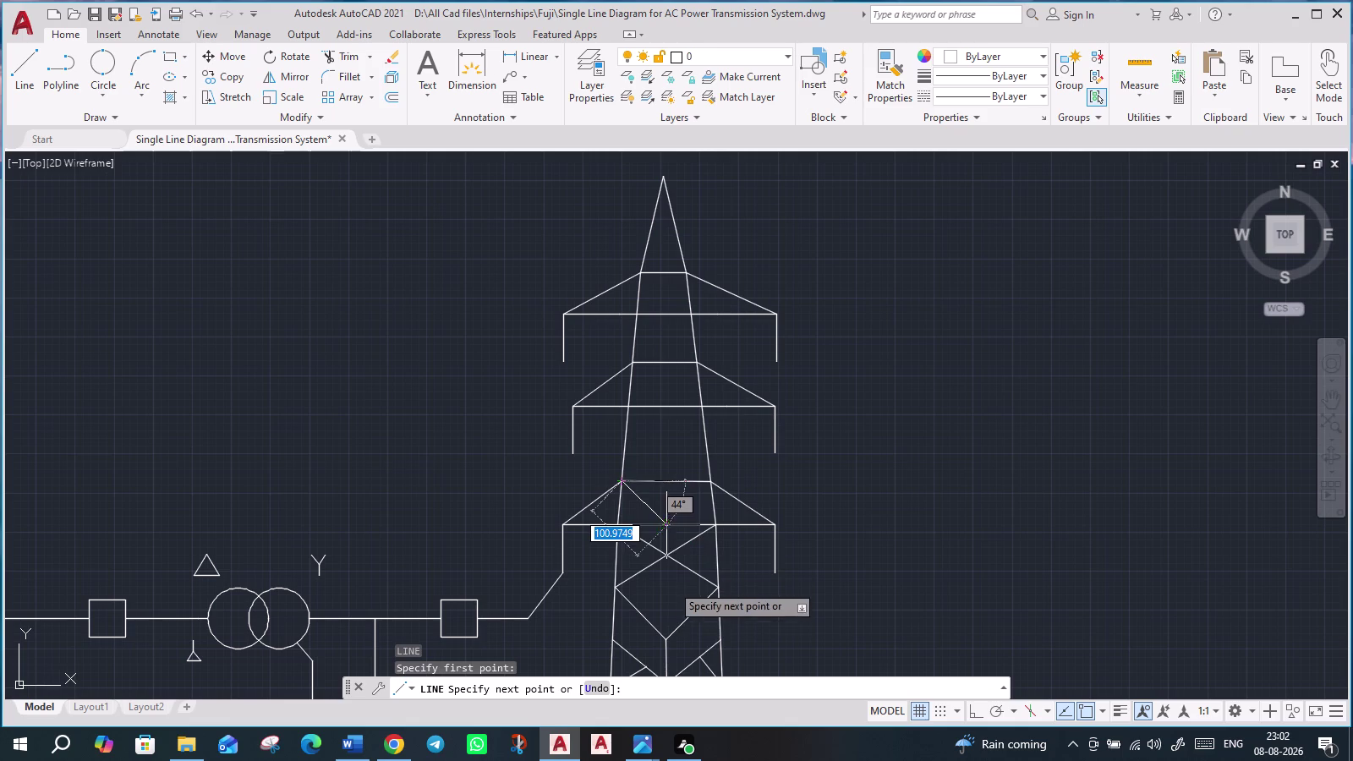
click(667, 530)
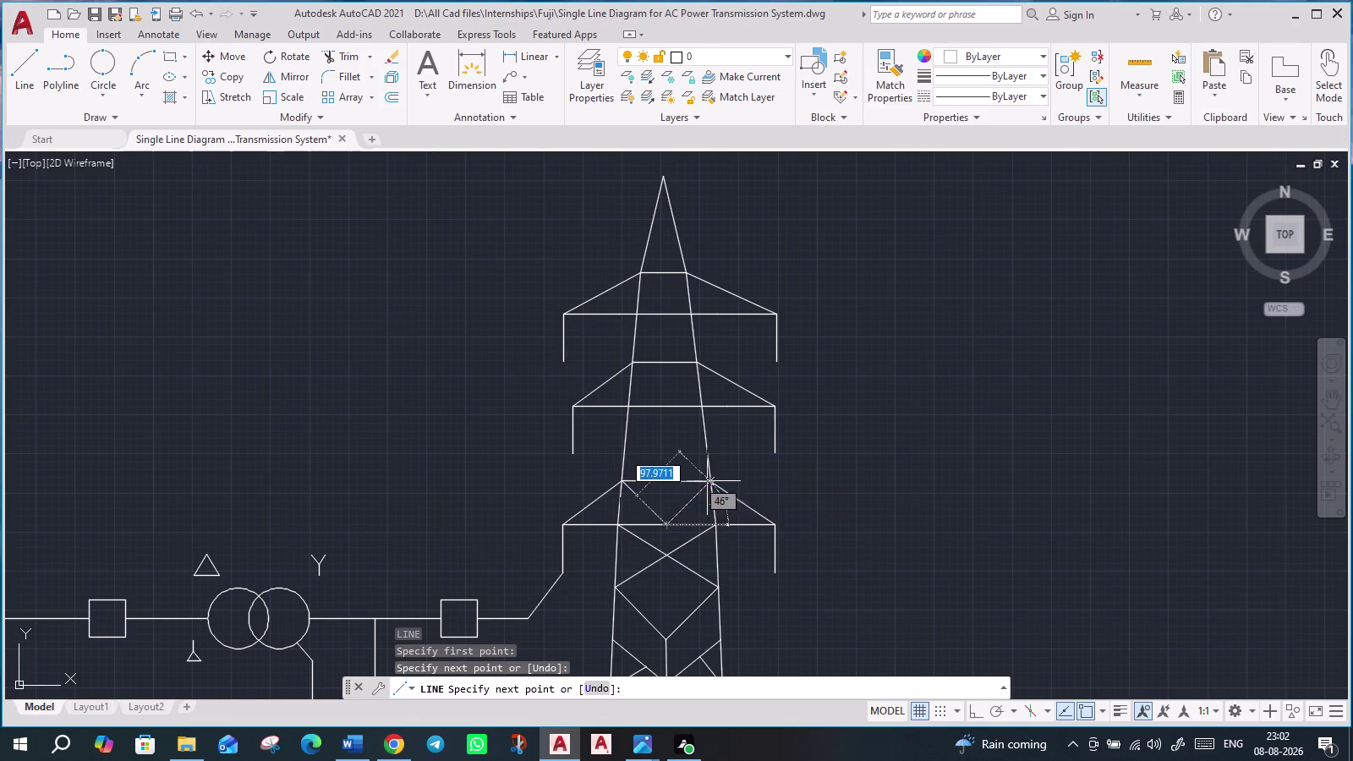
click(707, 482)
key(Escape)
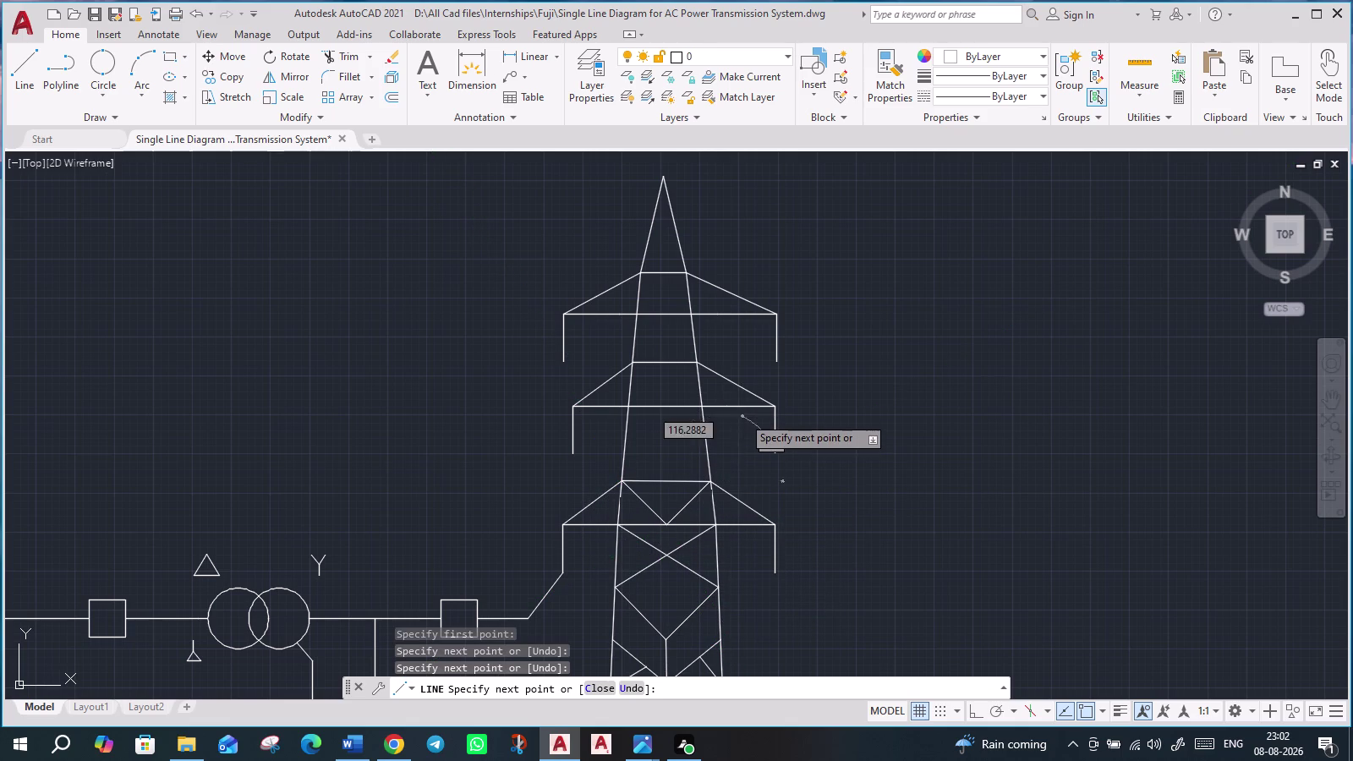
middle_drag(796, 530, 809, 515)
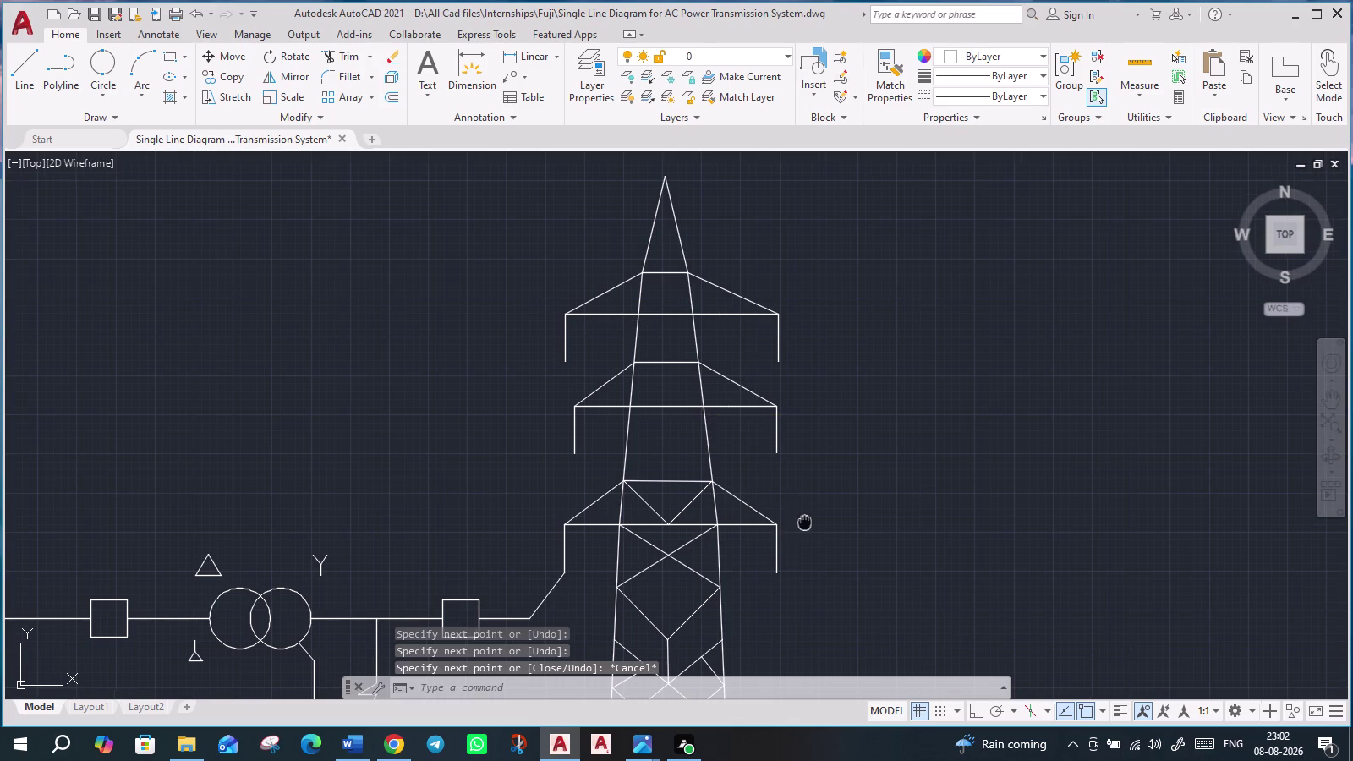
middle_drag(809, 515, 874, 402)
scroll(down, 3)
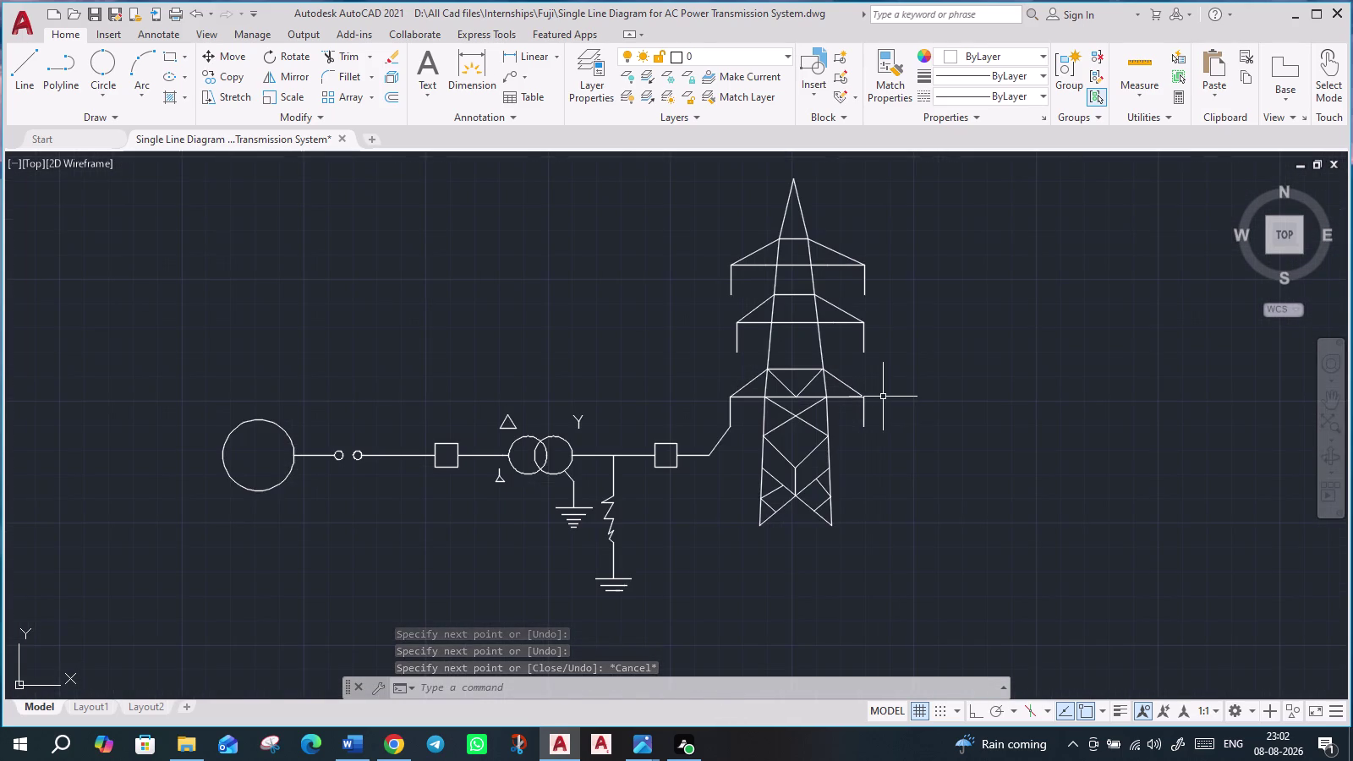
Draw the first diagonal below the middle cross-arm, ending at a leg intersection.
key(l)
key(Return)
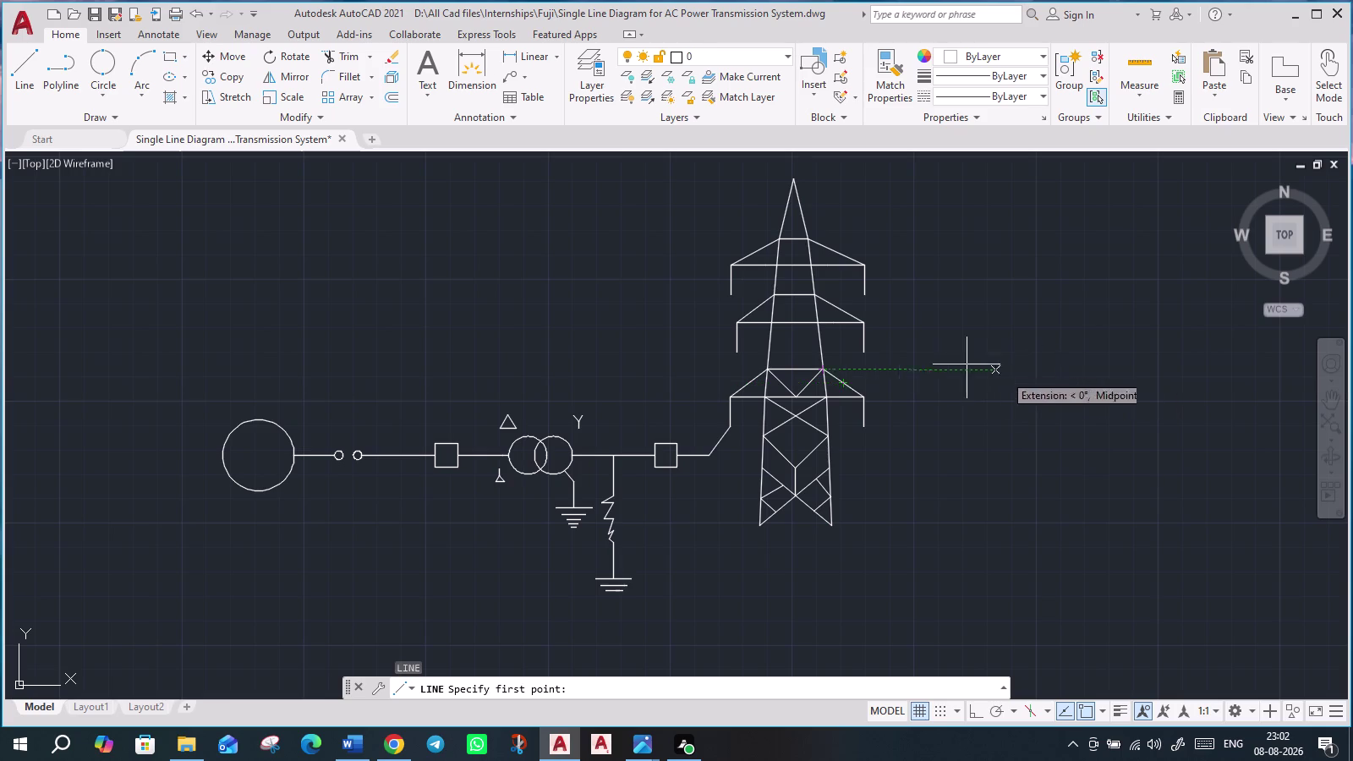
click(822, 371)
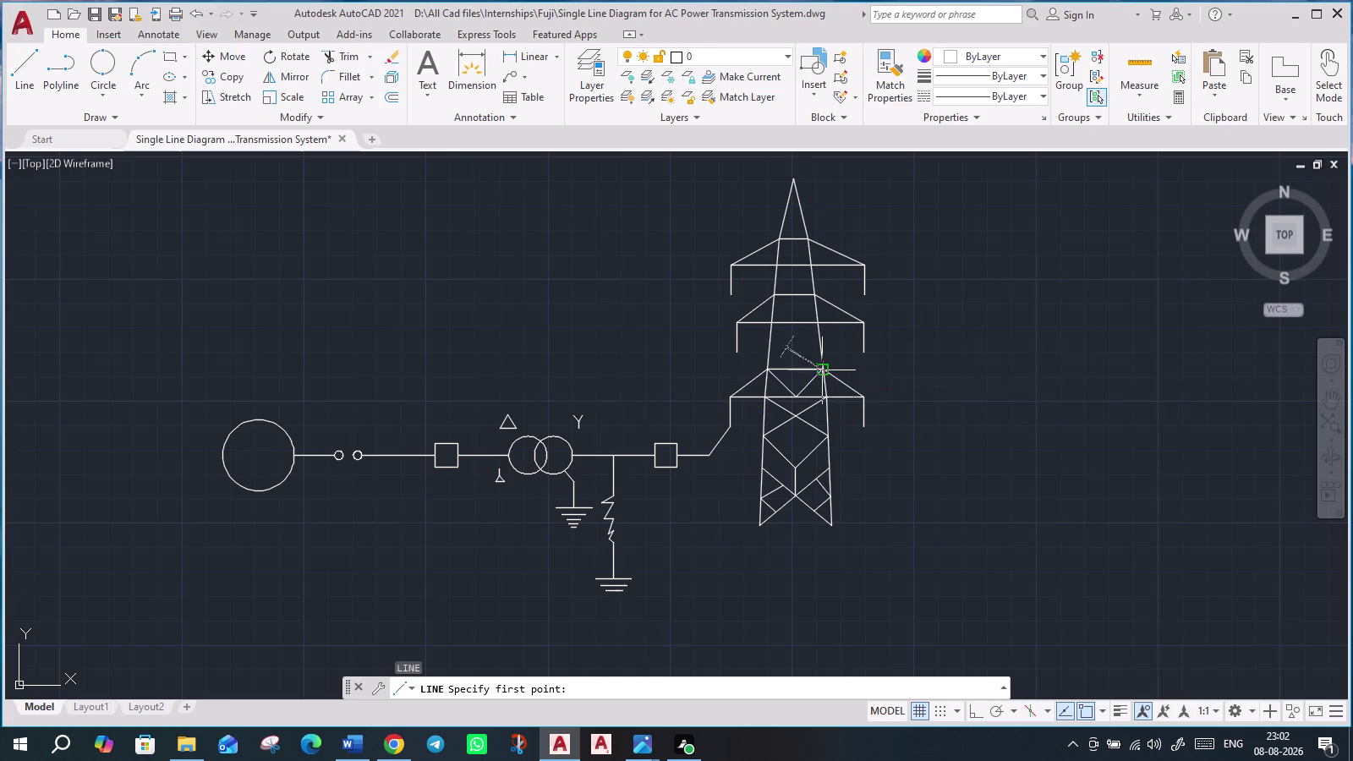
click(775, 324)
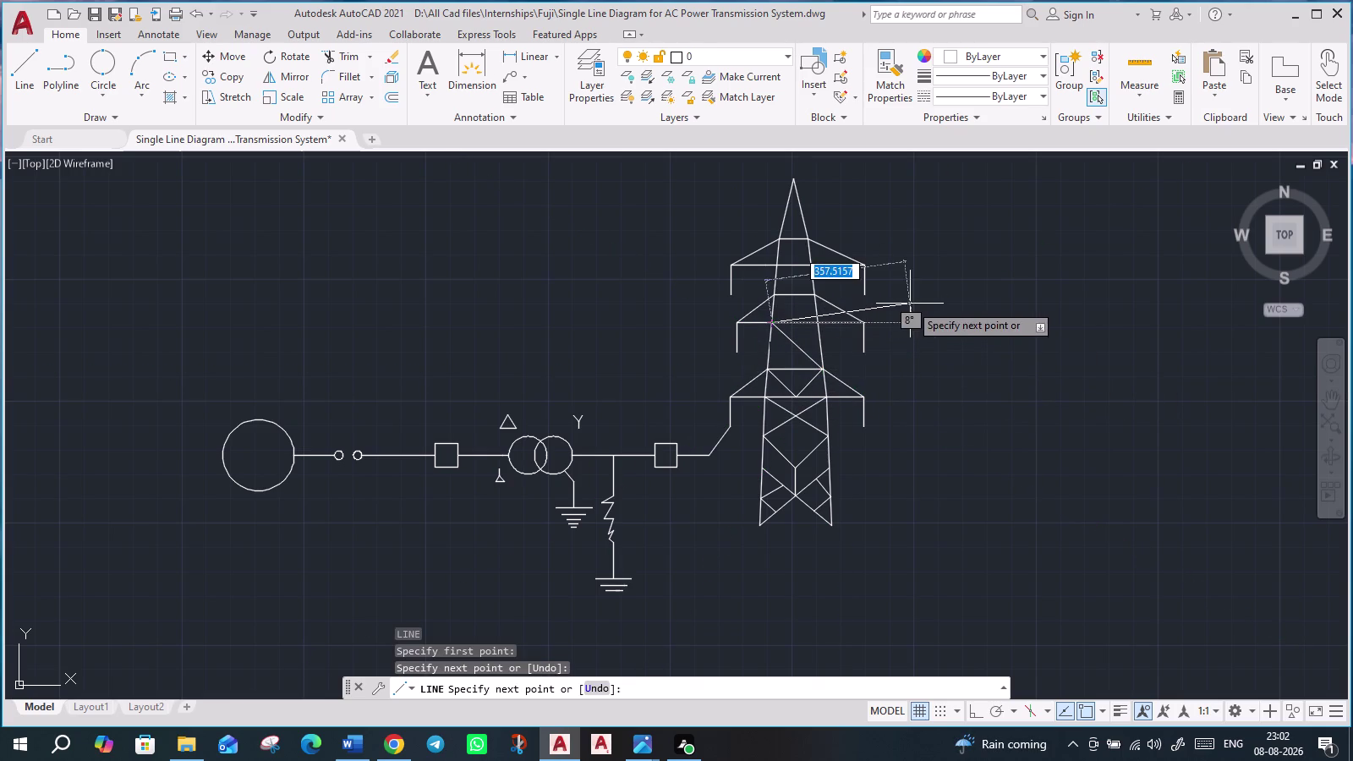
key(Escape)
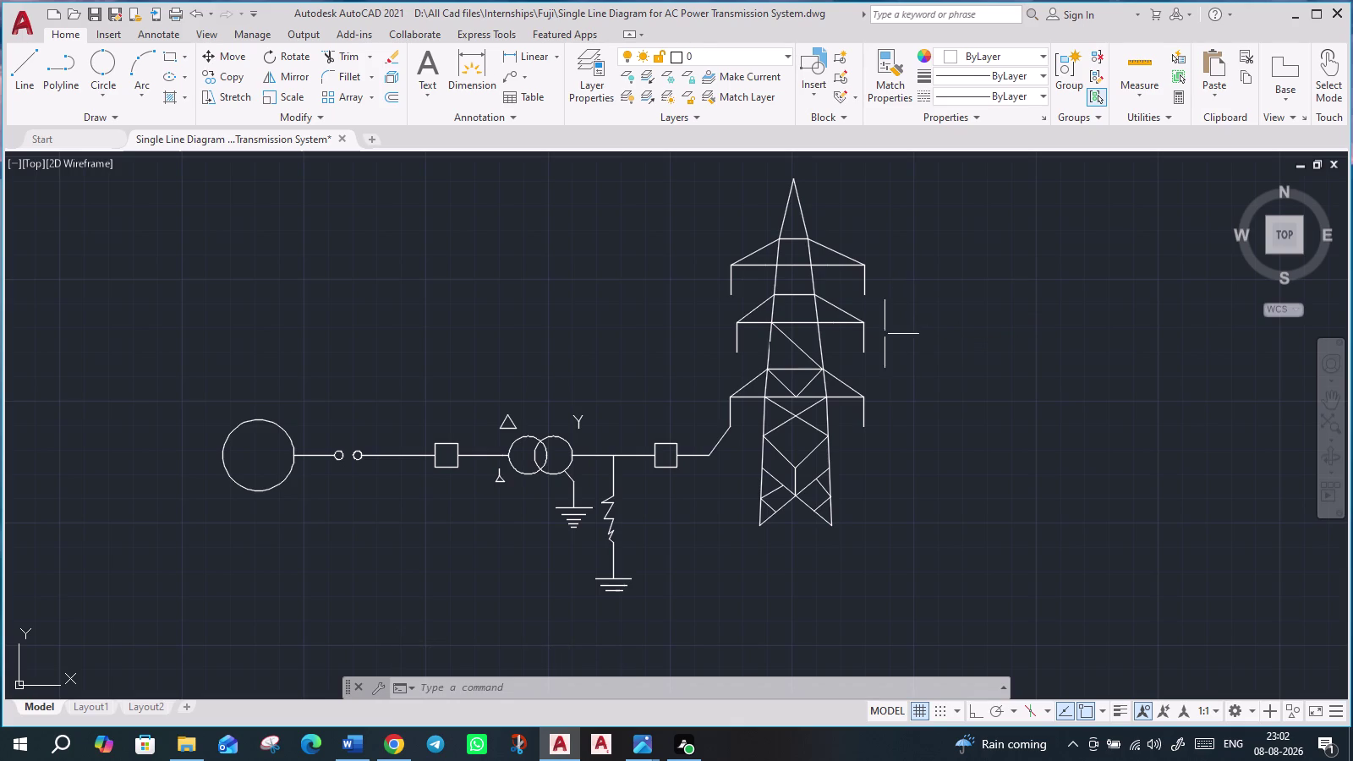
Draw the crossing diagonal to the opposite leg, then zoom in on the brace junction.
key(l)
key(Return)
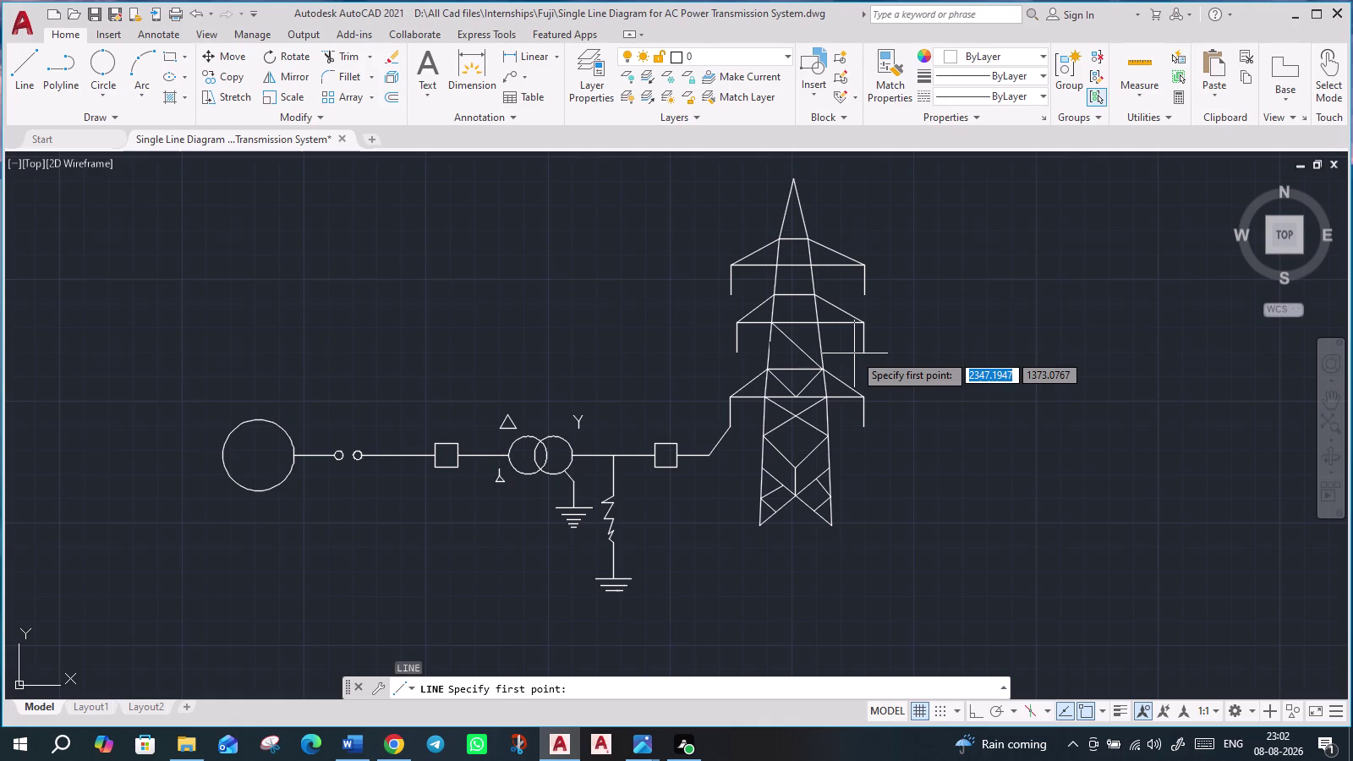
click(772, 366)
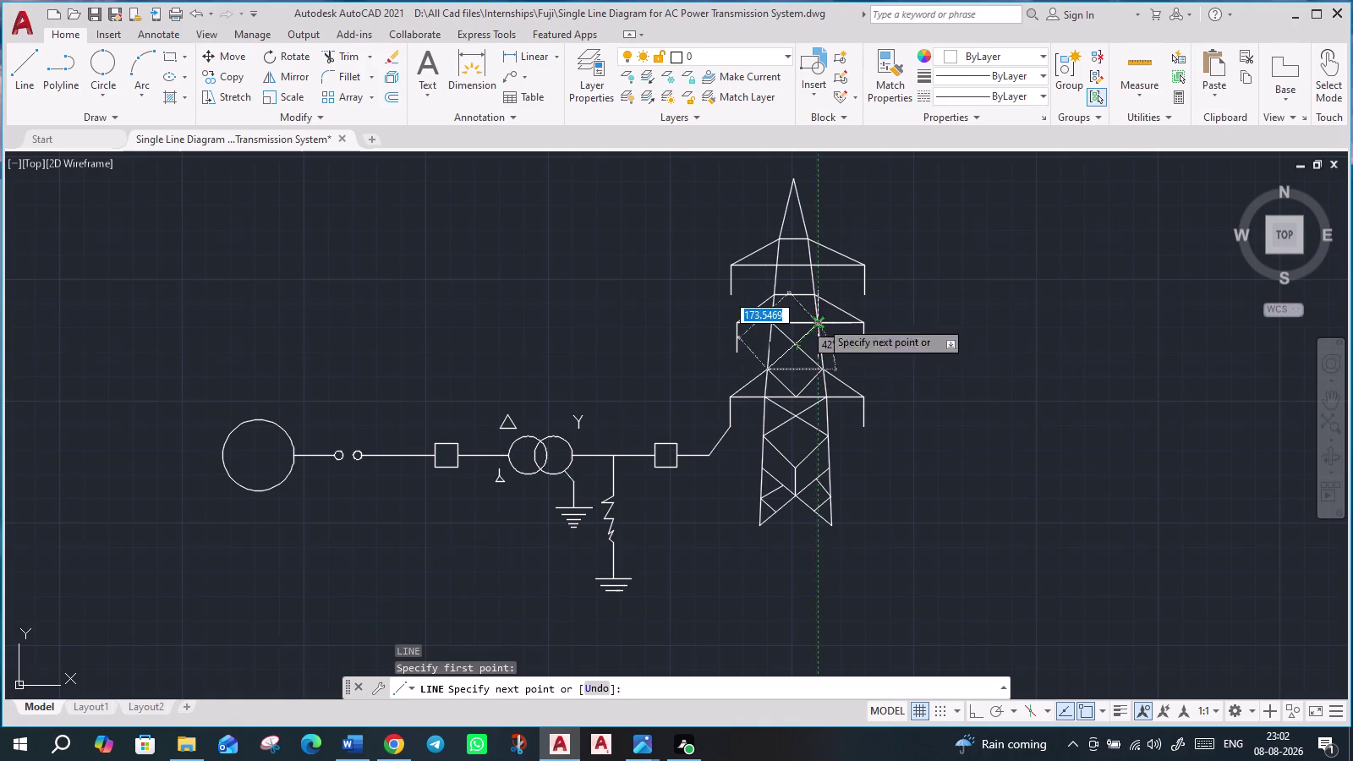
click(820, 321)
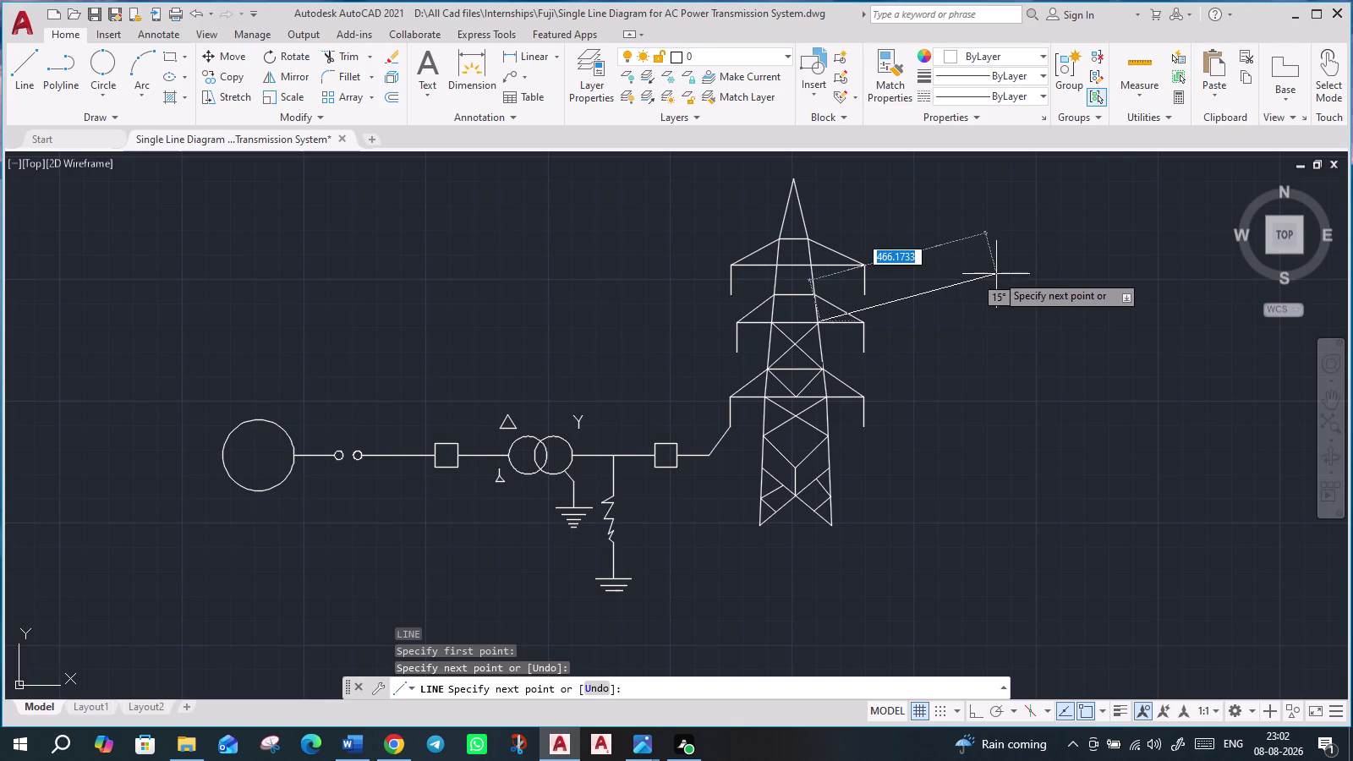
key(Escape)
middle_drag(899, 346, 883, 423)
scroll(up, 3)
scroll(up, 3)
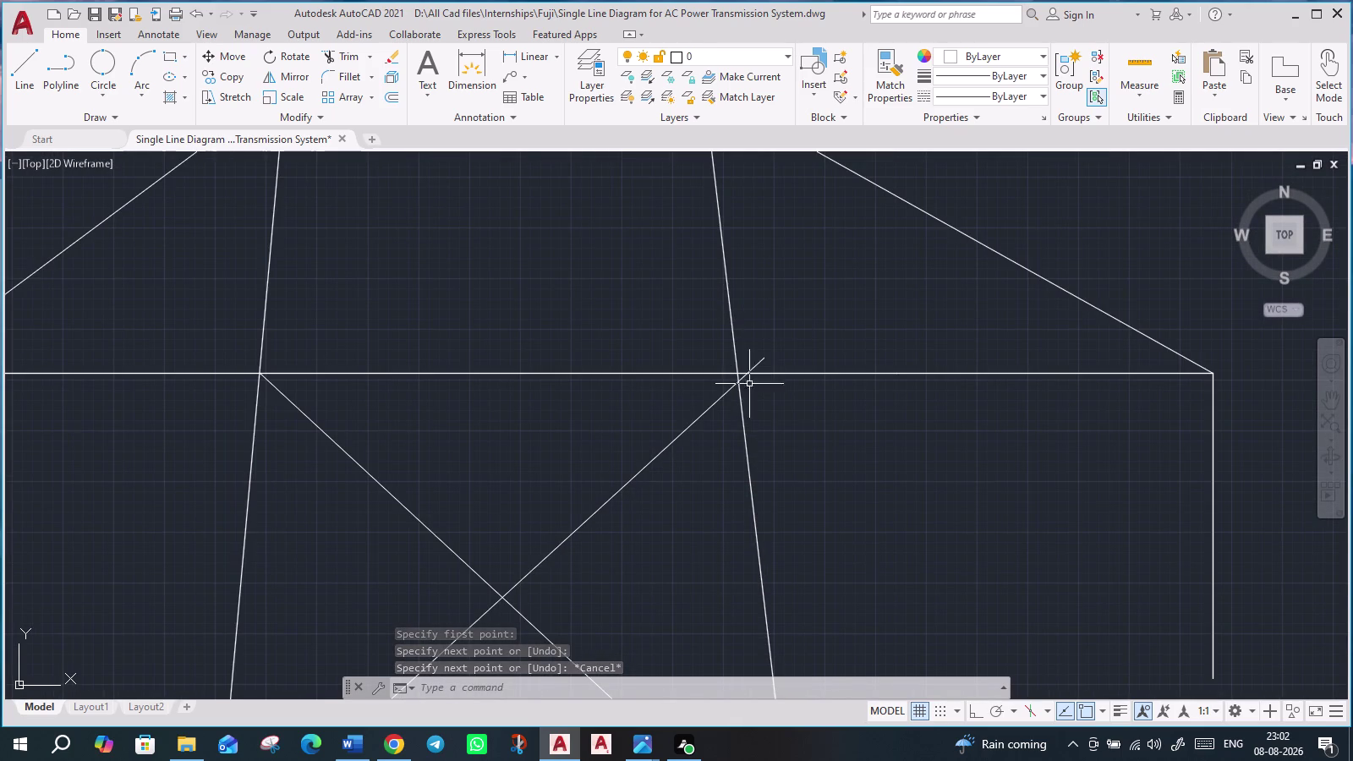
Snap the crossing brace's endpoint onto the leg–cross-arm intersection, then zoom out to the whole tower.
click(763, 360)
click(763, 360)
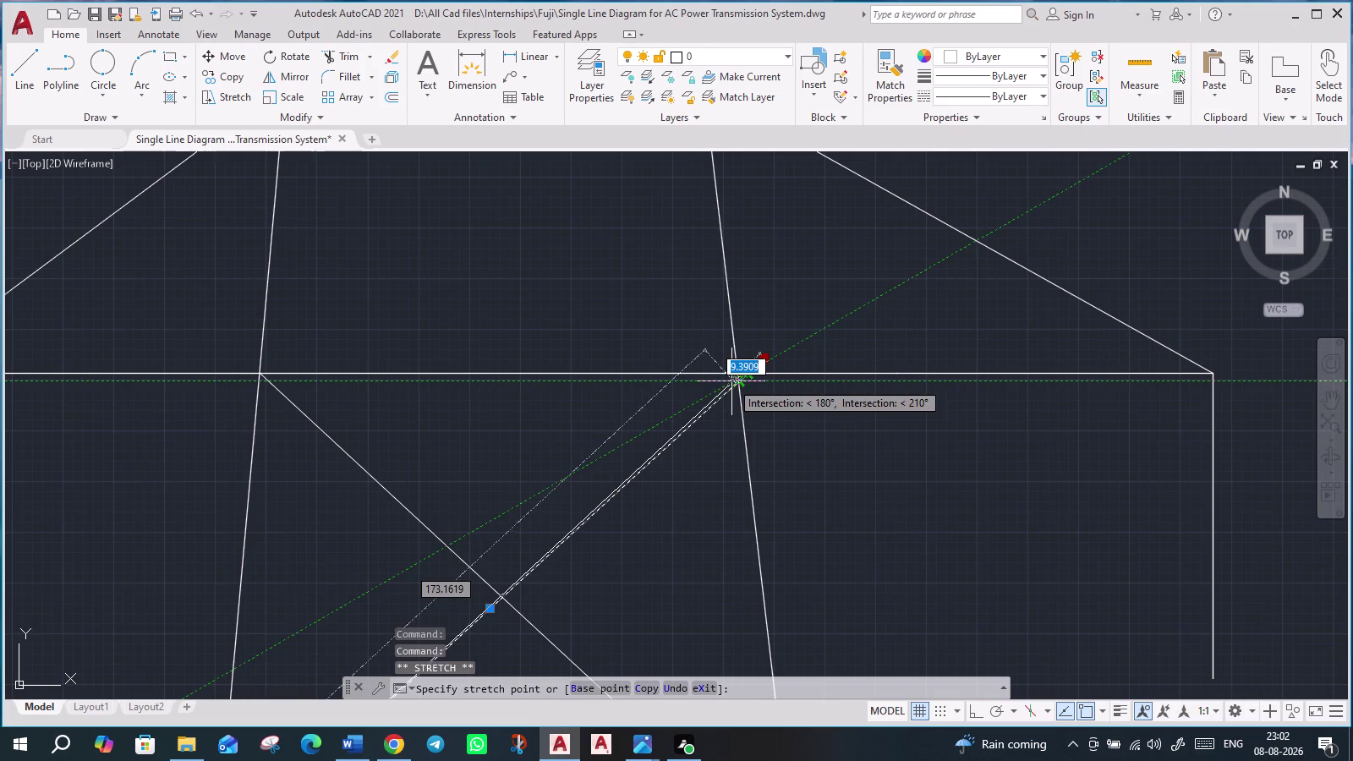
scroll(up, 3)
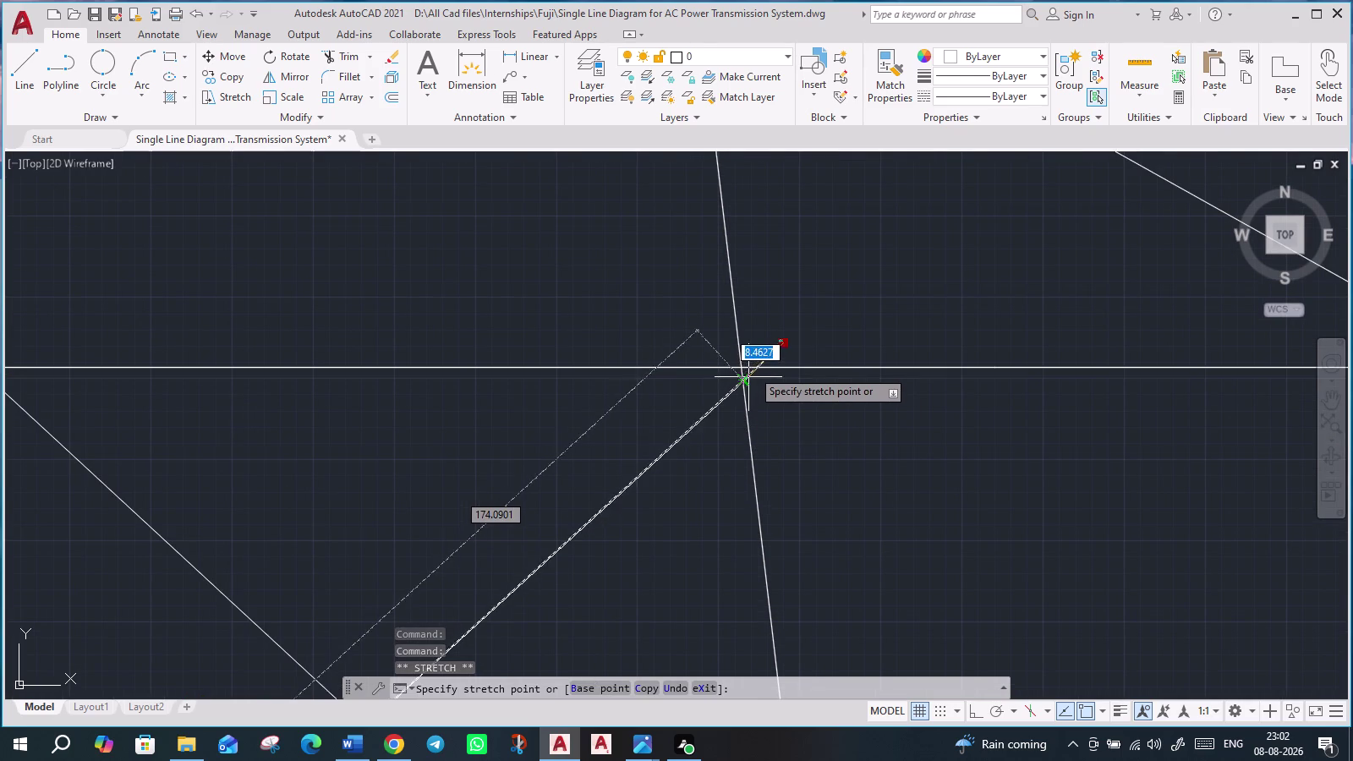
click(746, 367)
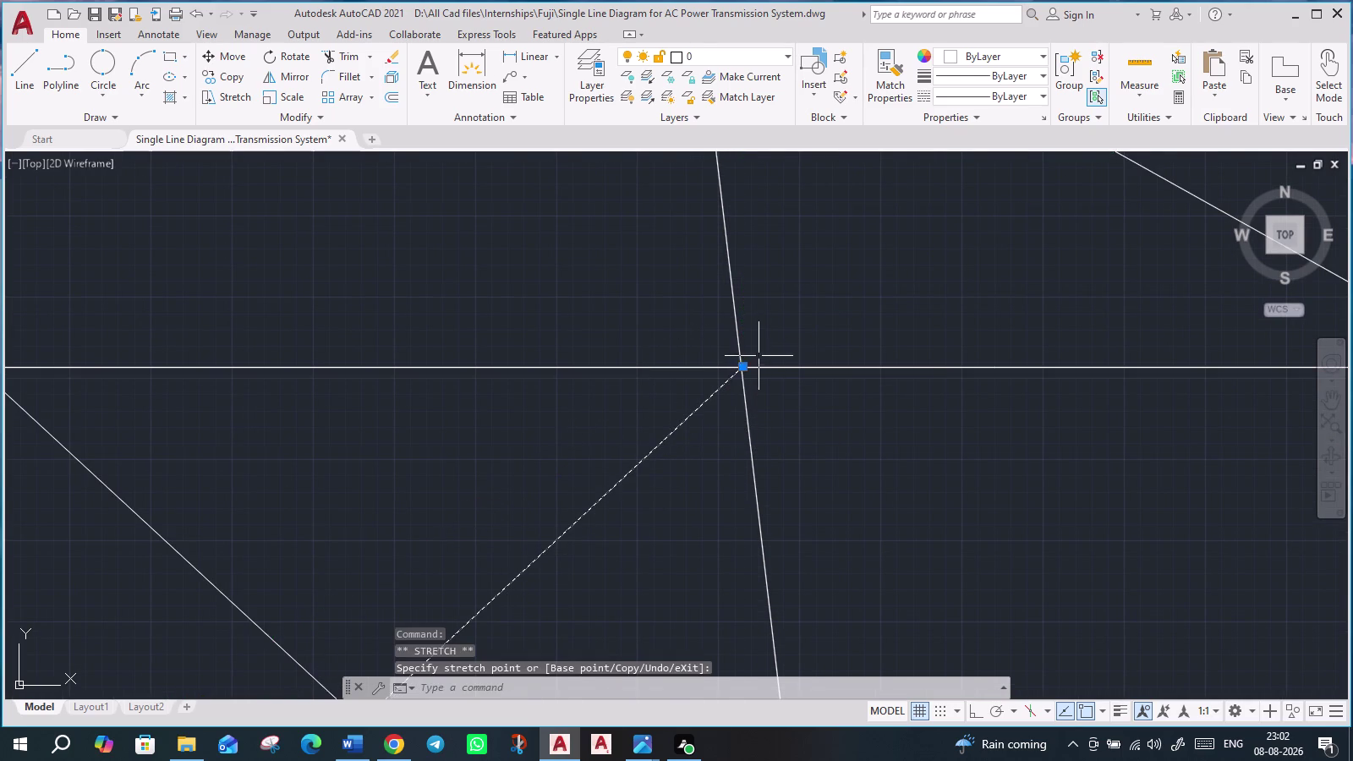
key(Escape)
scroll(down, 3)
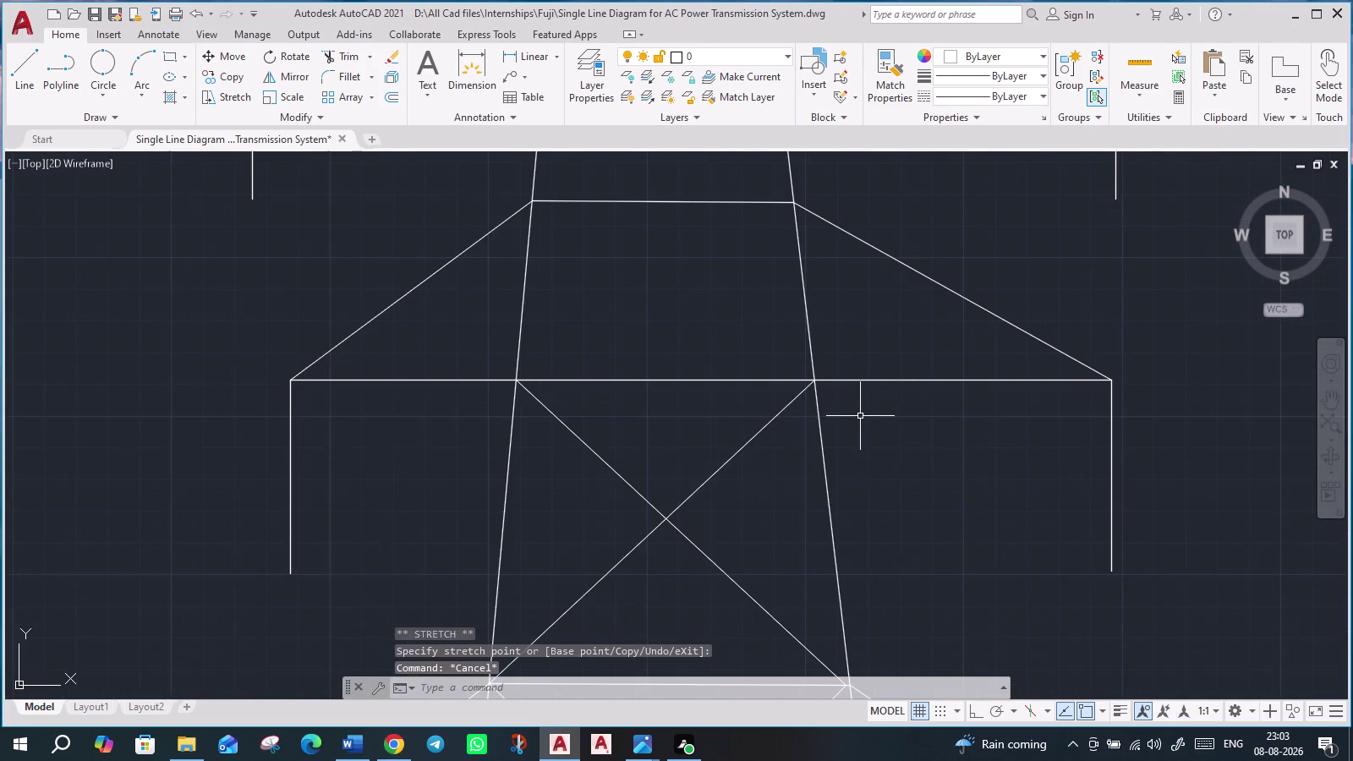
scroll(down, 3)
scroll(down, 3)
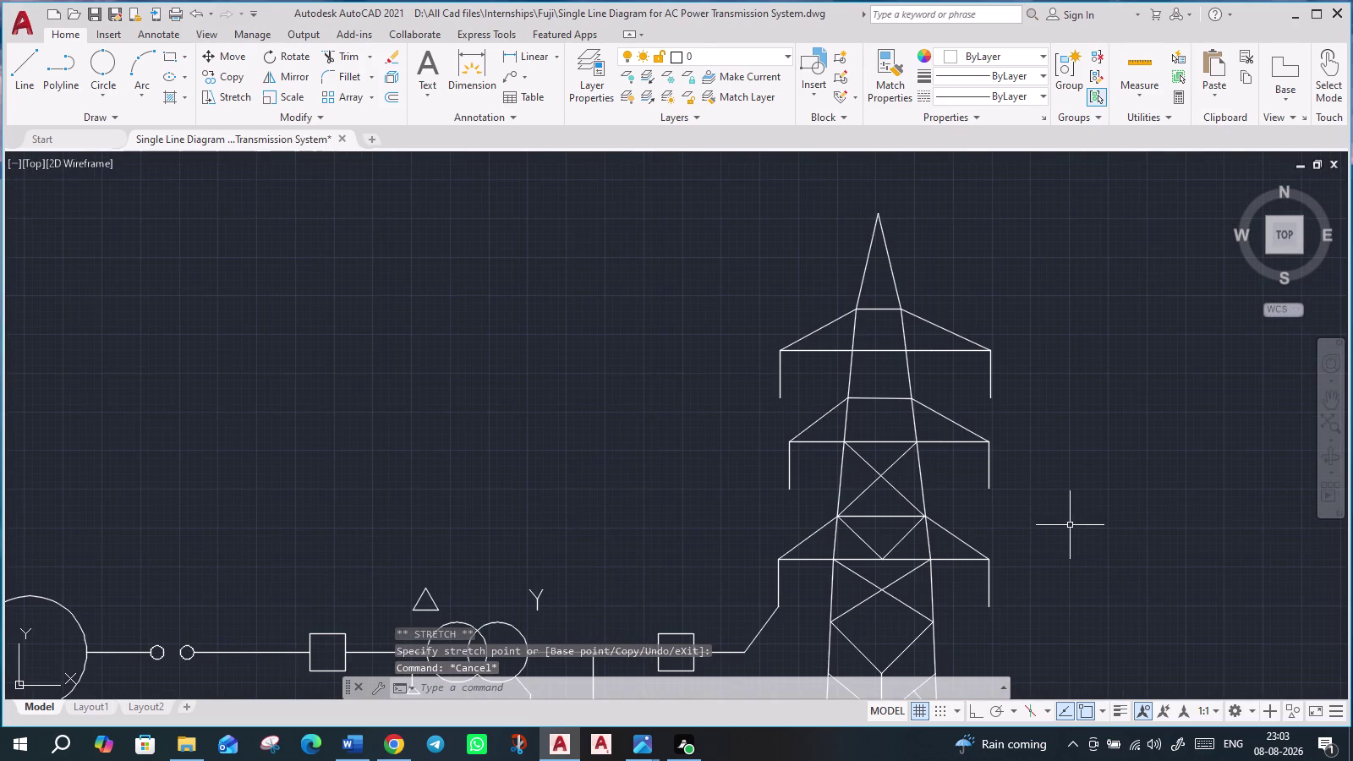
middle_drag(1064, 525, 949, 449)
scroll(down, 3)
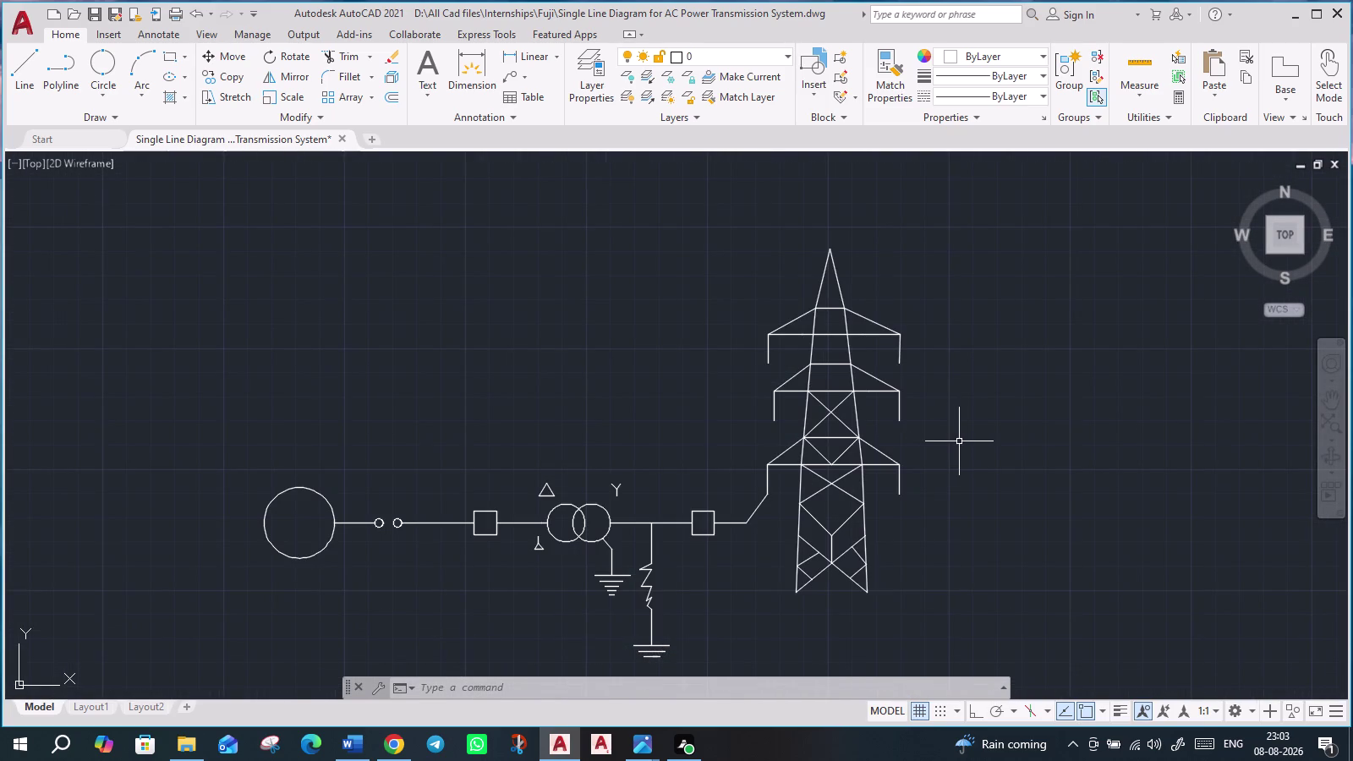
Draw a diagonal brace from the cross-arm joint to the tower leg.
scroll(down, 3)
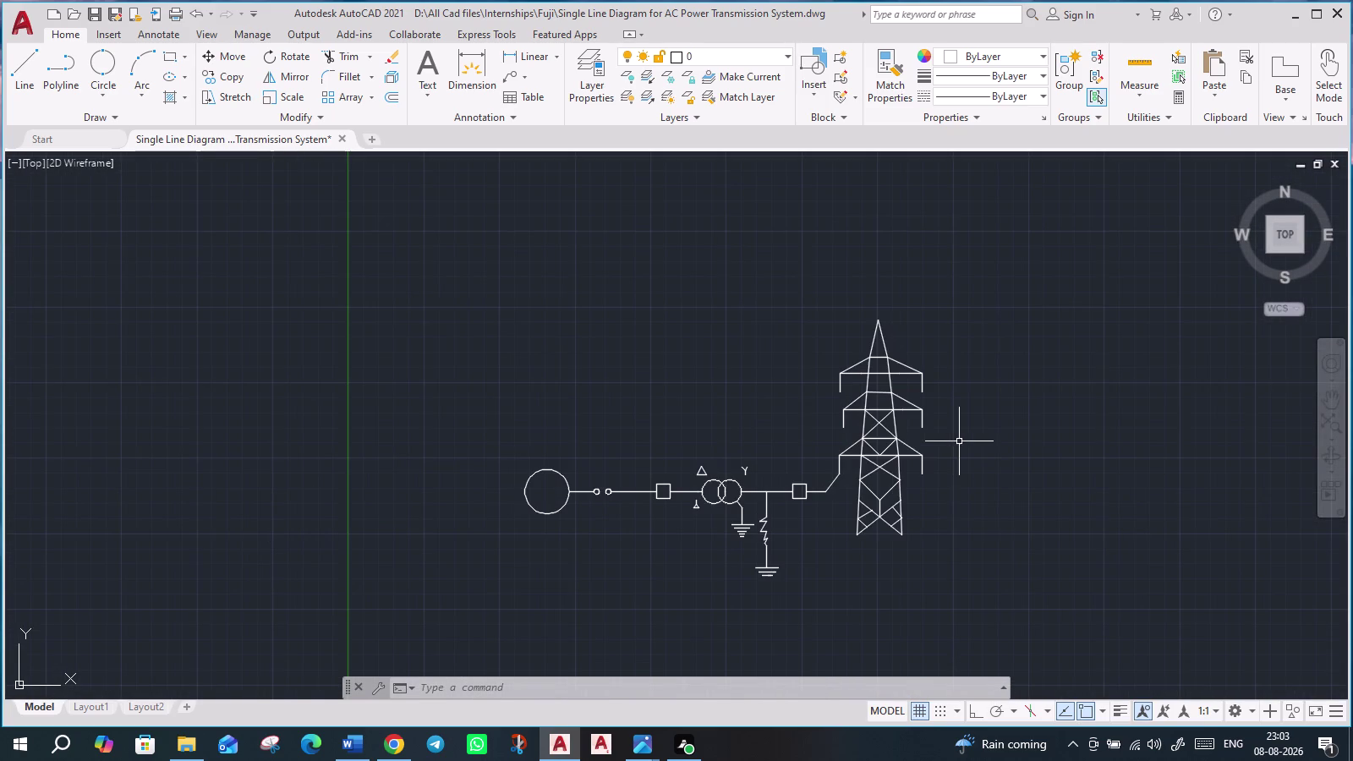
middle_drag(958, 442, 920, 426)
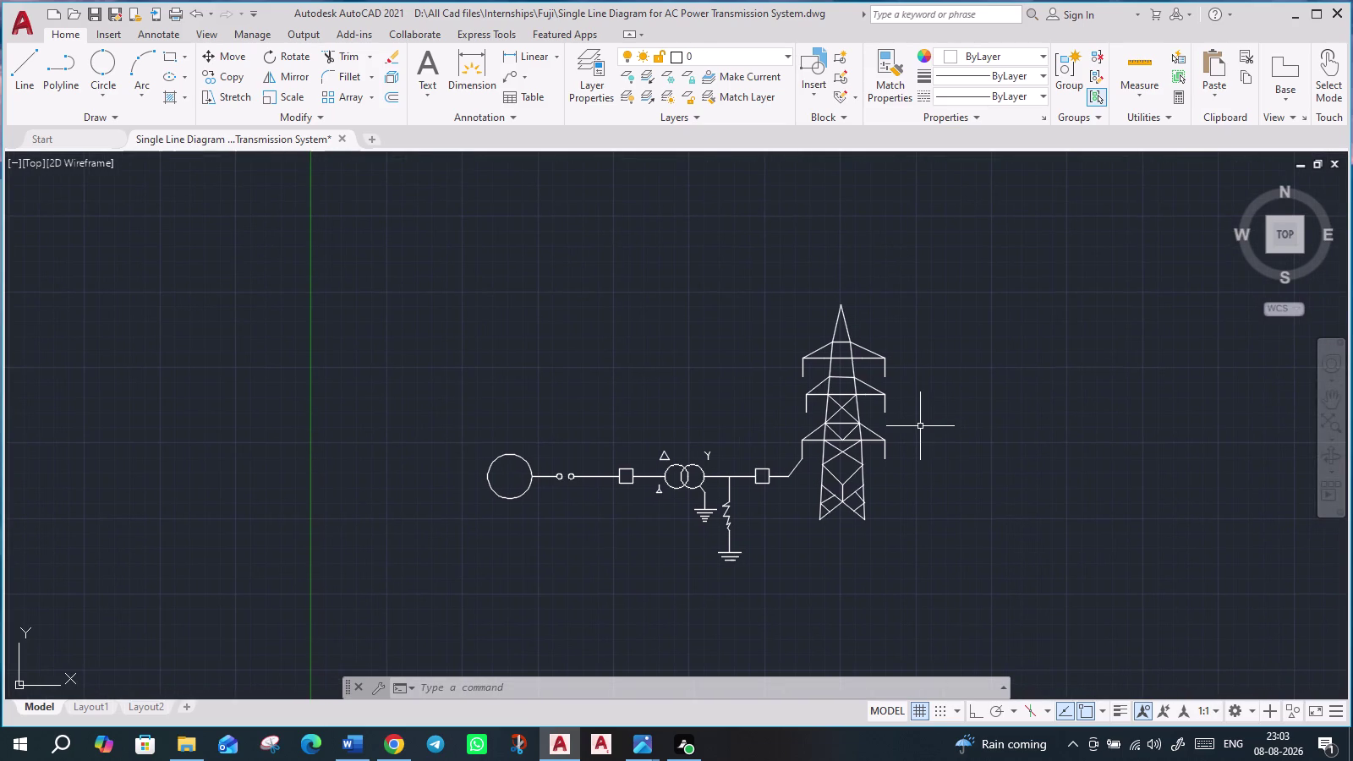
scroll(up, 3)
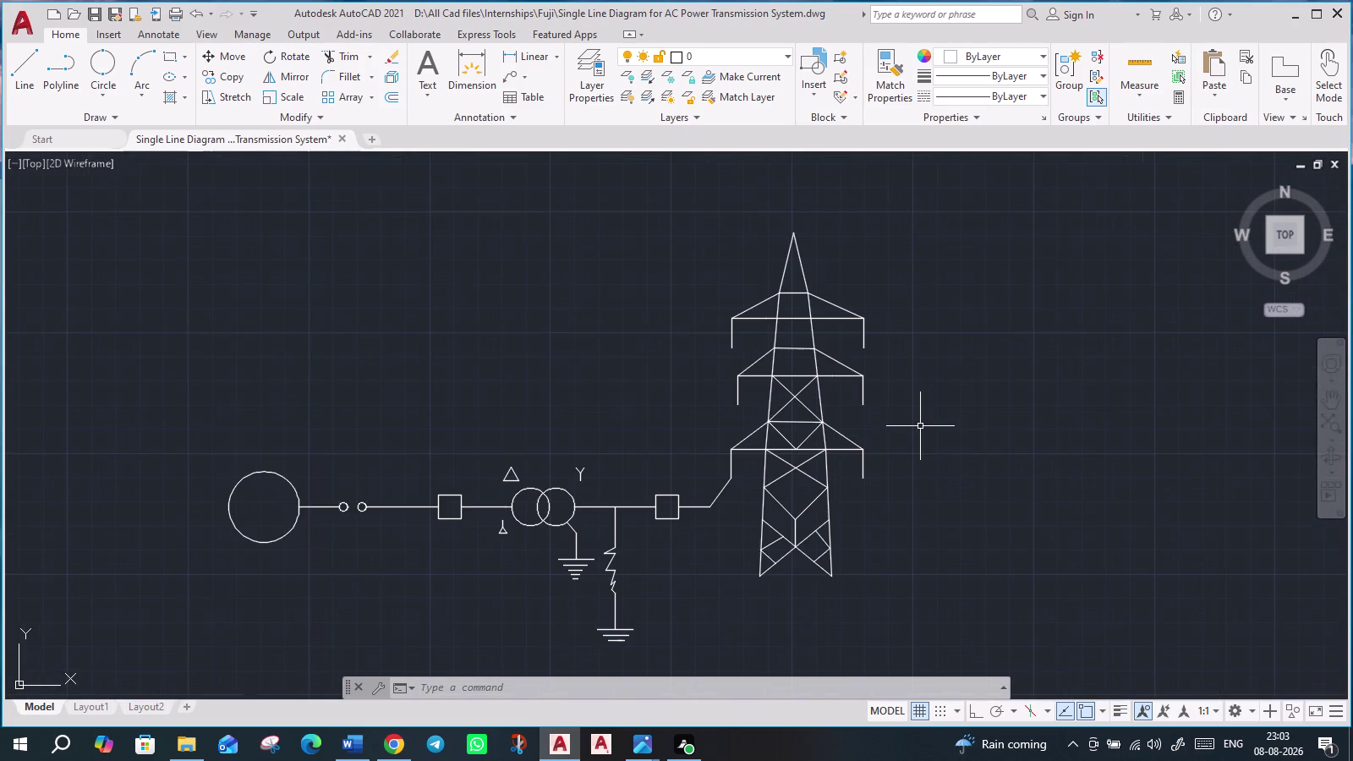
key(l)
key(Return)
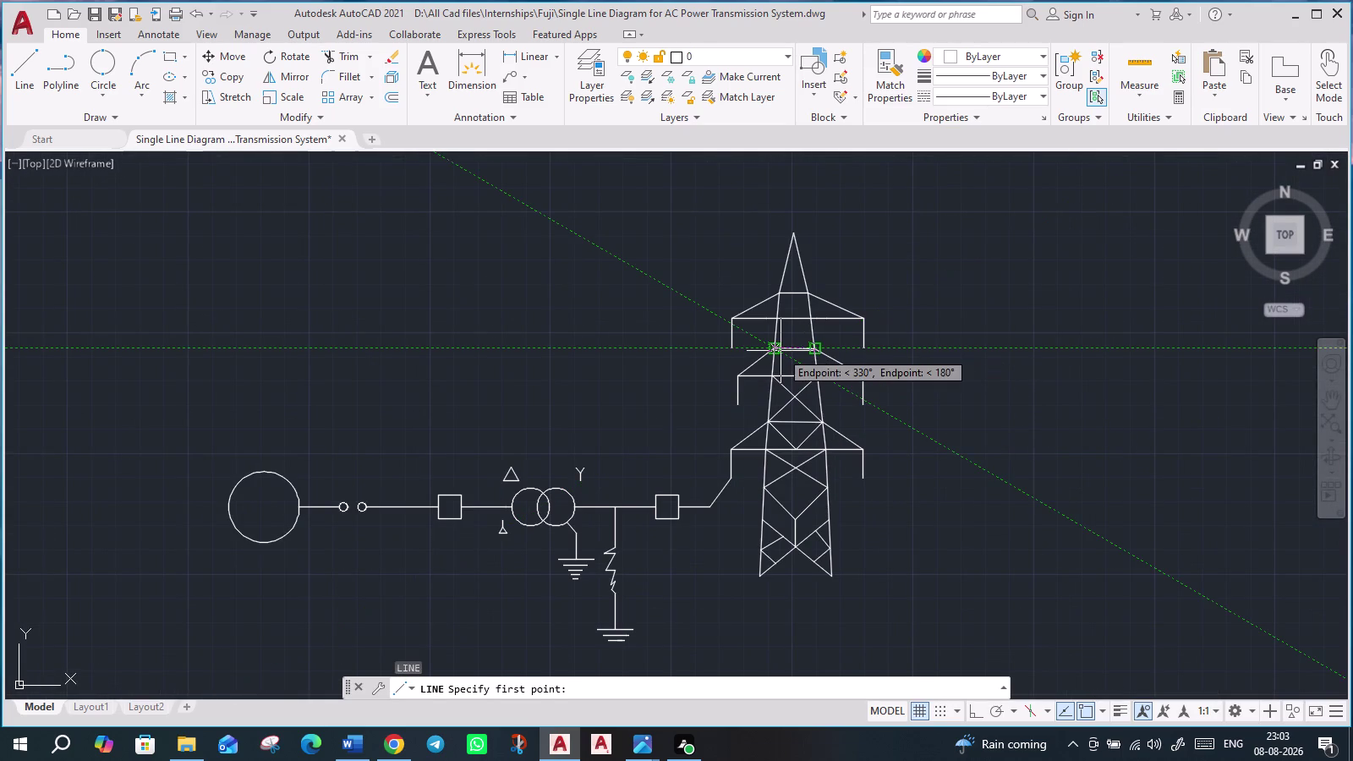
click(781, 350)
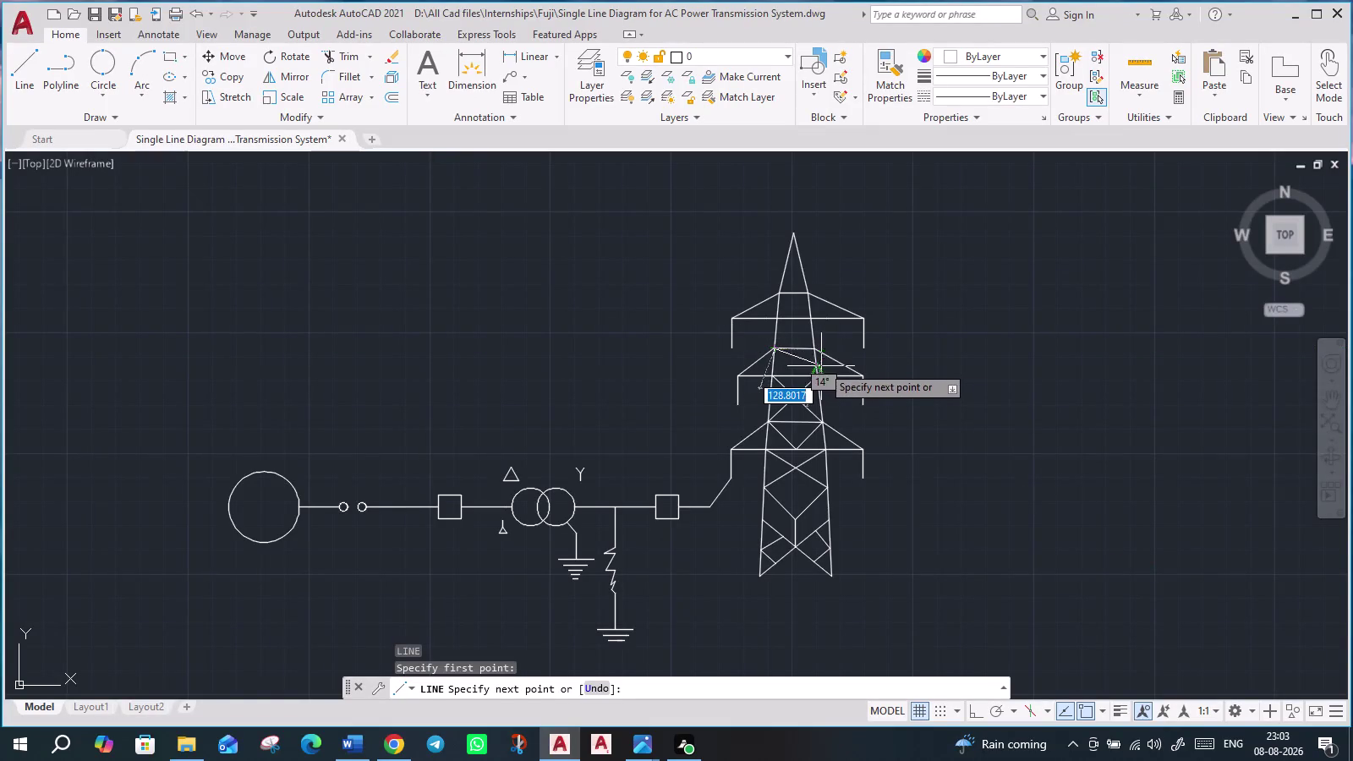
scroll(up, 3)
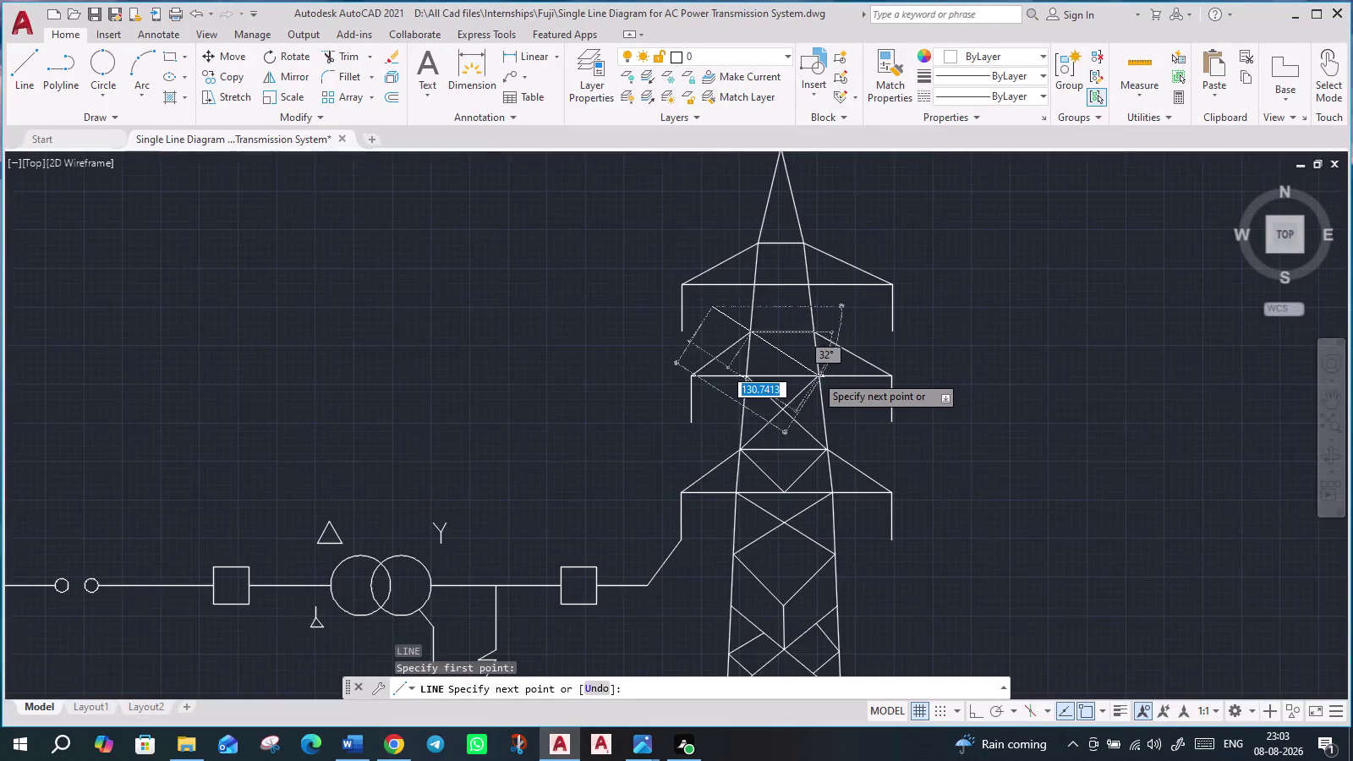
click(821, 373)
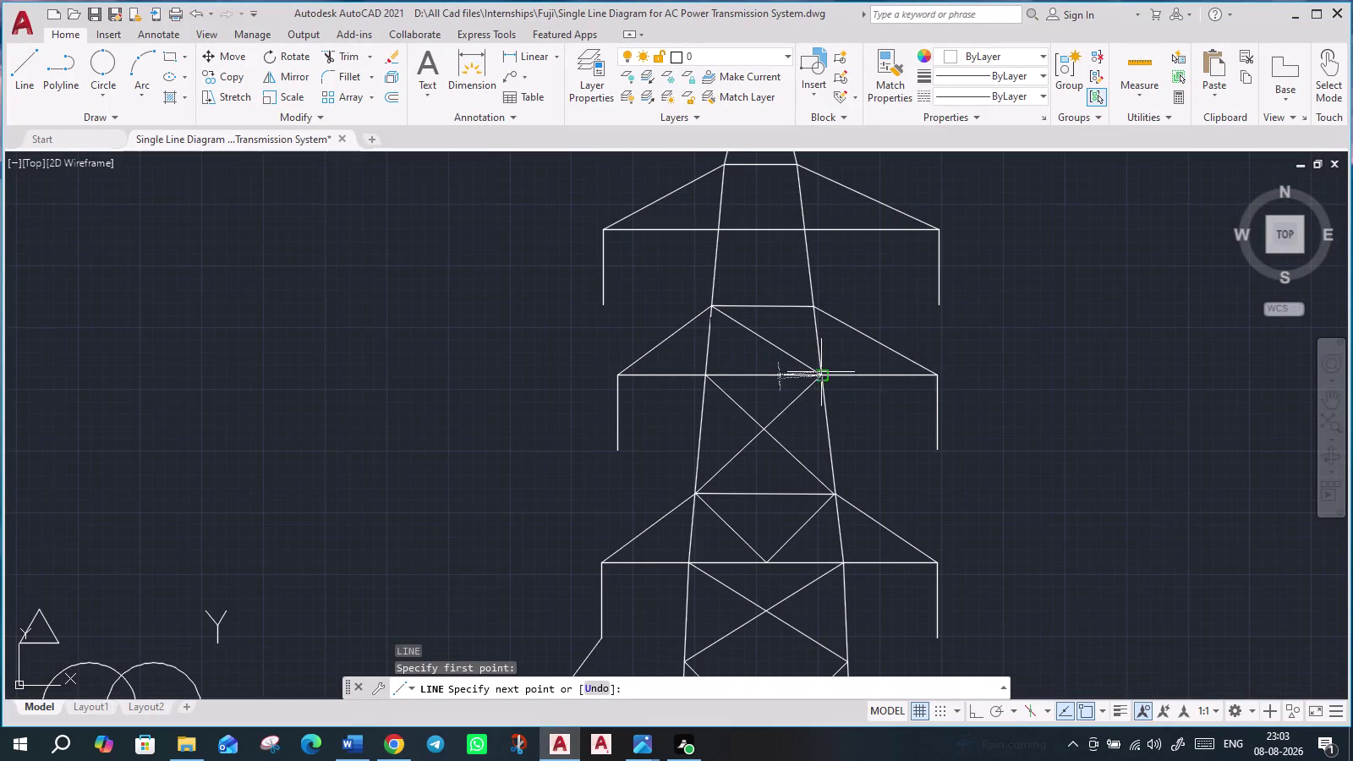
key(Escape)
Draw a second brace from the tower leg joint across the cross-arm section.
key(l)
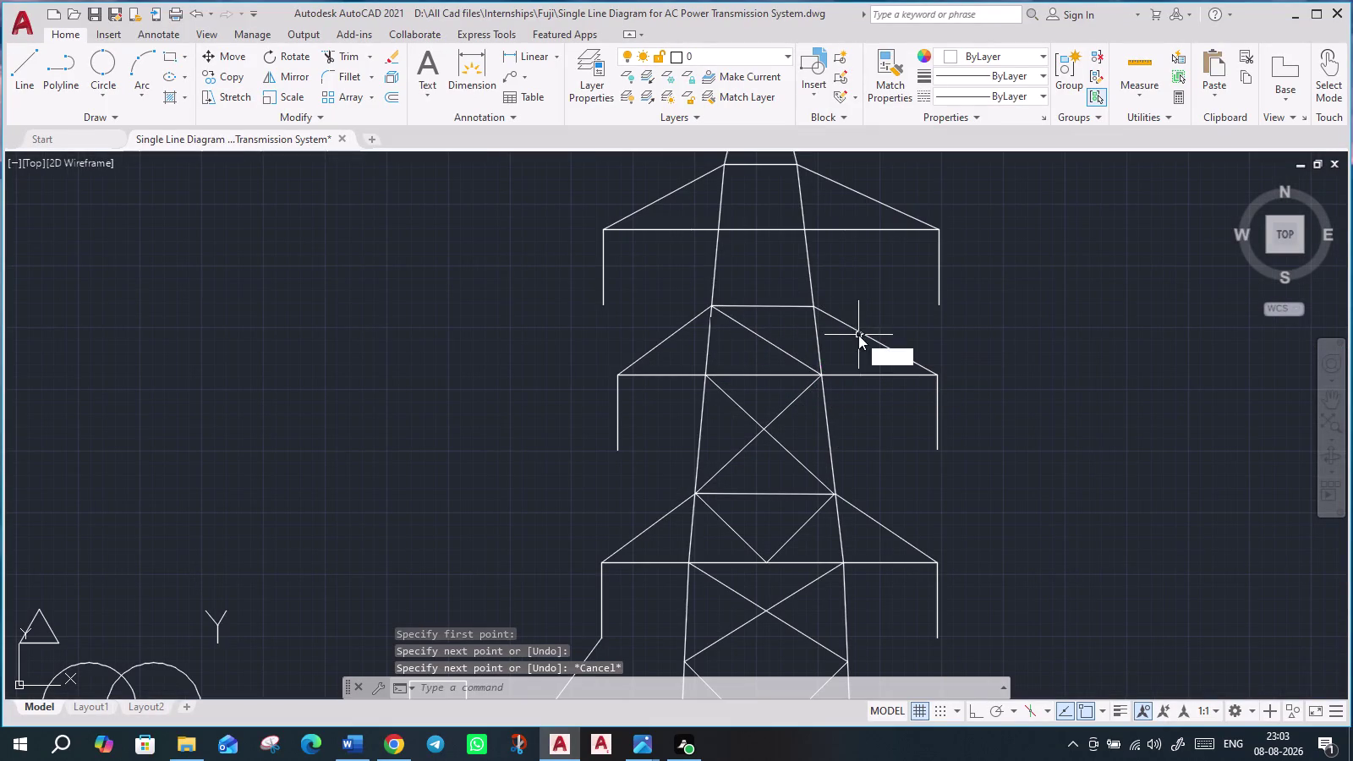
key(Return)
click(710, 377)
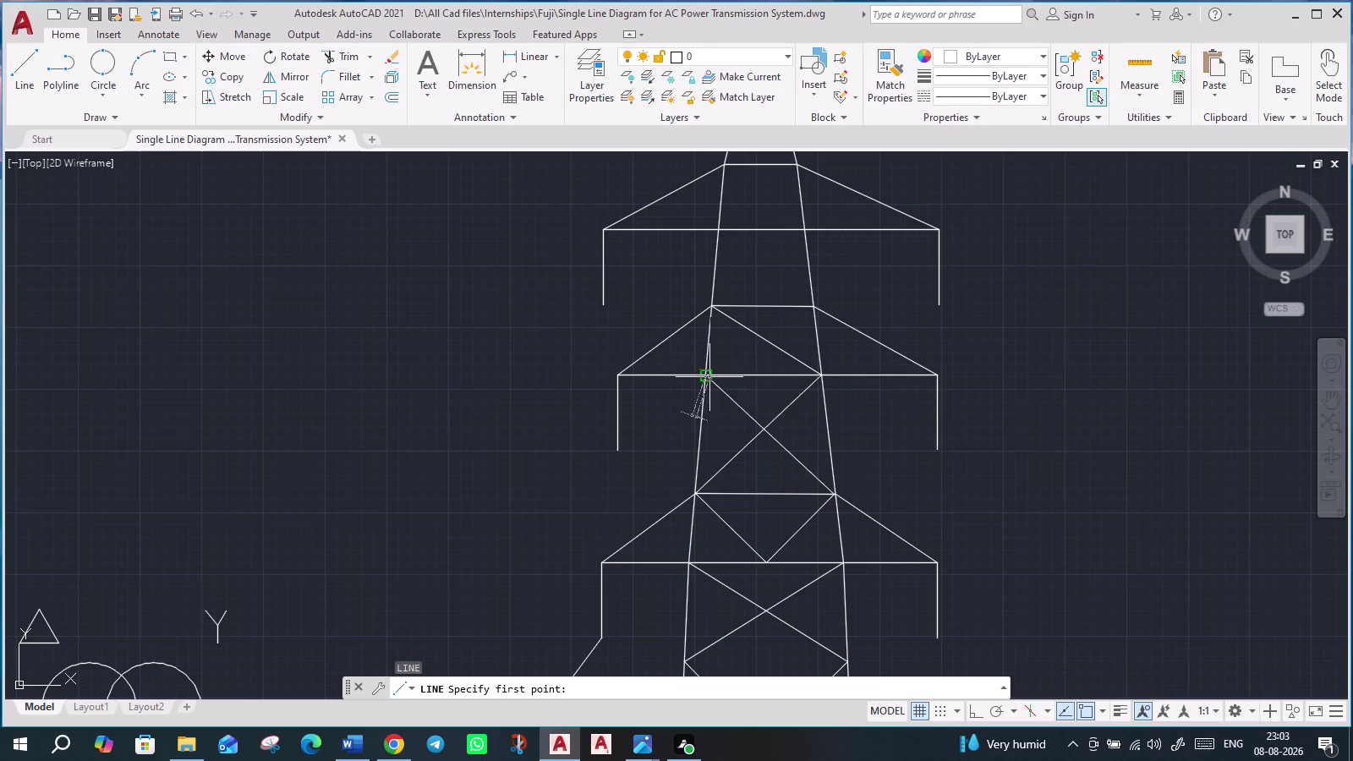
click(808, 308)
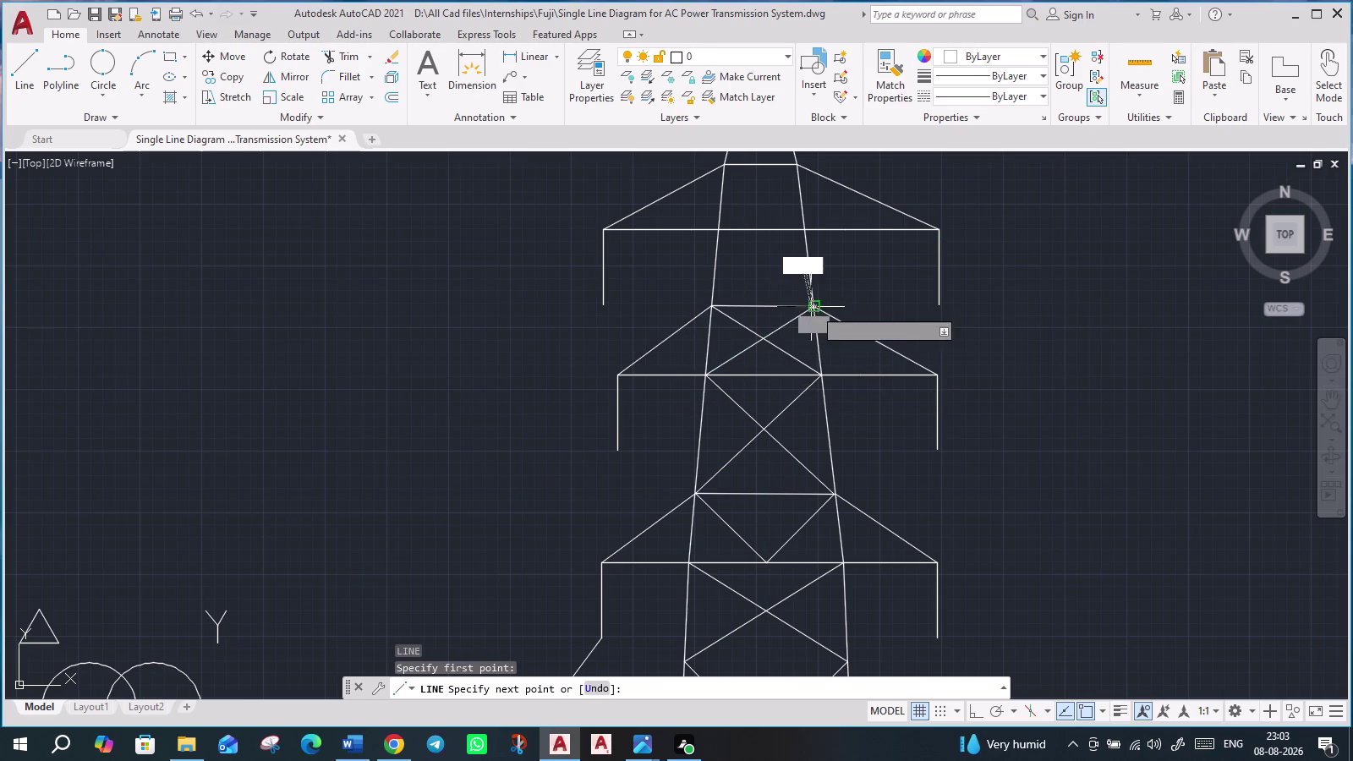
key(Escape)
scroll(down, 3)
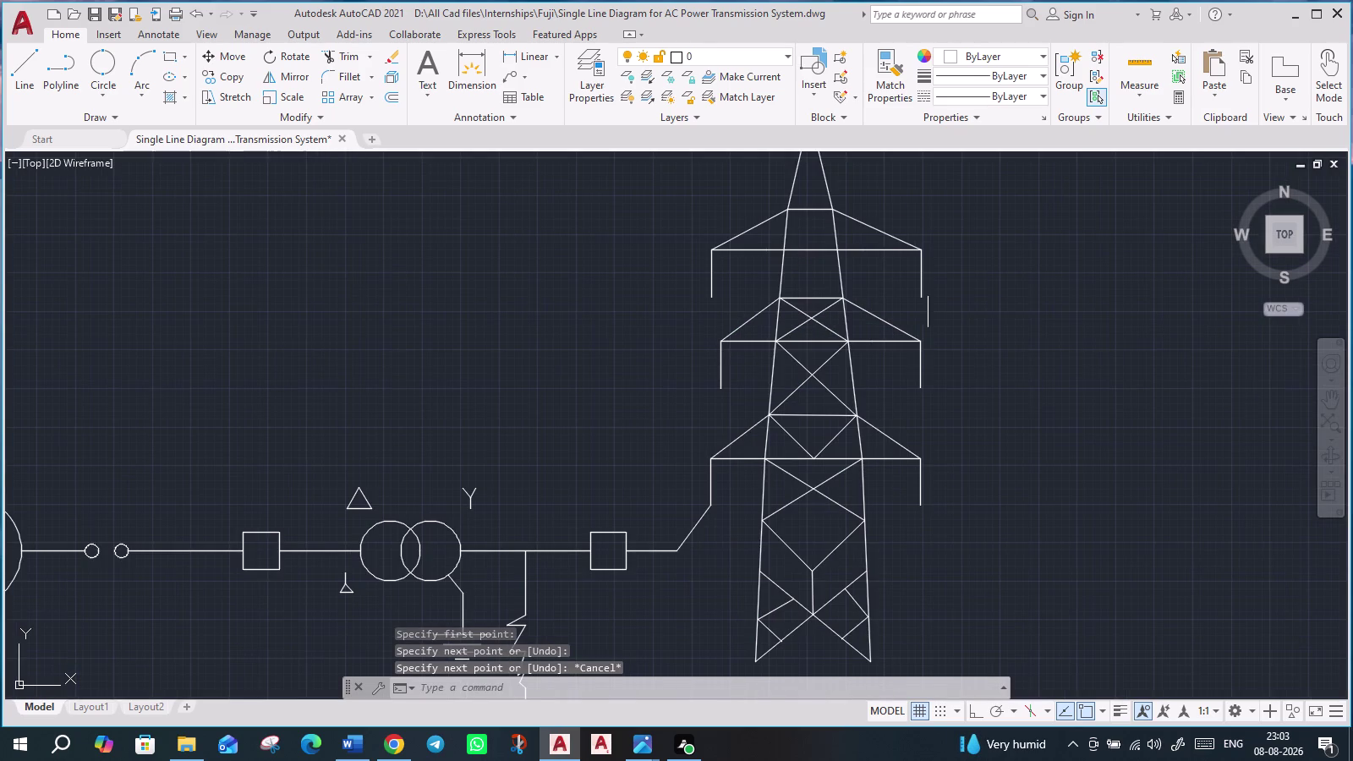
scroll(down, 3)
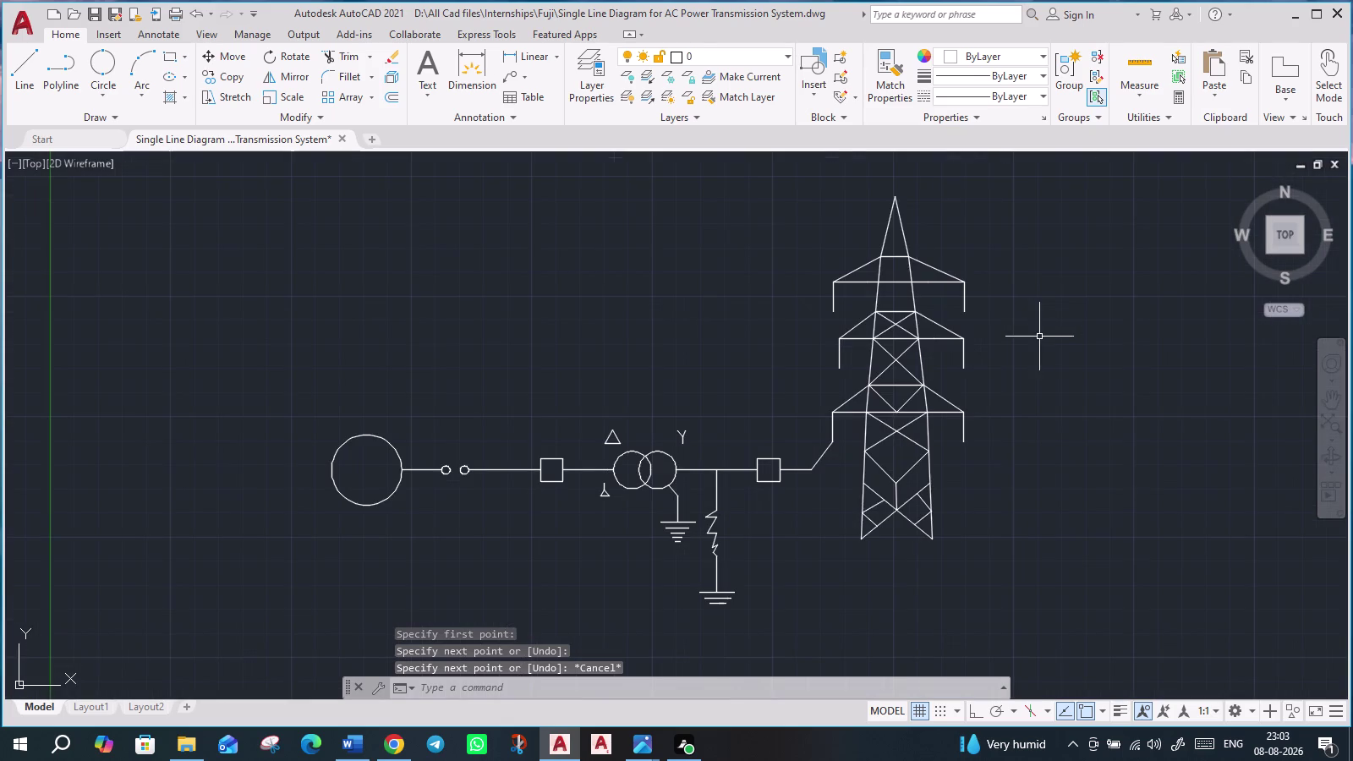
middle_drag(1036, 336, 858, 392)
scroll(up, 3)
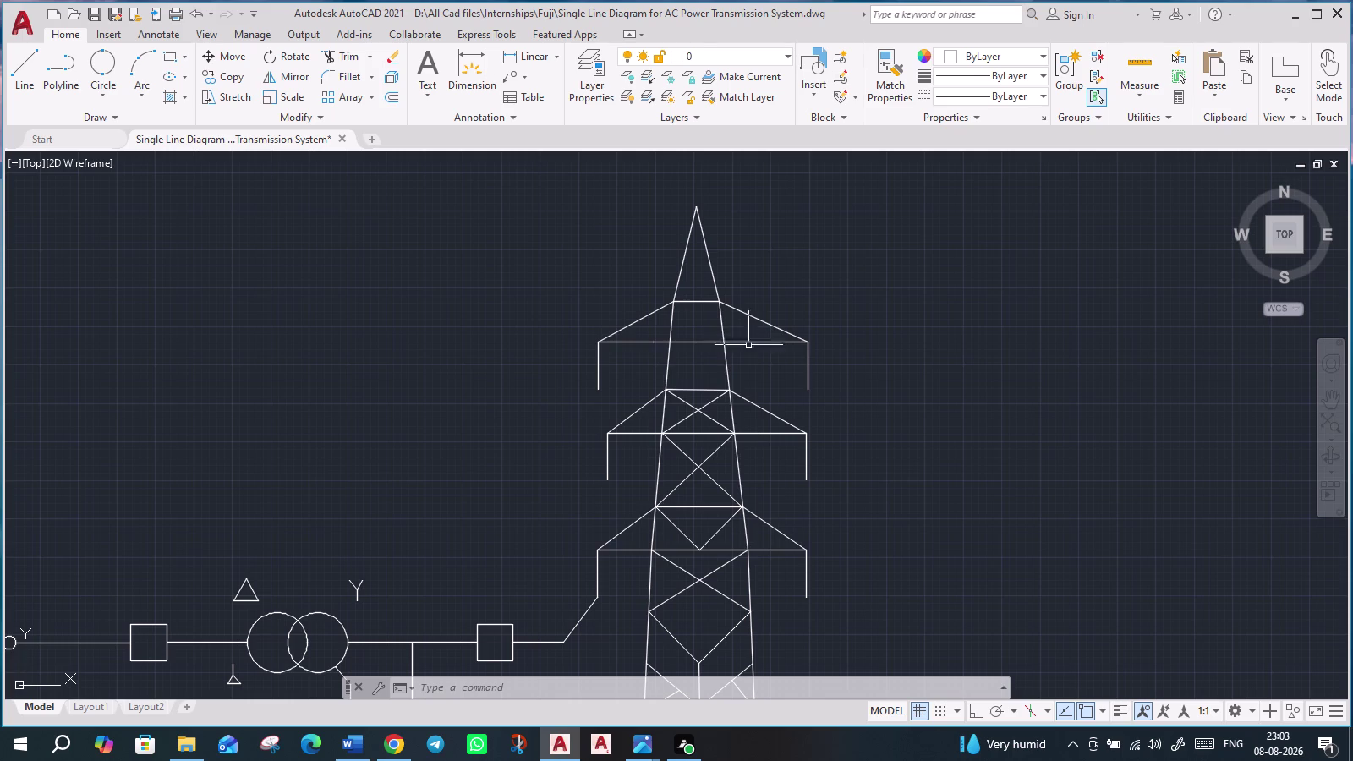
Draw two crossing braces between the top cross-arm and the tower body.
key(l)
key(Return)
click(670, 345)
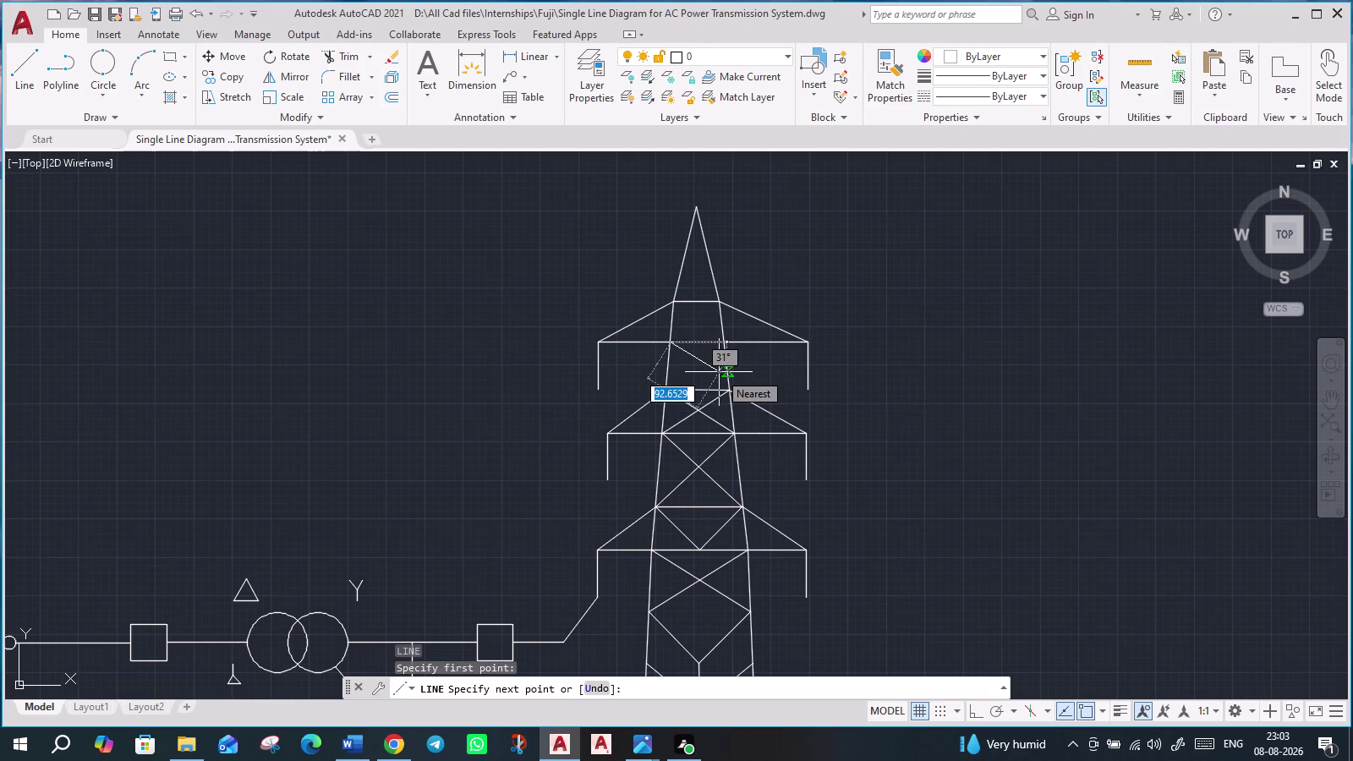
click(729, 392)
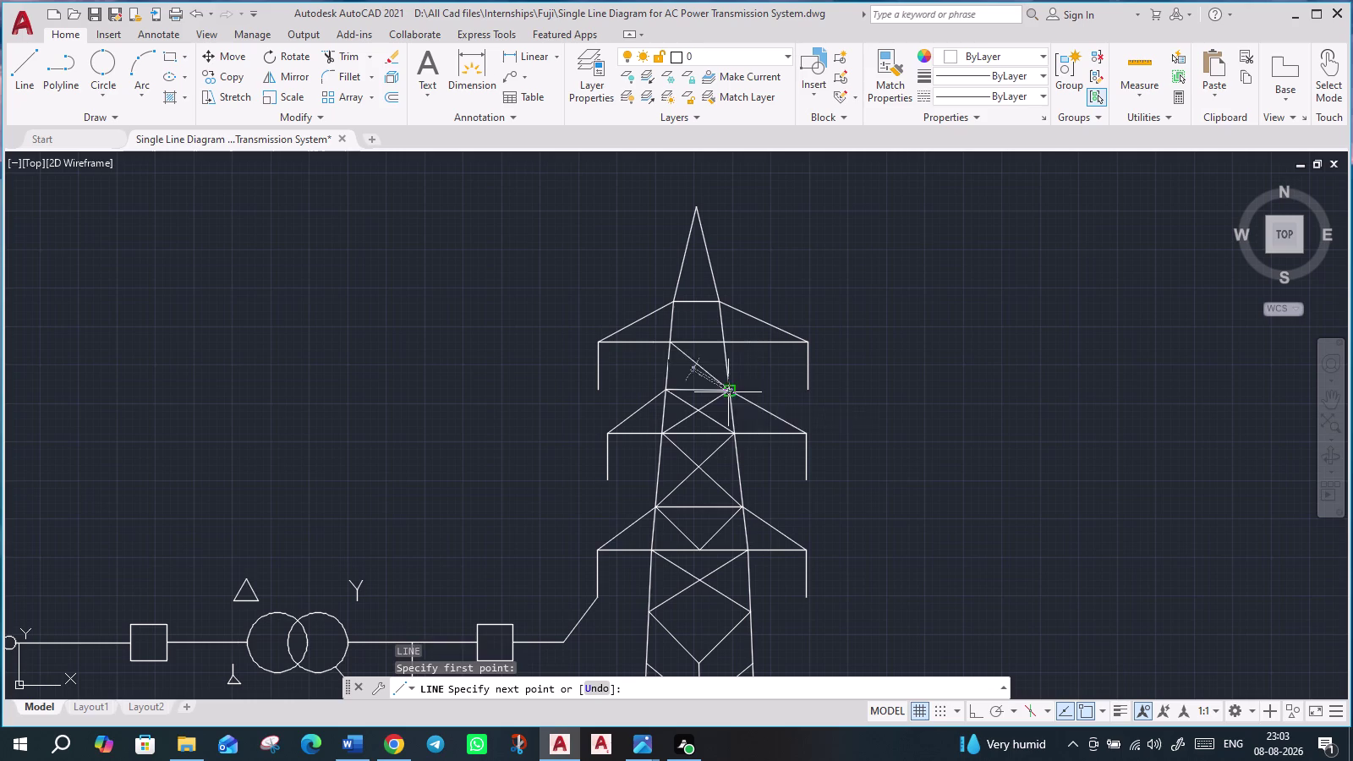
key(Escape)
key(l)
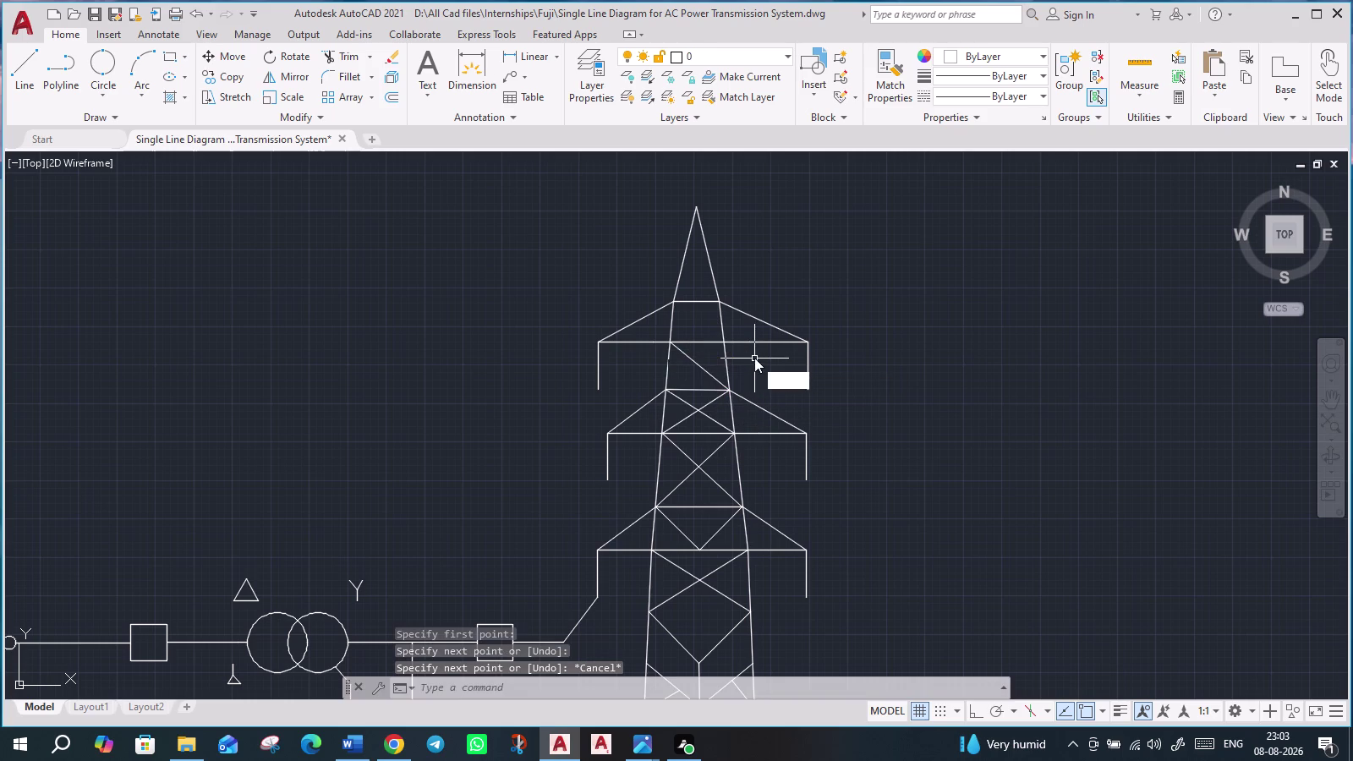
key(Return)
click(662, 390)
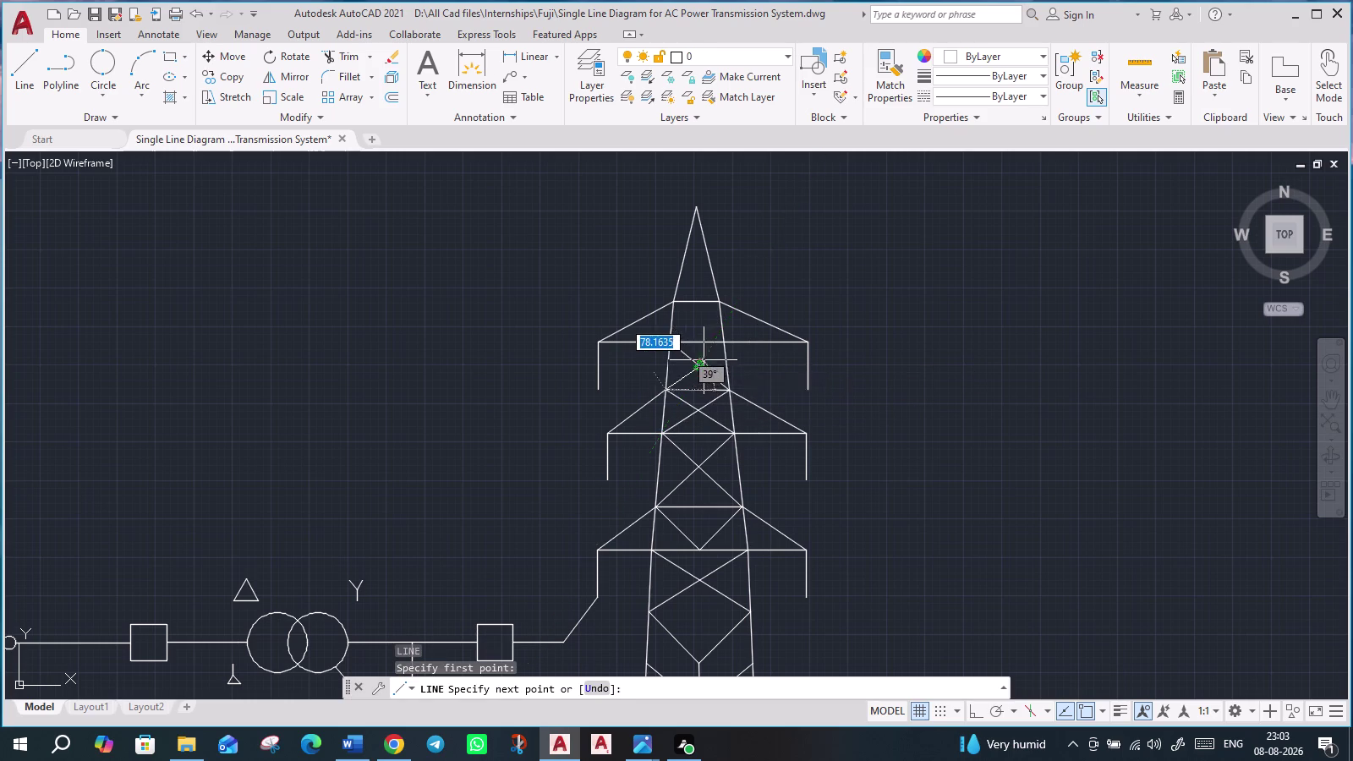
click(727, 342)
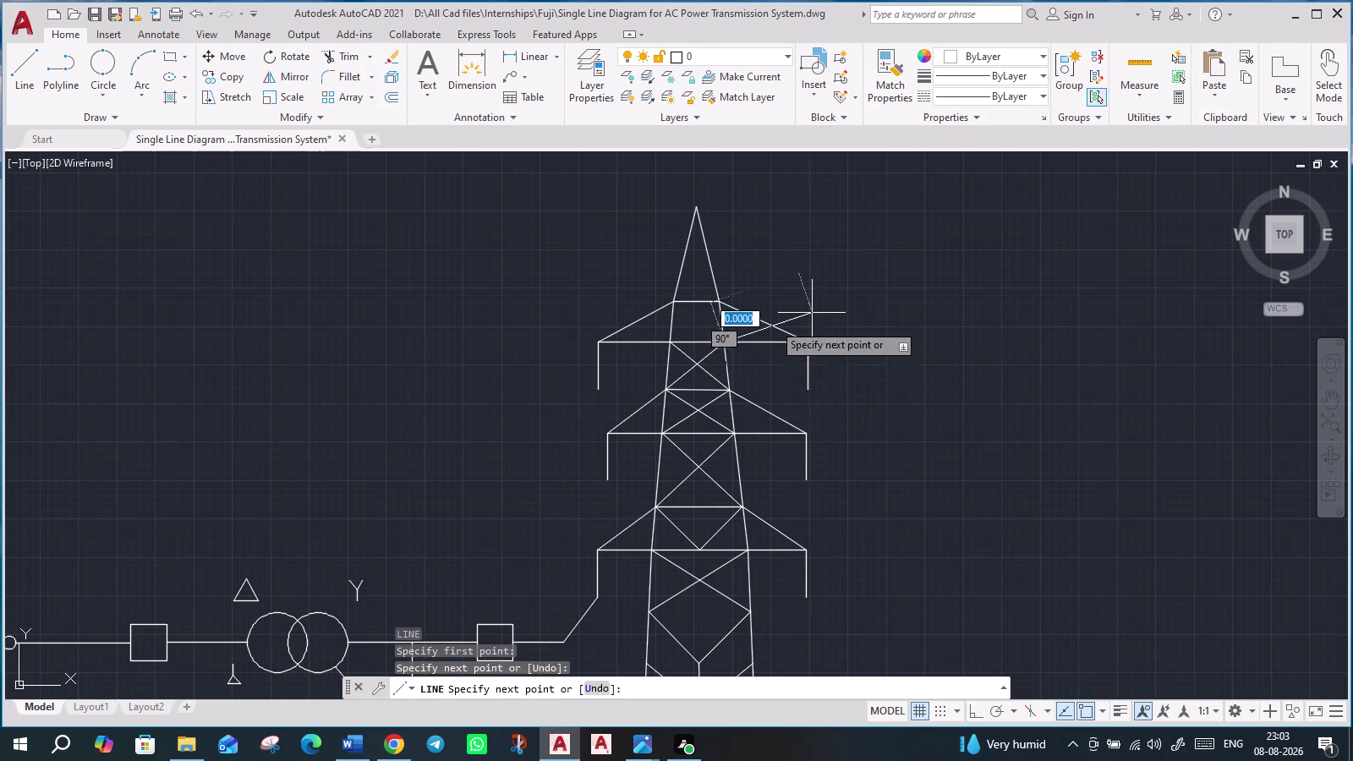
key(Escape)
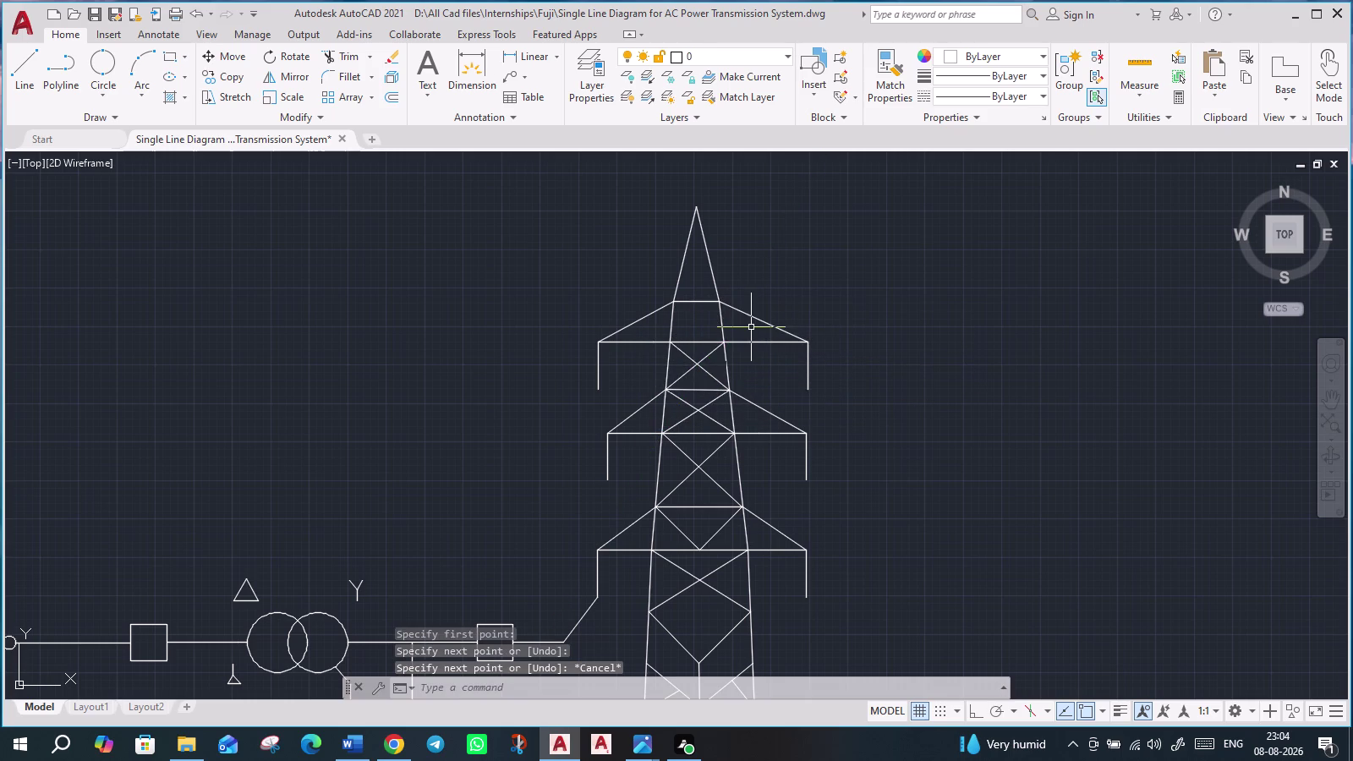
Draw a V-shaped brace across the tower waist between its corners.
key(l)
key(Return)
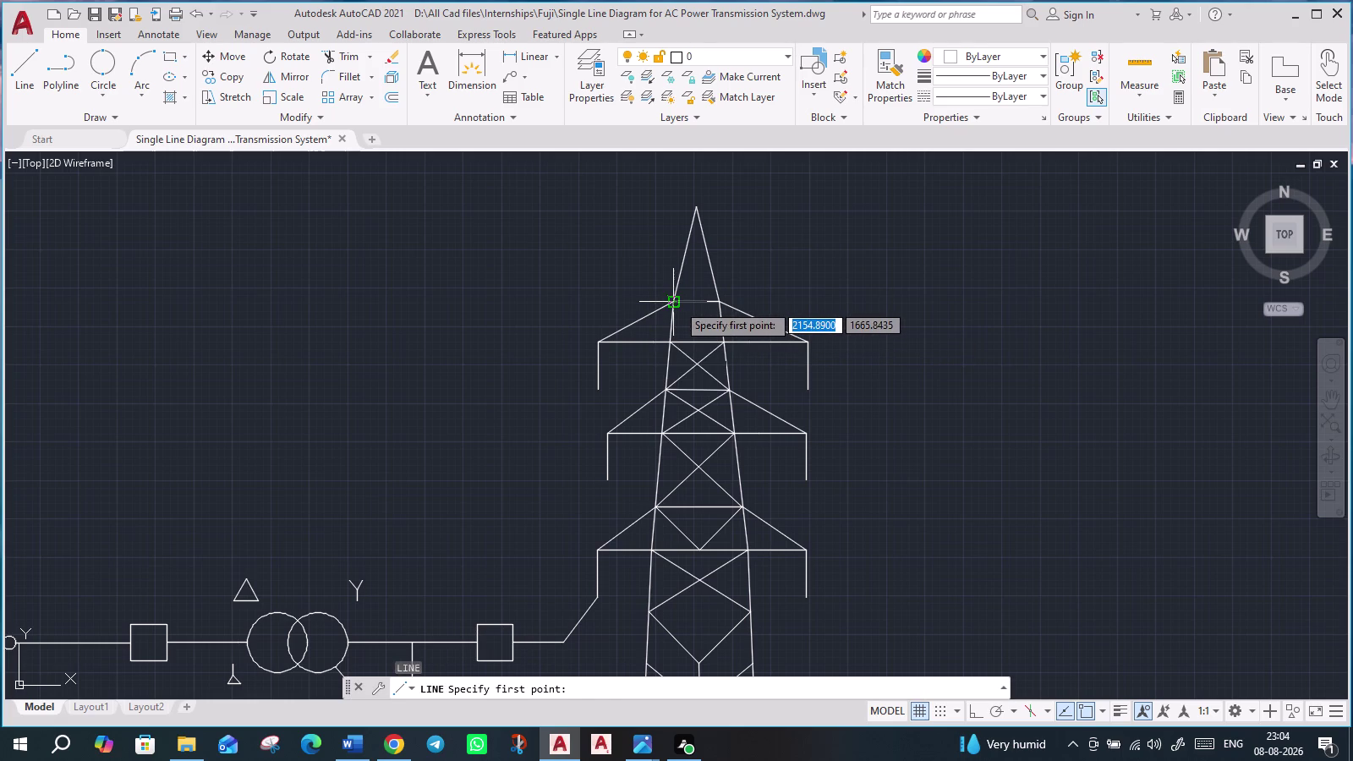
click(678, 304)
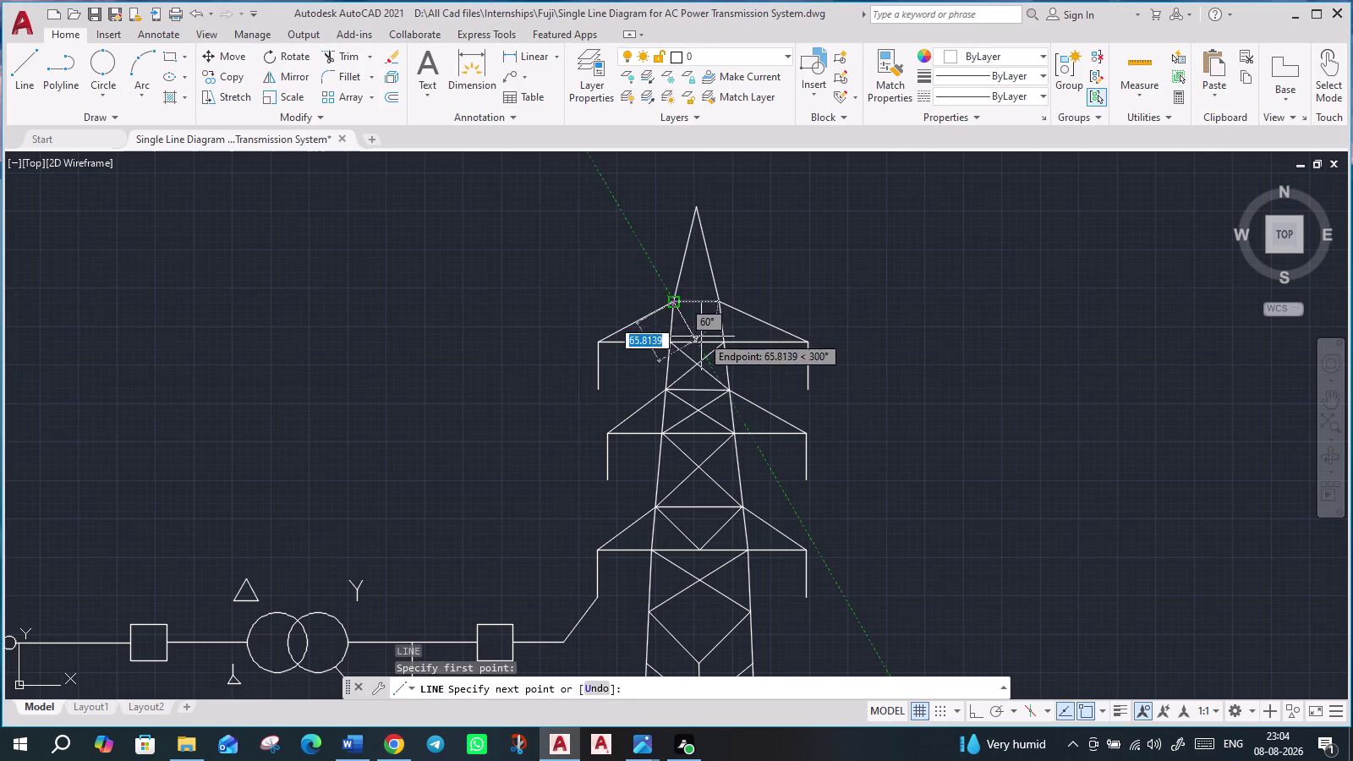
click(702, 339)
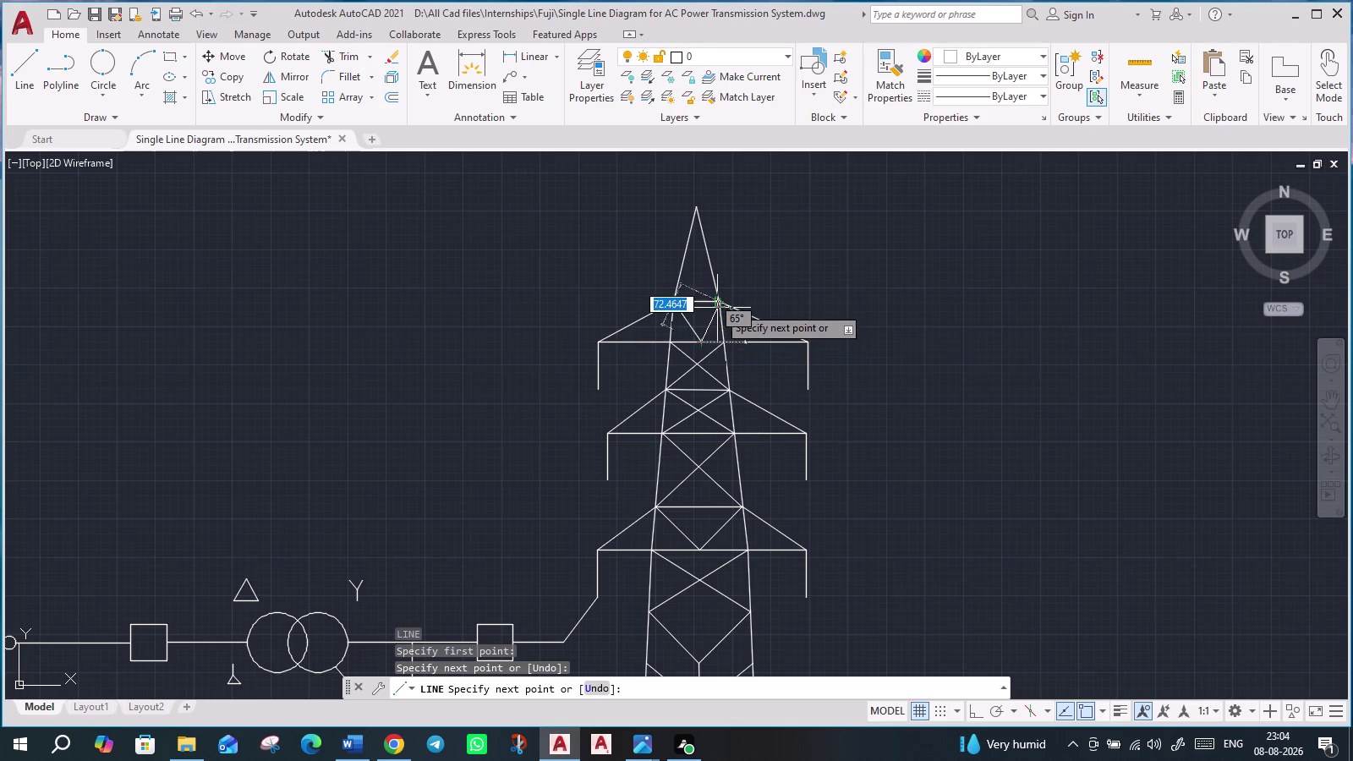
click(719, 303)
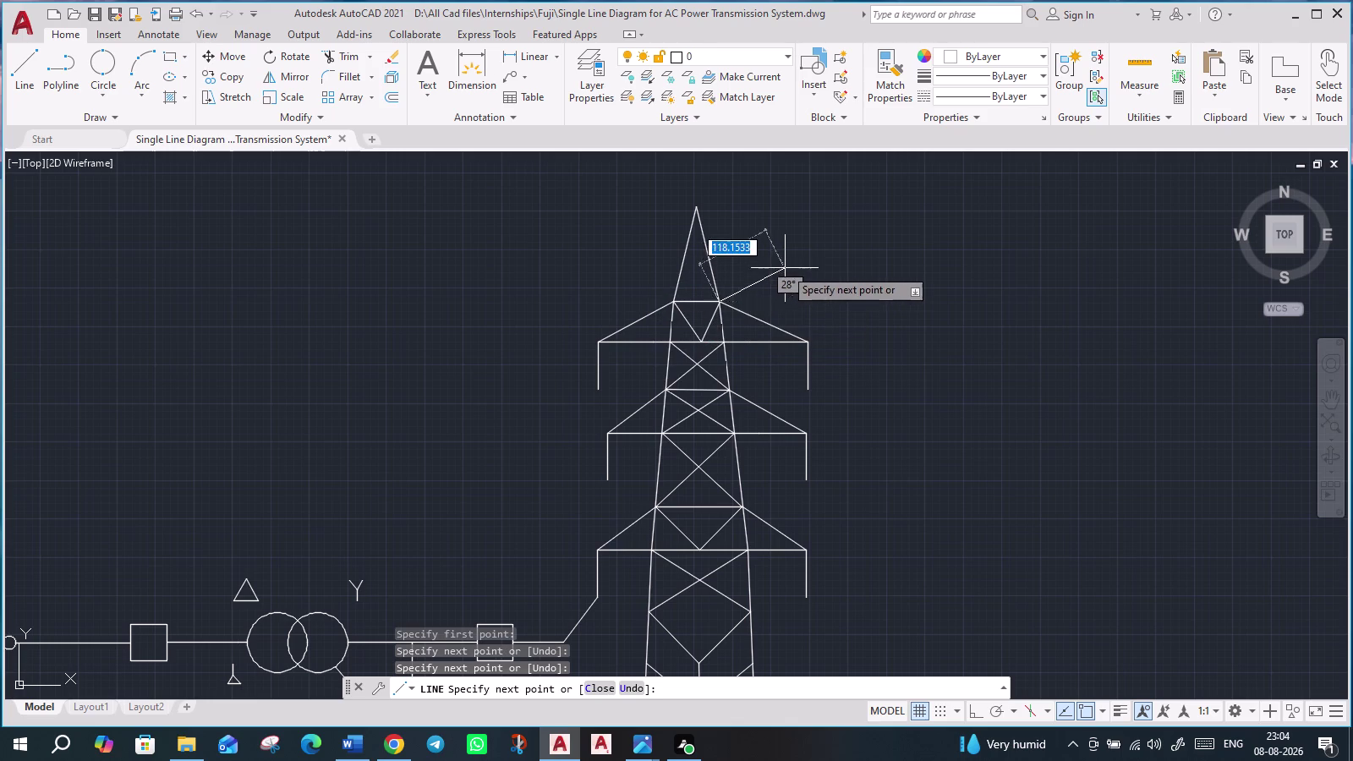
key(Escape)
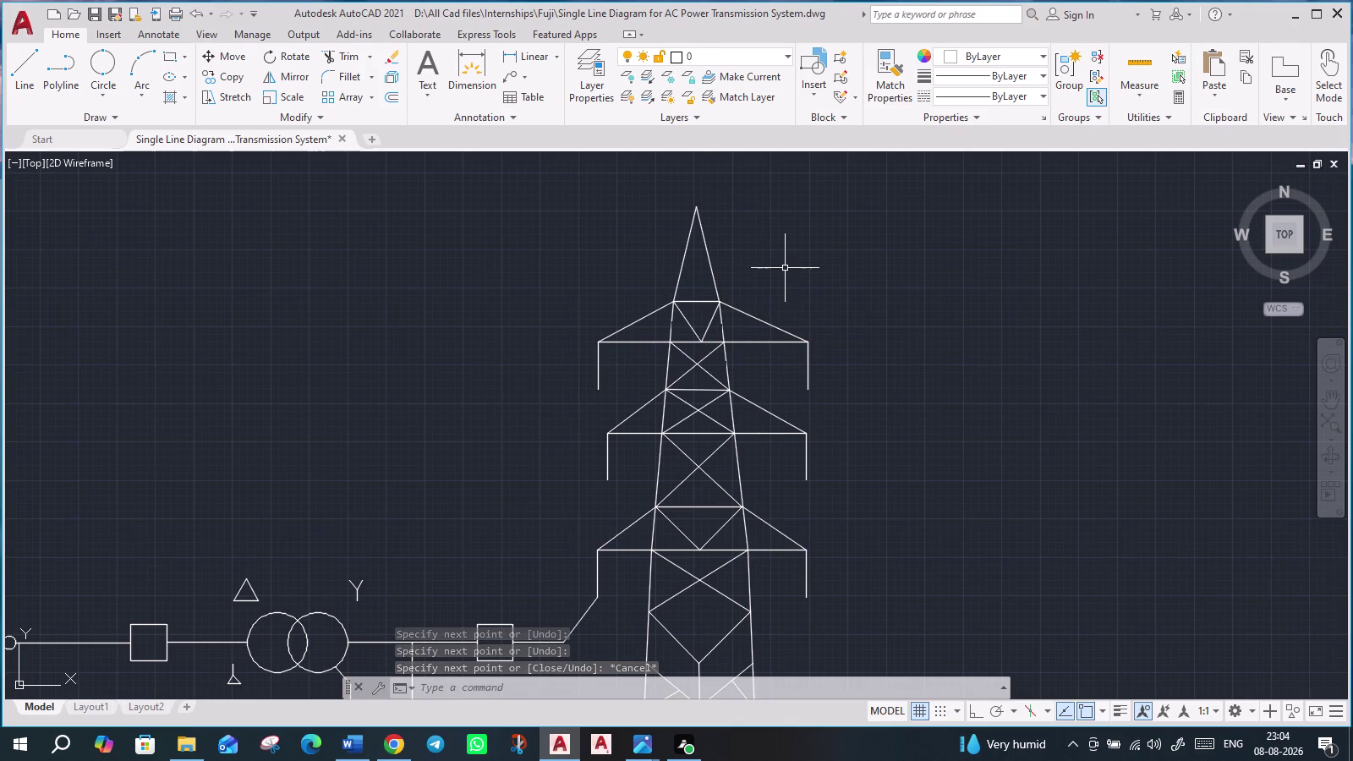
Draw a vertical centre line from the tower peak down to the waist.
key(l)
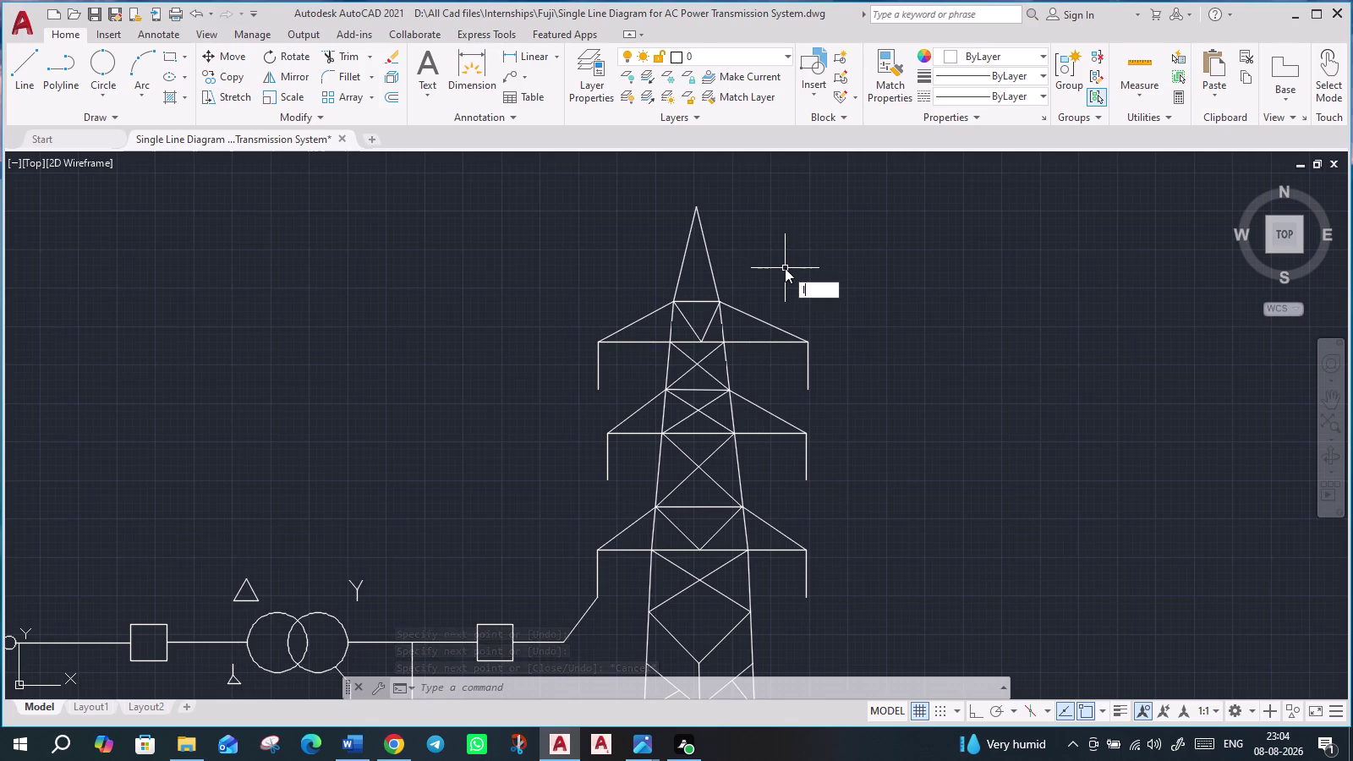
key(Return)
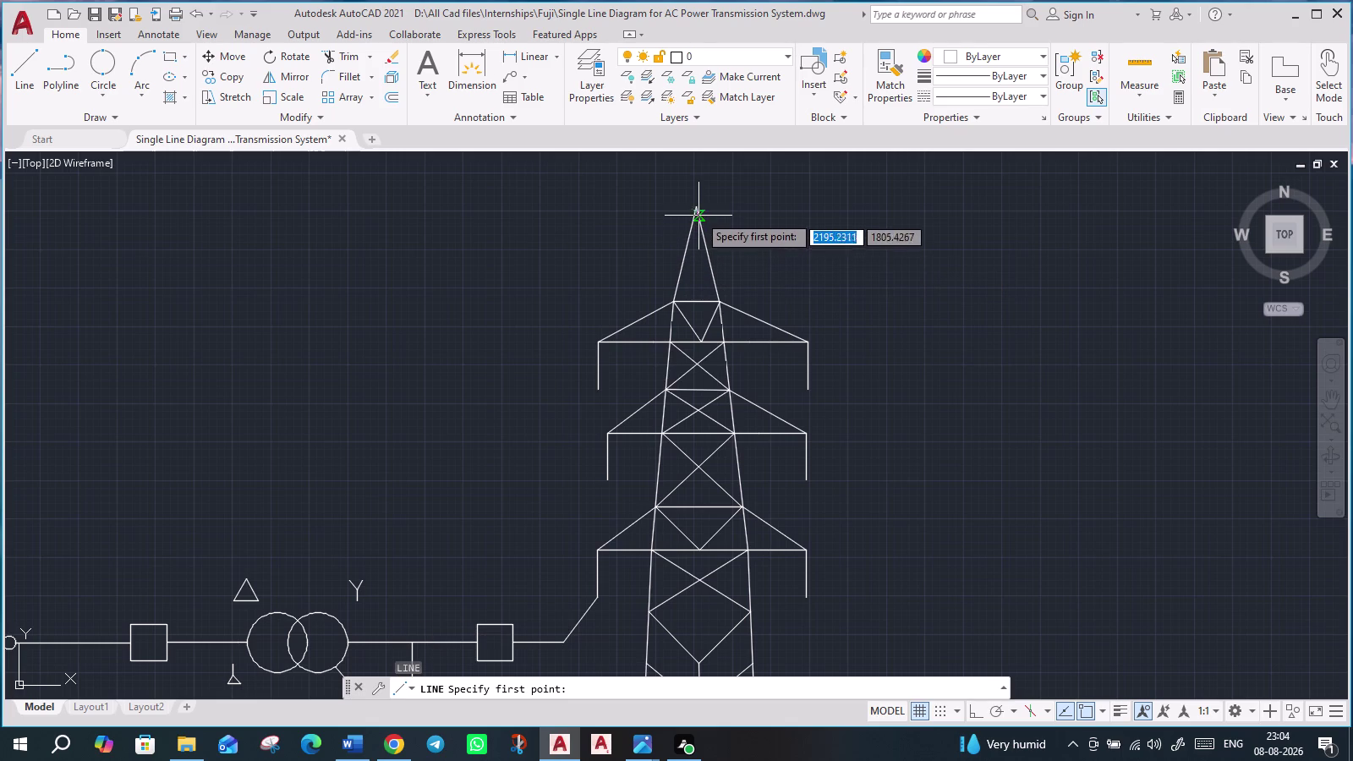
click(698, 214)
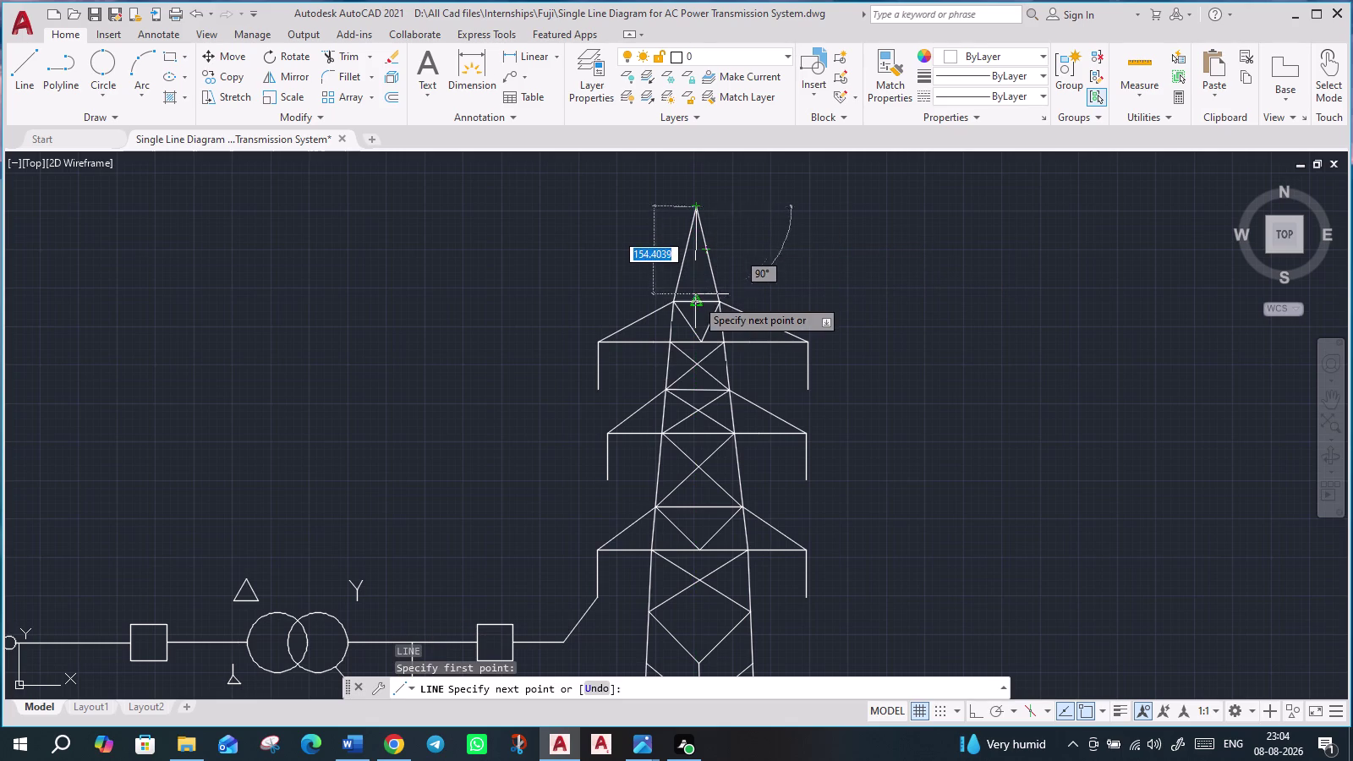
click(696, 301)
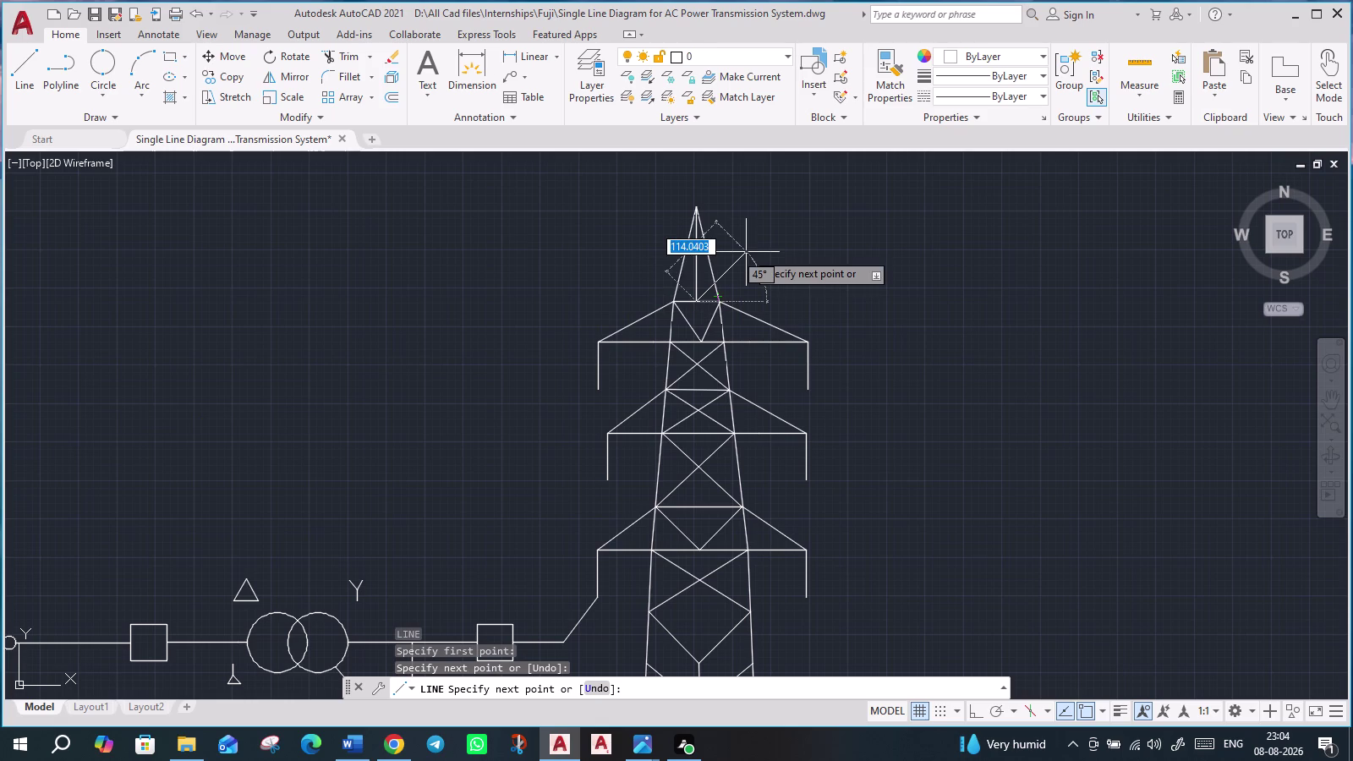
key(Escape)
Draw a zigzag brace across the tower's upper spire.
key(l)
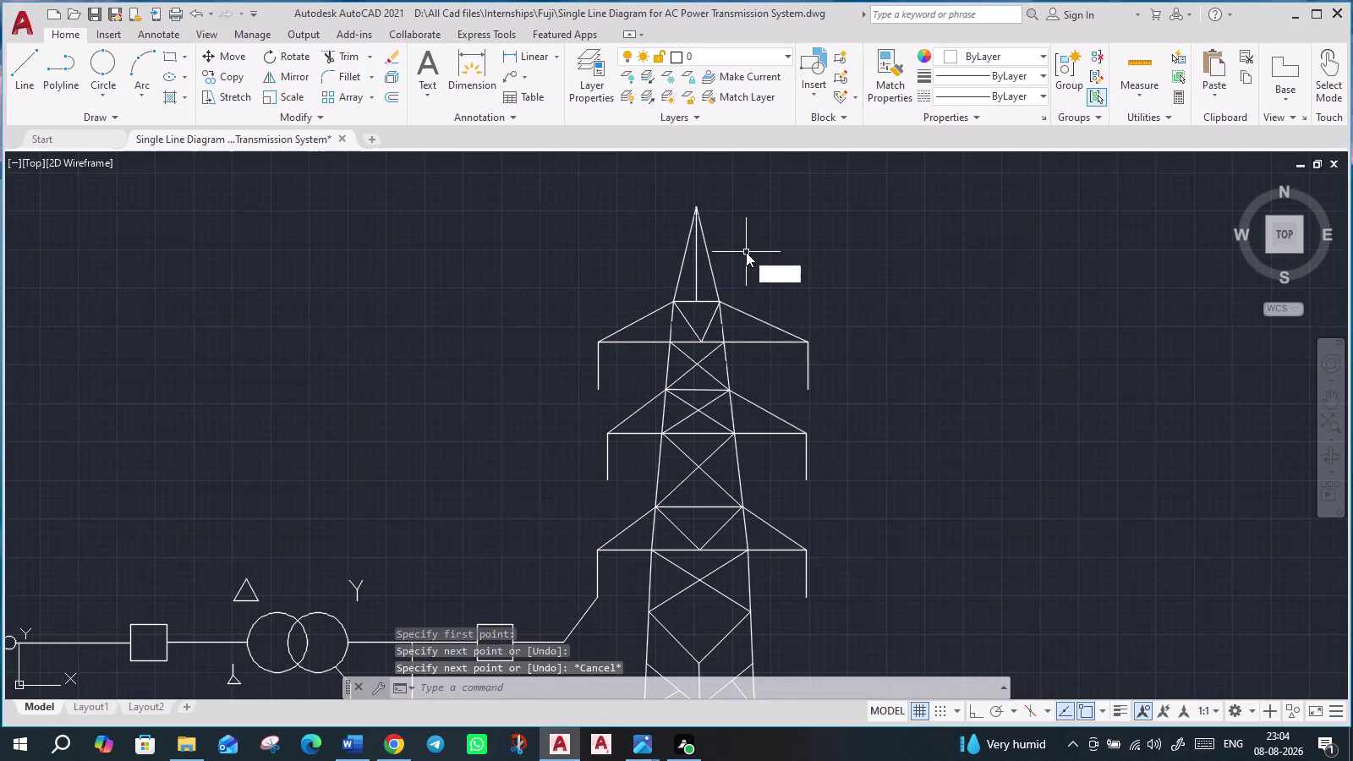
key(Return)
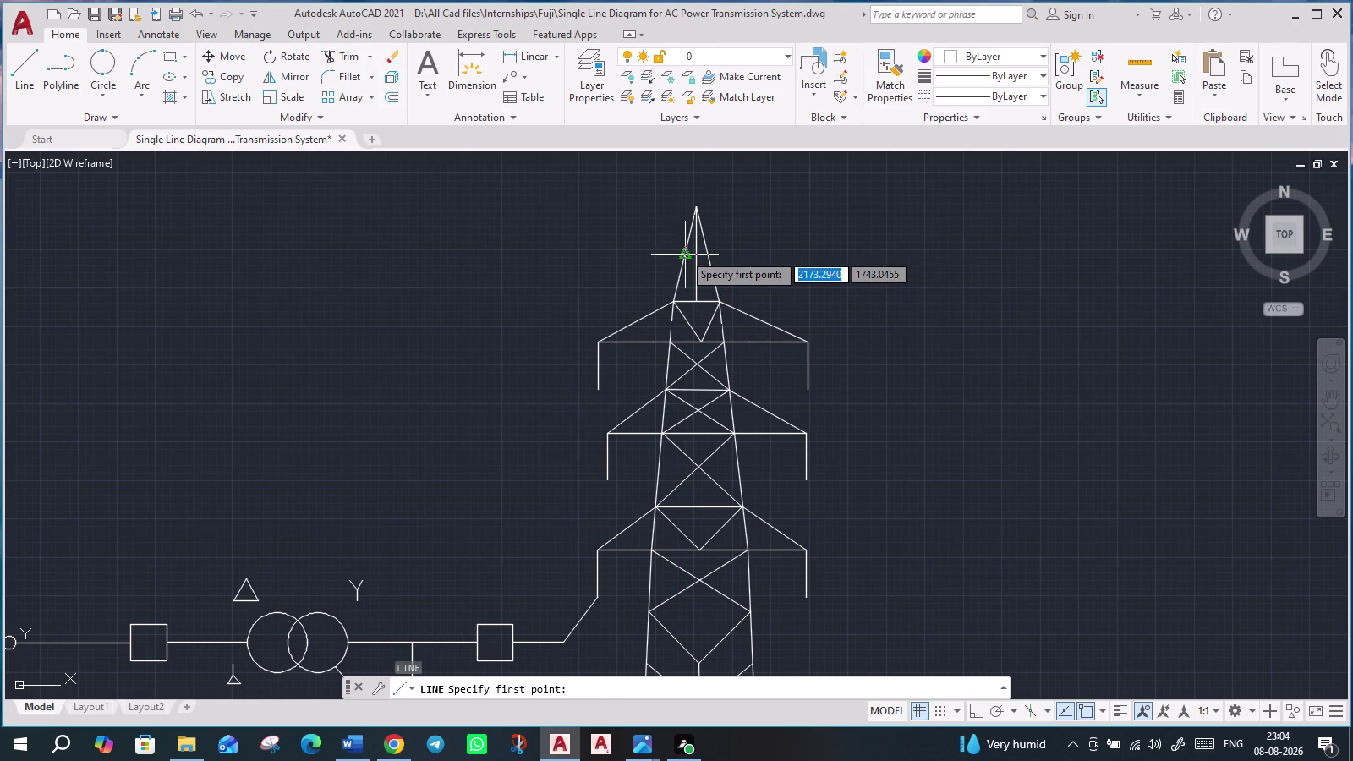
click(684, 253)
click(697, 276)
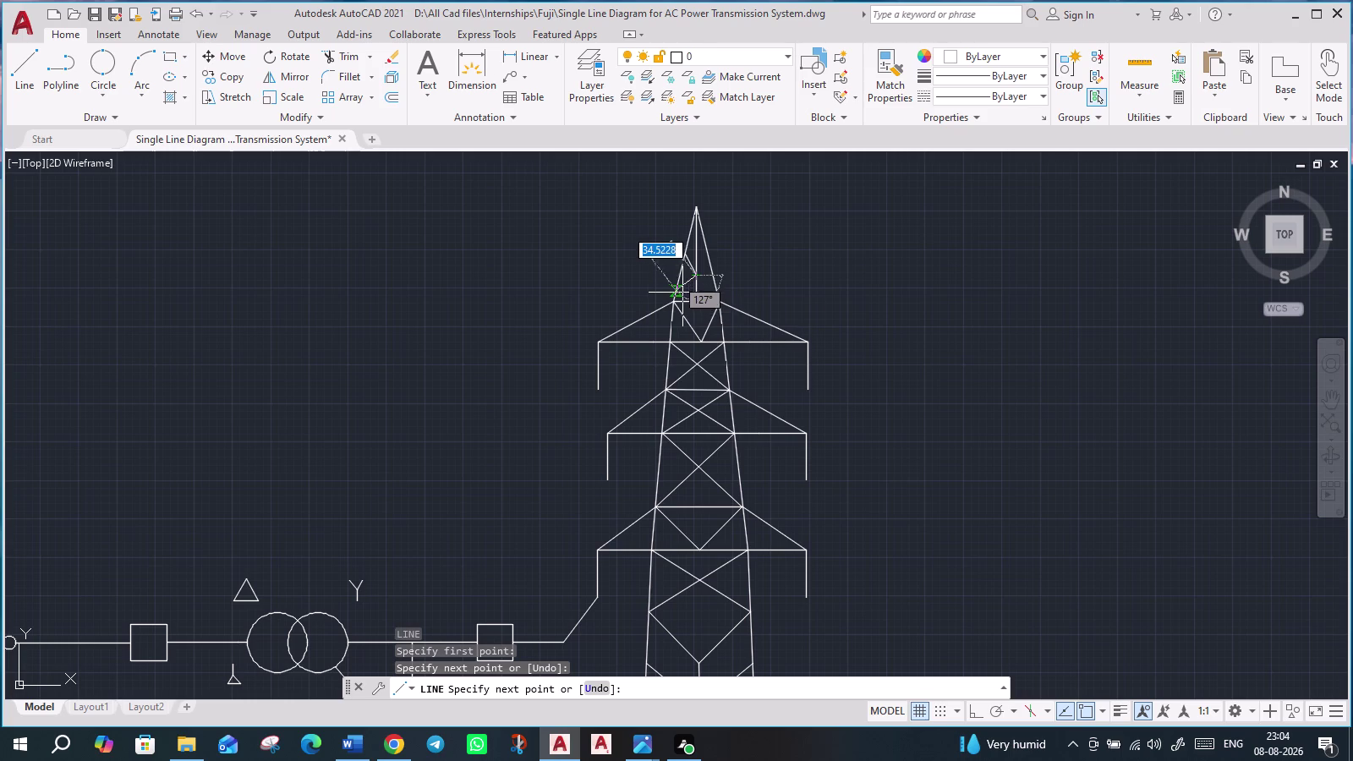
click(680, 285)
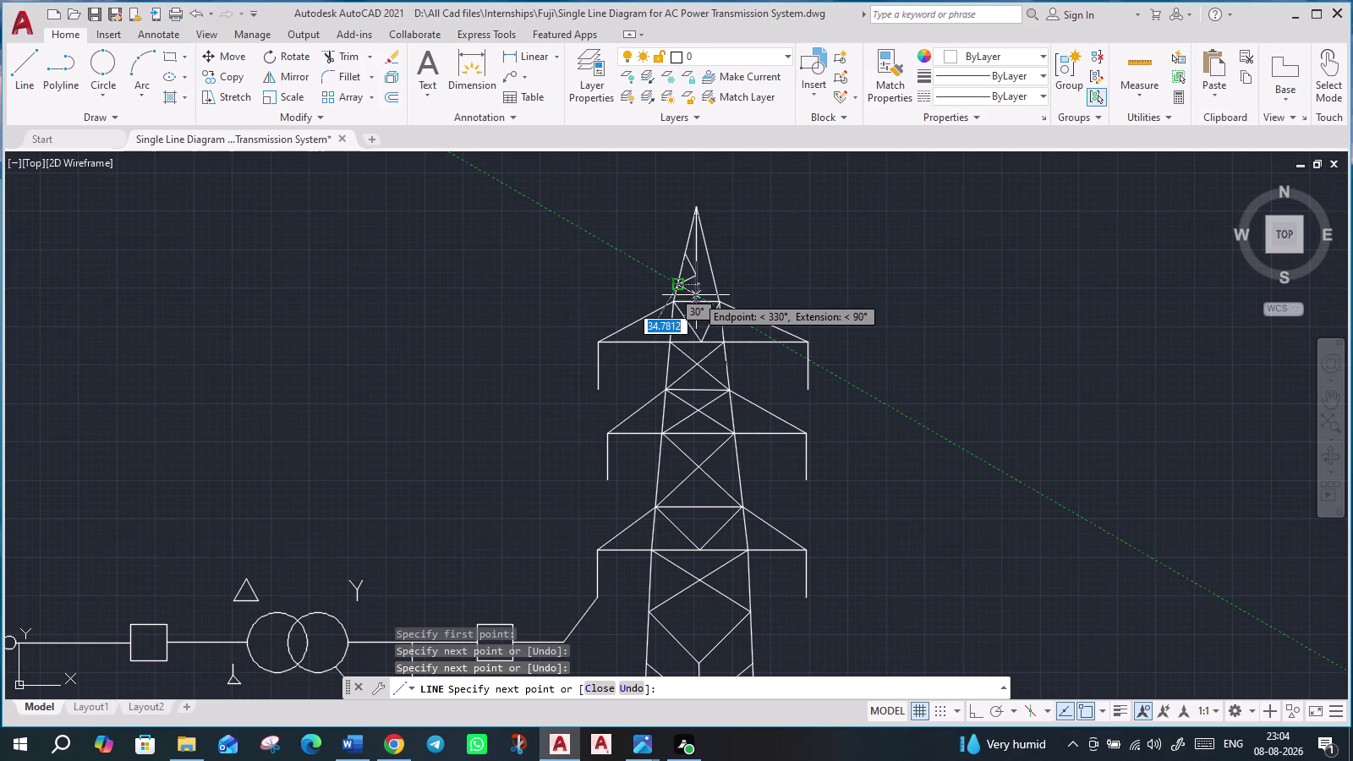
click(696, 301)
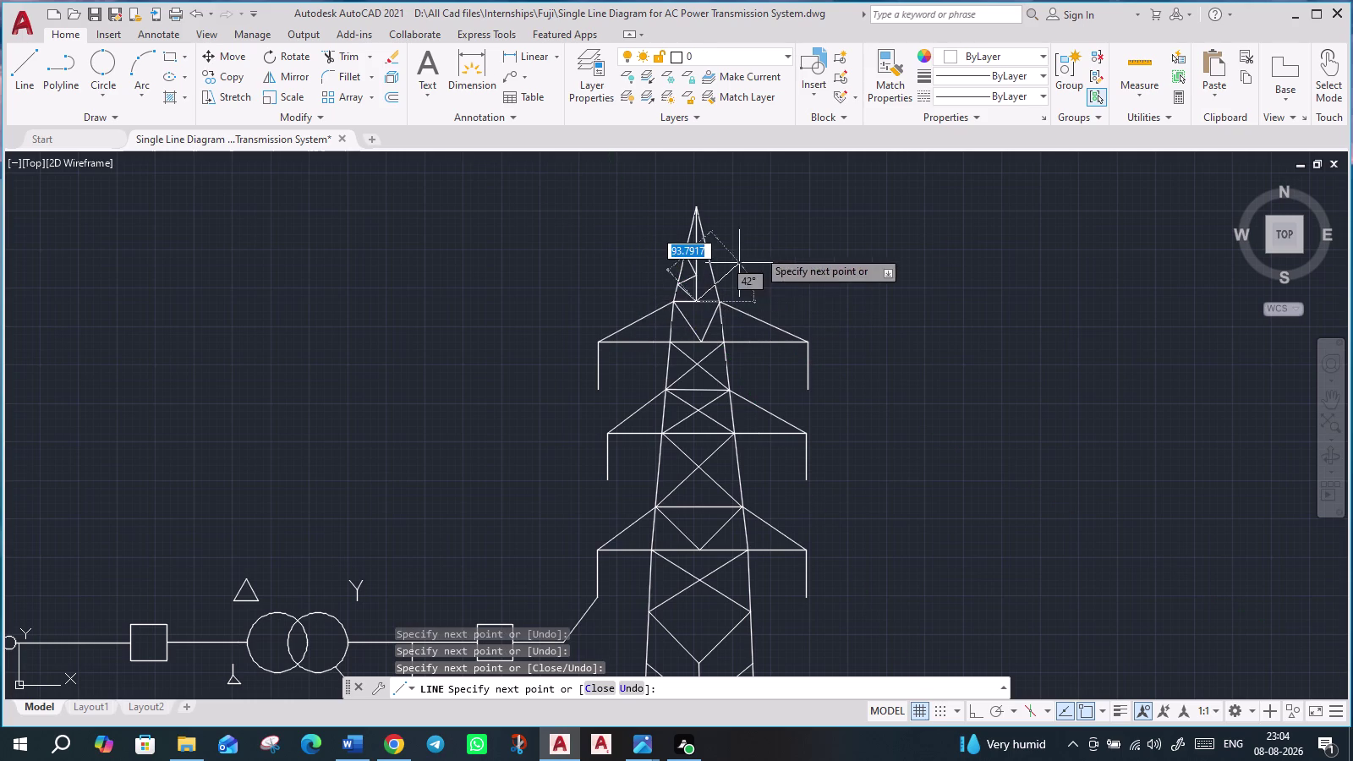
key(Escape)
Add zigzag bracing inside the peak, from the lower left up to the right leg.
scroll(up, 3)
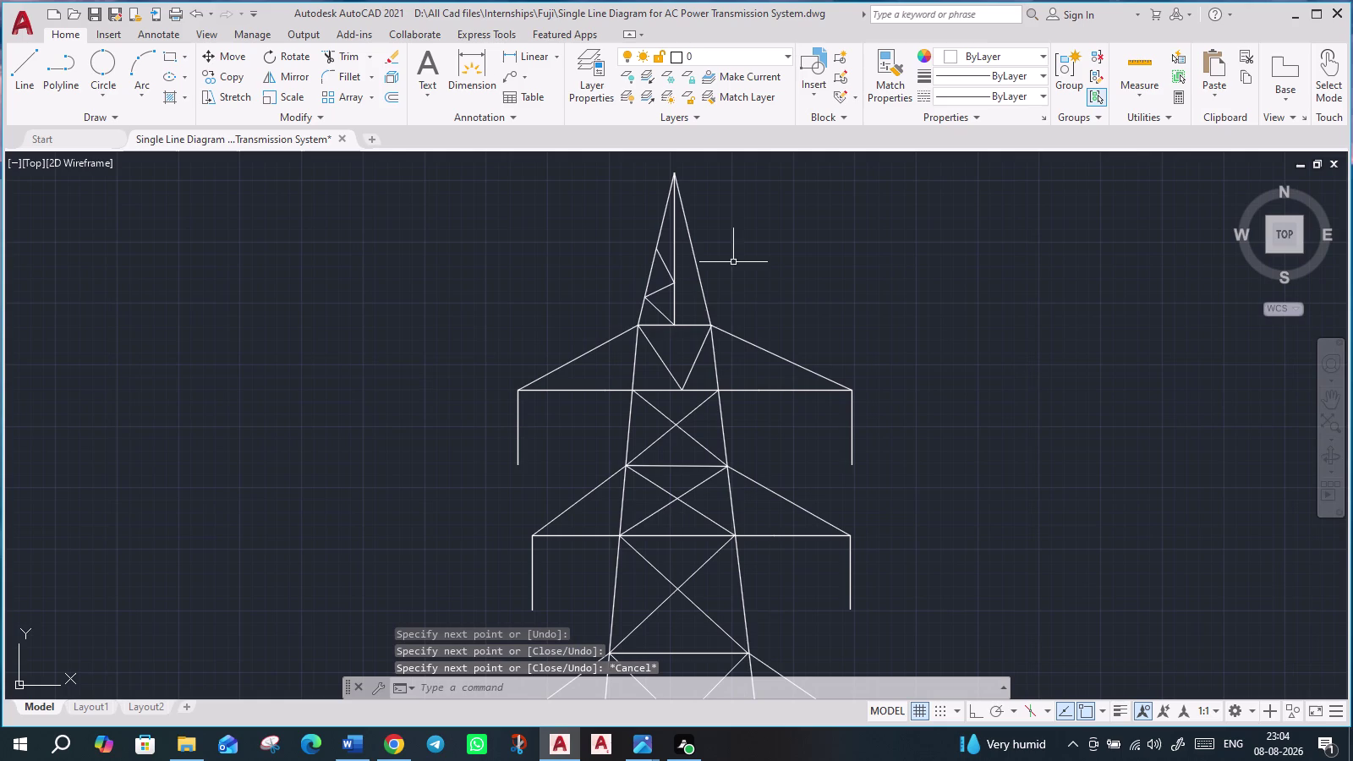
key(l)
key(Return)
click(681, 322)
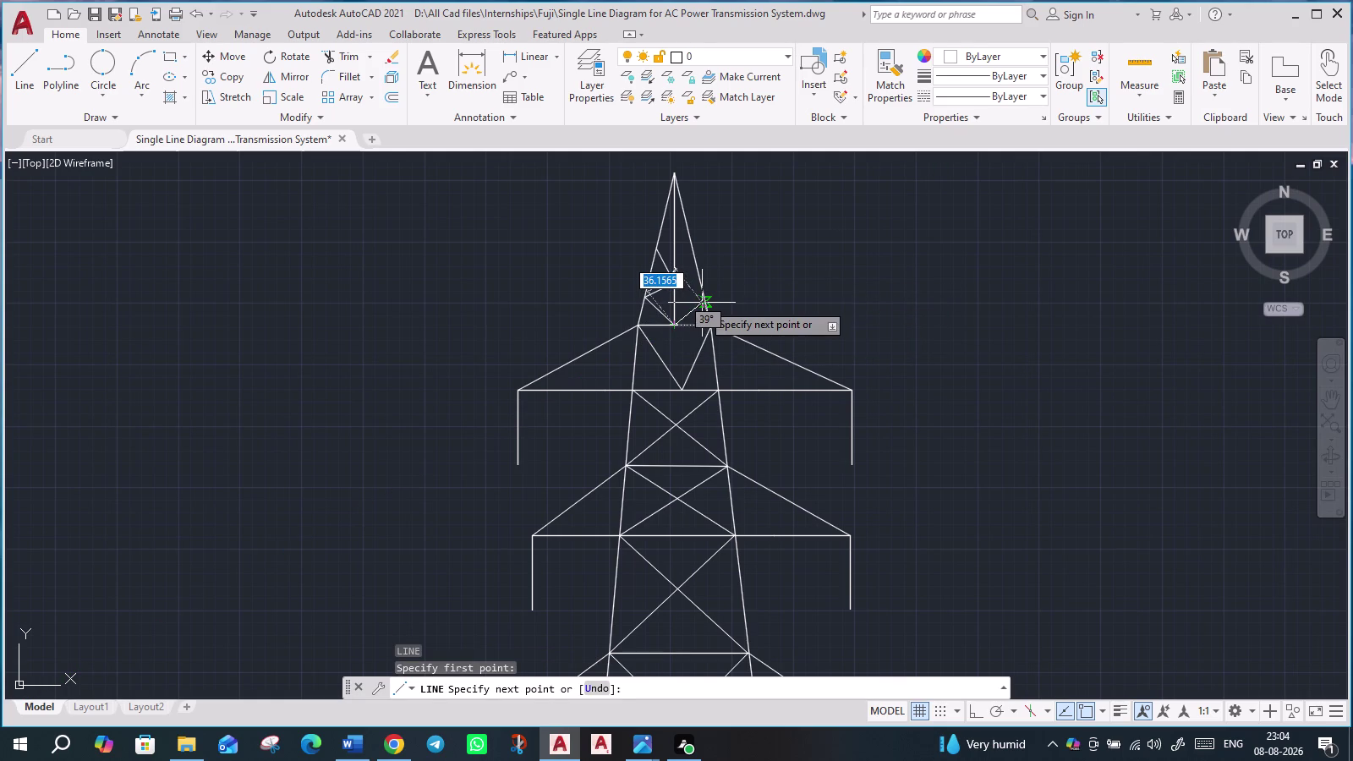
click(704, 303)
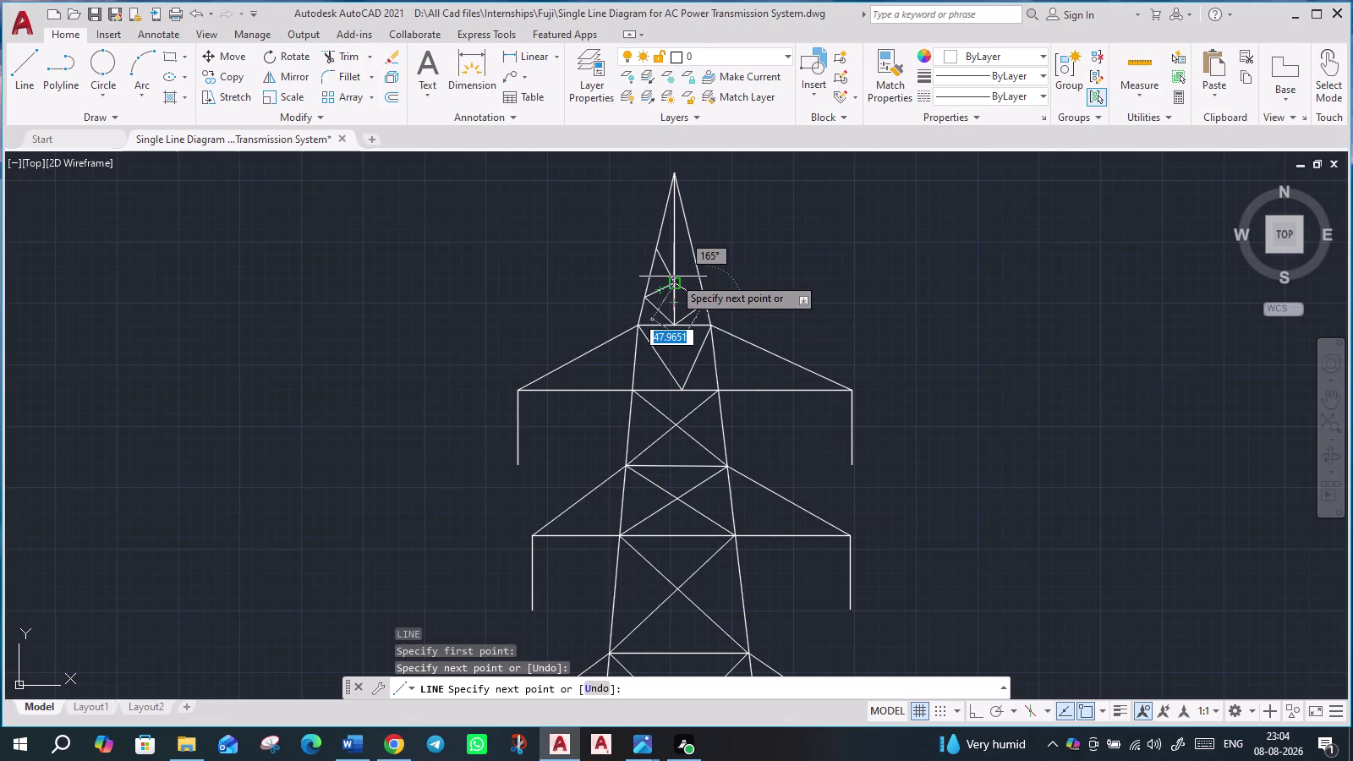
click(680, 278)
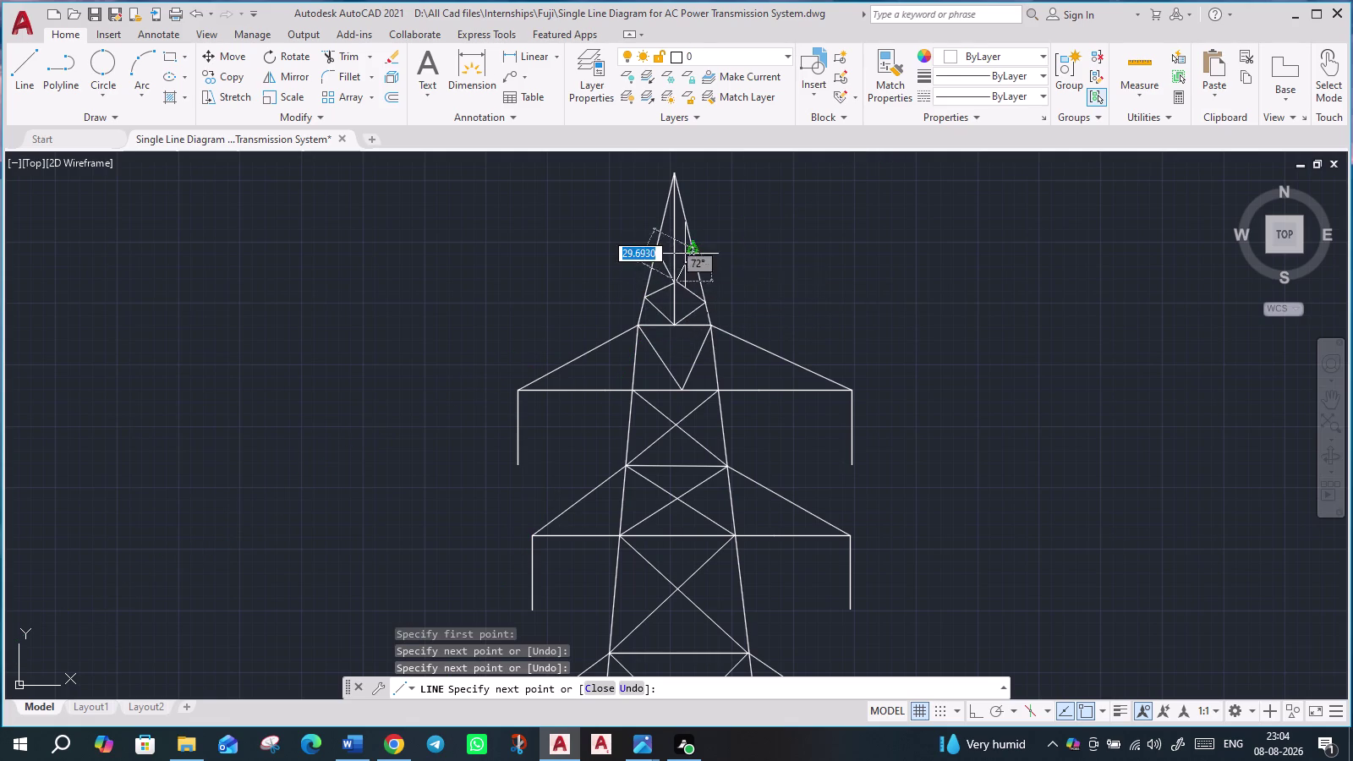
click(691, 247)
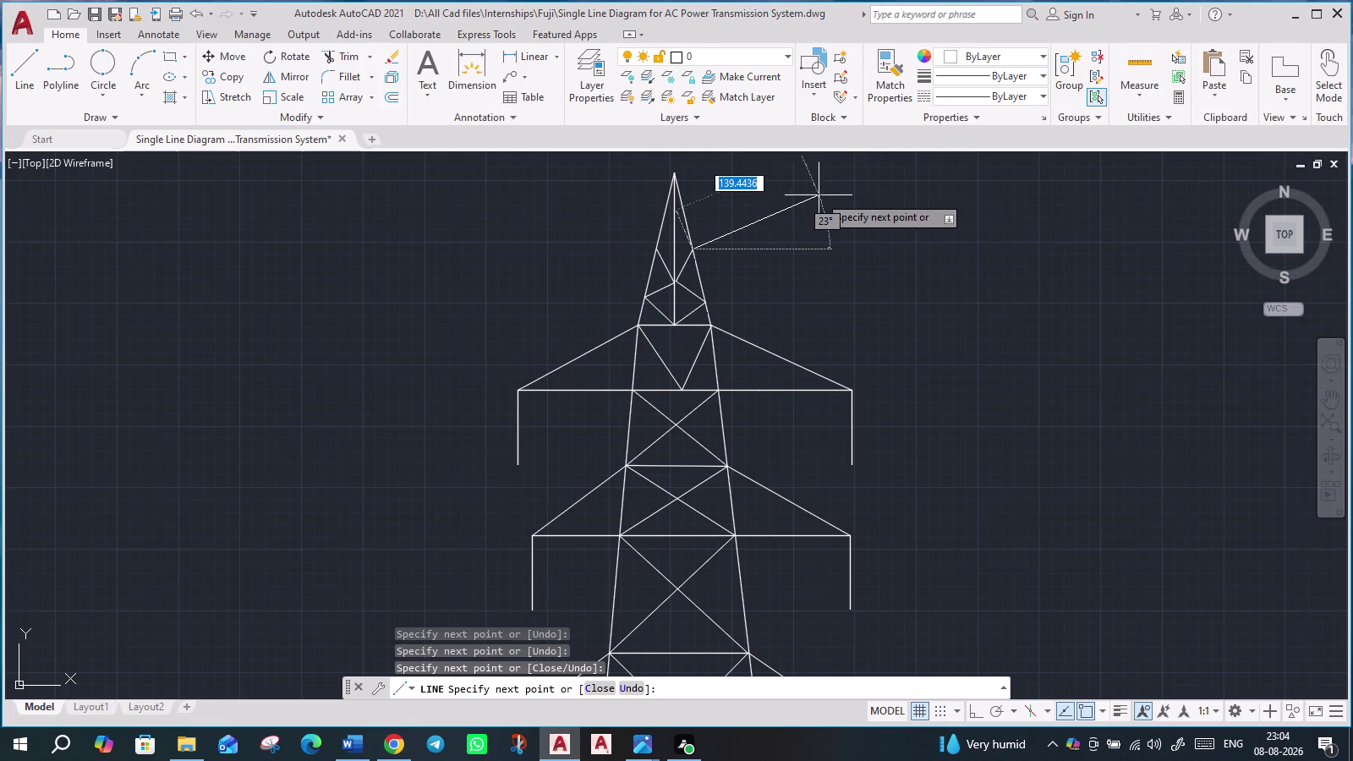
key(Escape)
scroll(down, 3)
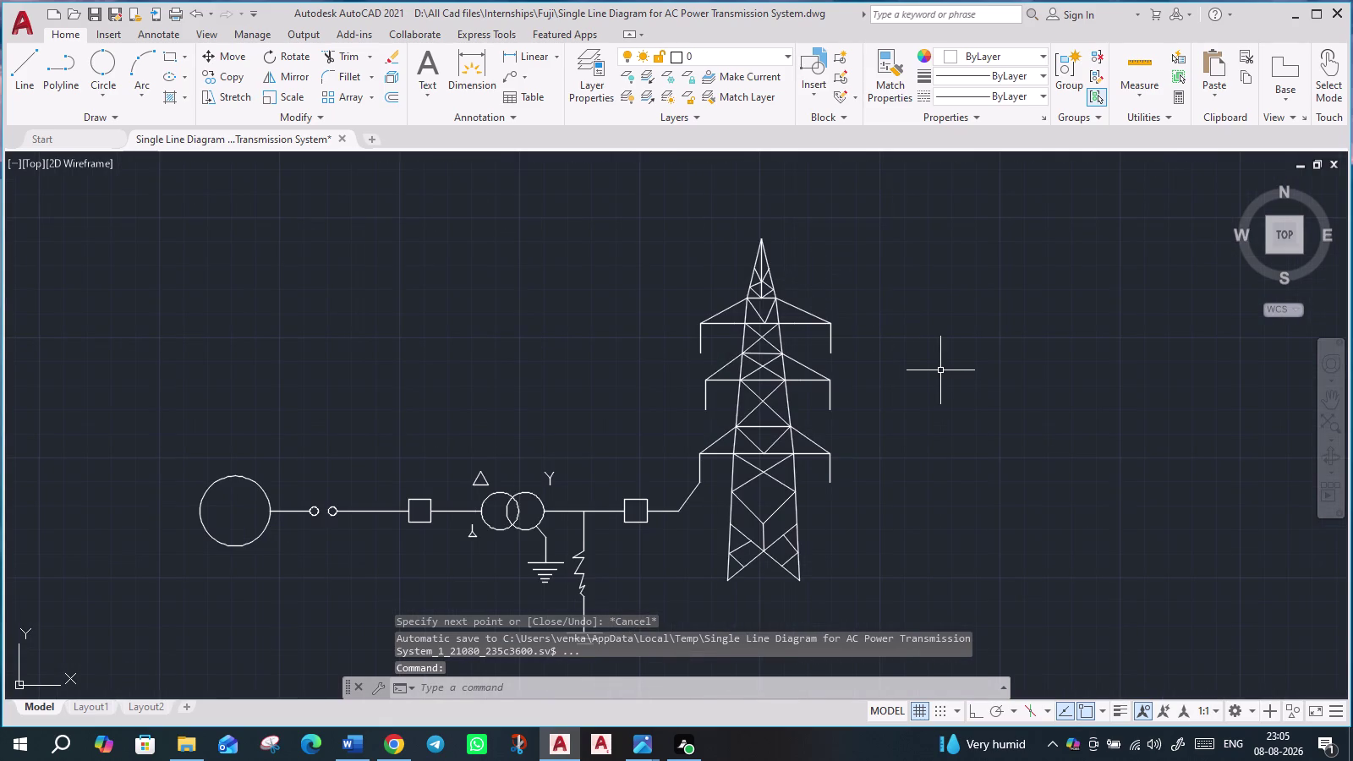
Draw a bracing line from a member midpoint across the left part of the section.
scroll(down, 3)
middle_drag(1007, 572, 952, 491)
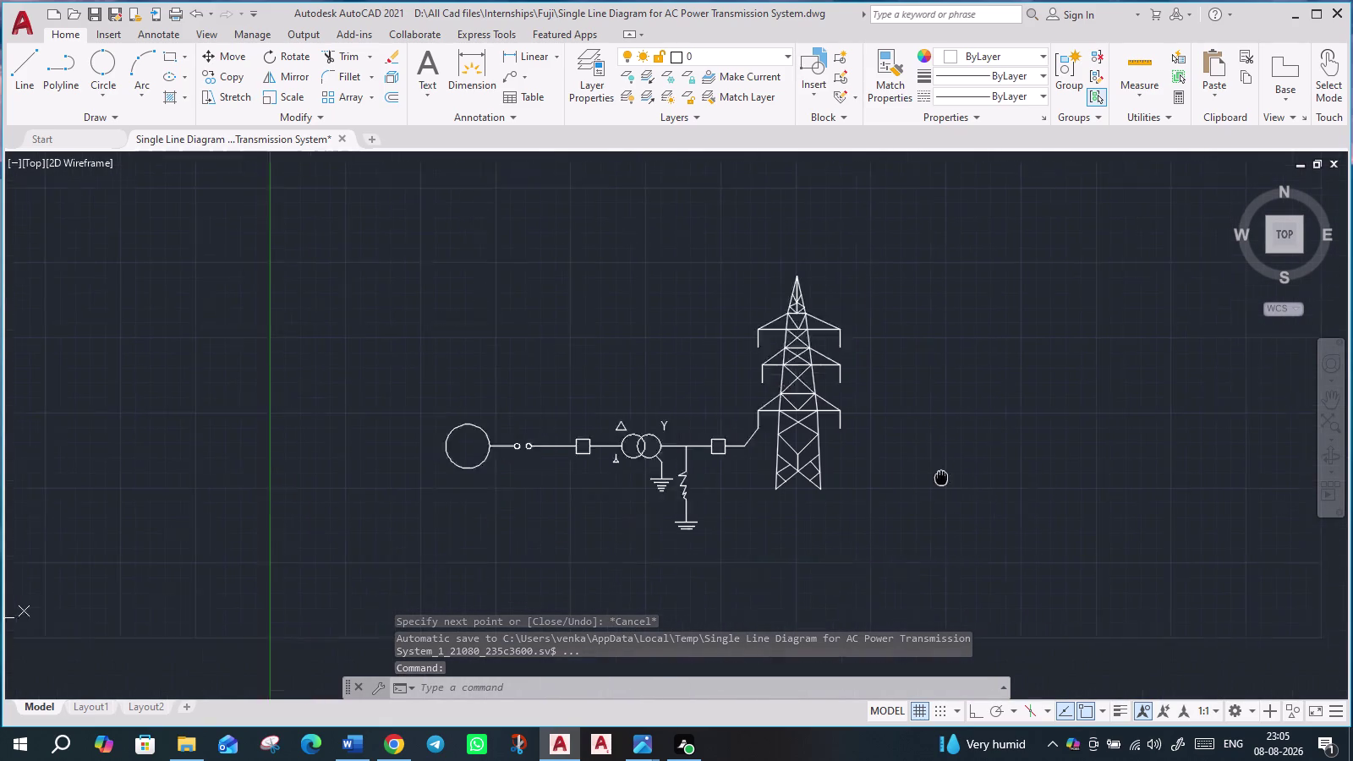
middle_drag(952, 491, 889, 429)
middle_drag(870, 379, 848, 462)
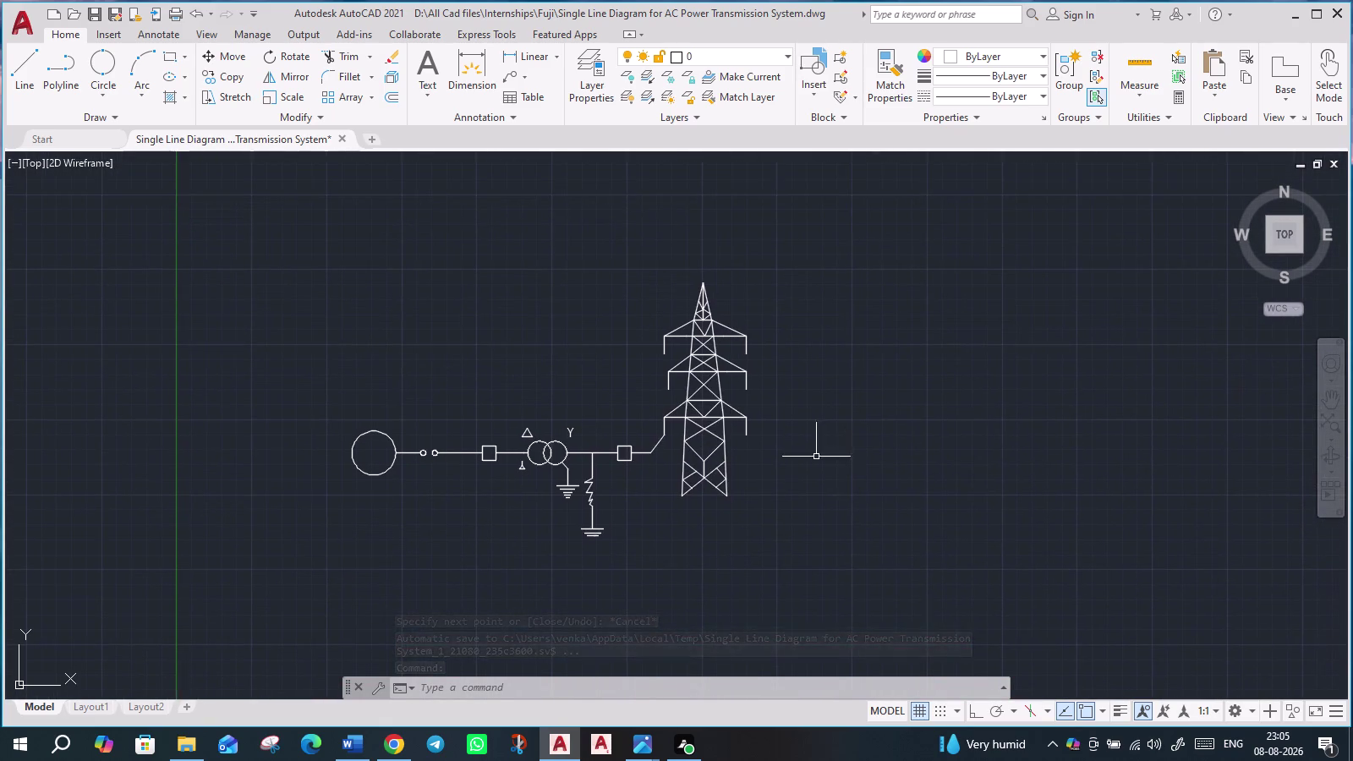
scroll(up, 3)
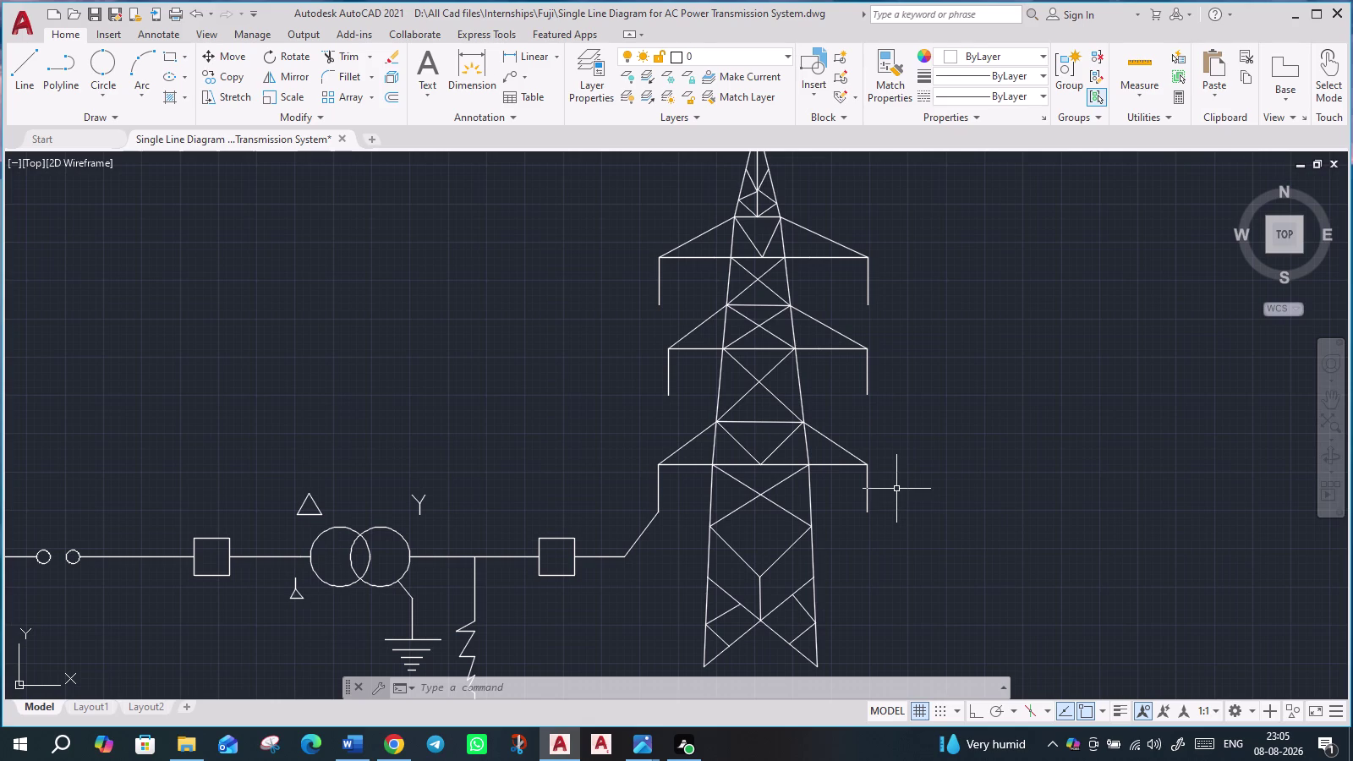
key(l)
key(Return)
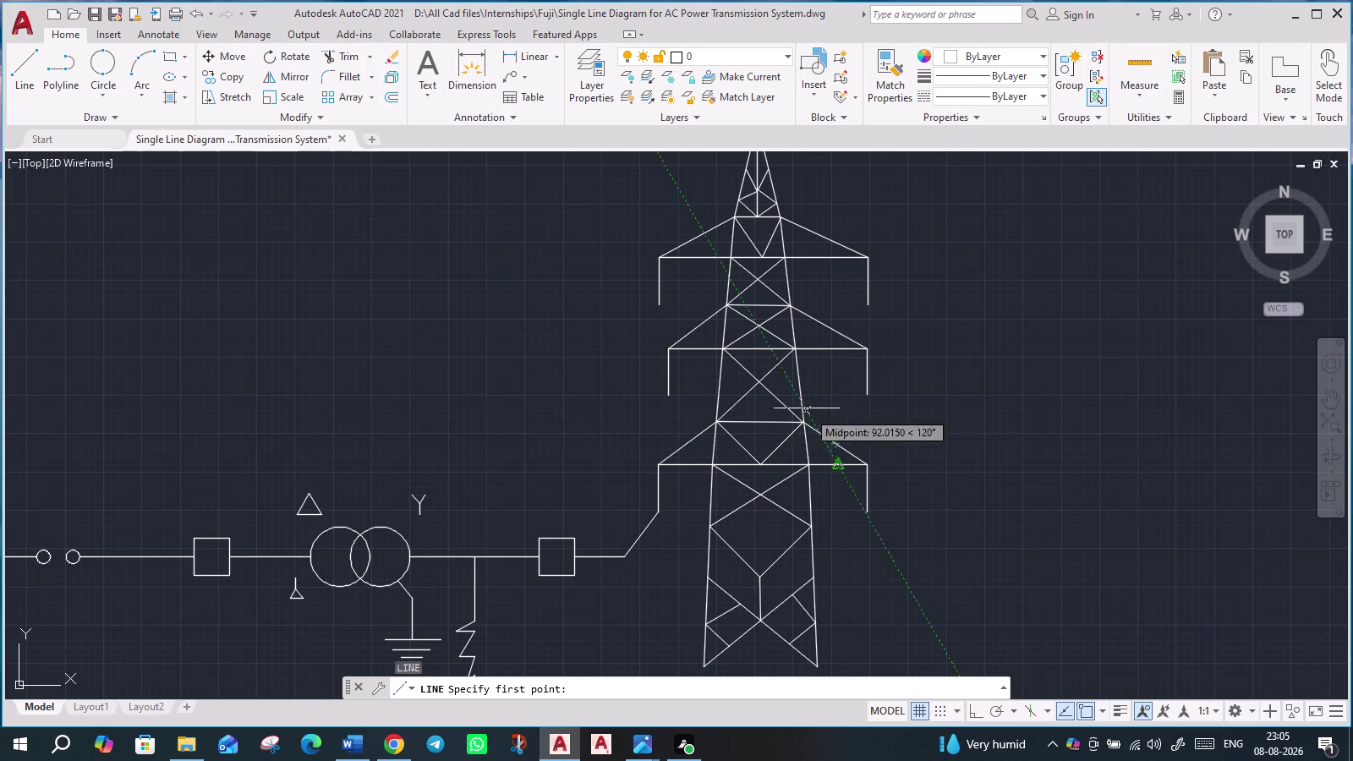
click(734, 404)
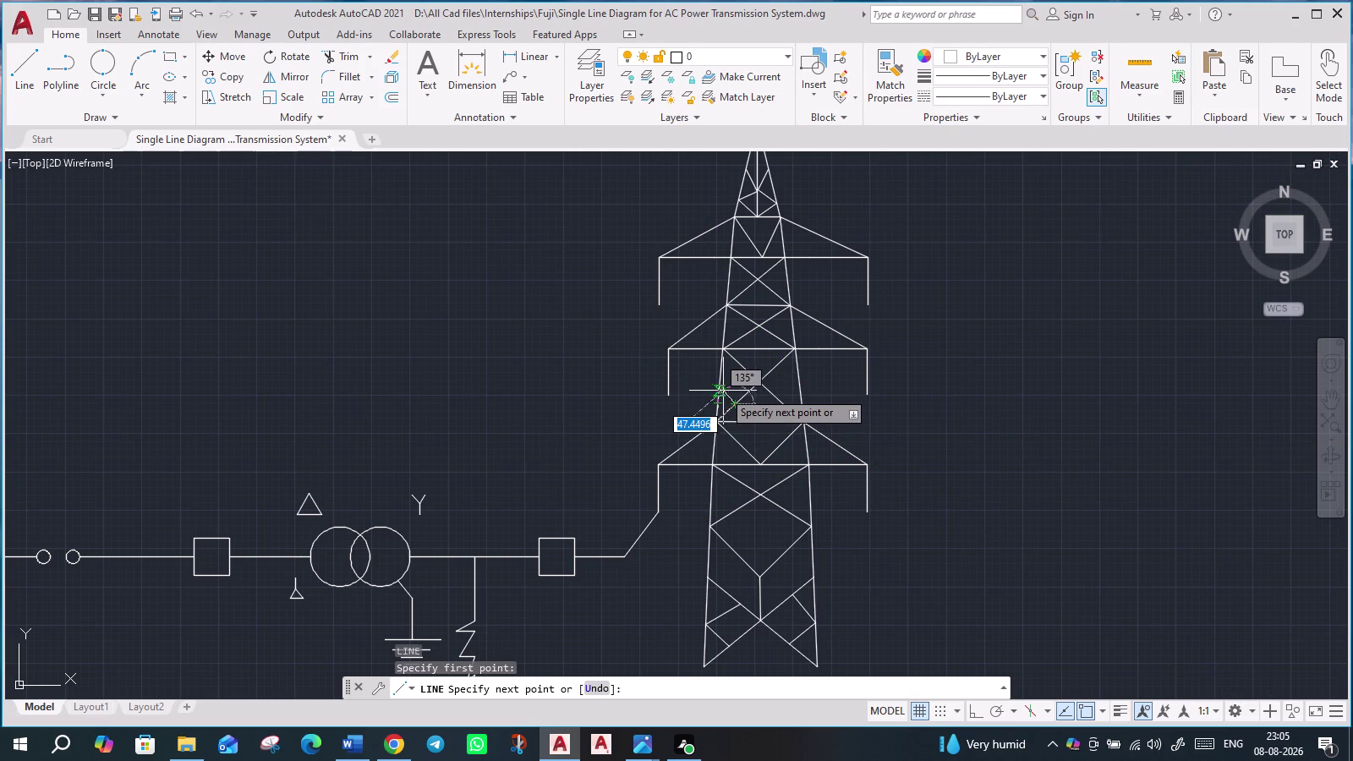
click(723, 391)
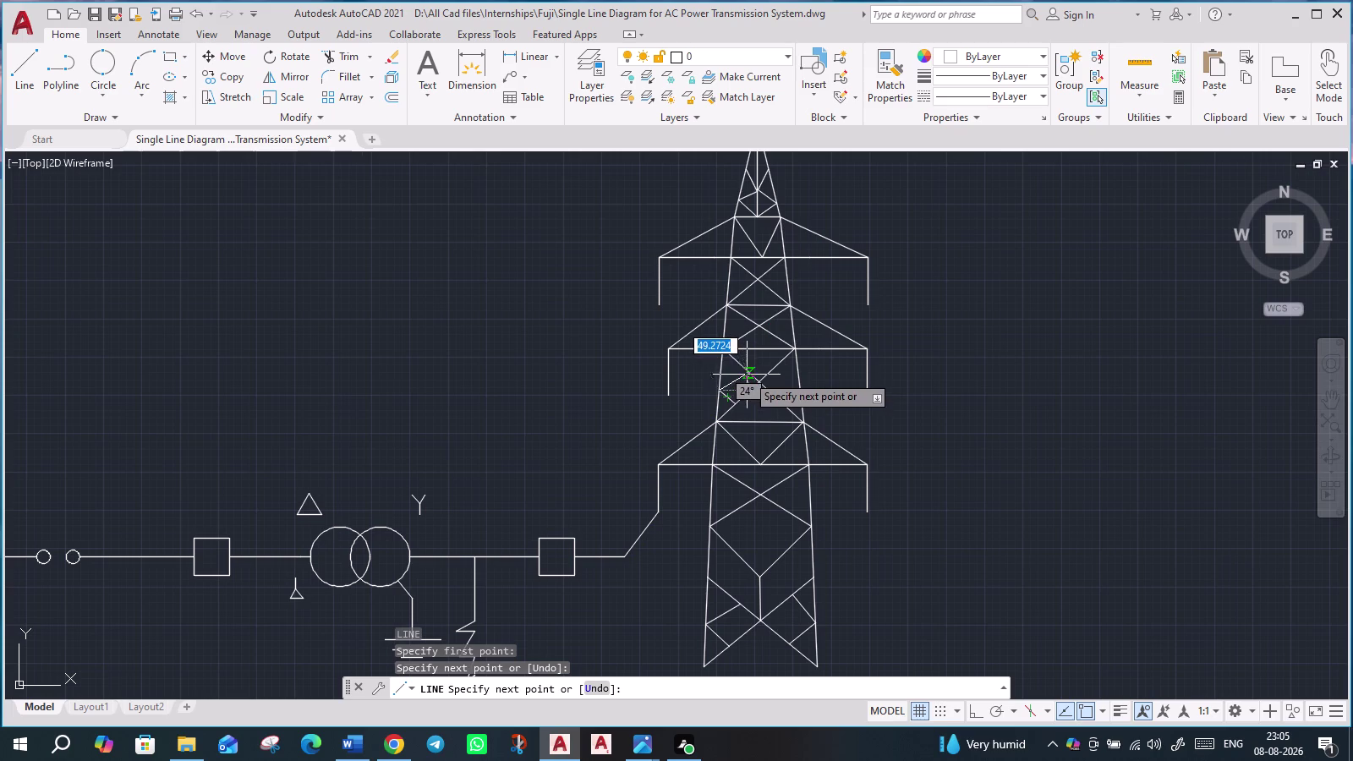
click(746, 373)
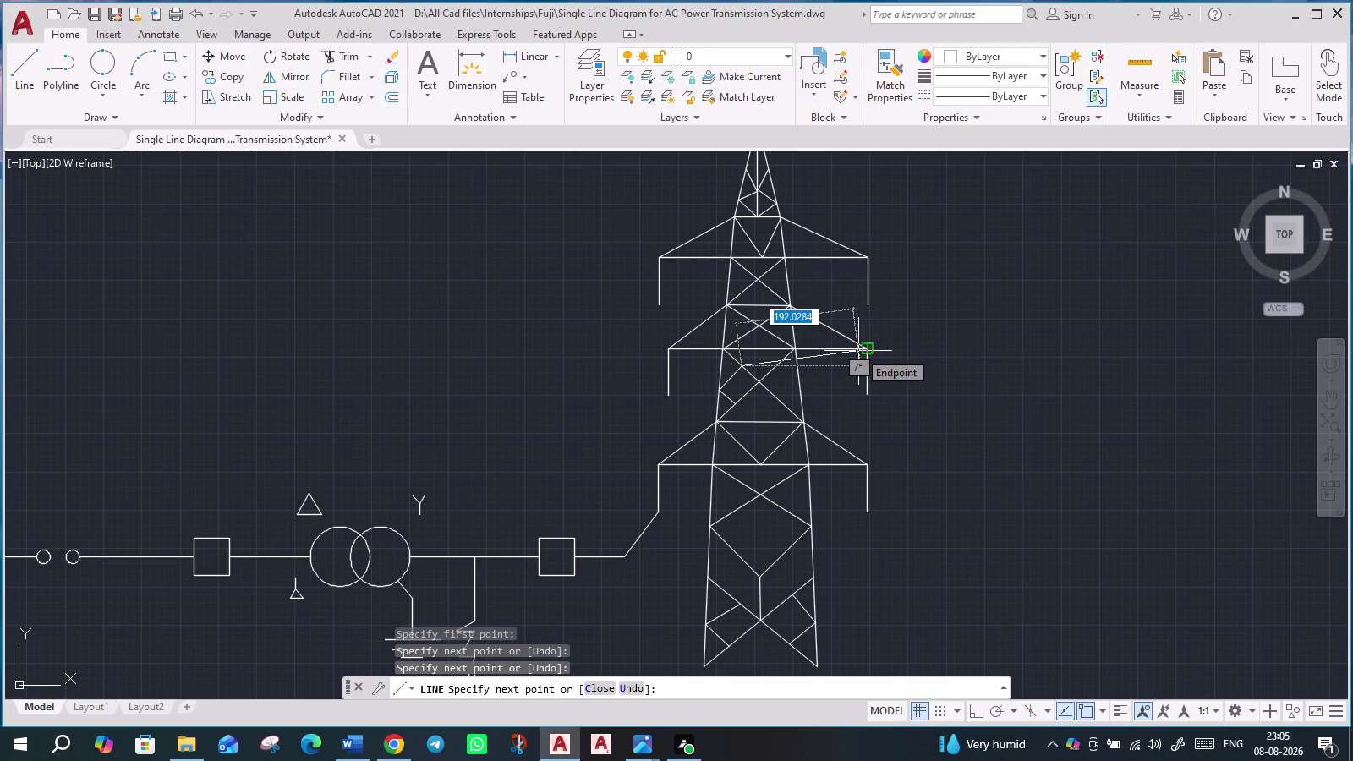
key(Escape)
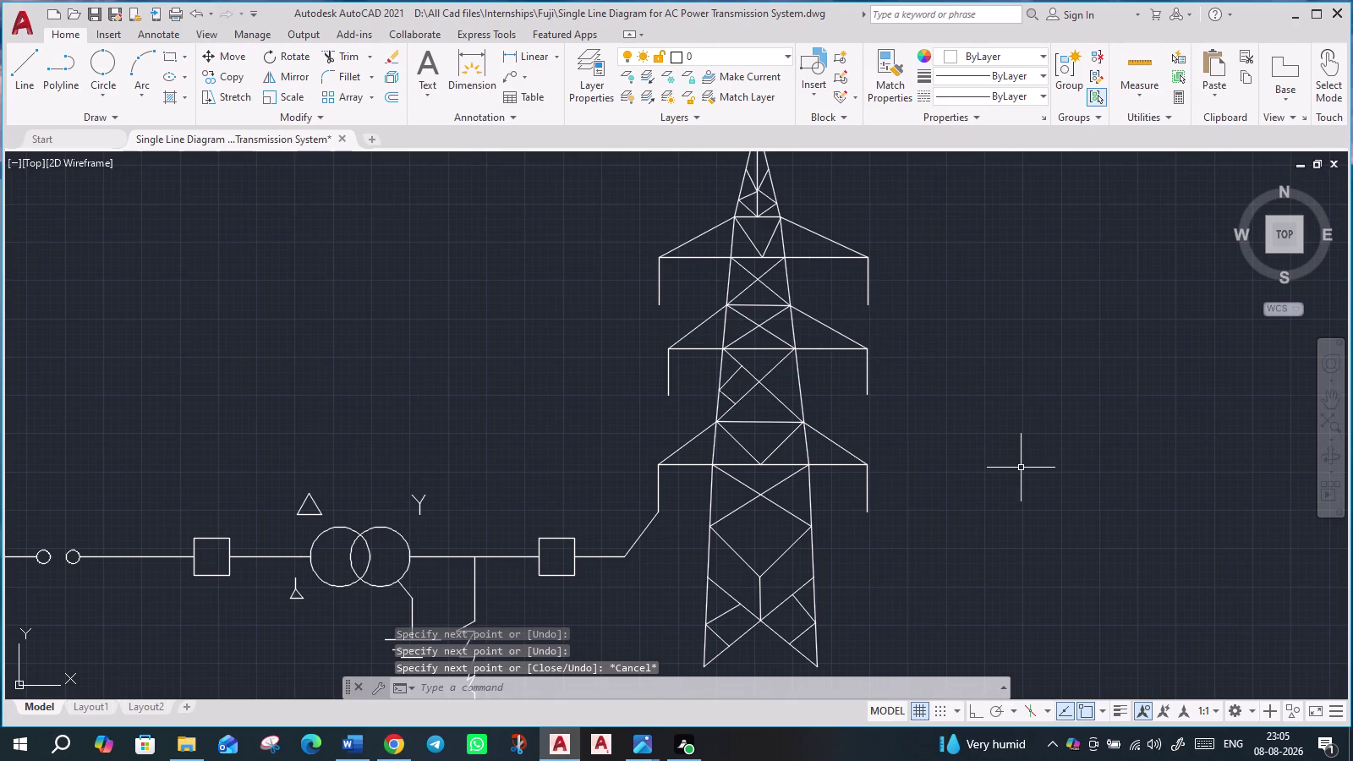
Draw a matching zigzag brace across the right part of the upper section.
key(l)
key(Return)
click(781, 402)
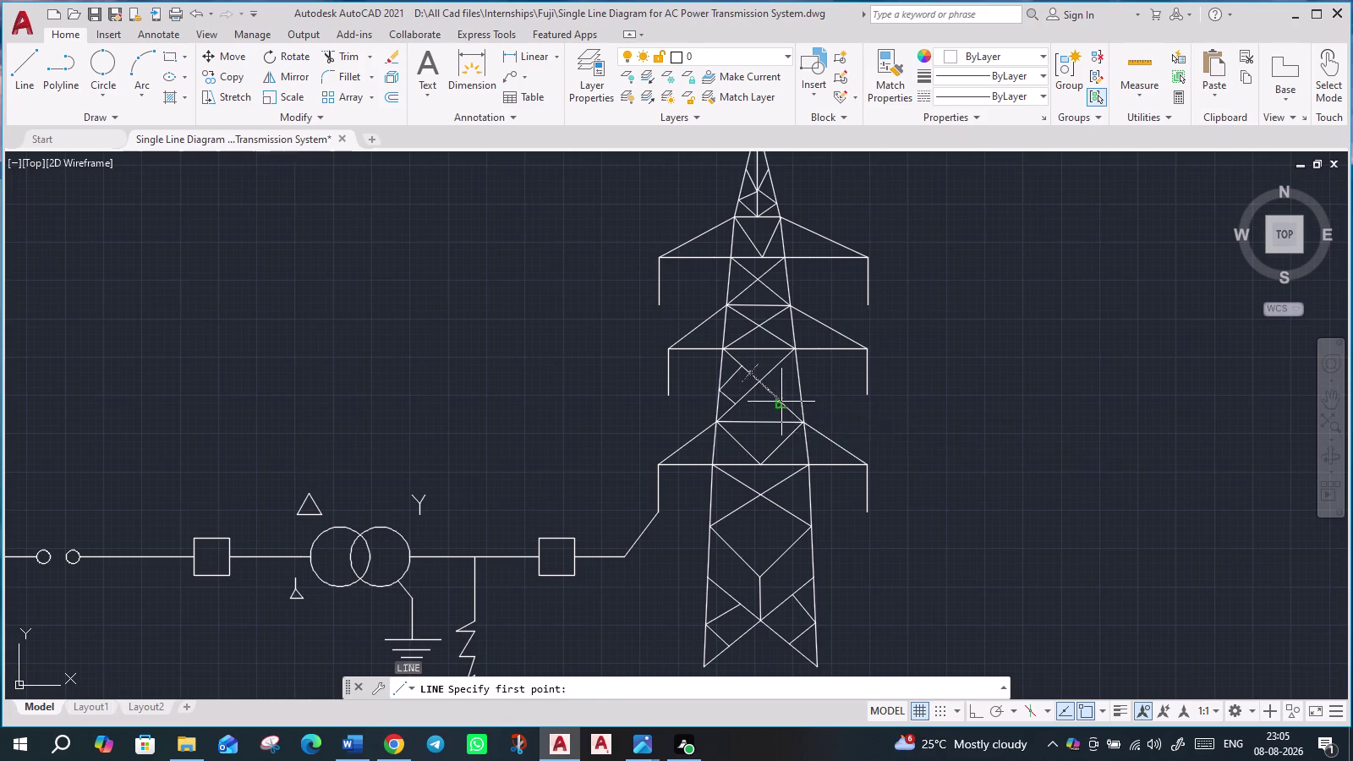
click(799, 385)
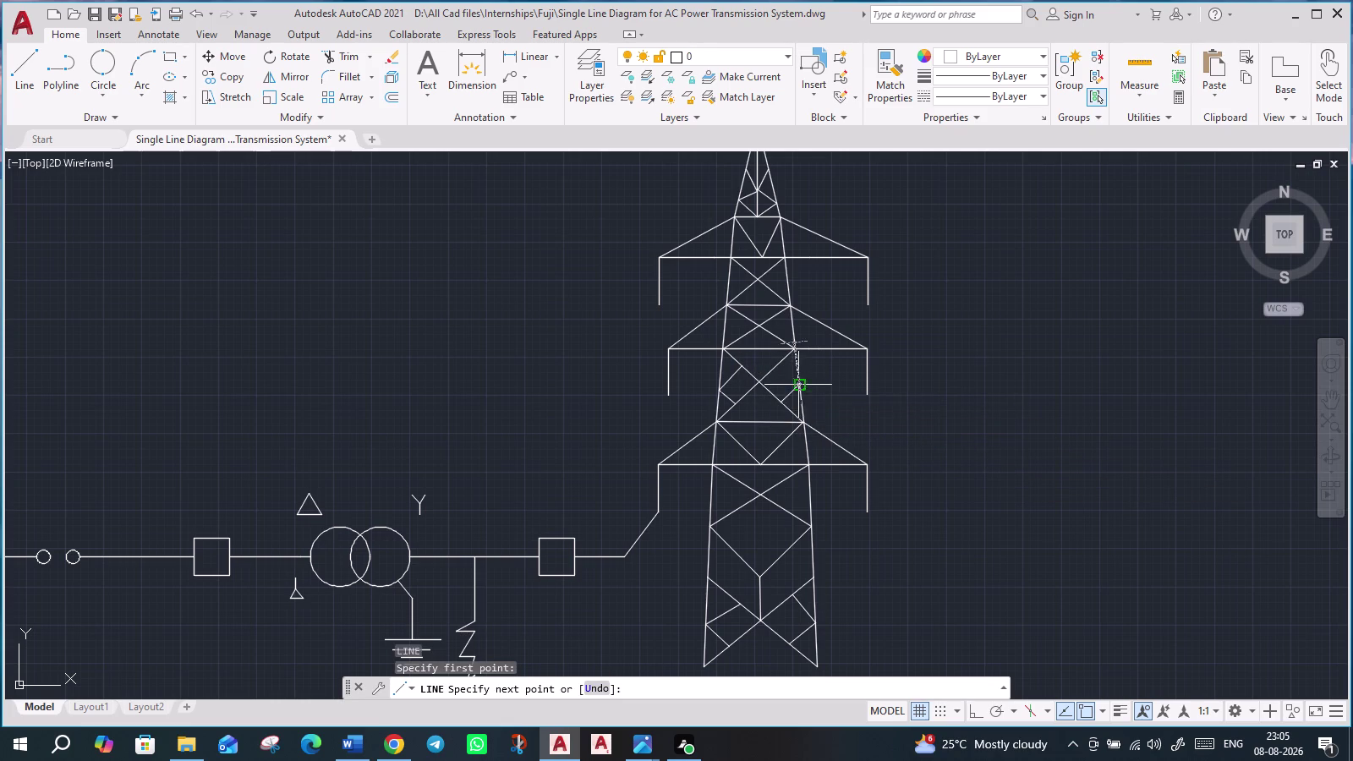
click(777, 369)
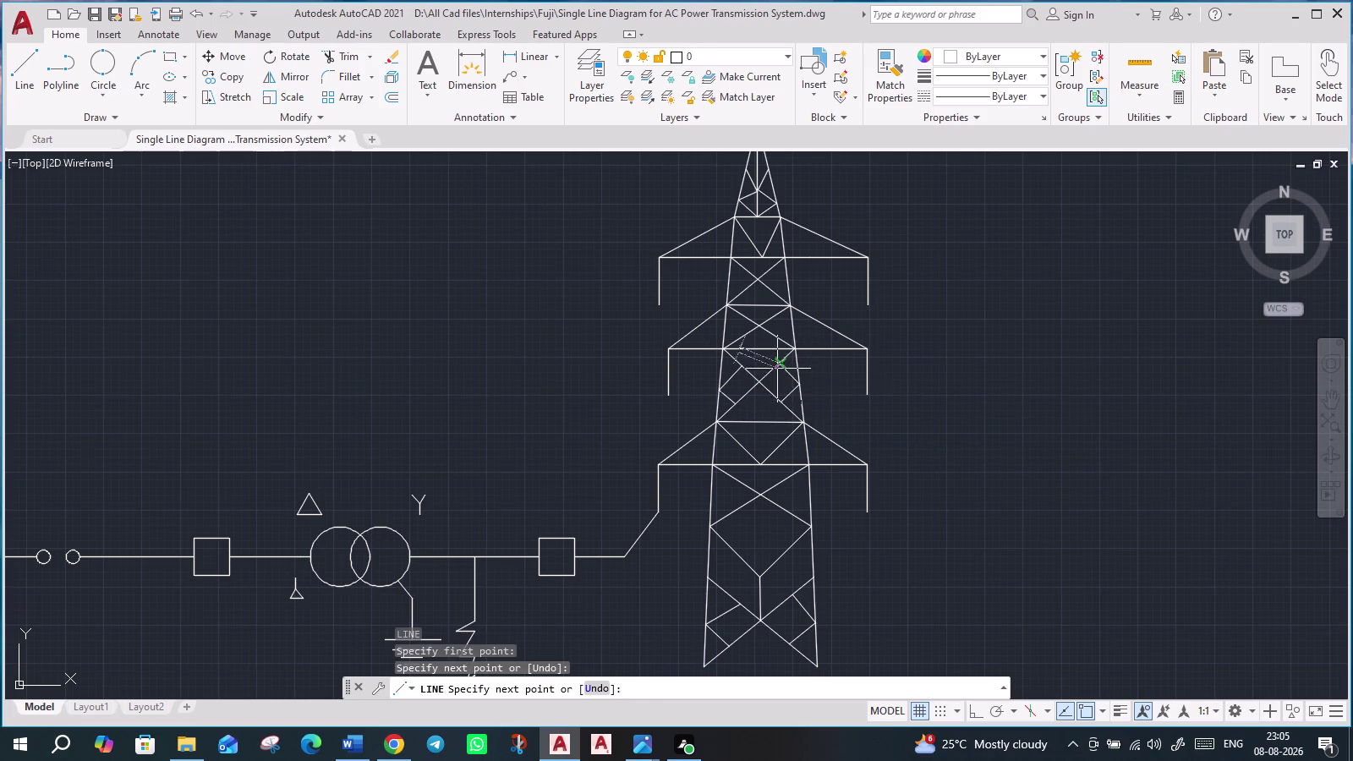
key(Escape)
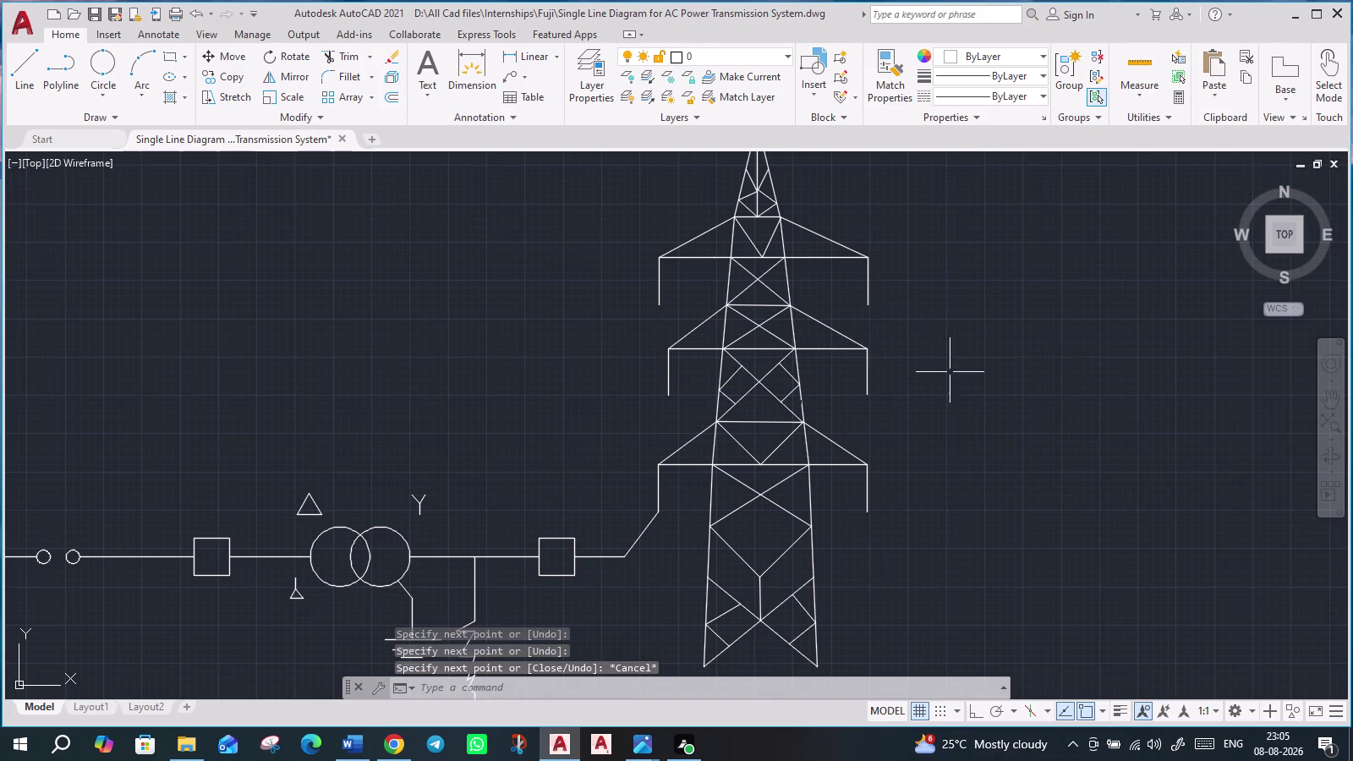
scroll(down, 3)
middle_drag(960, 459, 901, 428)
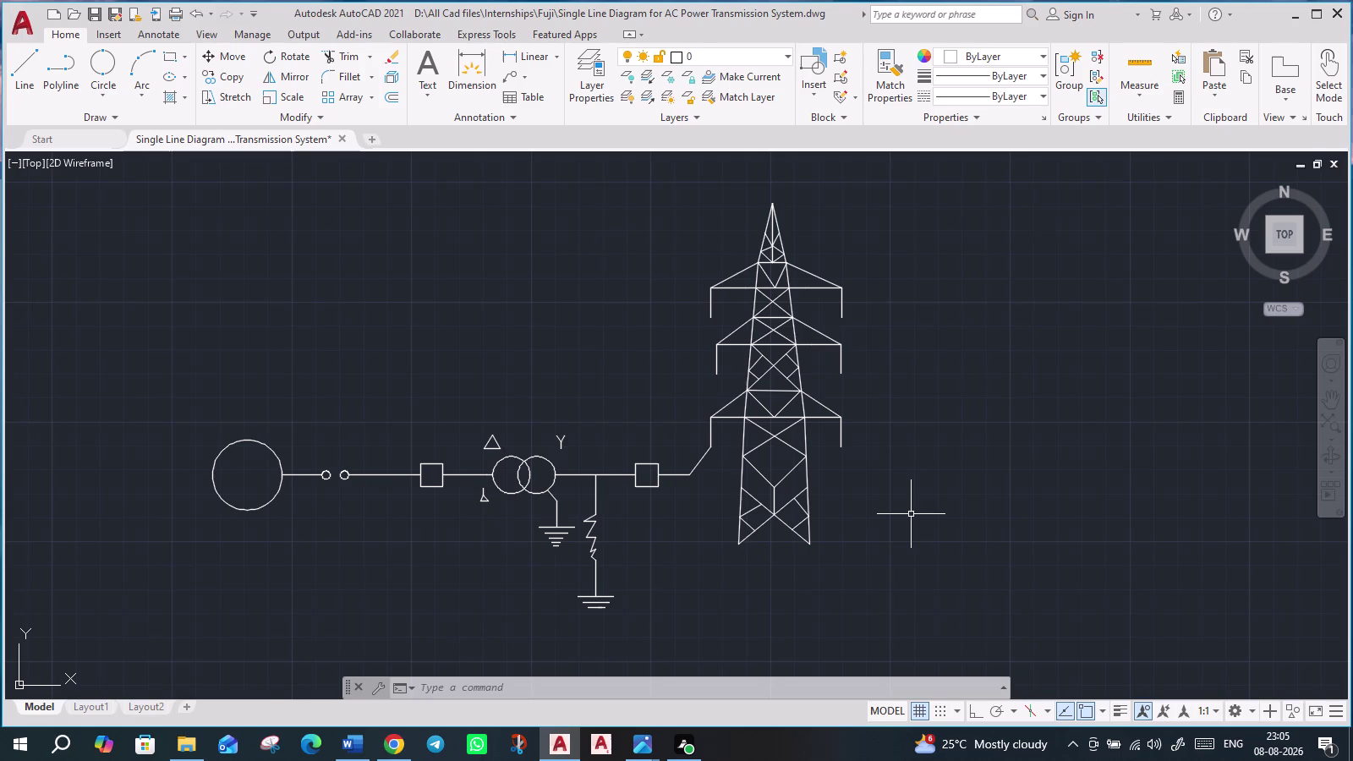
scroll(down, 3)
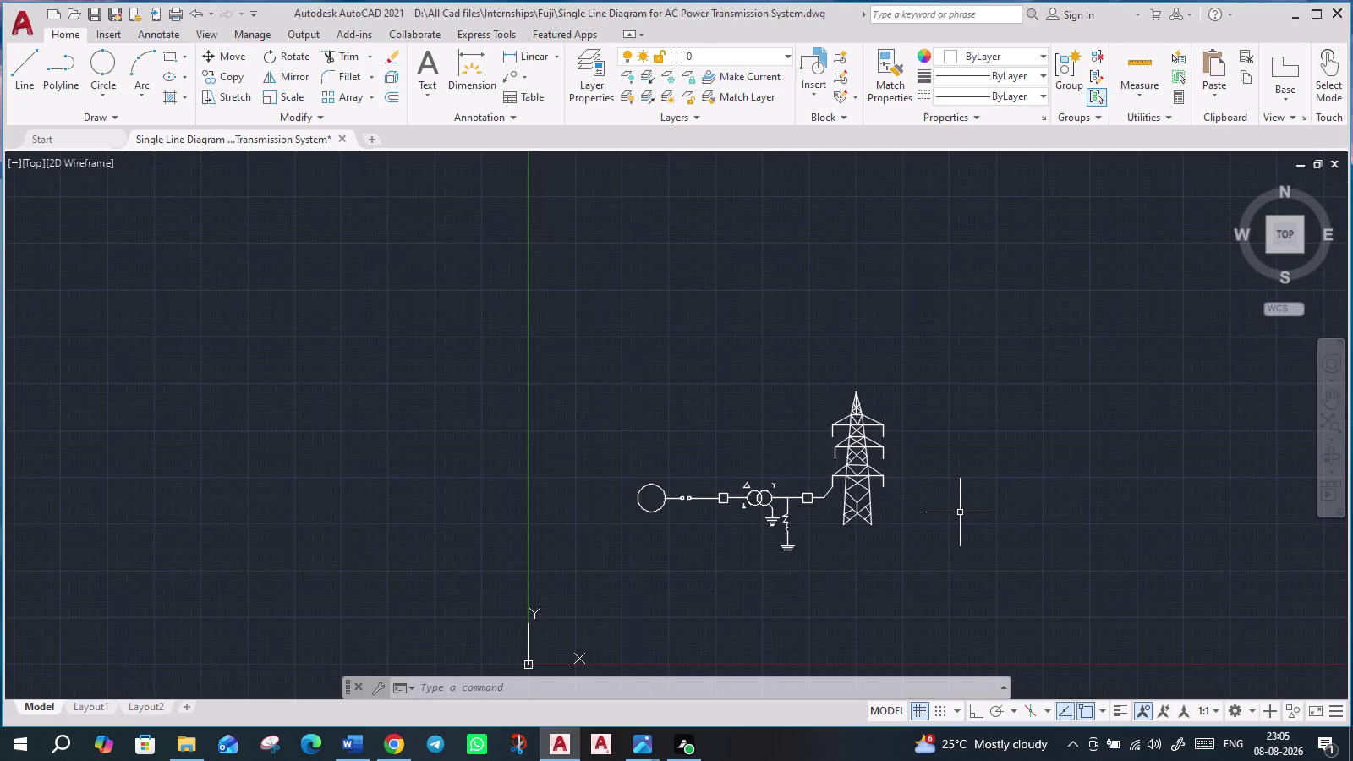
scroll(up, 3)
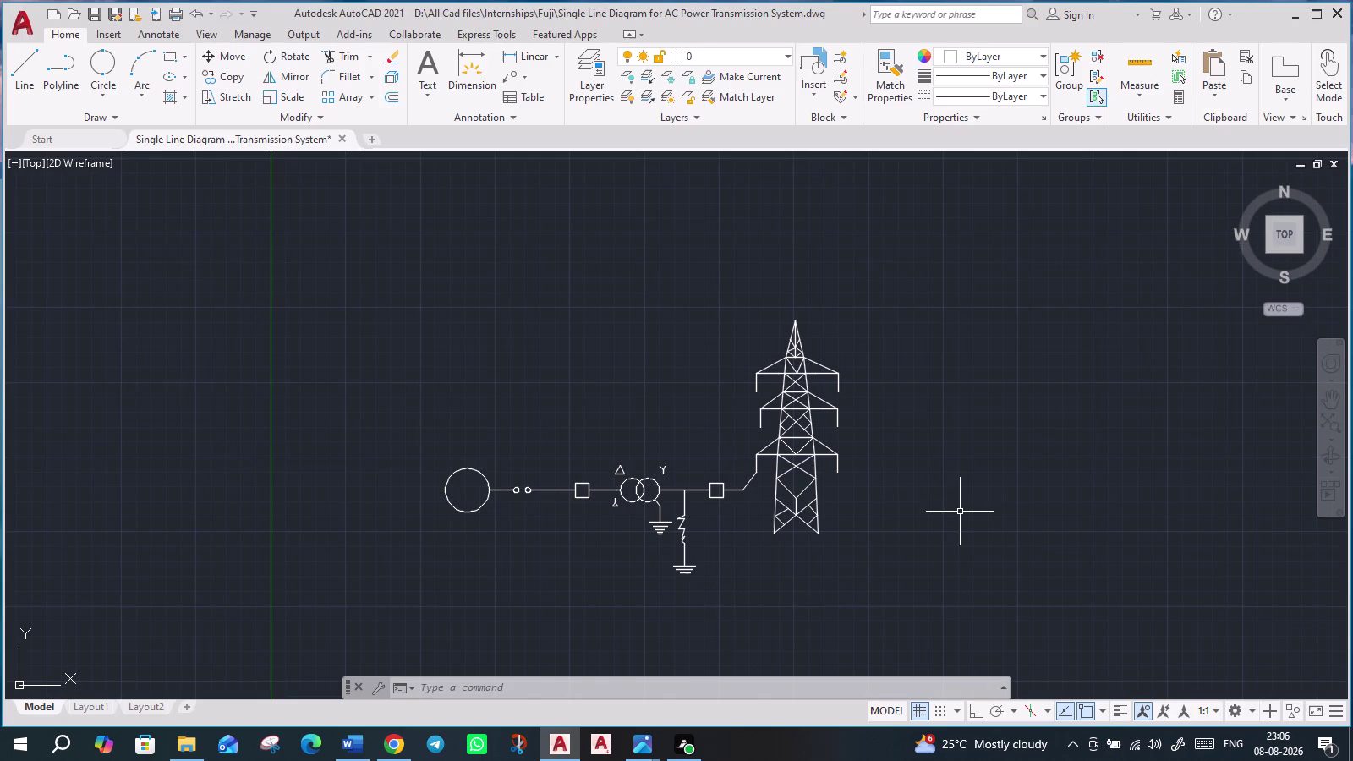
scroll(down, 3)
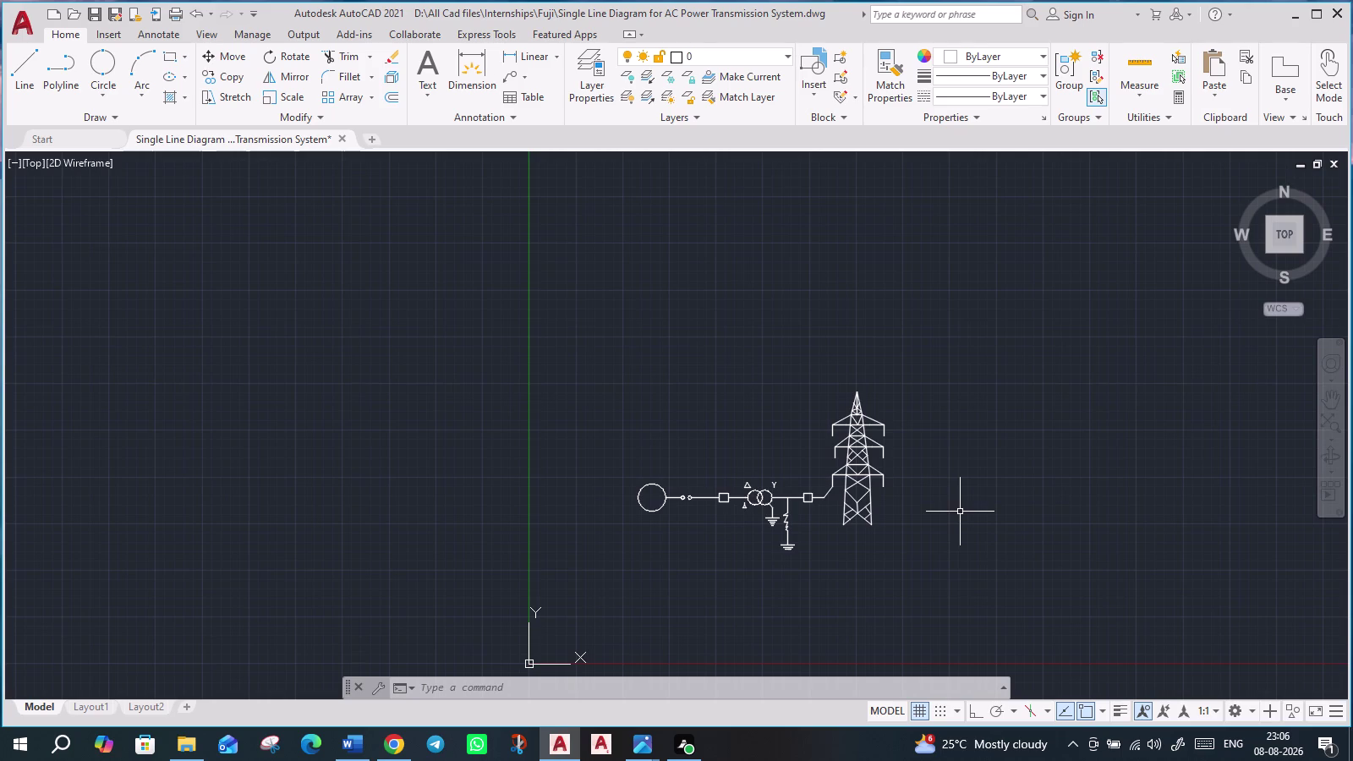
scroll(up, 3)
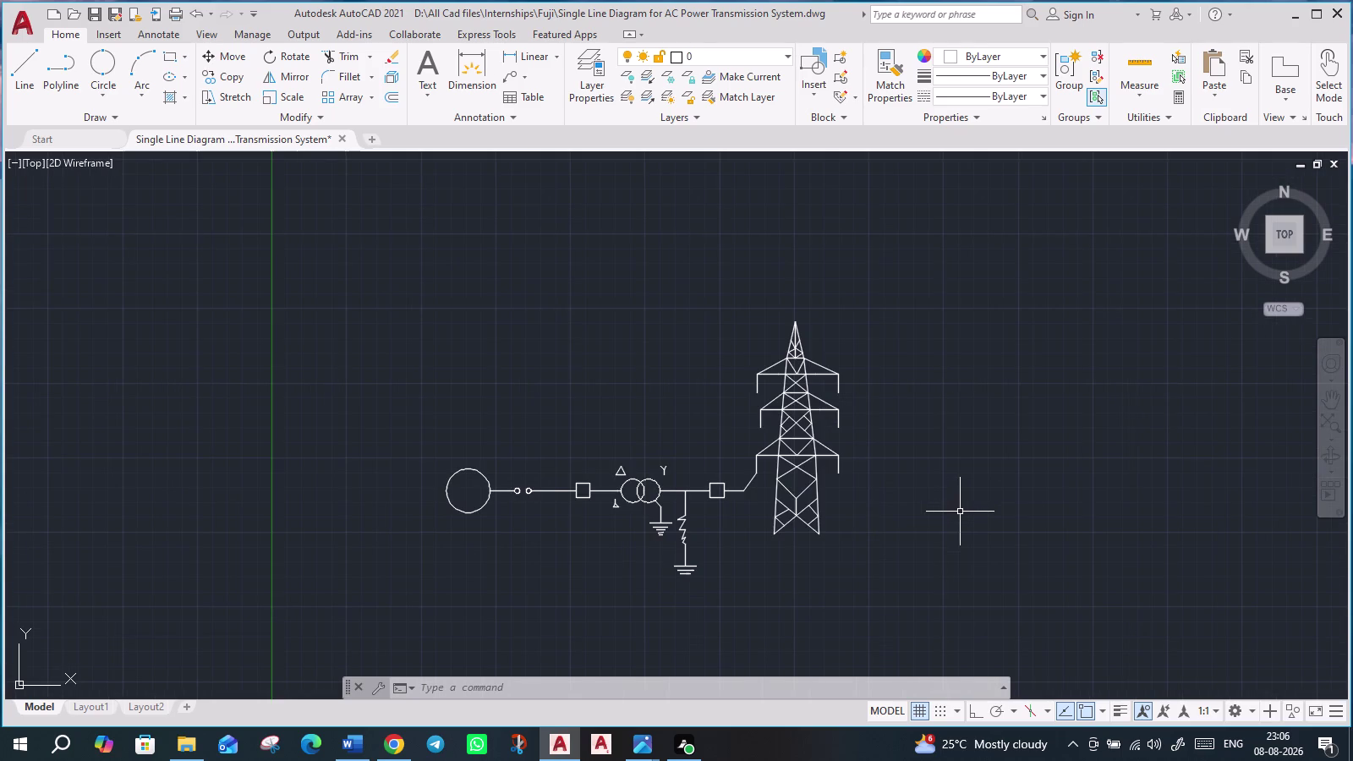
scroll(up, 3)
scroll(down, 3)
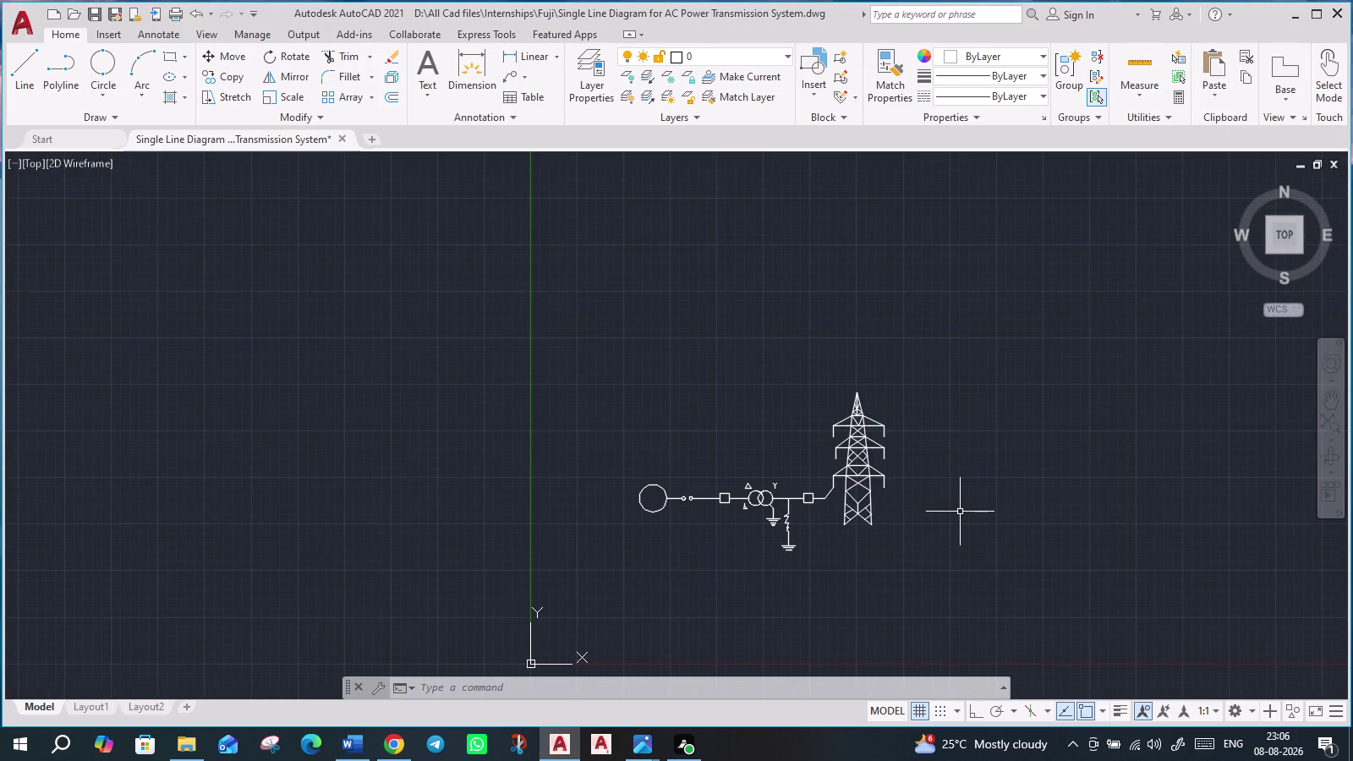
middle_drag(1015, 542, 947, 523)
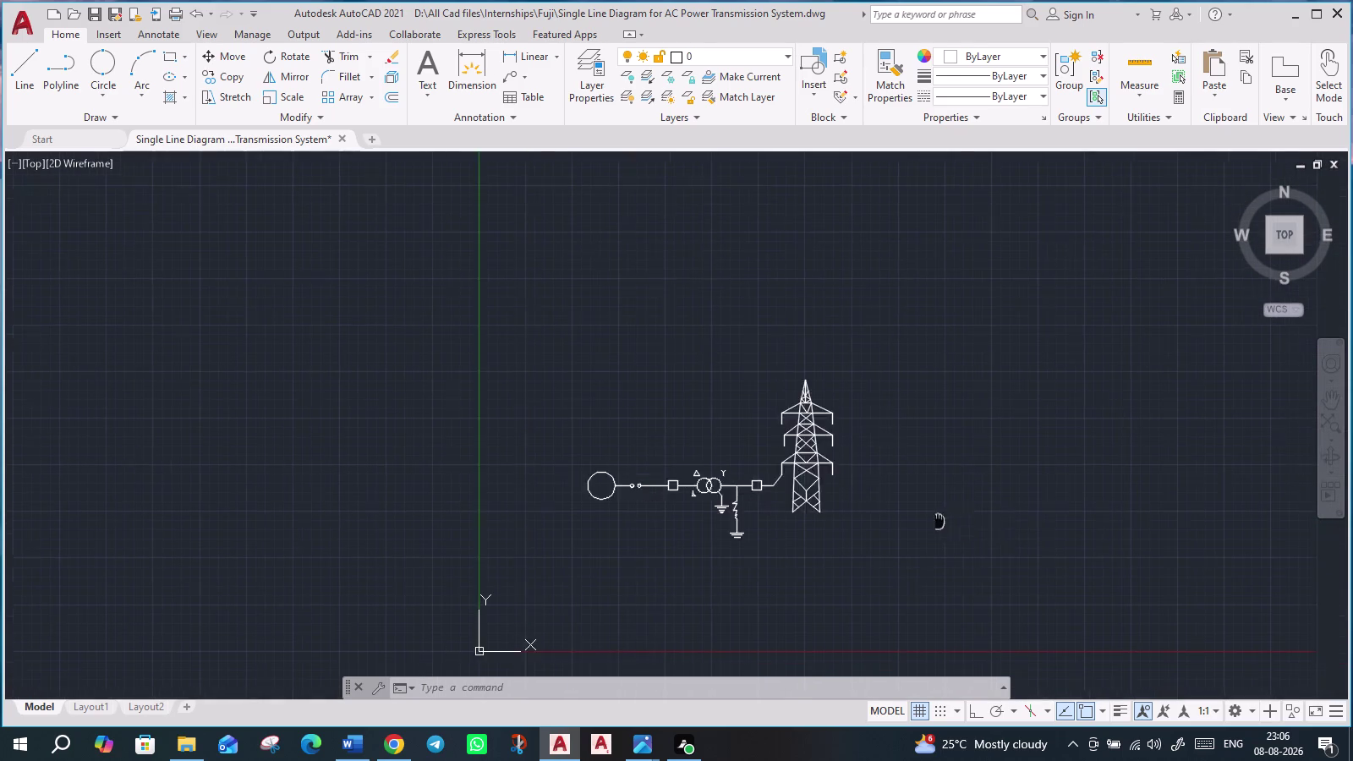
middle_drag(946, 524, 746, 497)
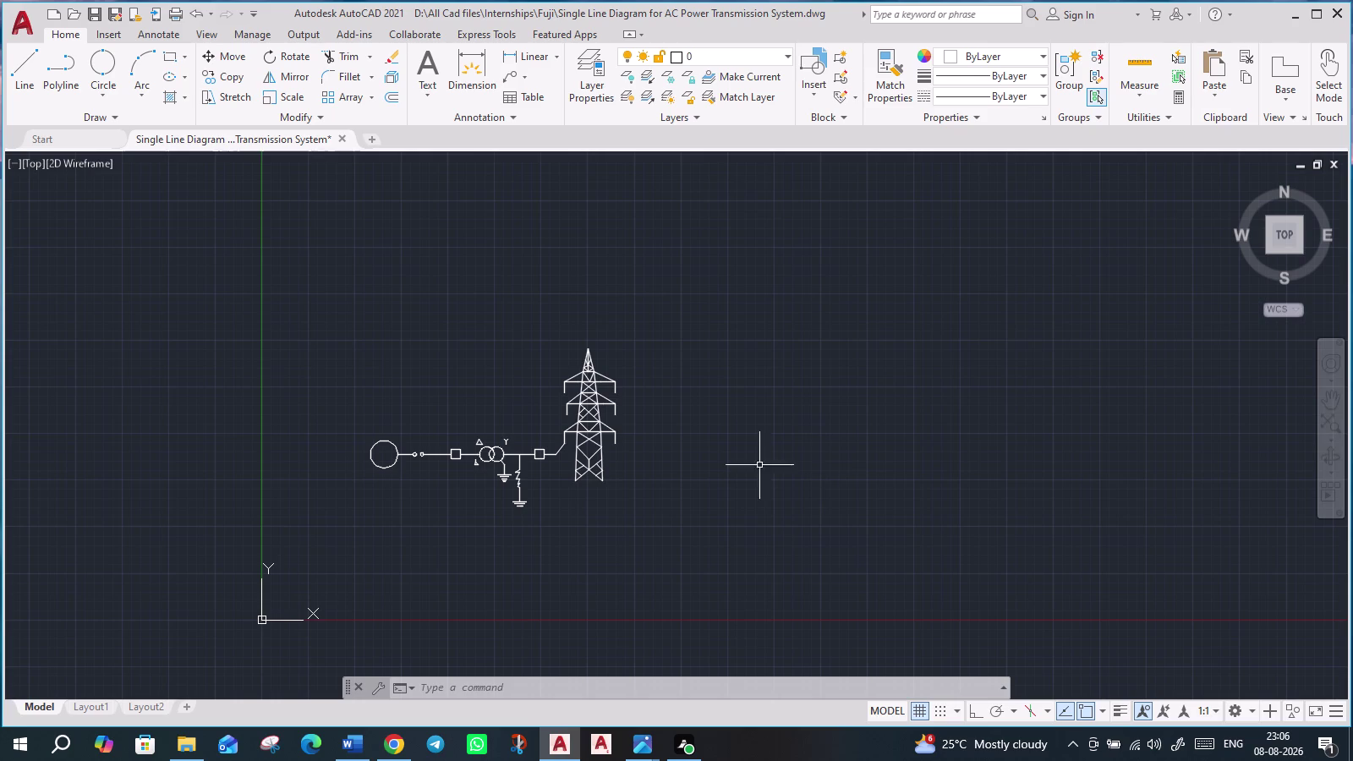
scroll(up, 3)
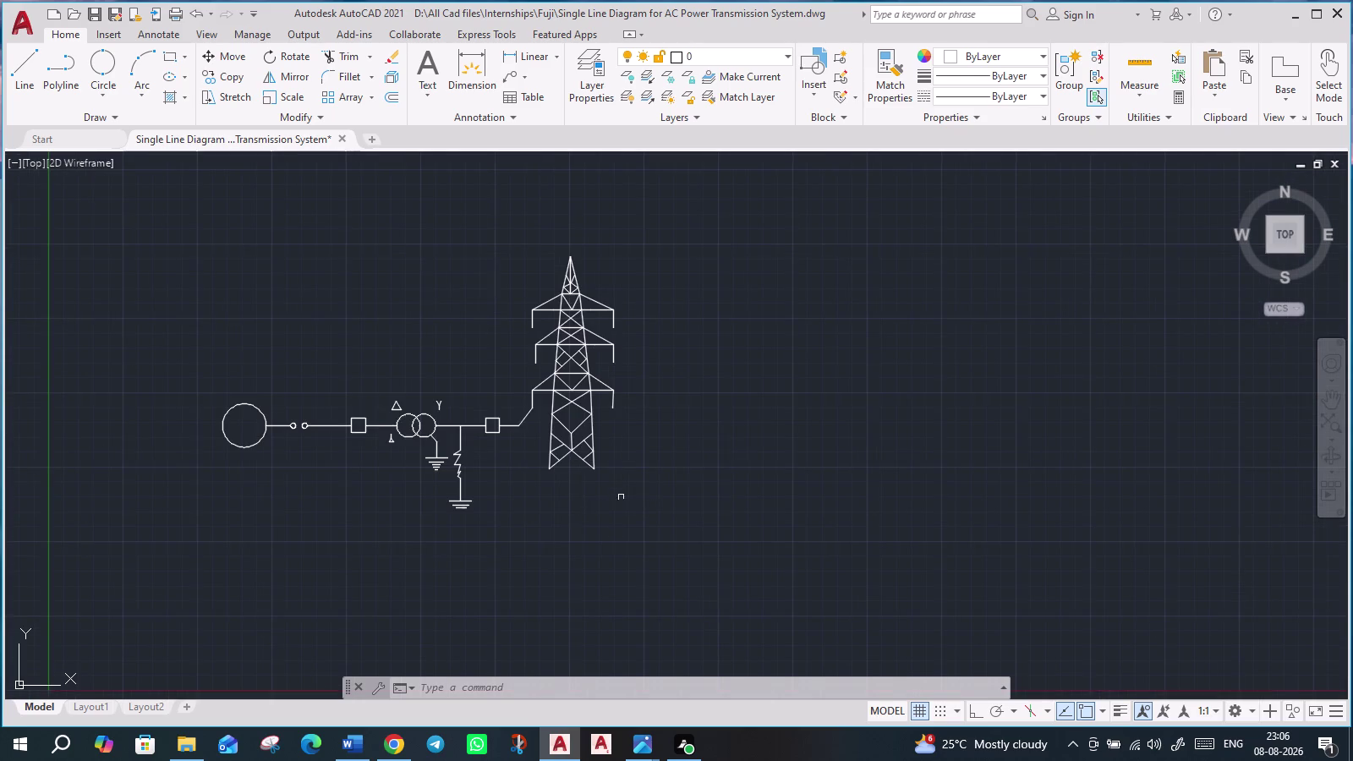
middle_drag(624, 496, 640, 565)
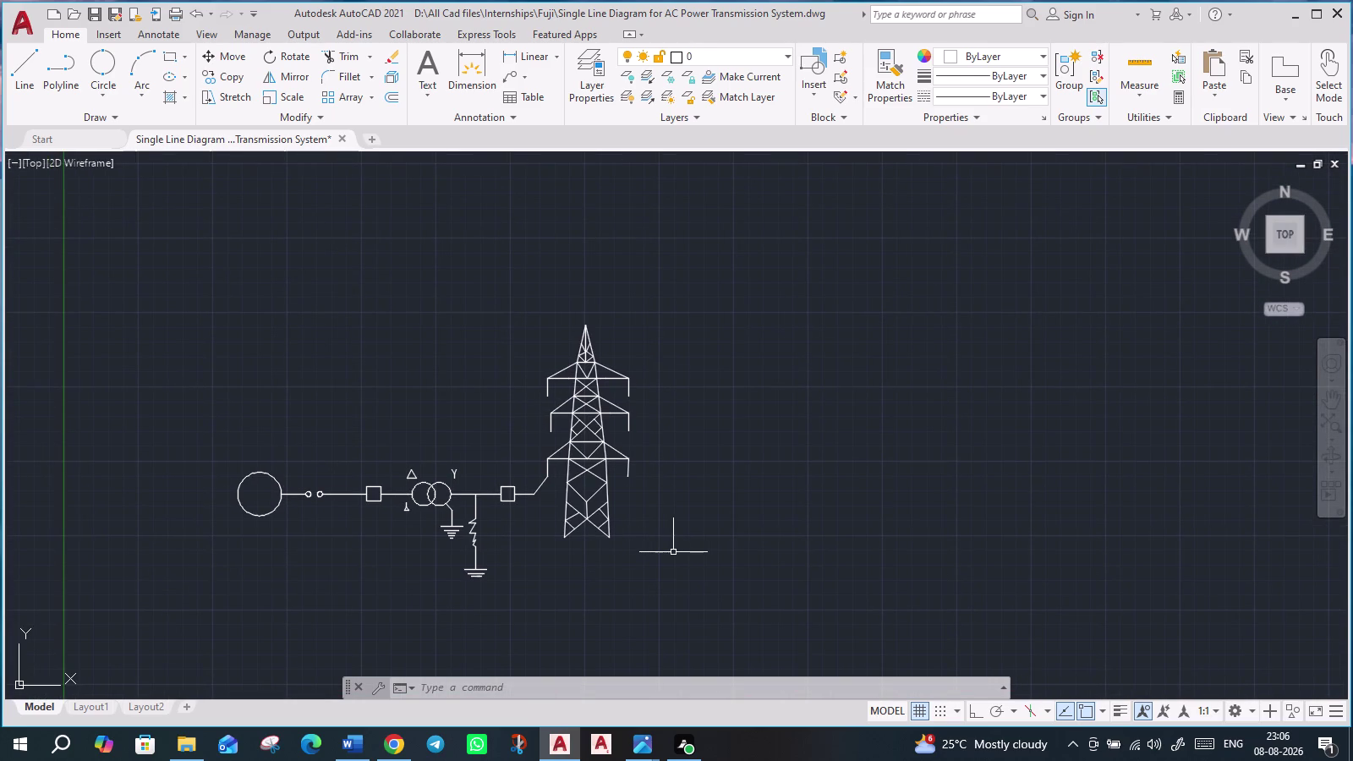
Window-select the braced tower and copy it to the right with CO.
click(666, 560)
click(539, 318)
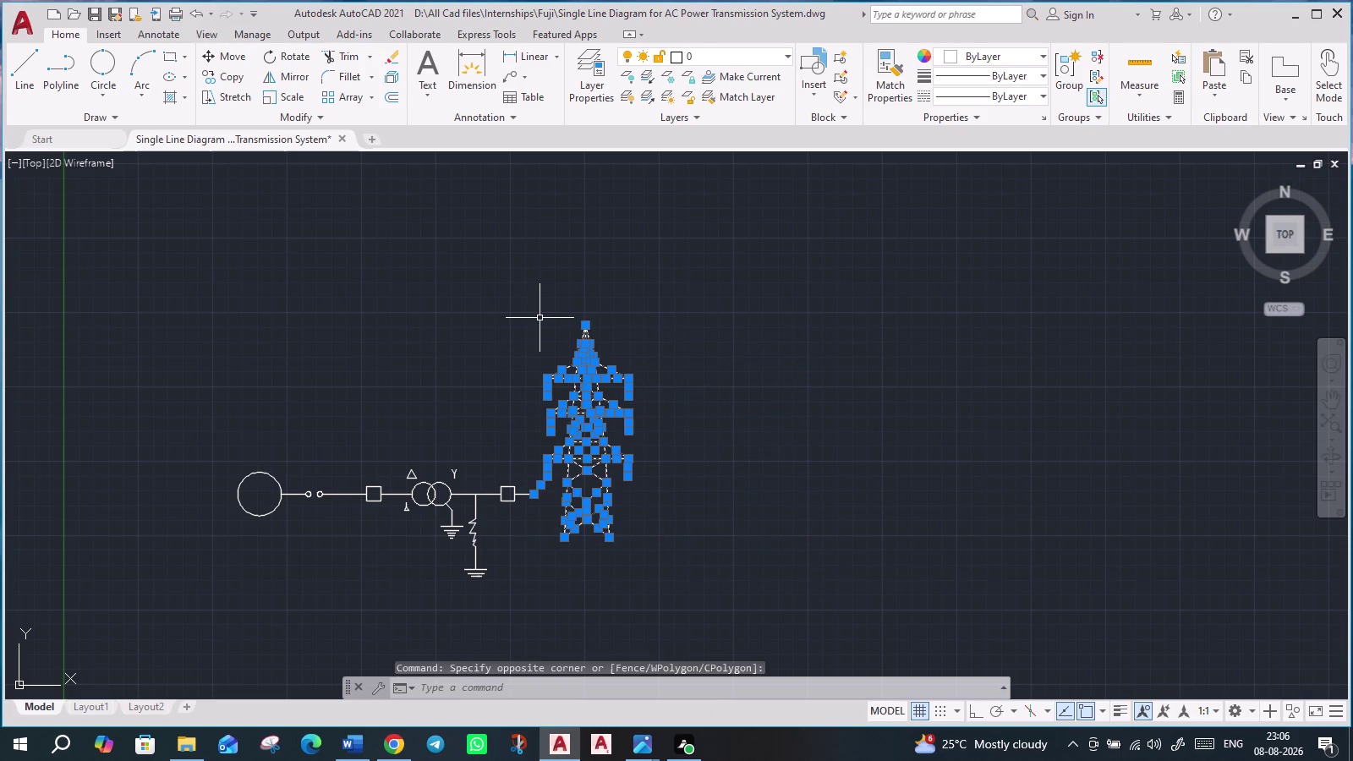
text(c)
text(o)
key(Return)
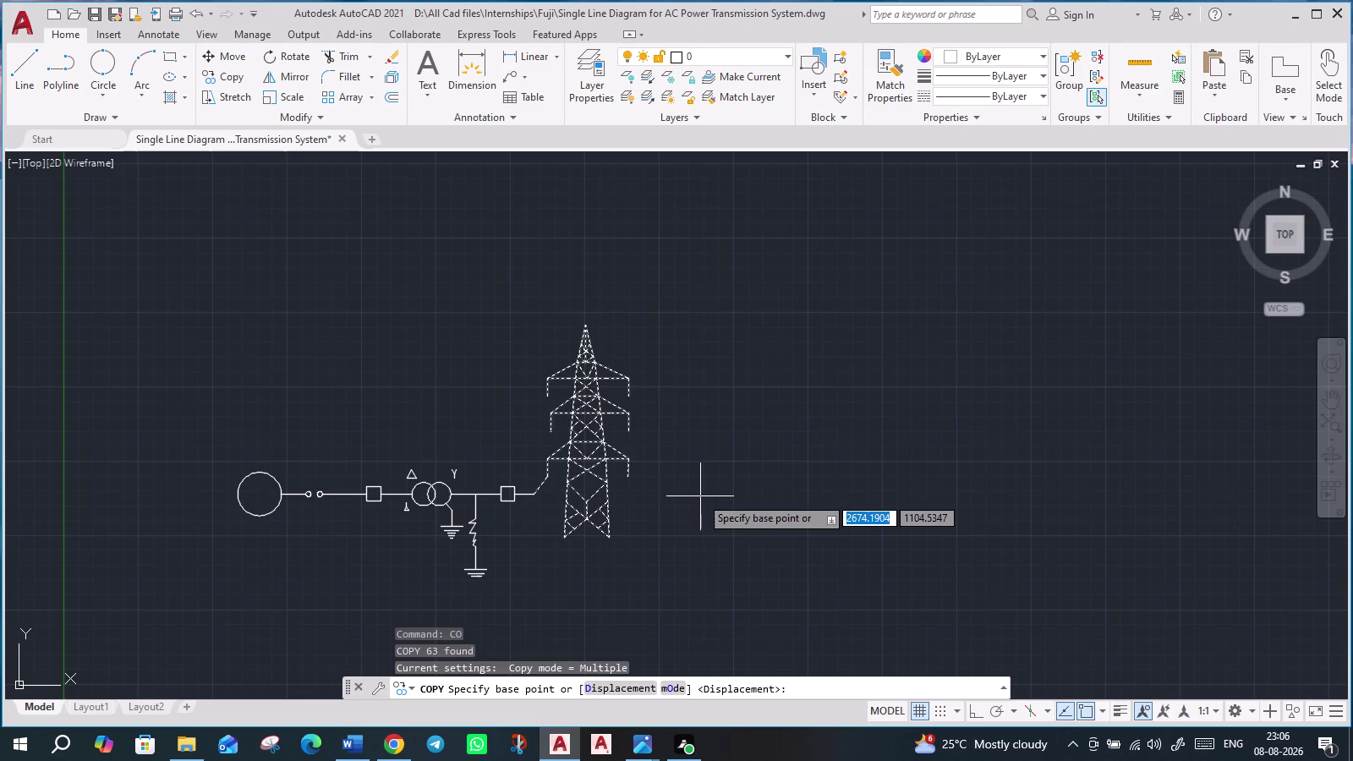
click(565, 542)
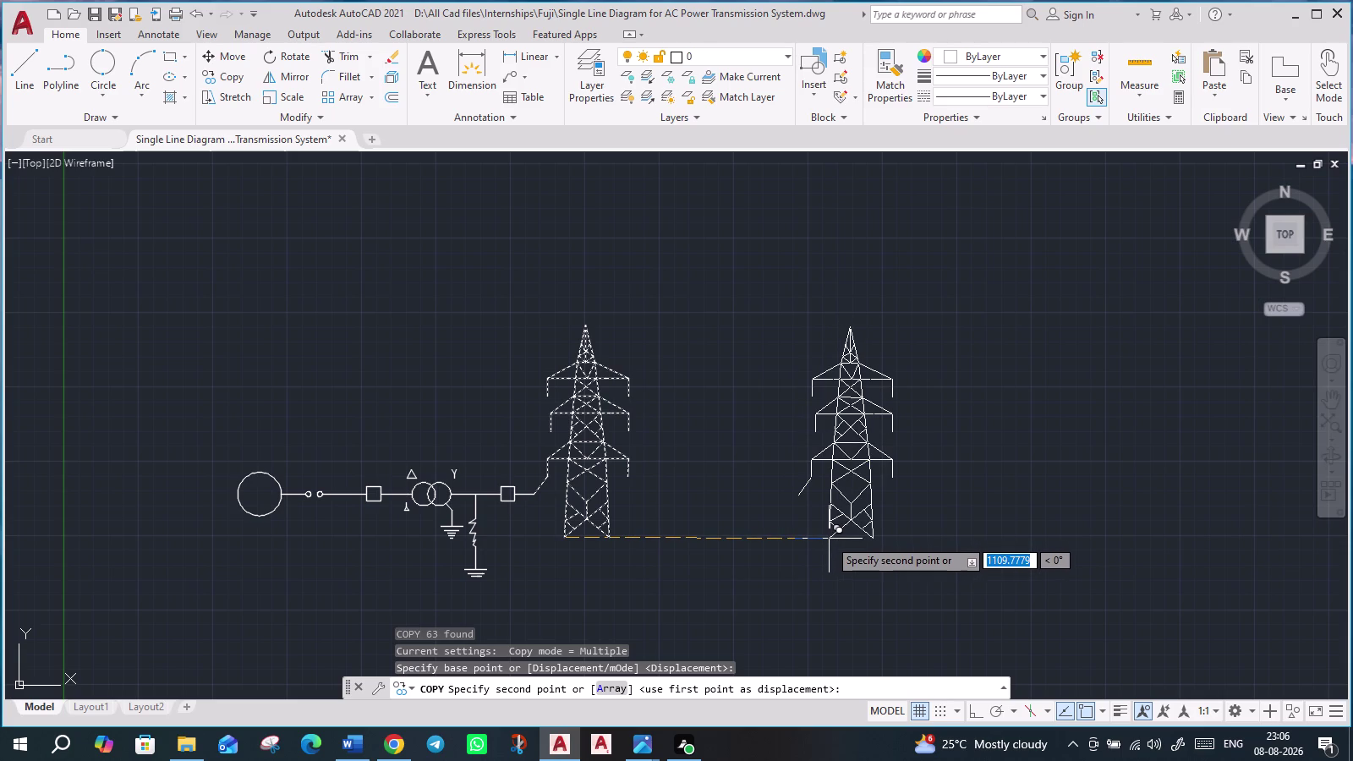
click(829, 539)
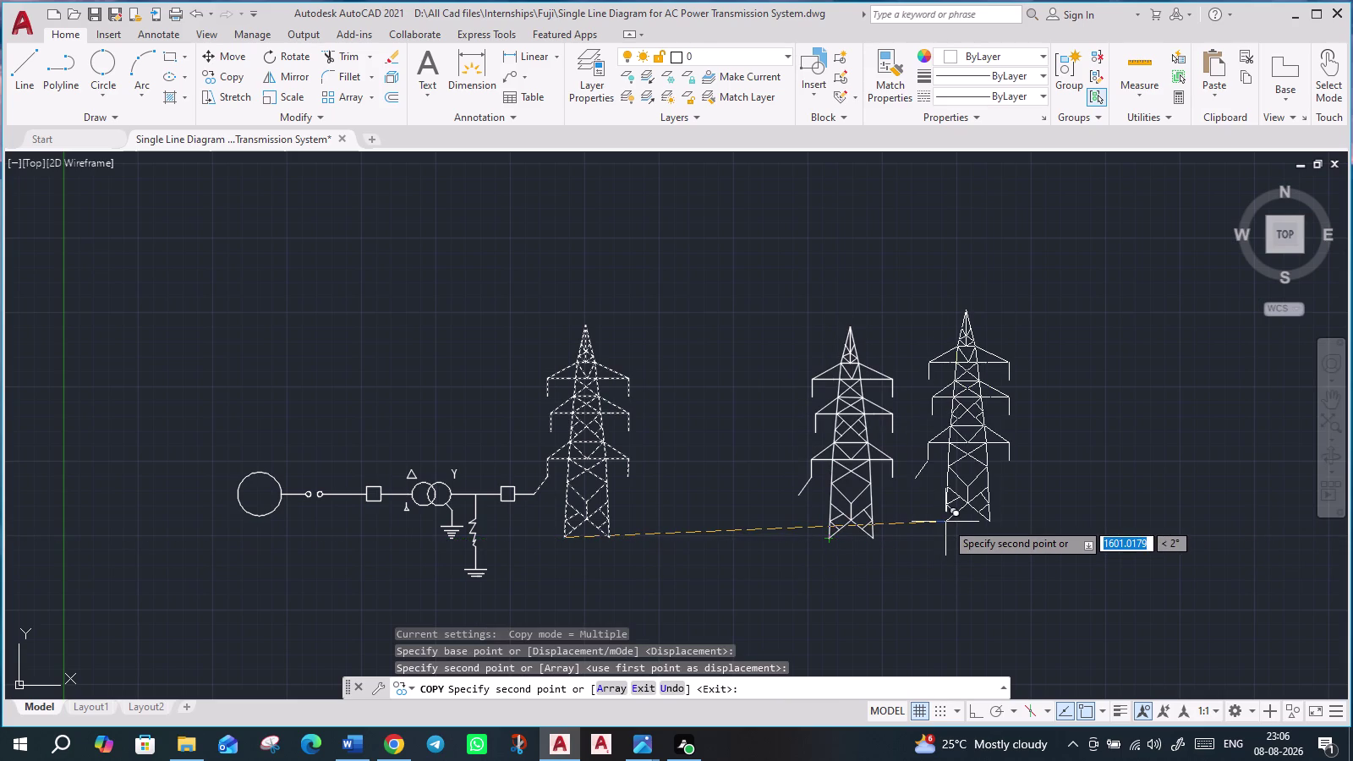
key(Escape)
scroll(down, 3)
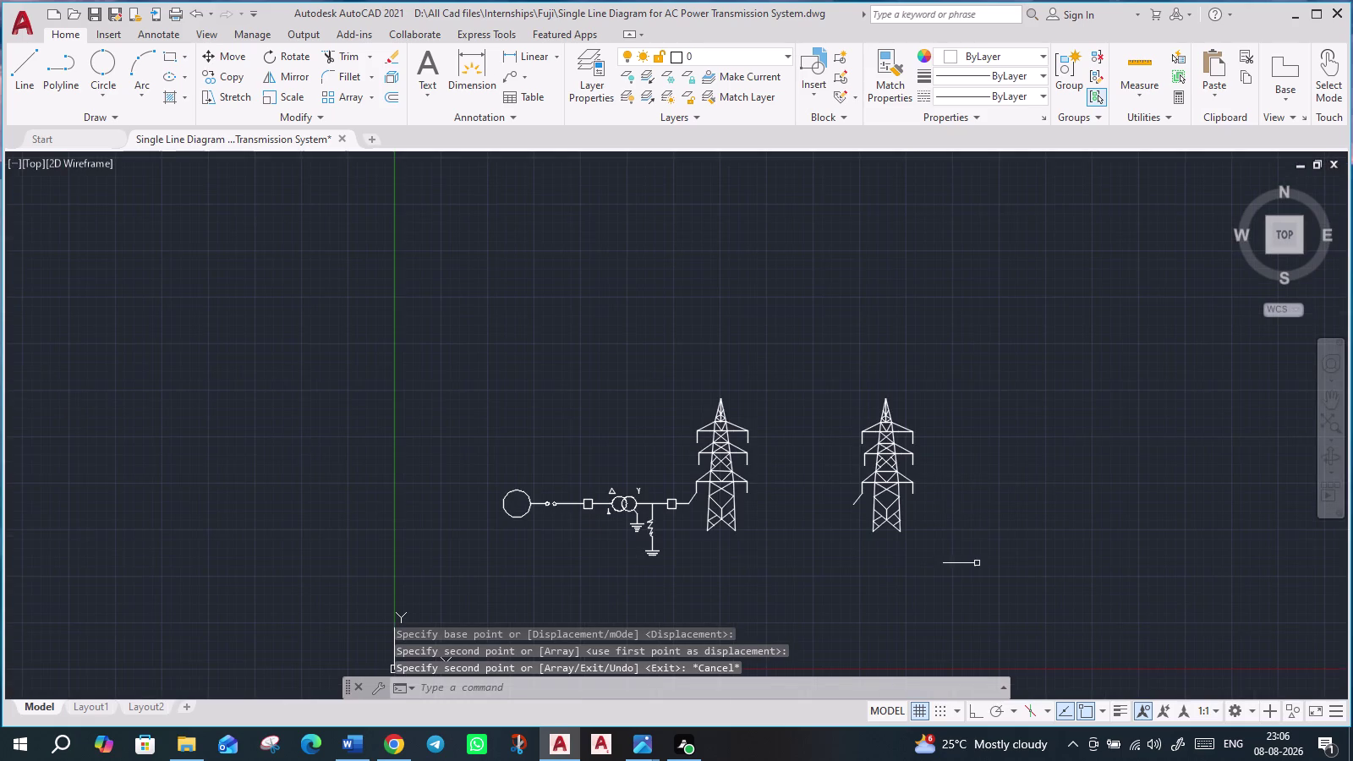
middle_drag(974, 565, 868, 489)
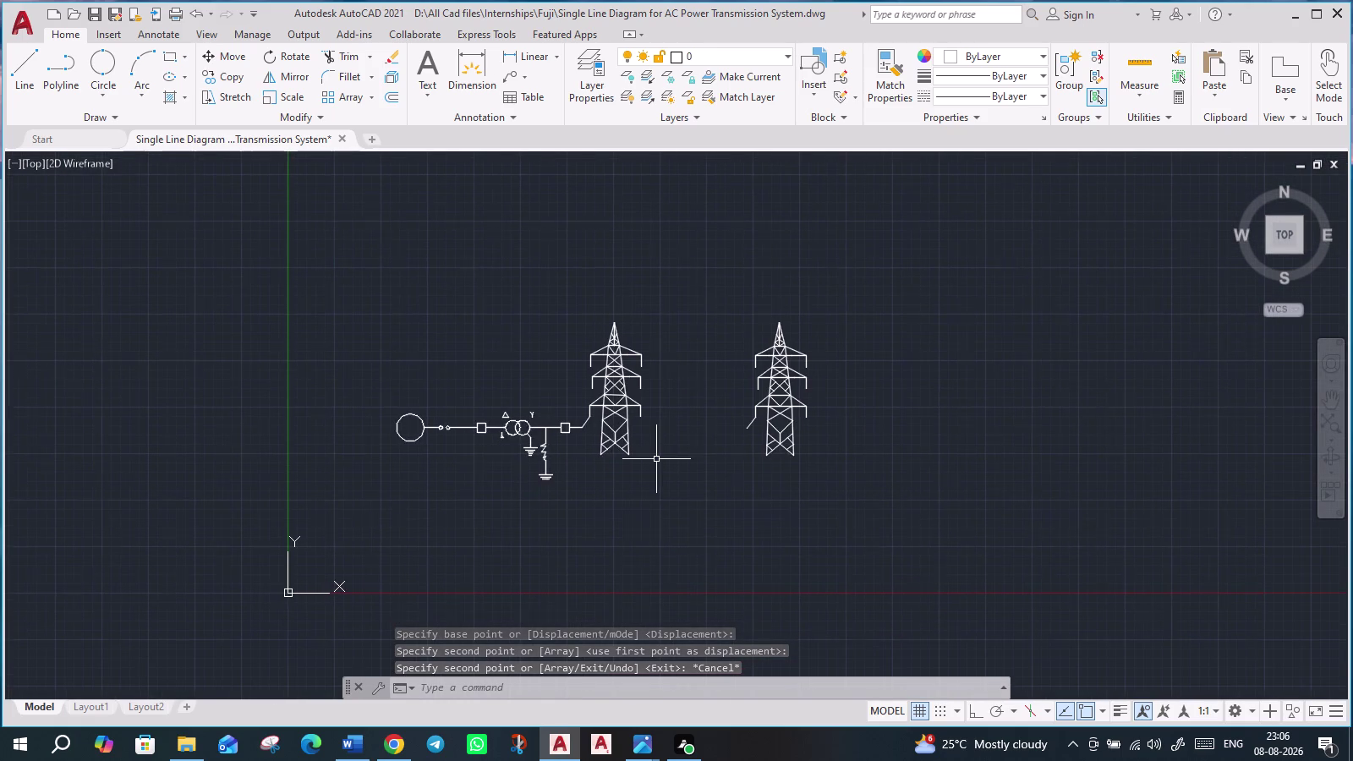
Delete the short diagonal stub line left of the second tower.
scroll(up, 3)
middle_drag(689, 452, 691, 501)
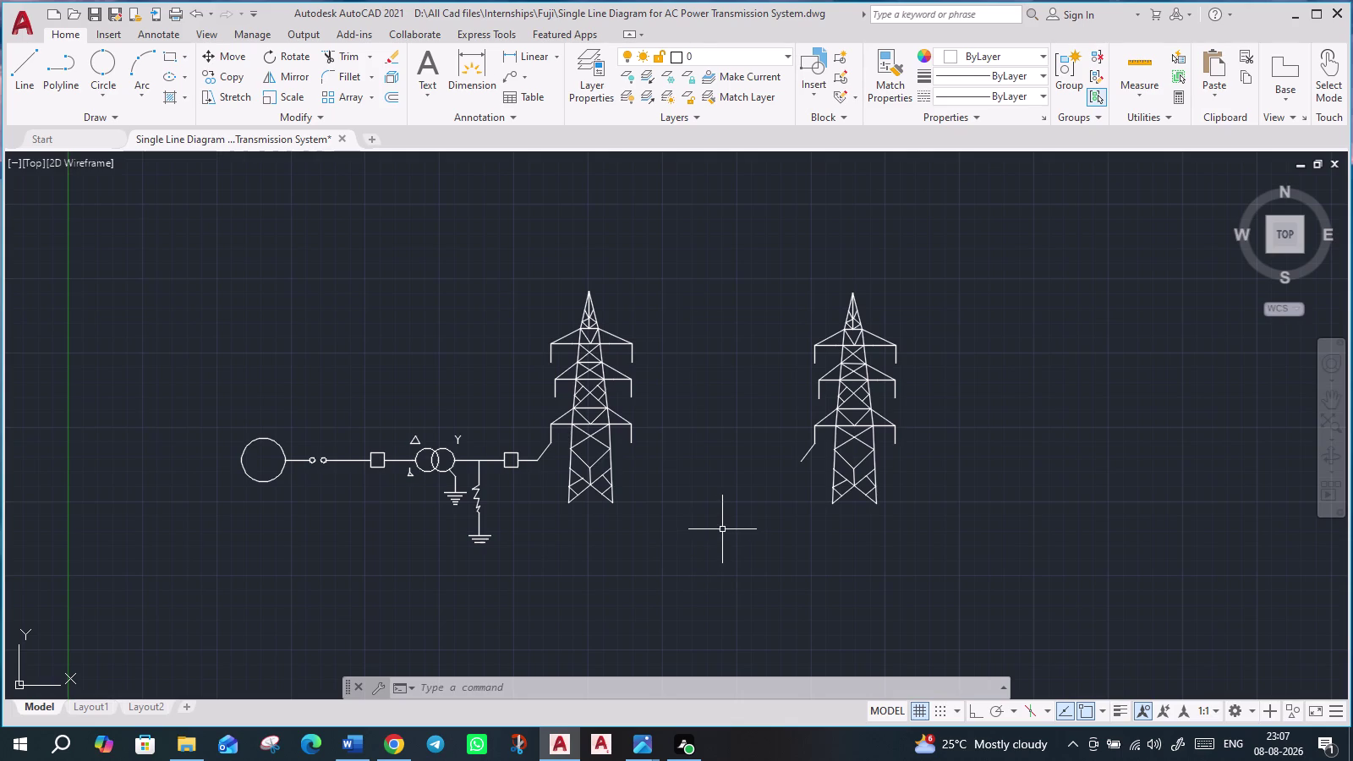
scroll(up, 3)
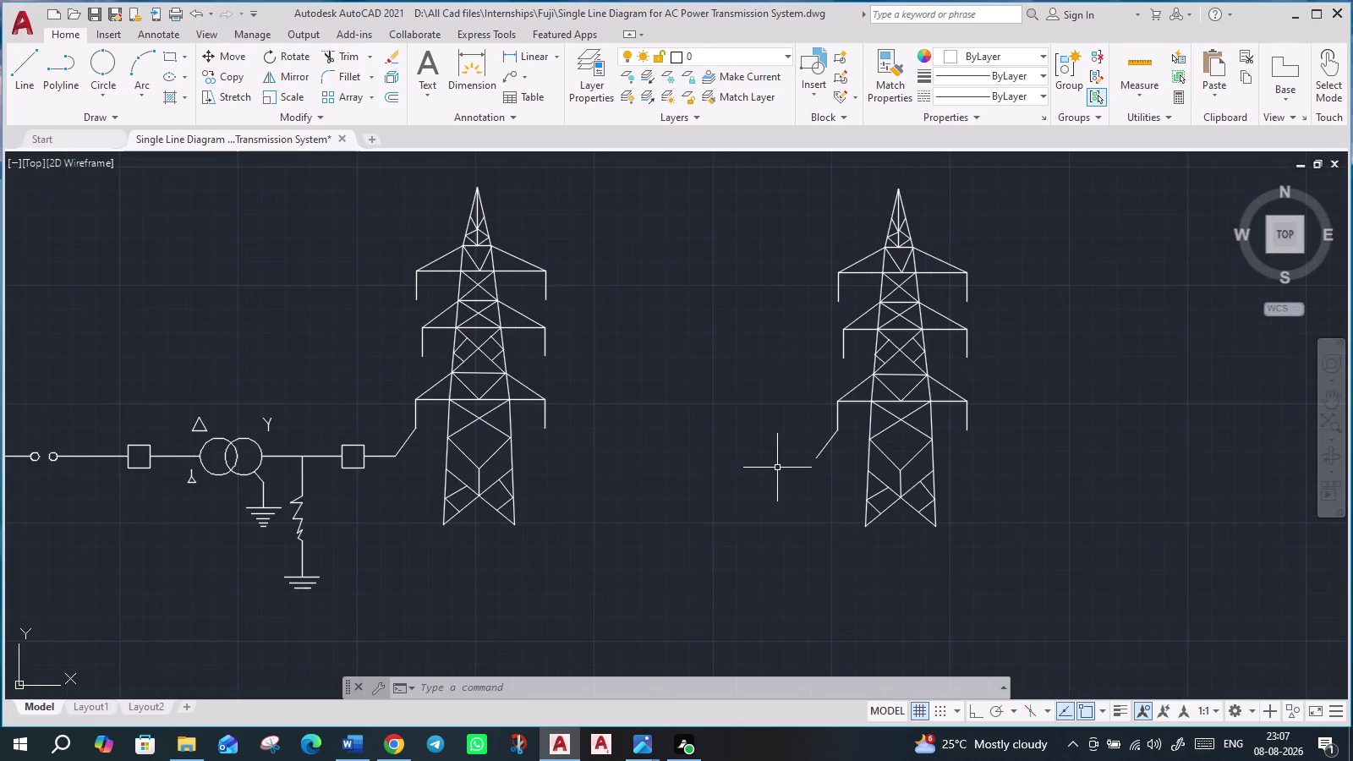
click(822, 447)
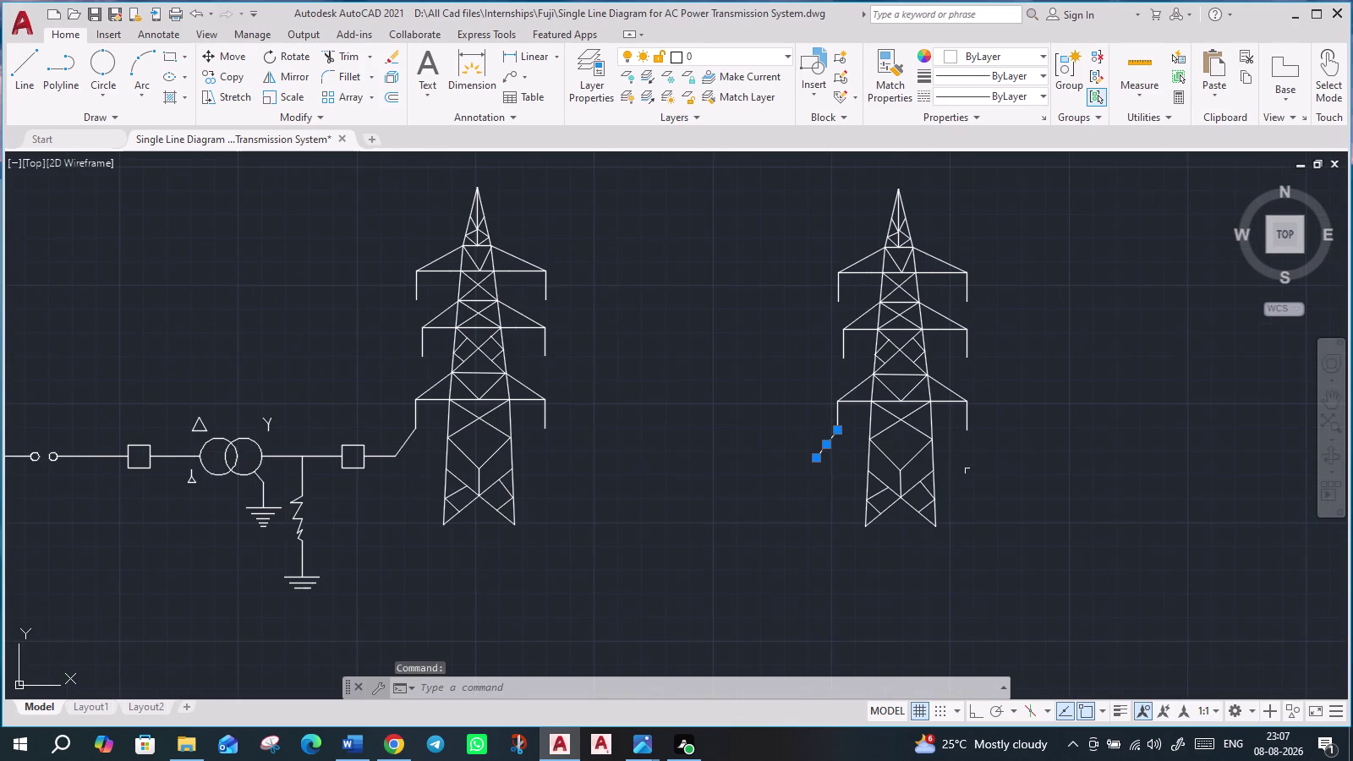
key(Delete)
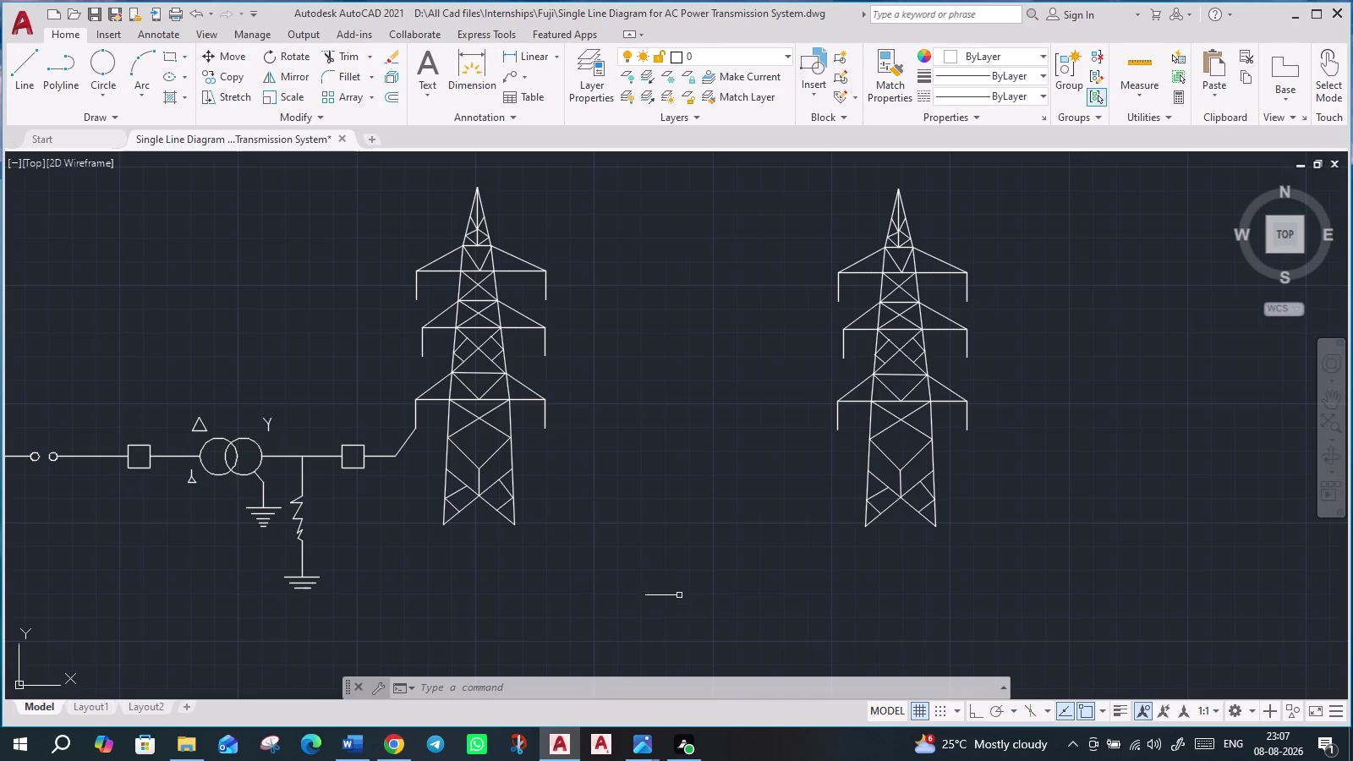
scroll(down, 3)
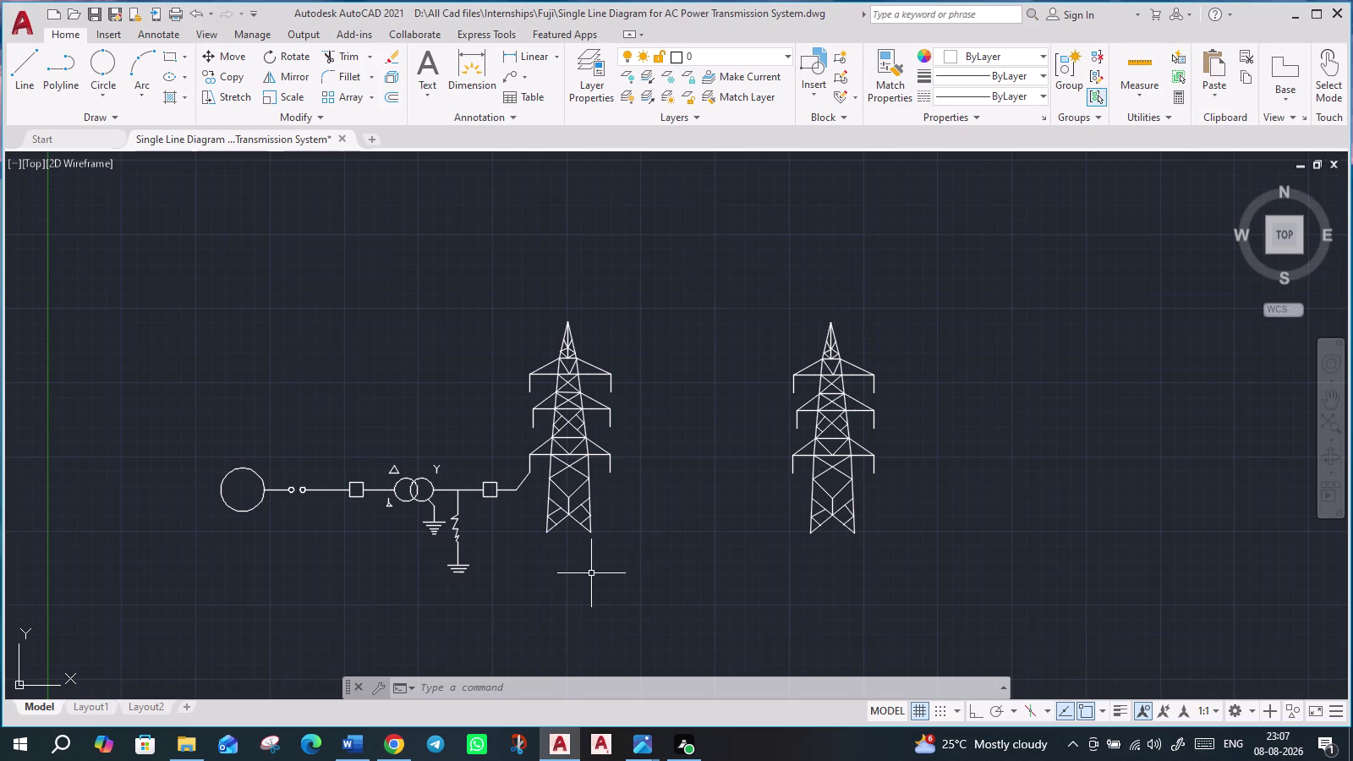
scroll(up, 3)
Open the Text dropdown on the Home tab's Annotation panel.
scroll(down, 3)
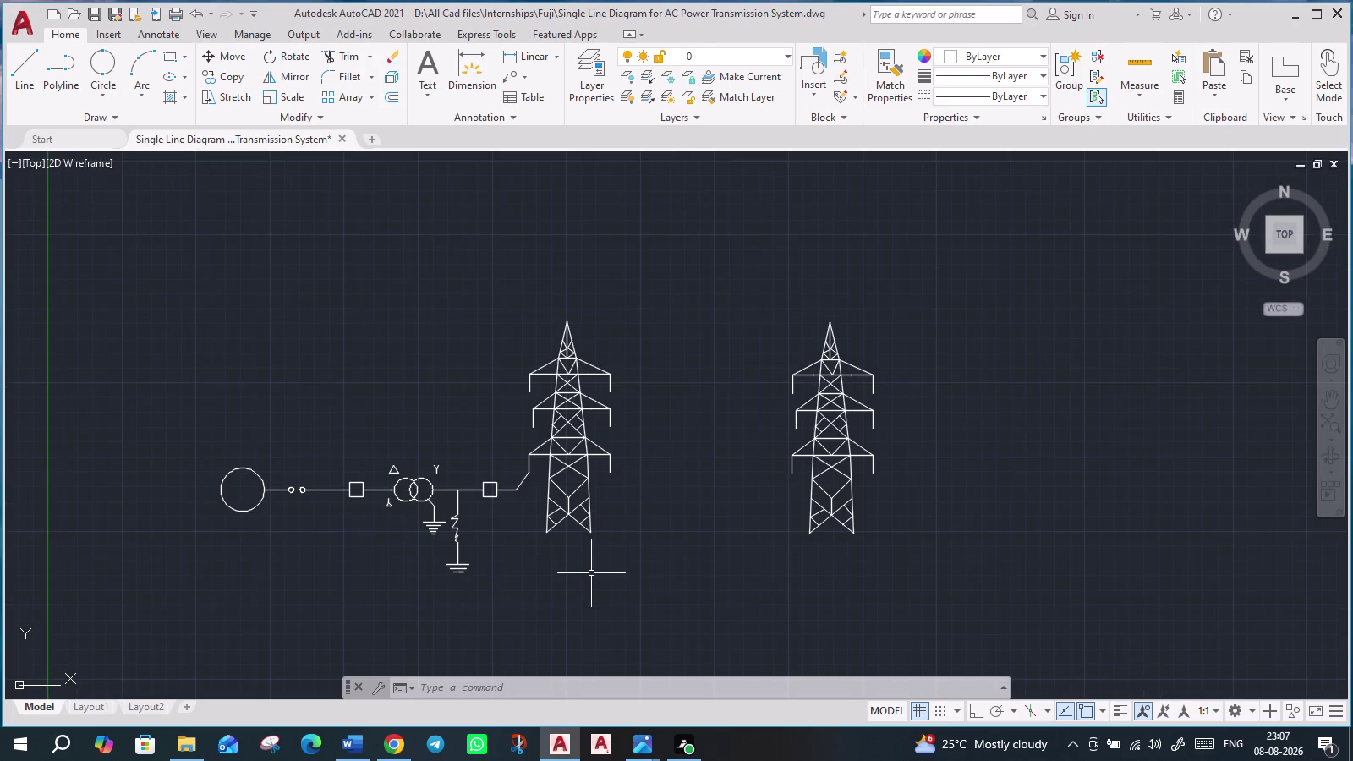
middle_drag(645, 605, 663, 596)
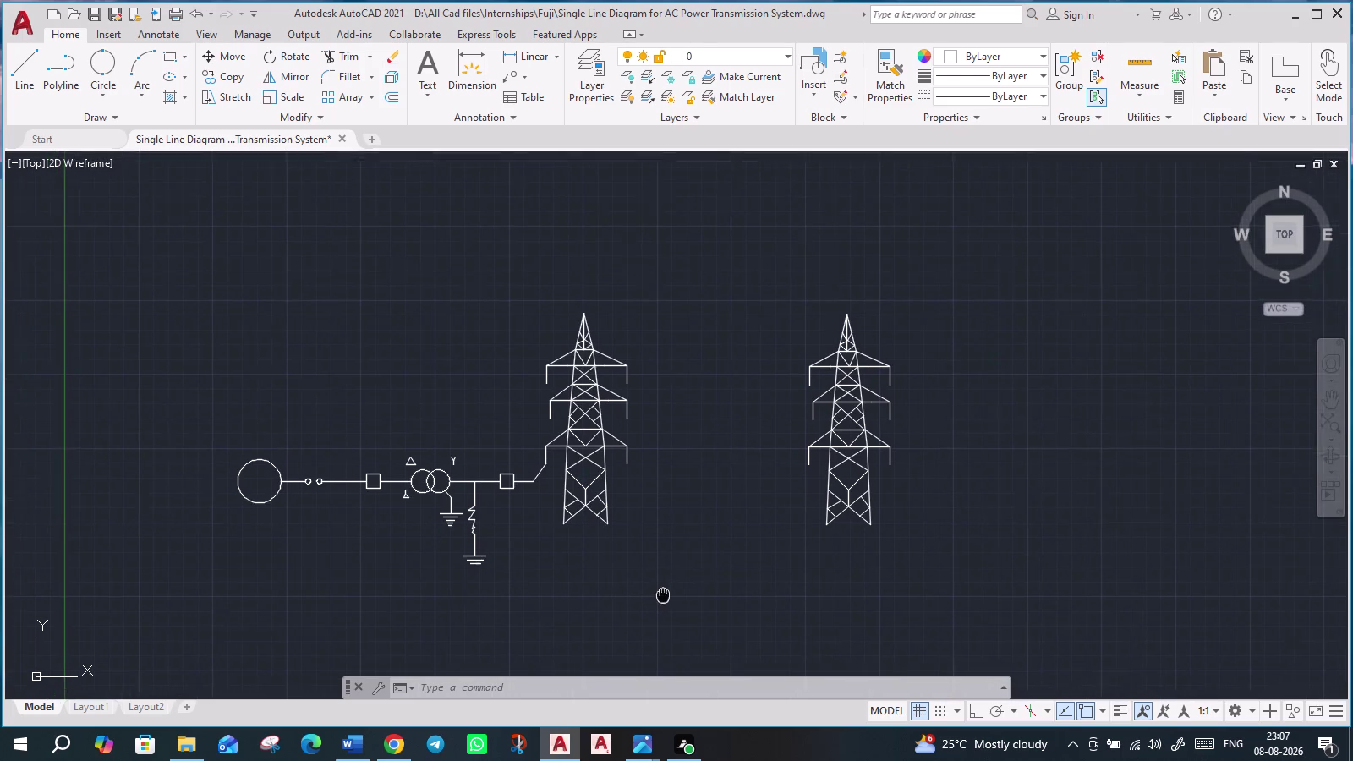
middle_drag(663, 596, 682, 612)
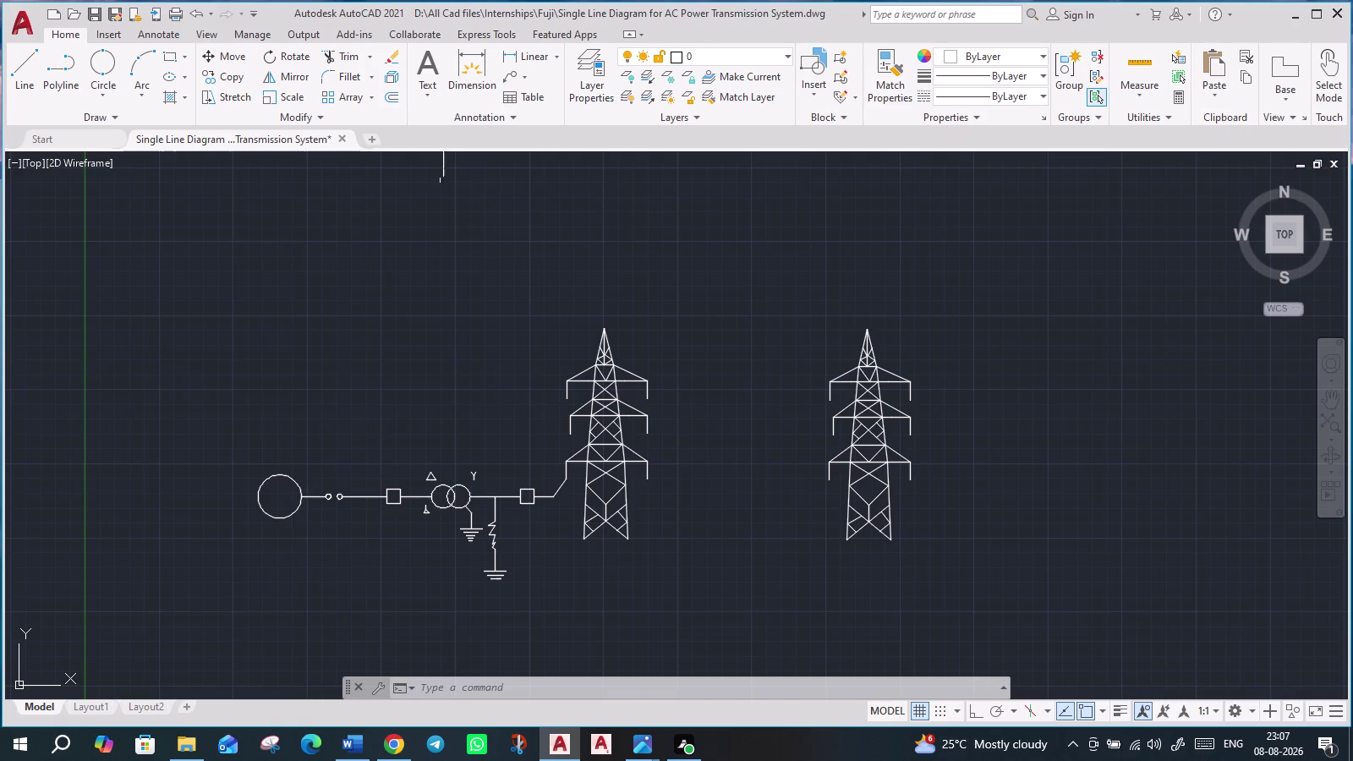
click(426, 95)
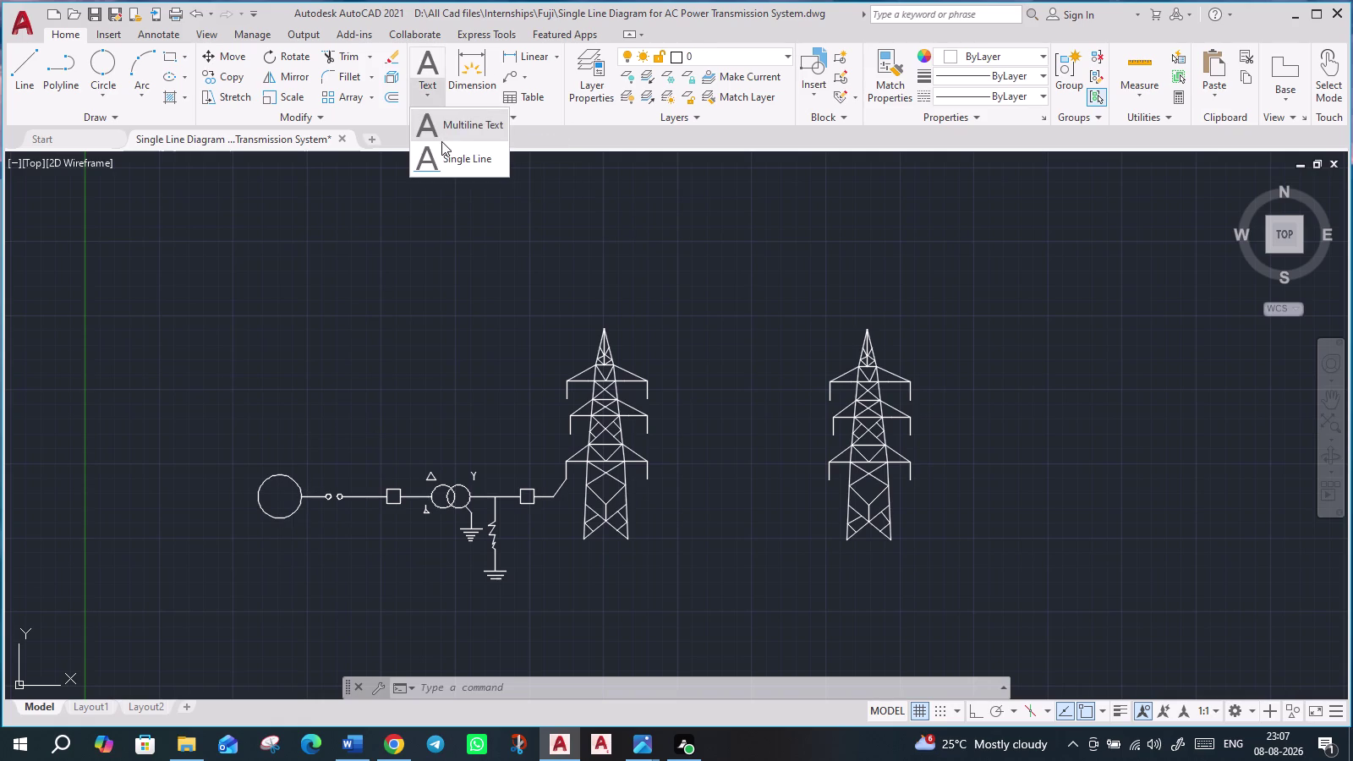
Place single-line text 'G' inside the generator circle with 0 rotation.
click(453, 161)
scroll(up, 3)
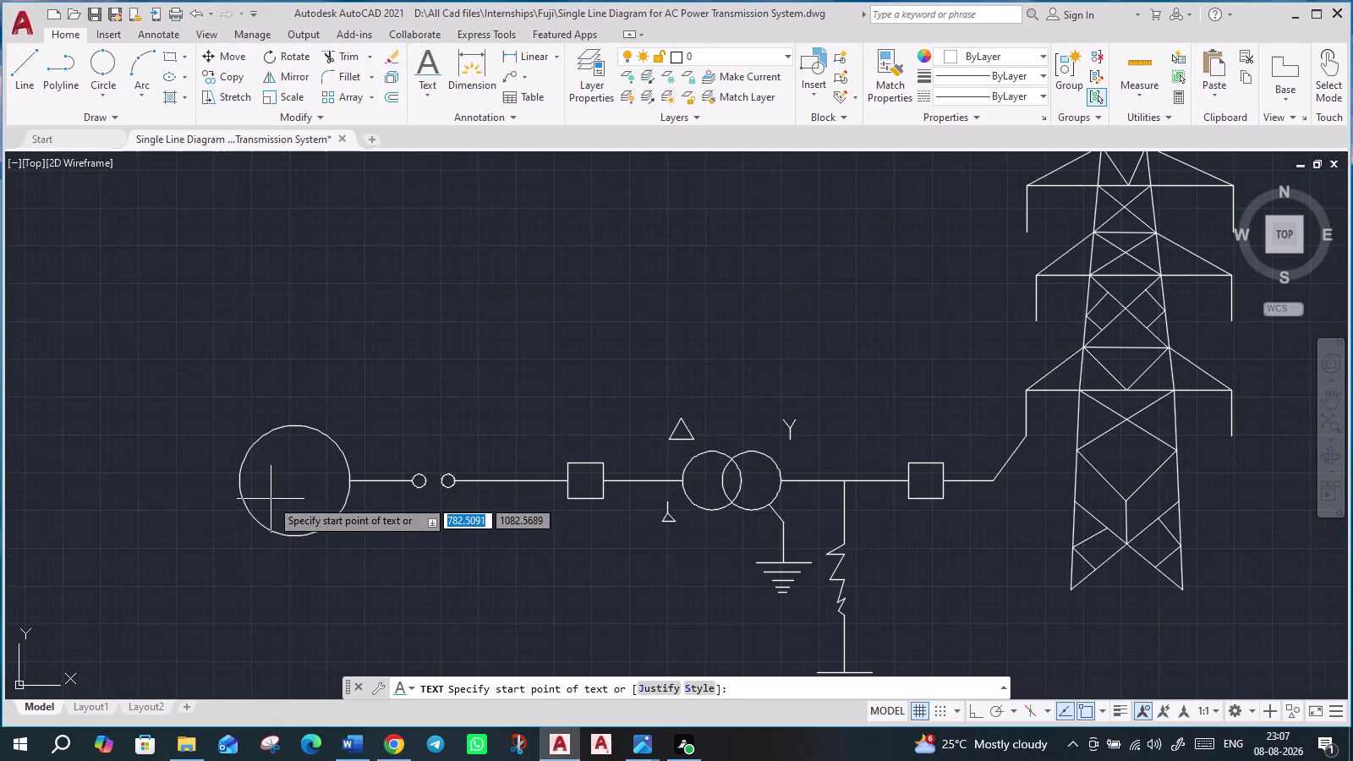
click(271, 499)
click(271, 463)
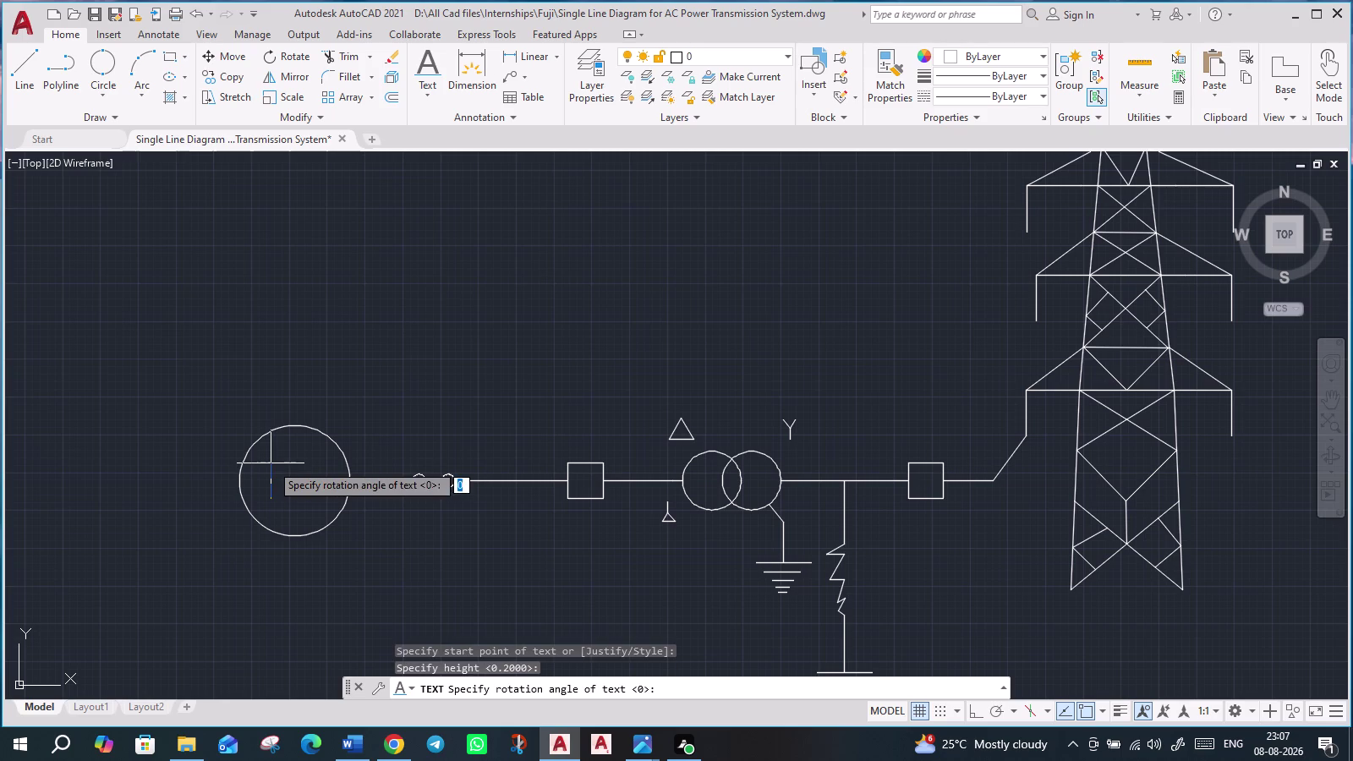
key(Return)
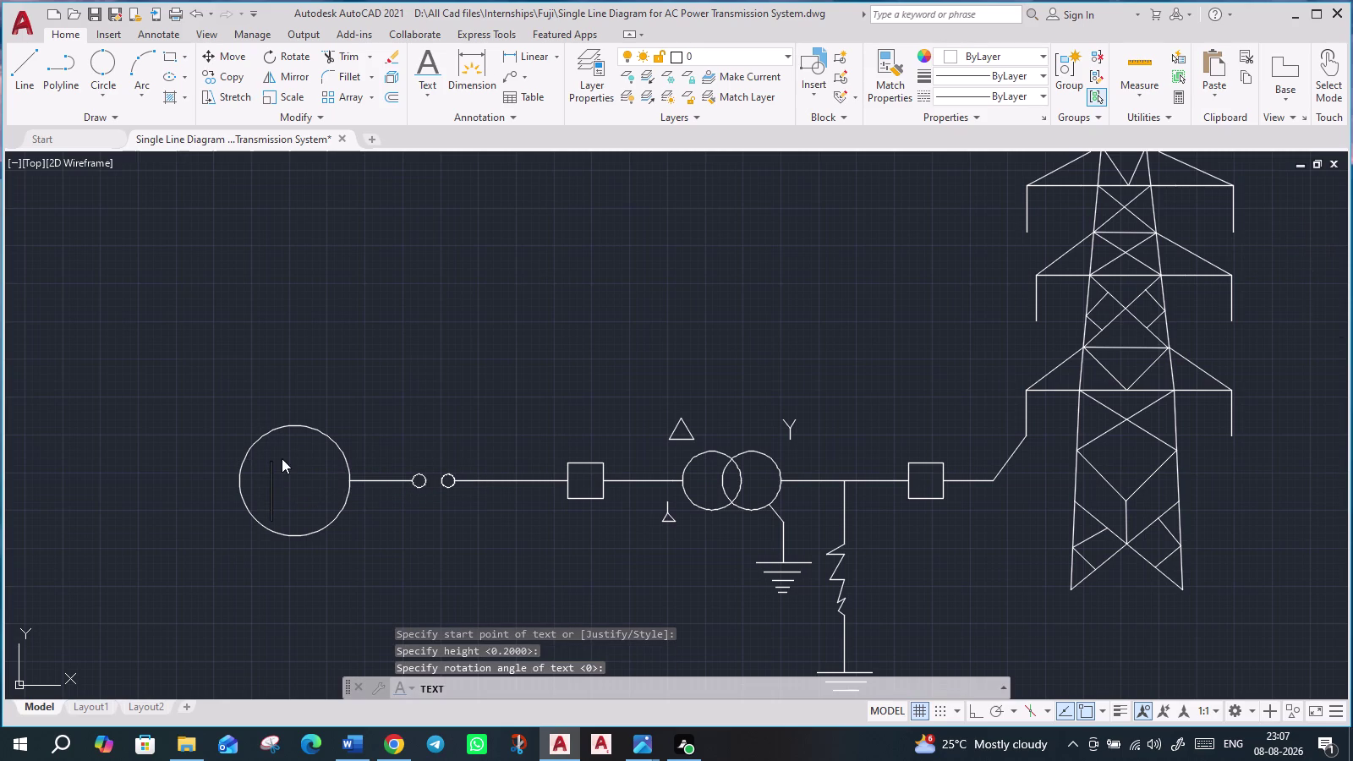
key(shift+g)
key(Return)
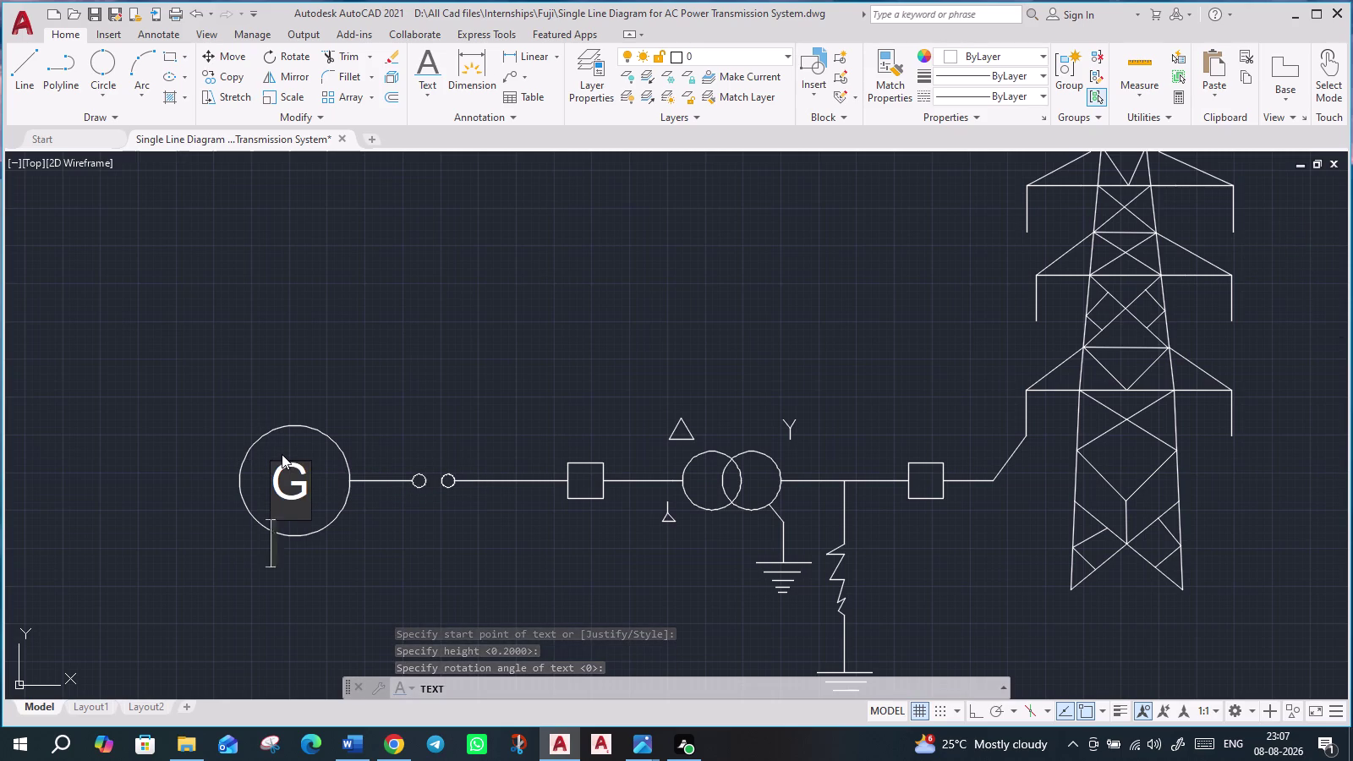
key(Return)
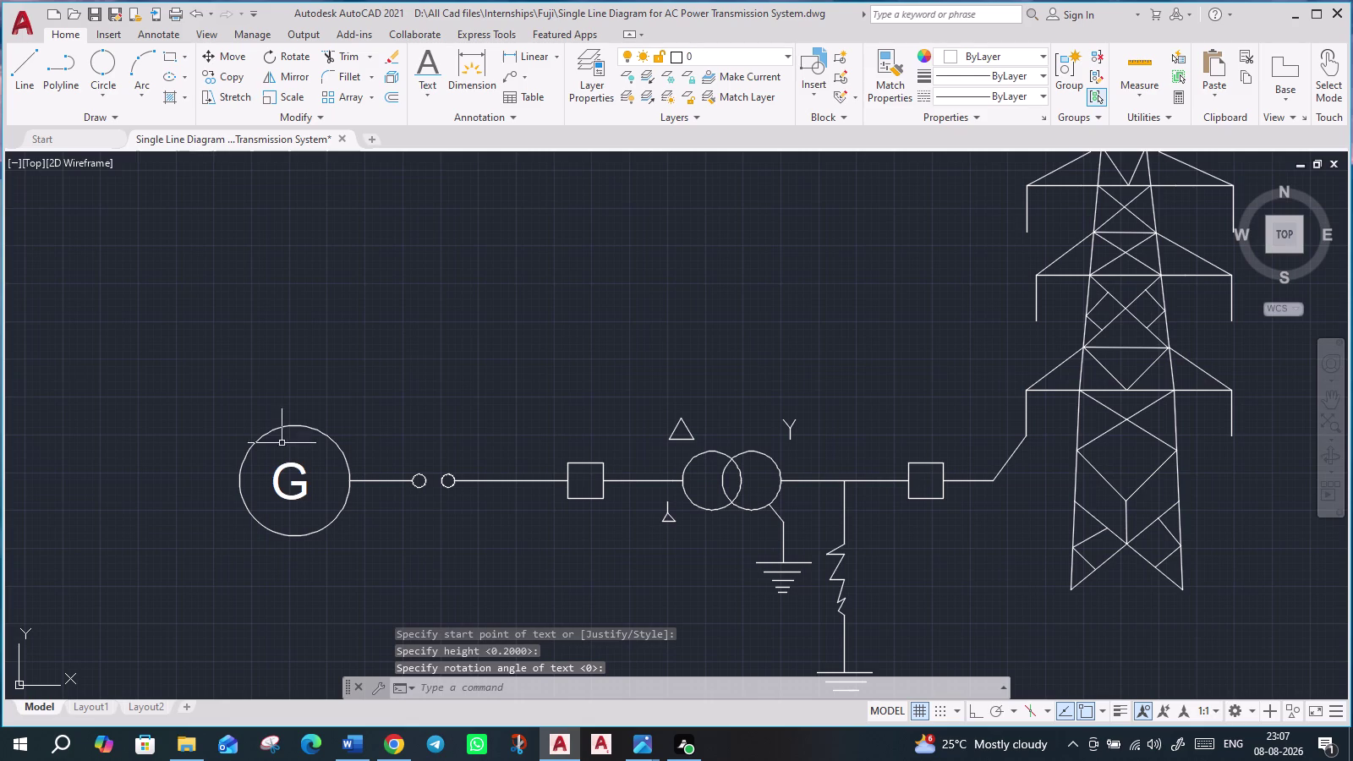
scroll(down, 3)
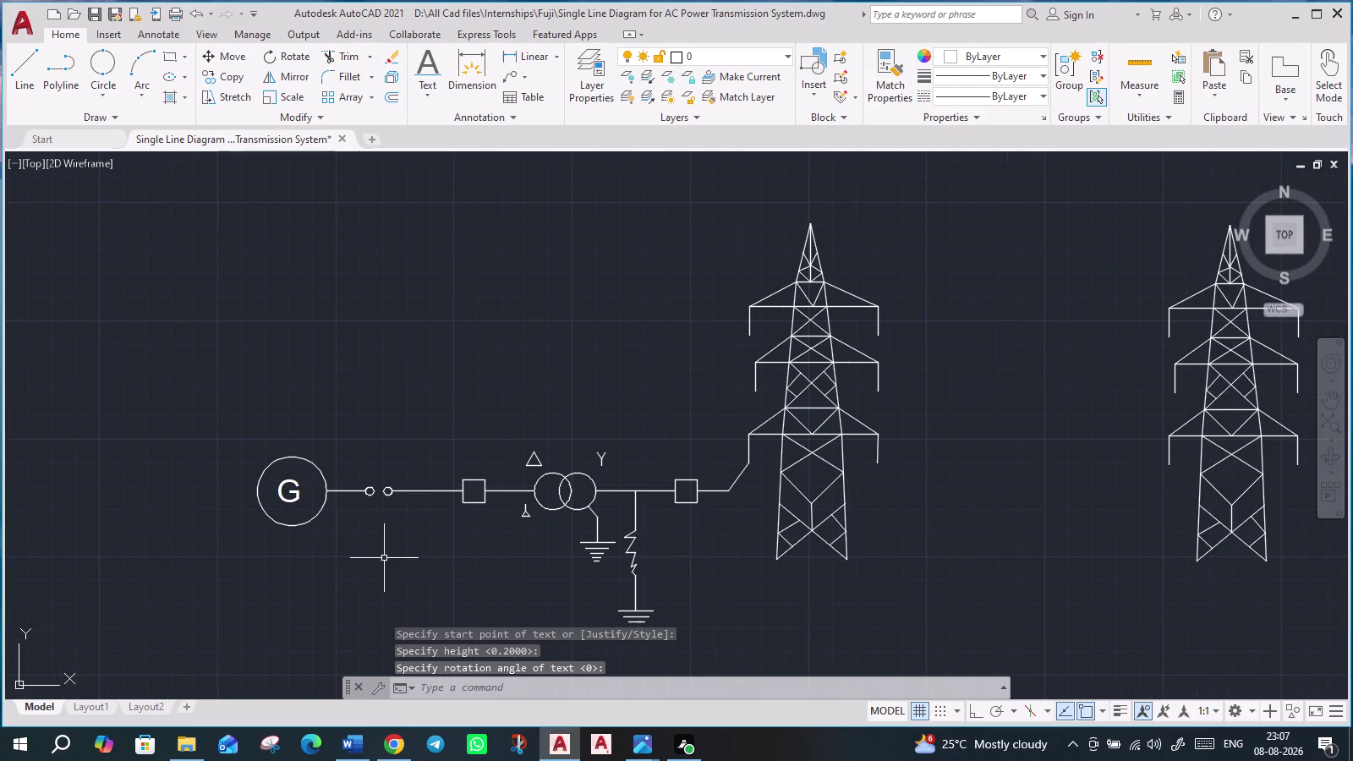
scroll(down, 3)
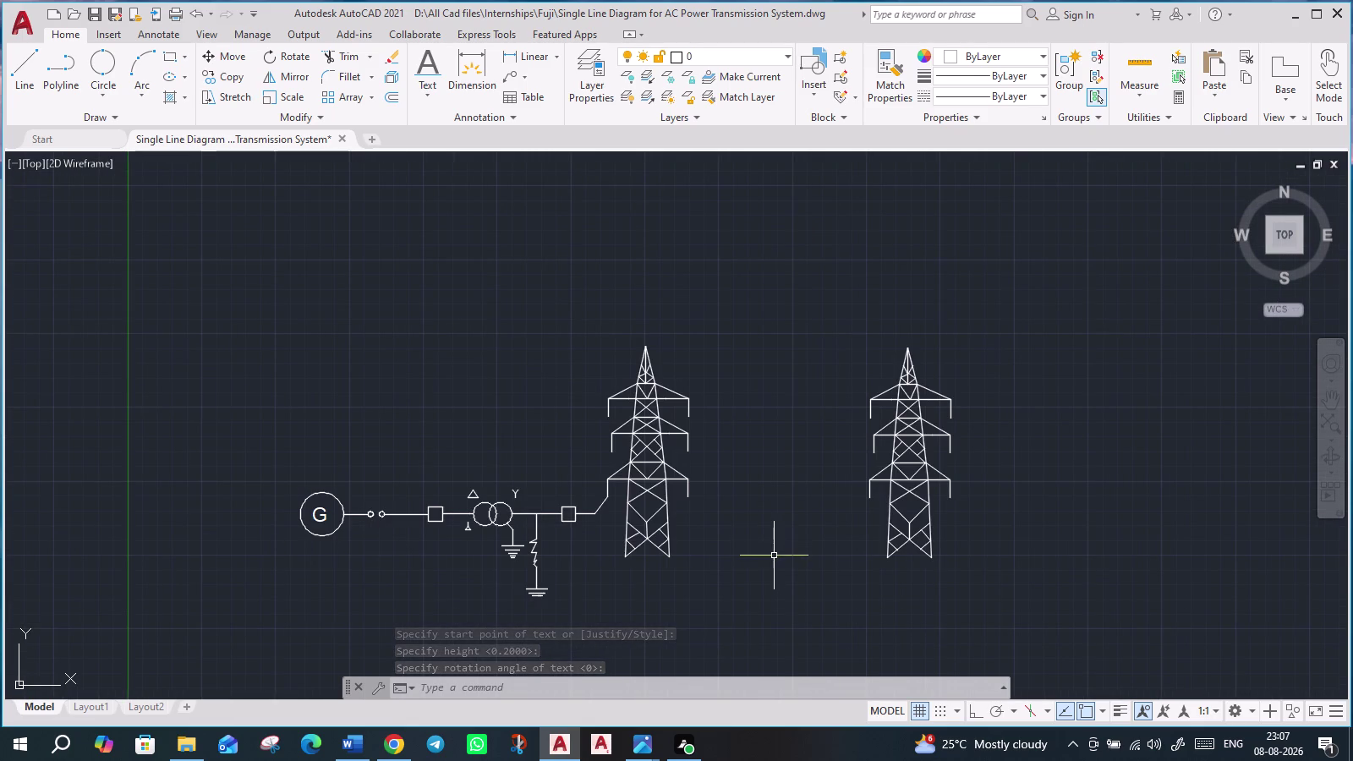
middle_drag(765, 557, 724, 530)
scroll(down, 3)
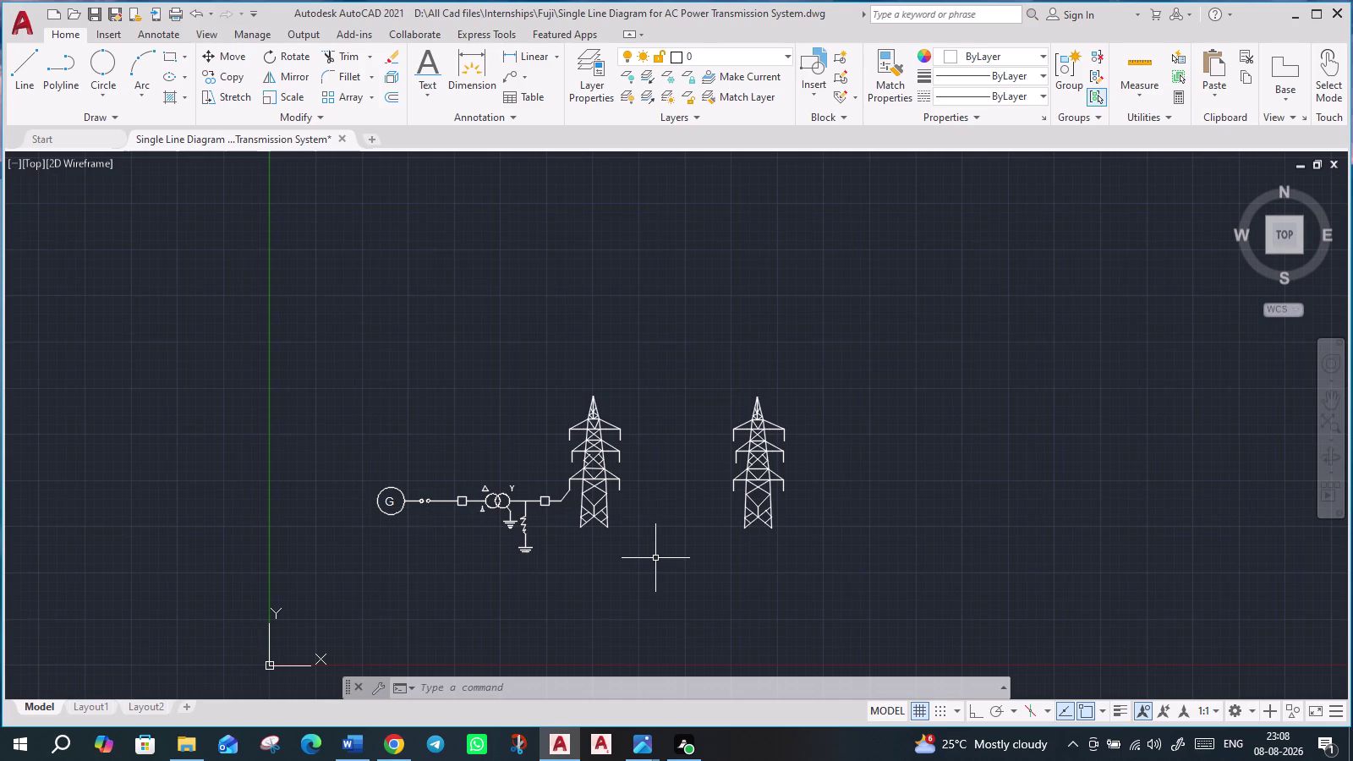
scroll(up, 3)
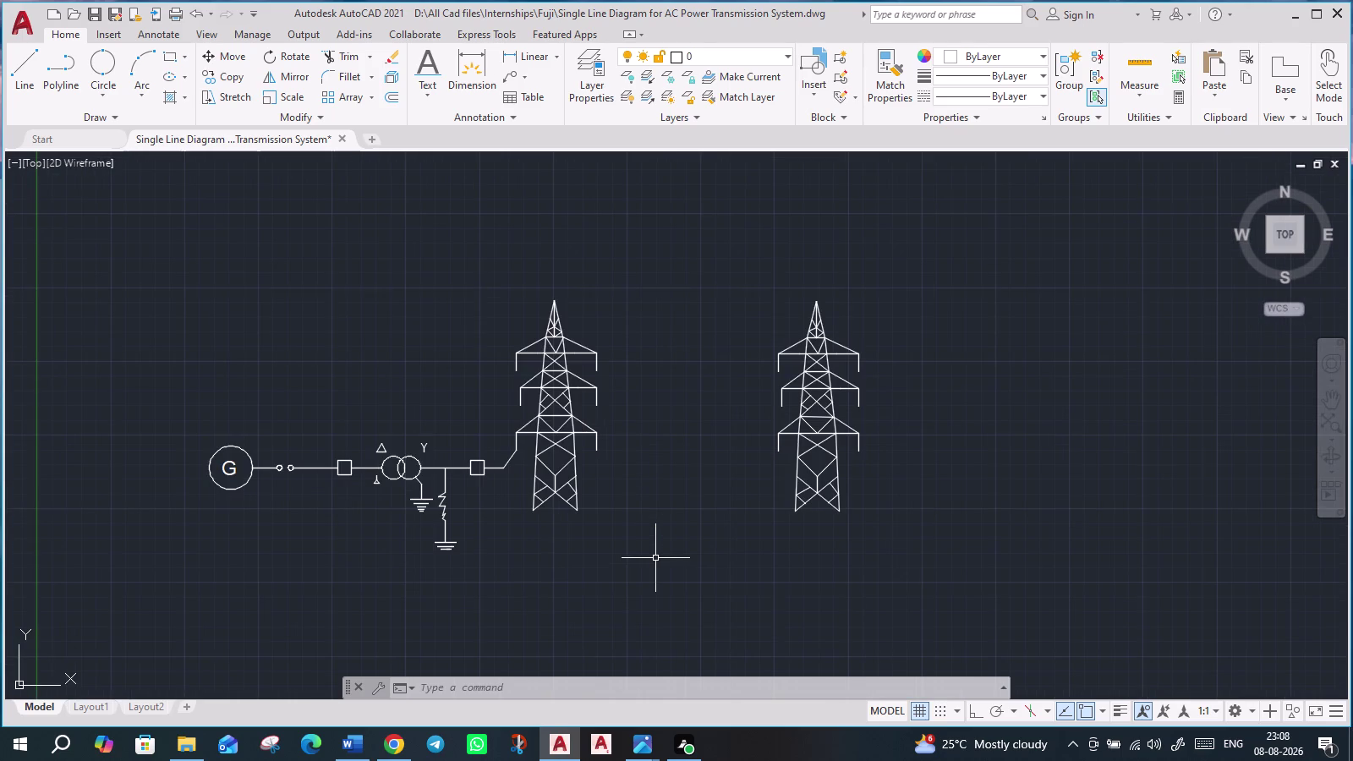
scroll(up, 3)
scroll(down, 3)
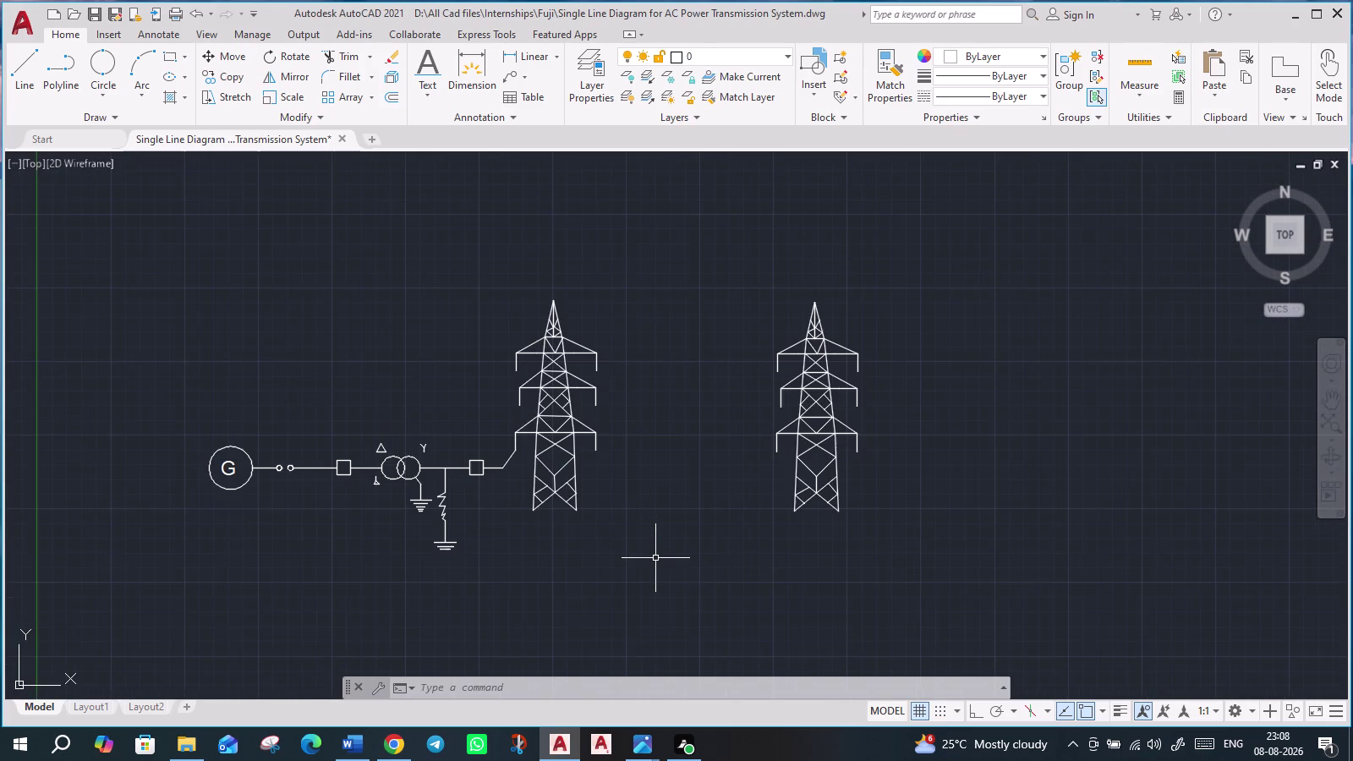
middle_drag(638, 571, 662, 557)
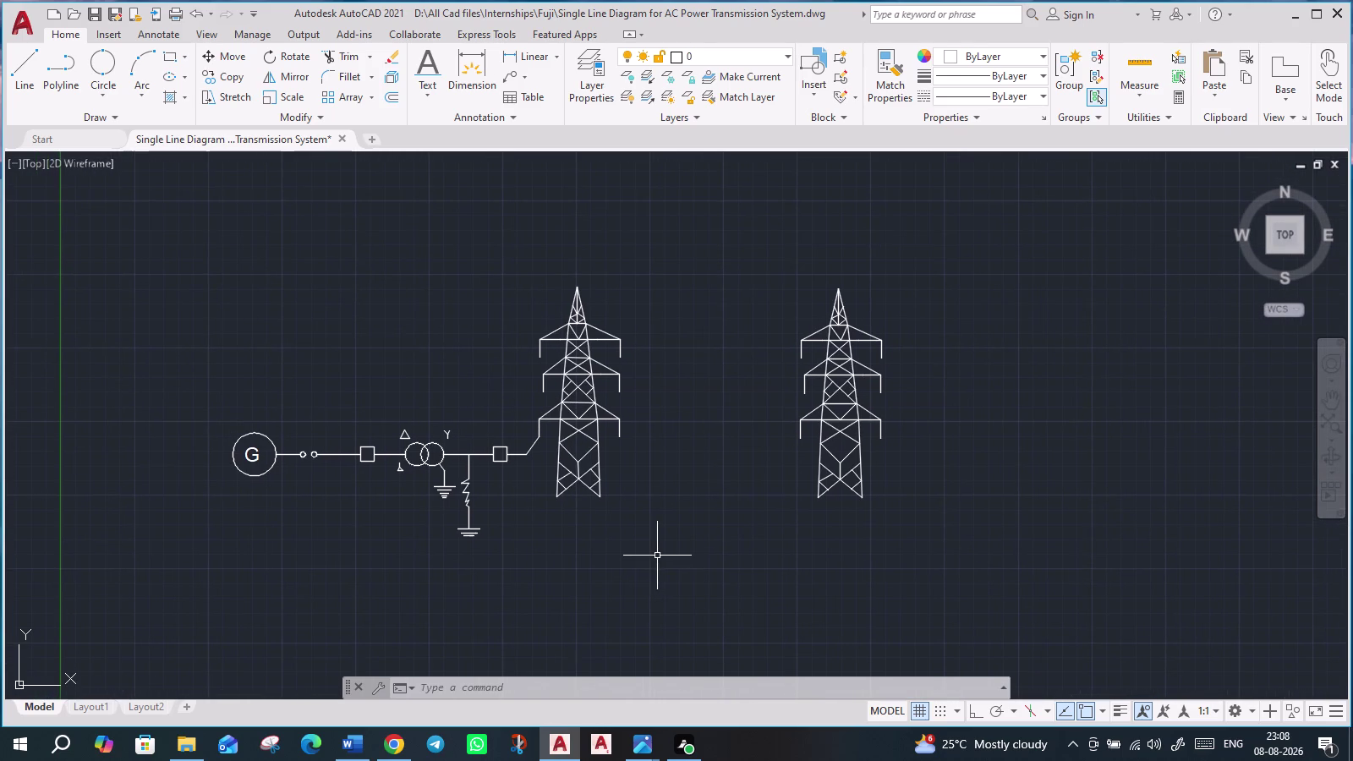
scroll(up, 3)
middle_drag(658, 555, 740, 631)
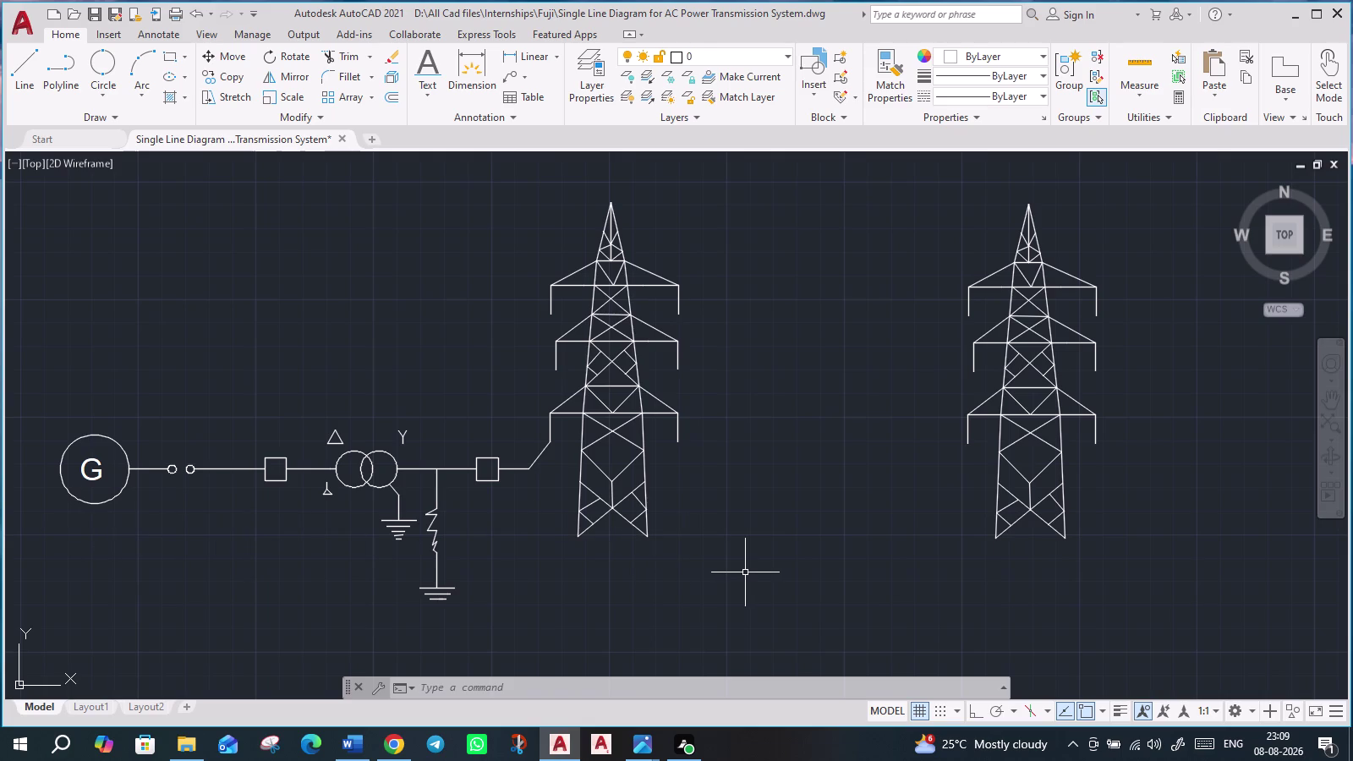
scroll(down, 3)
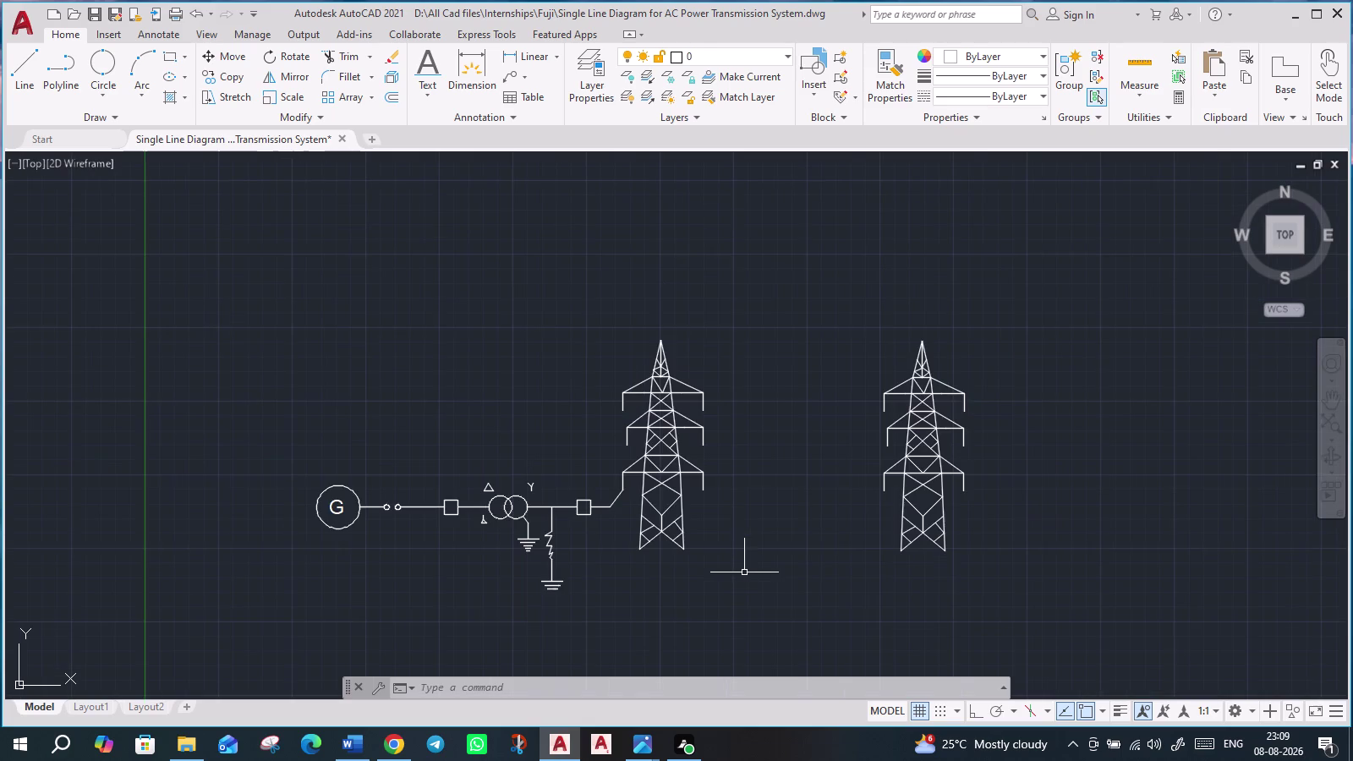
middle_drag(812, 580, 776, 565)
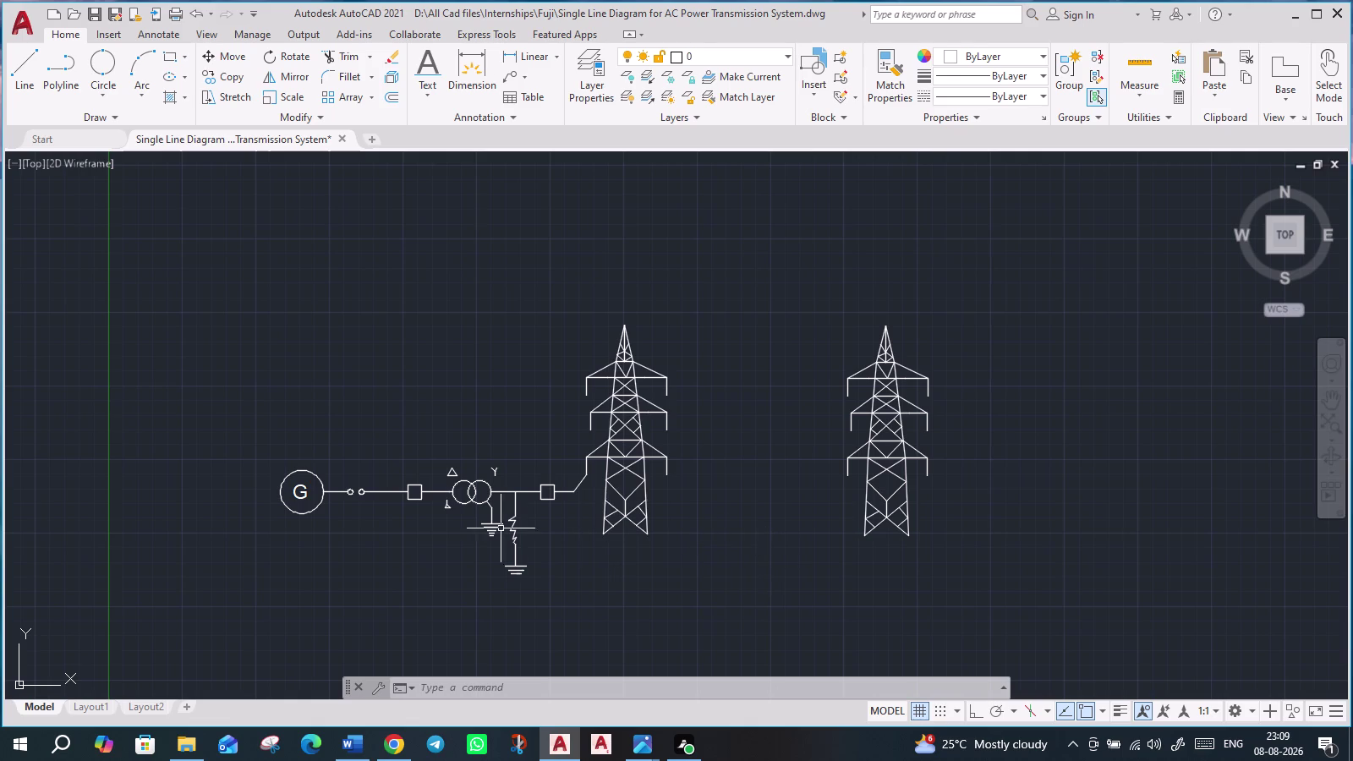
Draw the slanted switch blade line from the left contact circle up and right.
key(l)
key(Return)
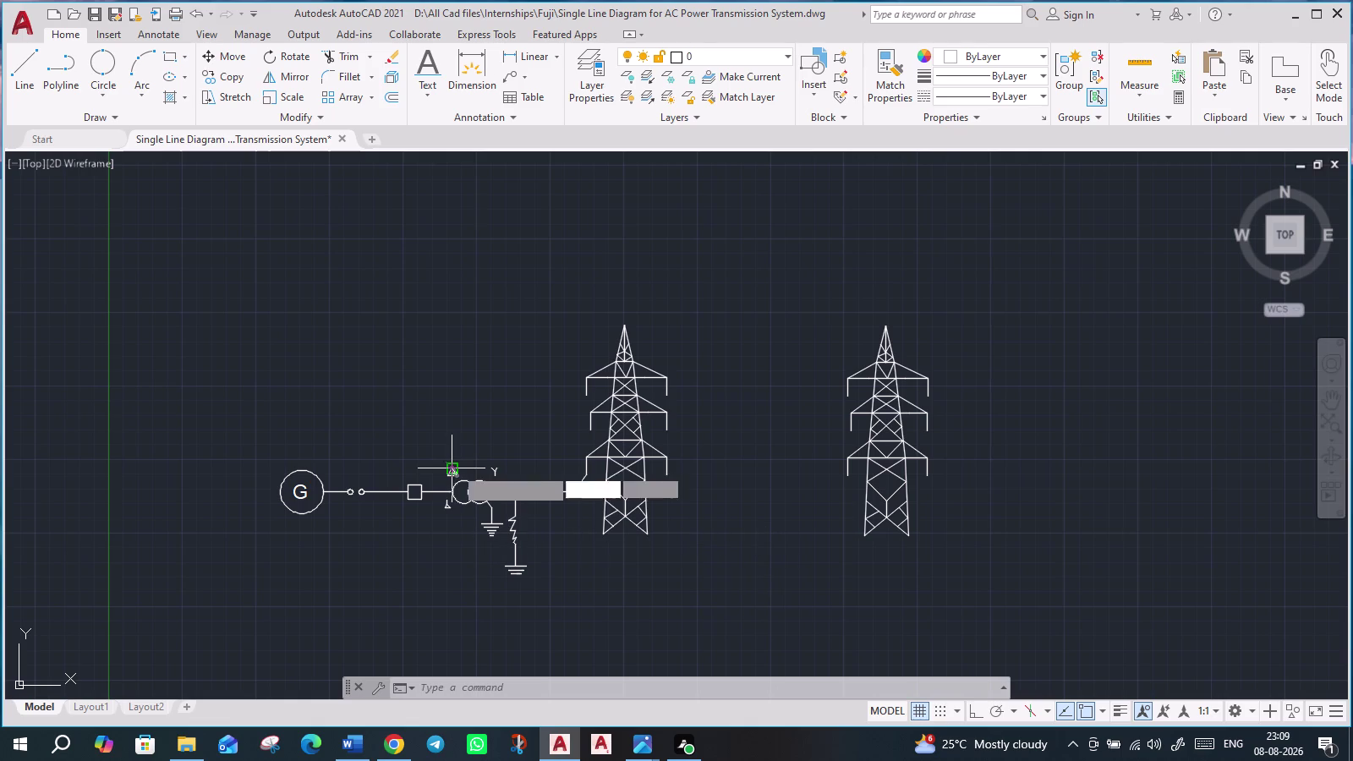
scroll(up, 3)
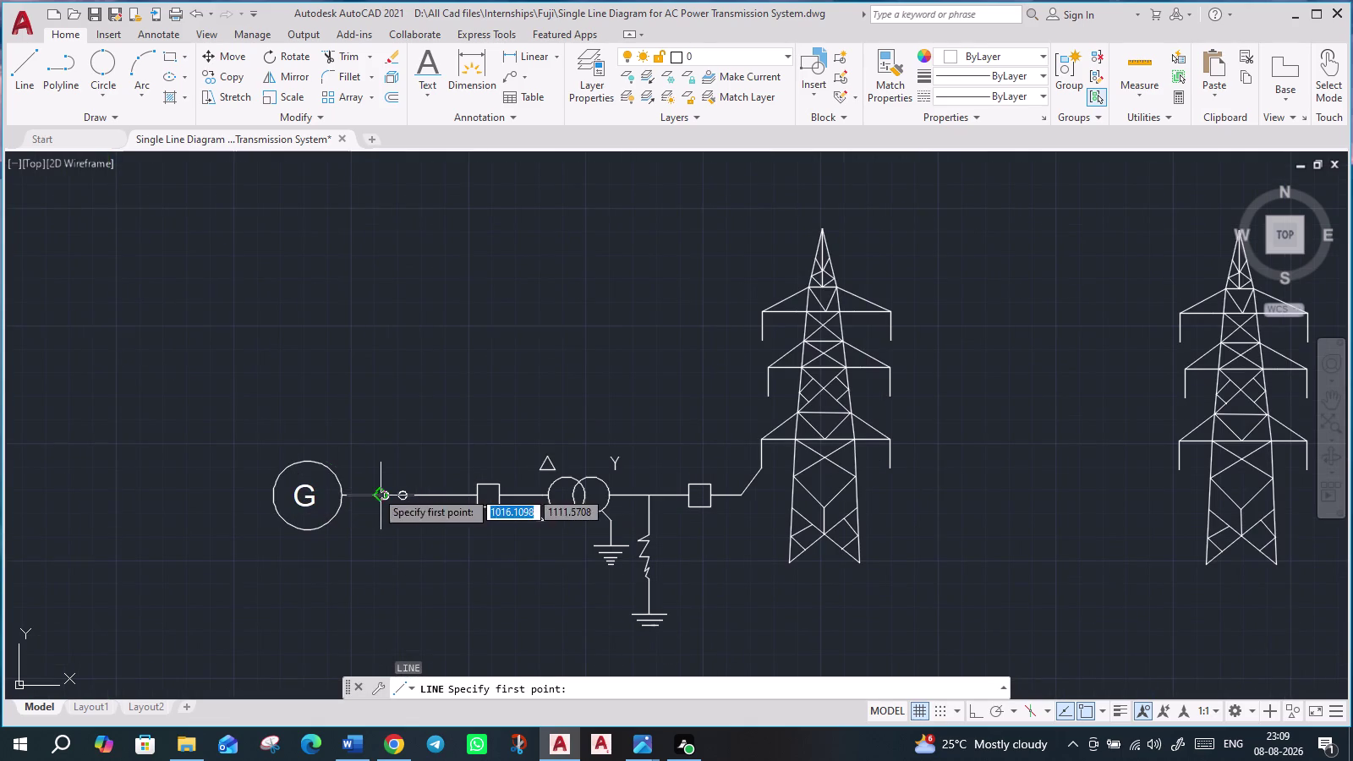
scroll(up, 3)
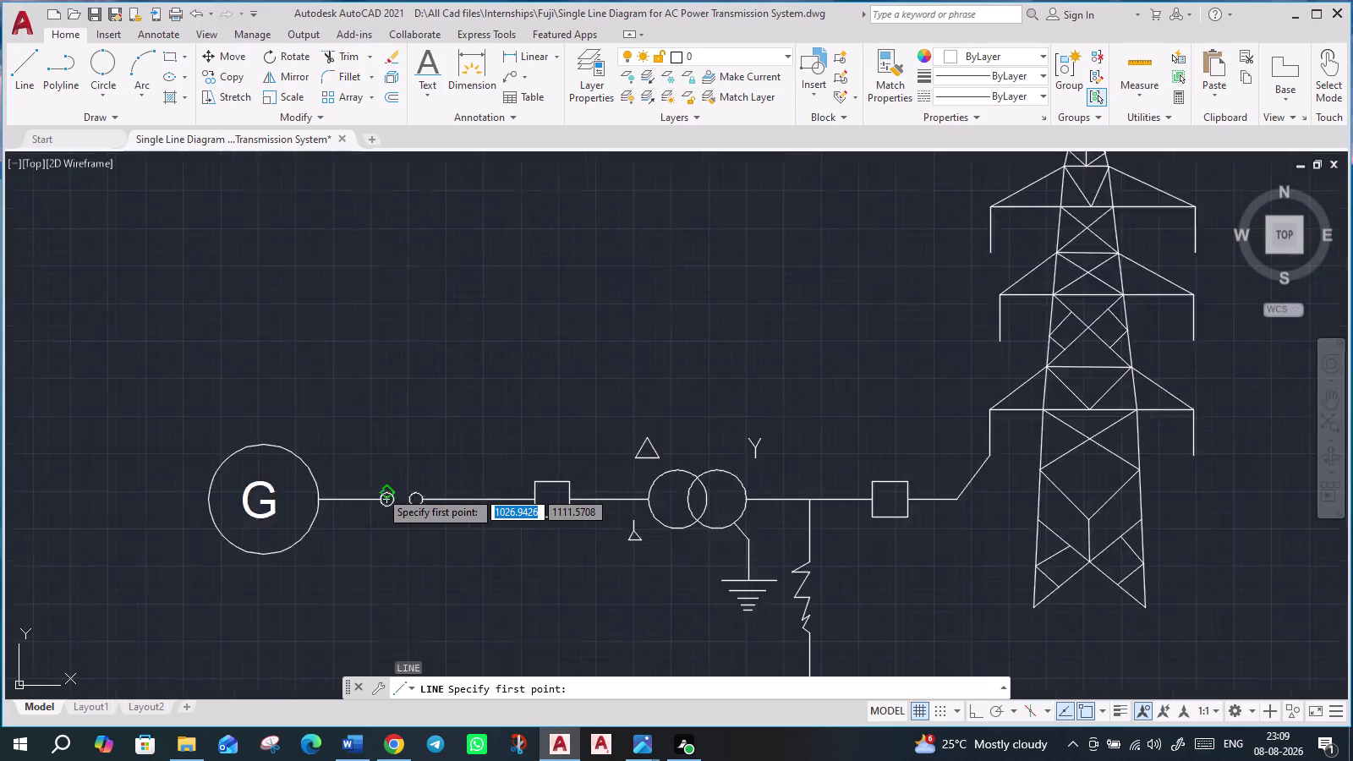
scroll(up, 3)
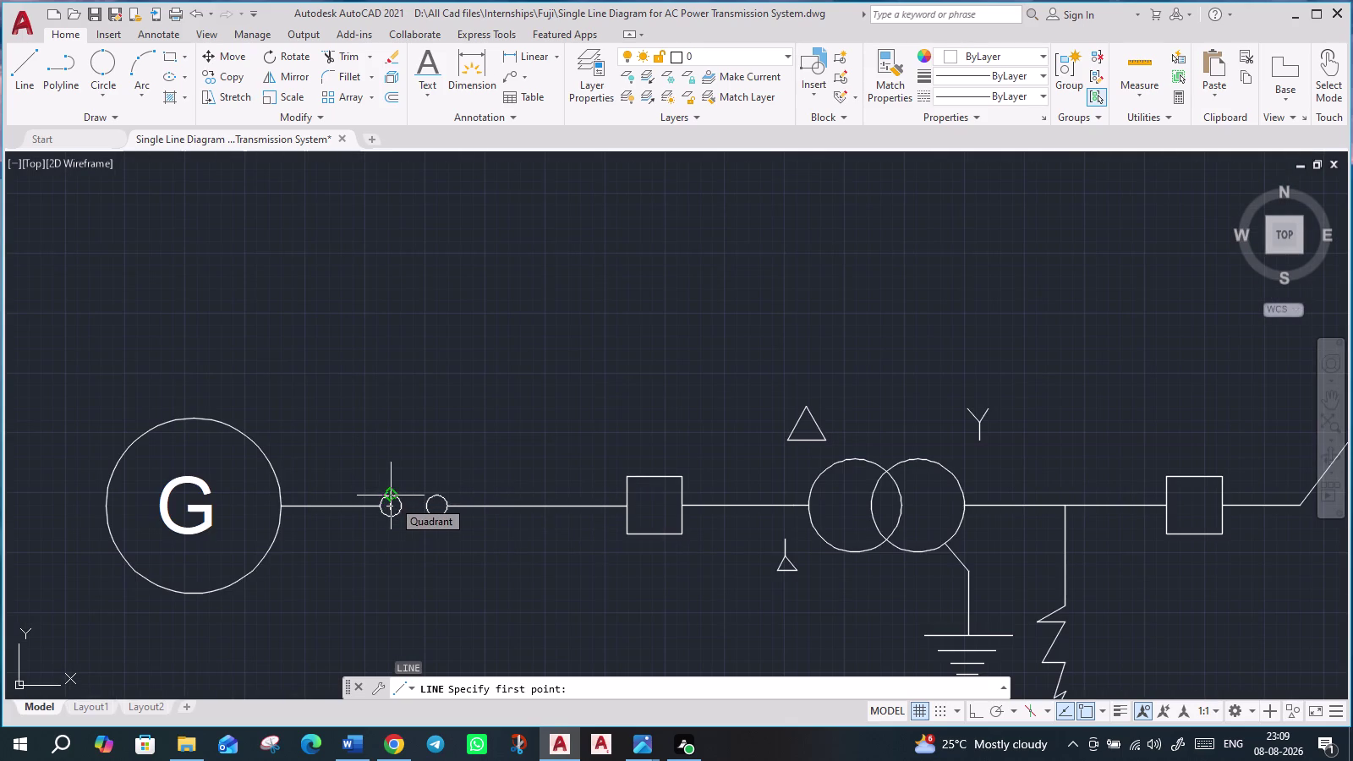
scroll(up, 3)
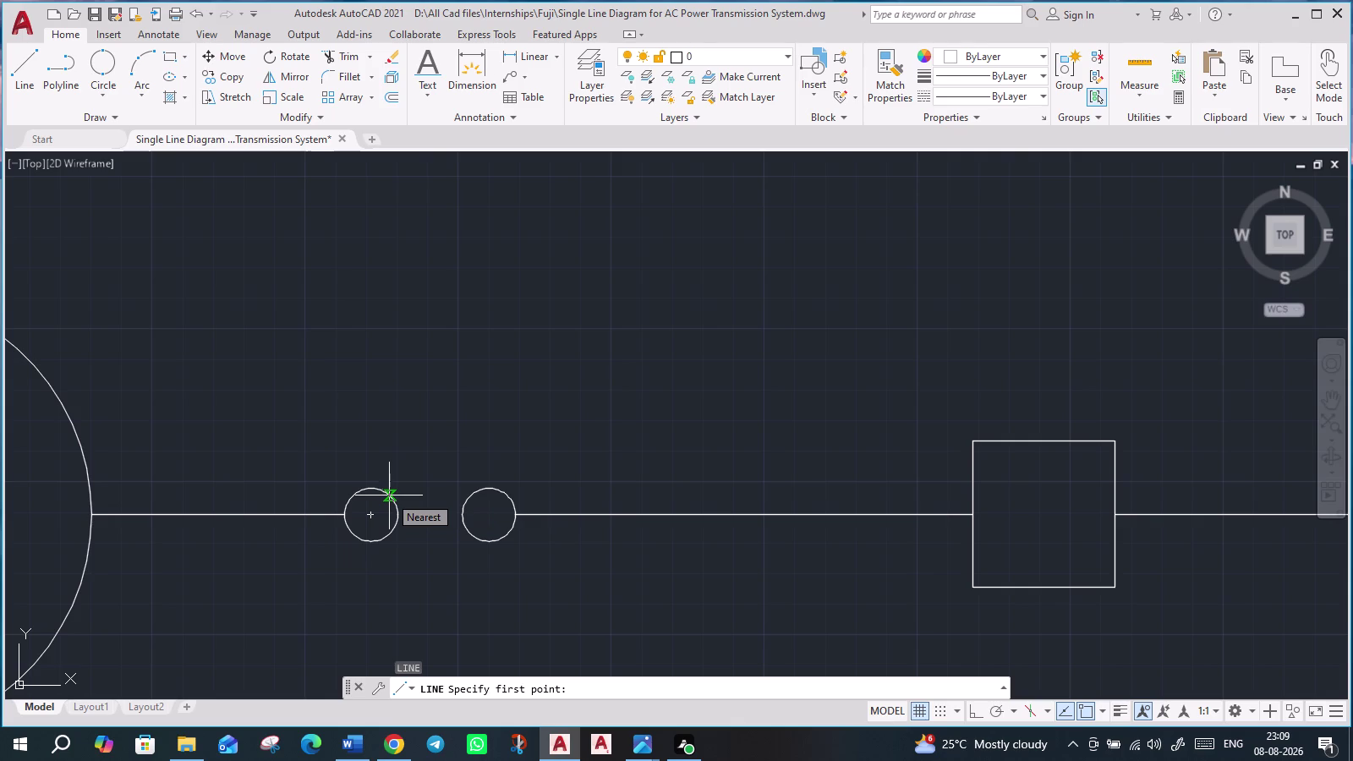
click(389, 495)
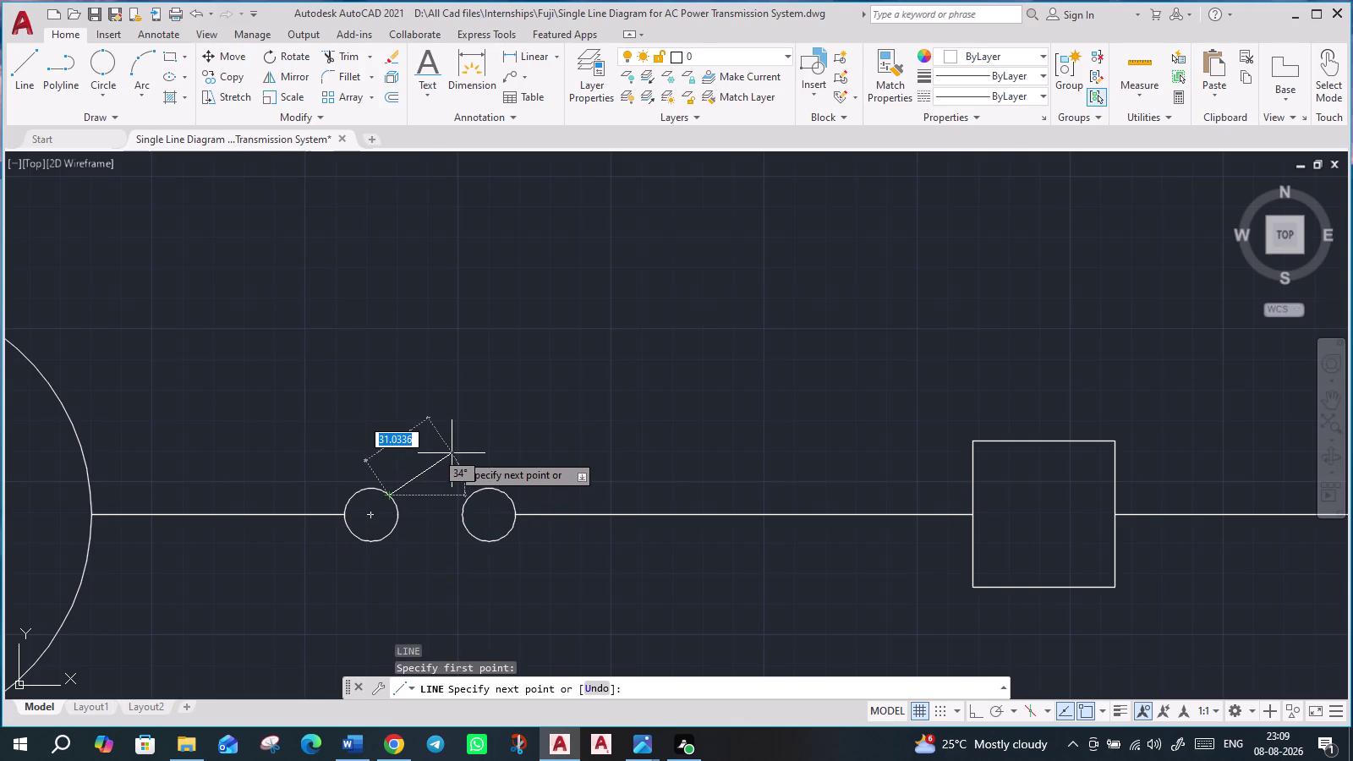
click(451, 443)
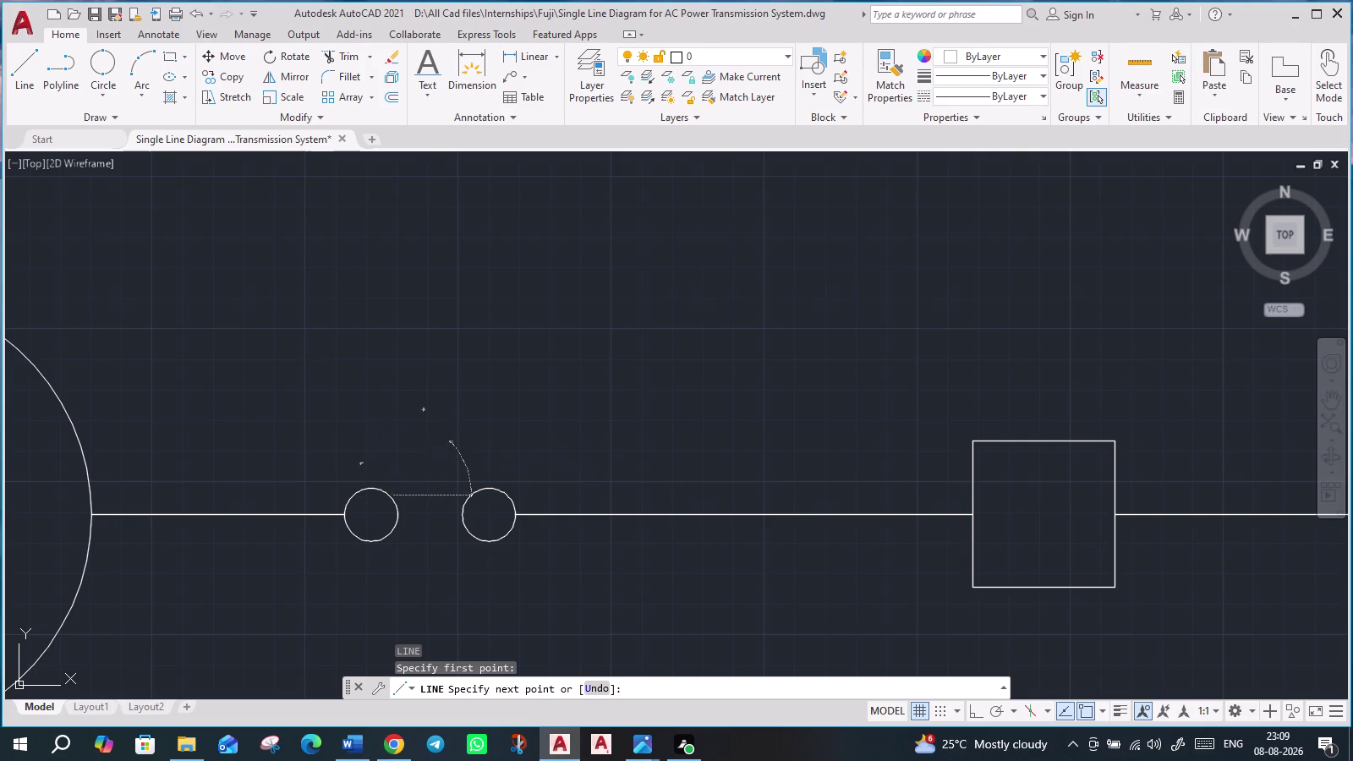
key(Escape)
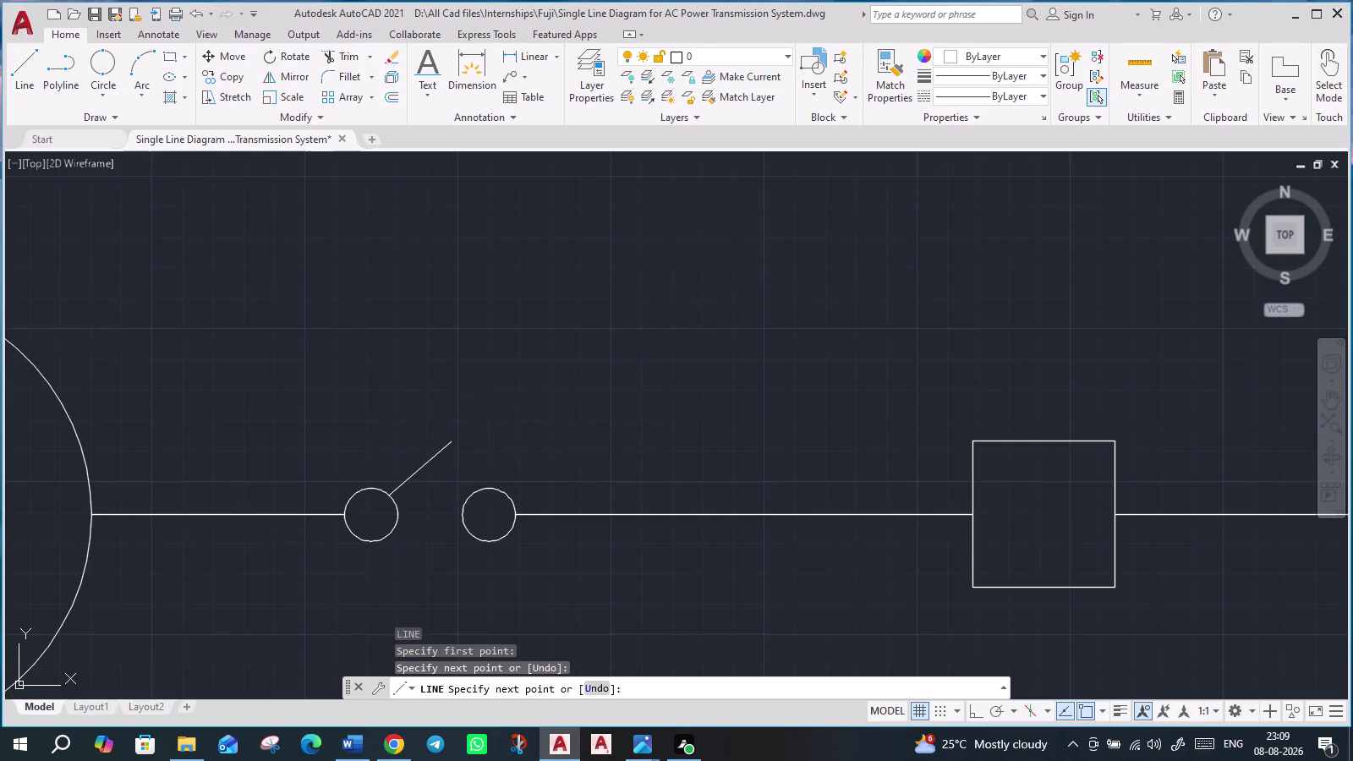
scroll(down, 3)
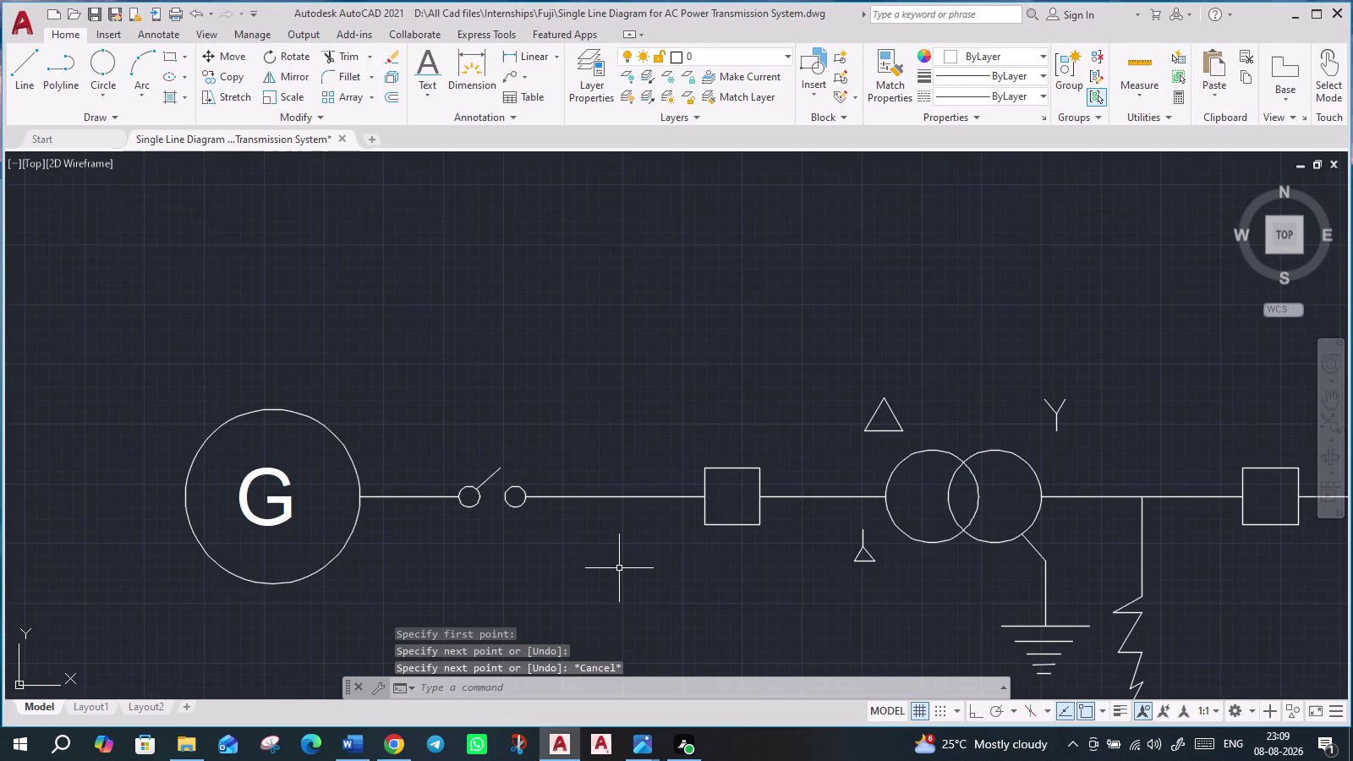
scroll(down, 3)
Drag the switch blade's end grip to a new tip point up and right.
middle_drag(627, 601, 565, 565)
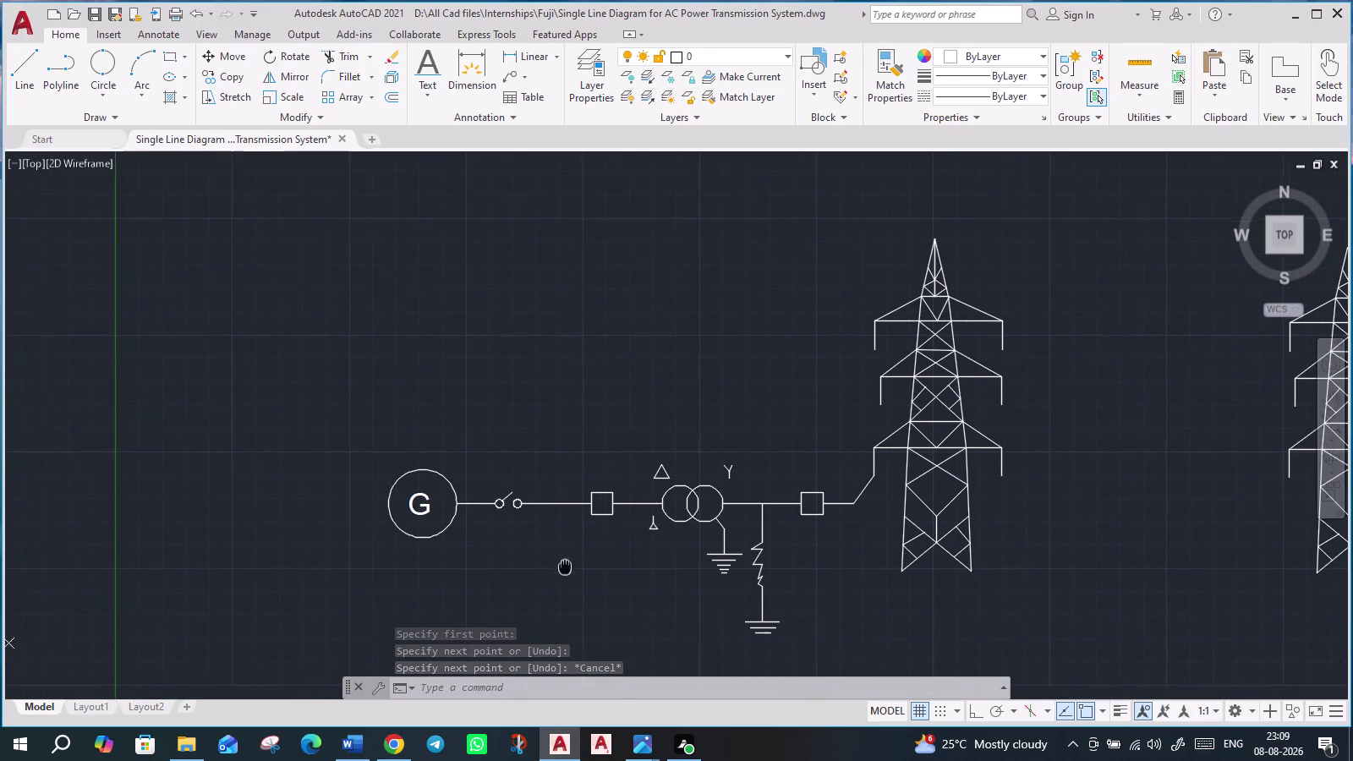
middle_drag(565, 565, 564, 565)
scroll(up, 3)
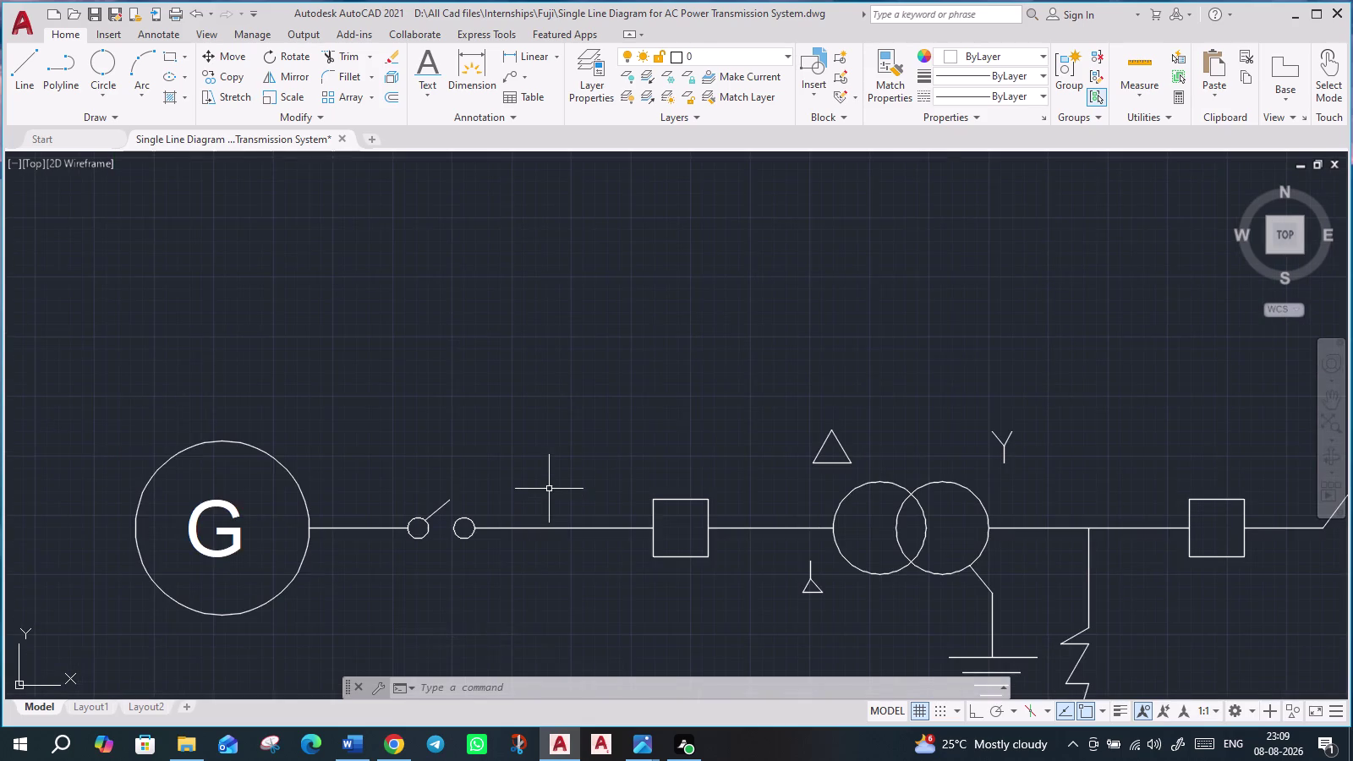
scroll(up, 3)
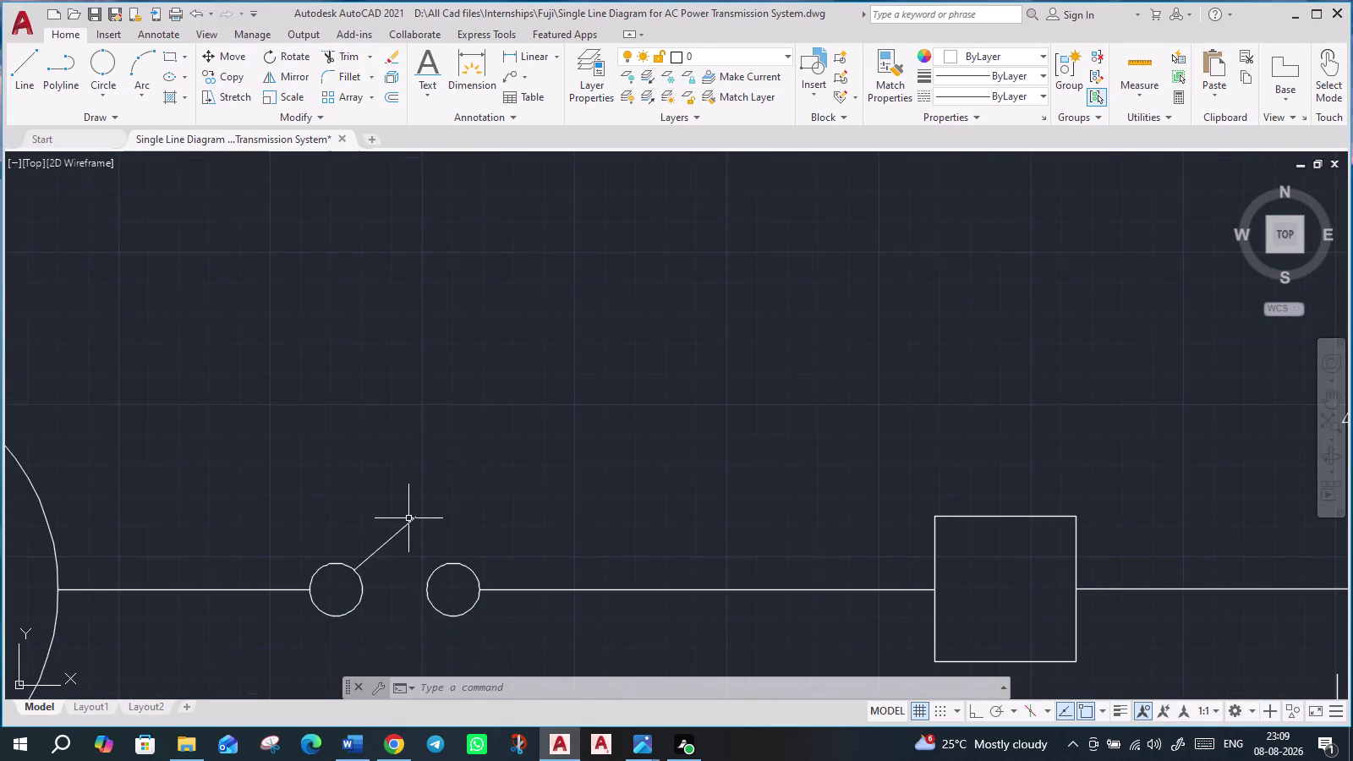
click(409, 520)
click(415, 520)
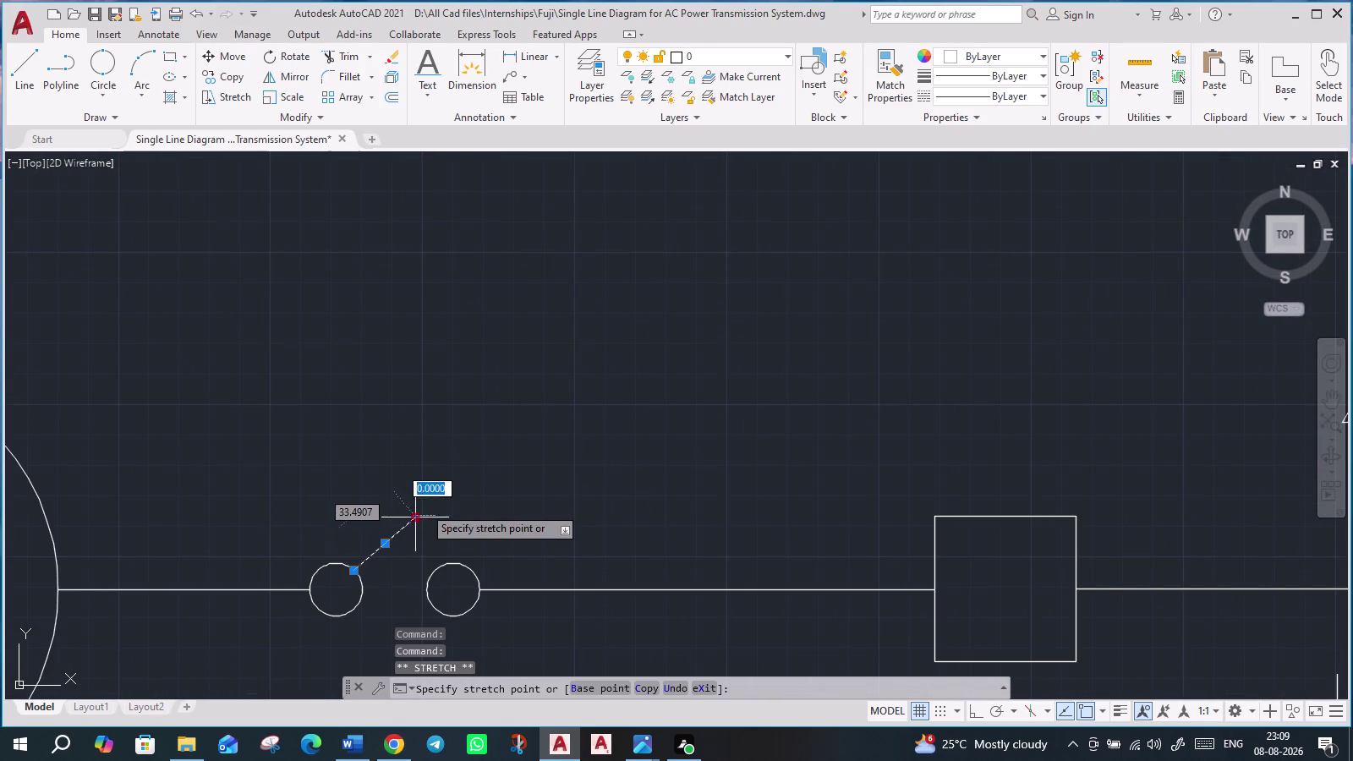
click(428, 495)
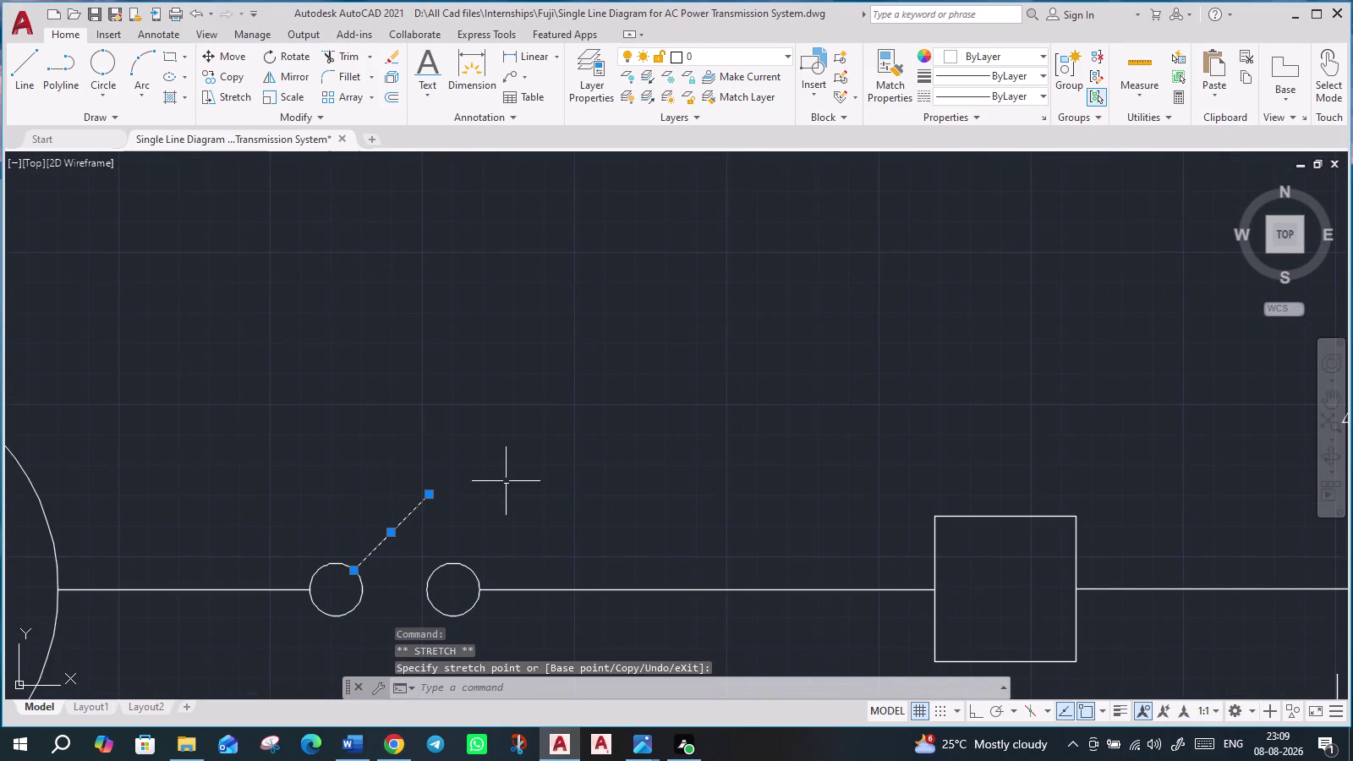
key(Escape)
Zoom out and pan the view toward the two towers.
scroll(down, 3)
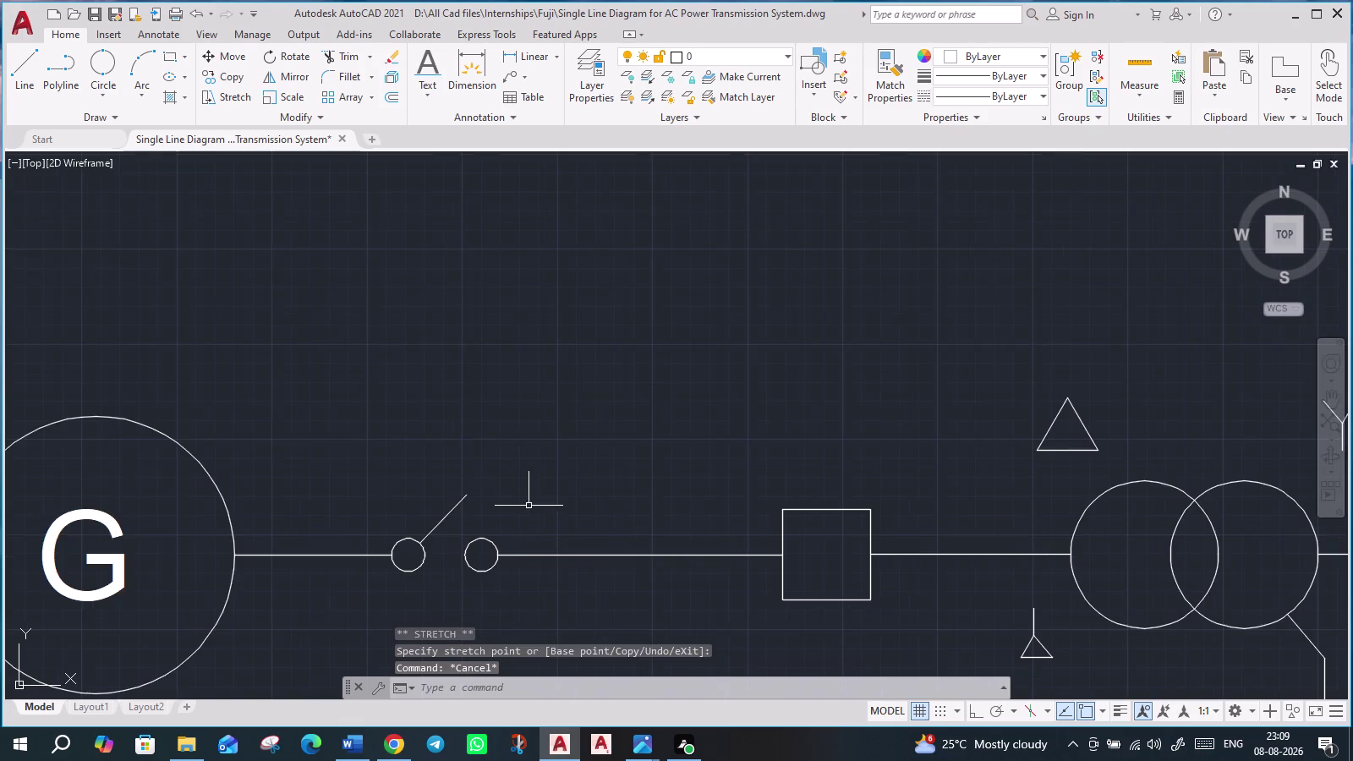
scroll(down, 3)
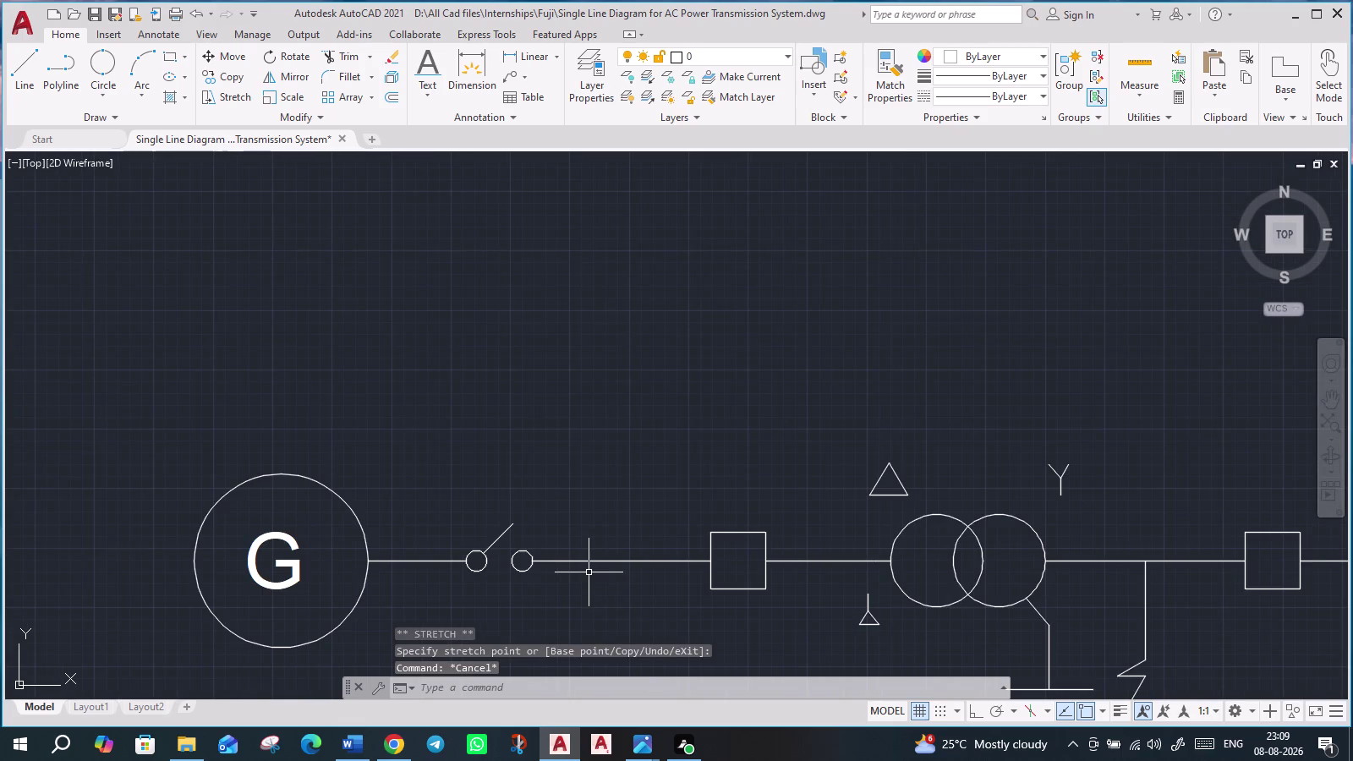
scroll(down, 3)
middle_drag(607, 602, 545, 528)
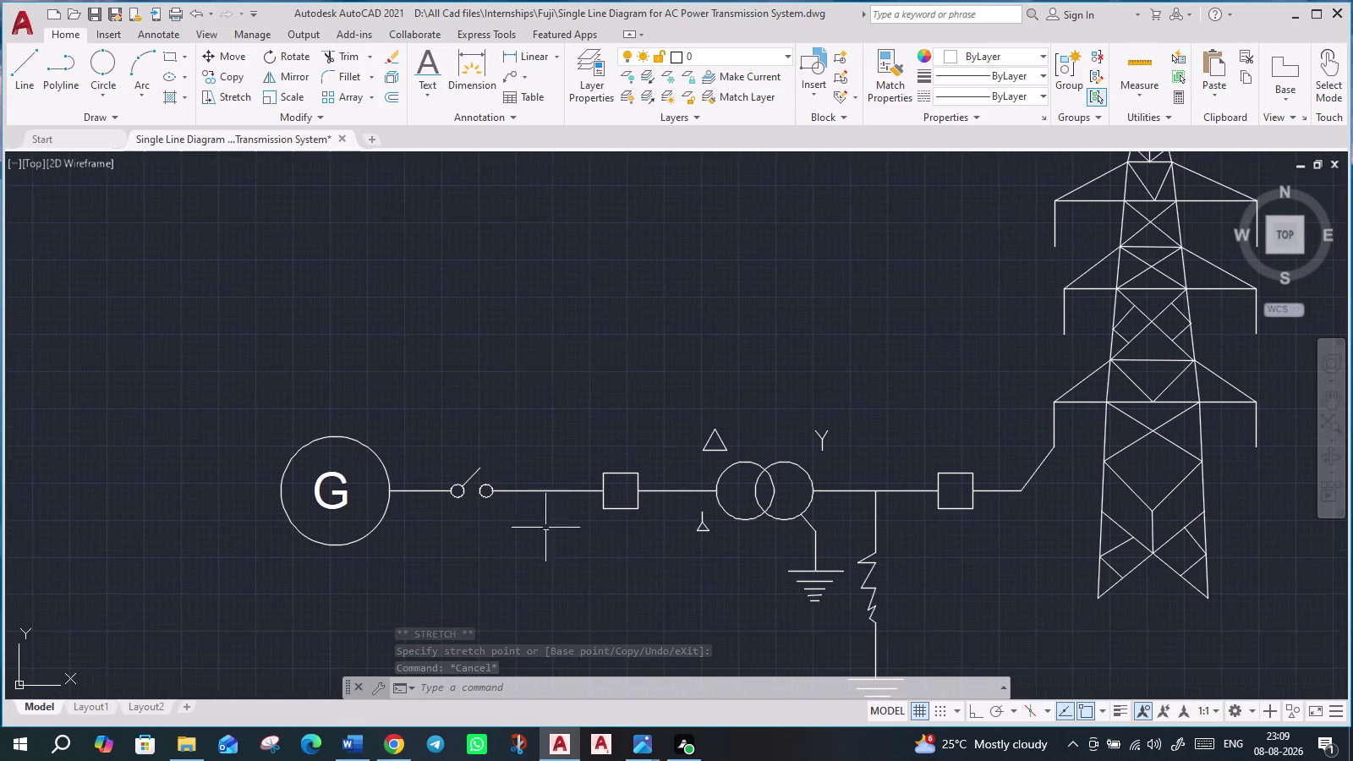
scroll(down, 3)
middle_drag(615, 591, 509, 544)
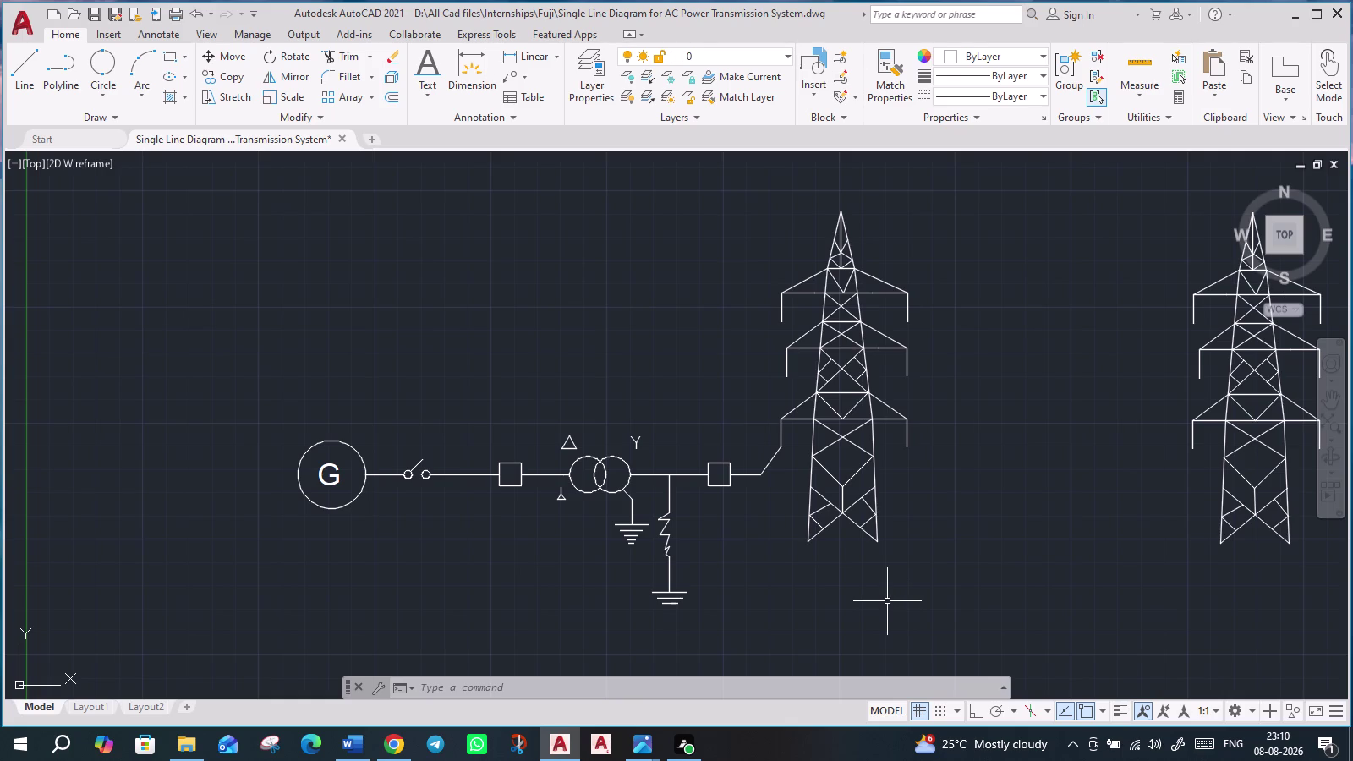
middle_drag(880, 603, 877, 603)
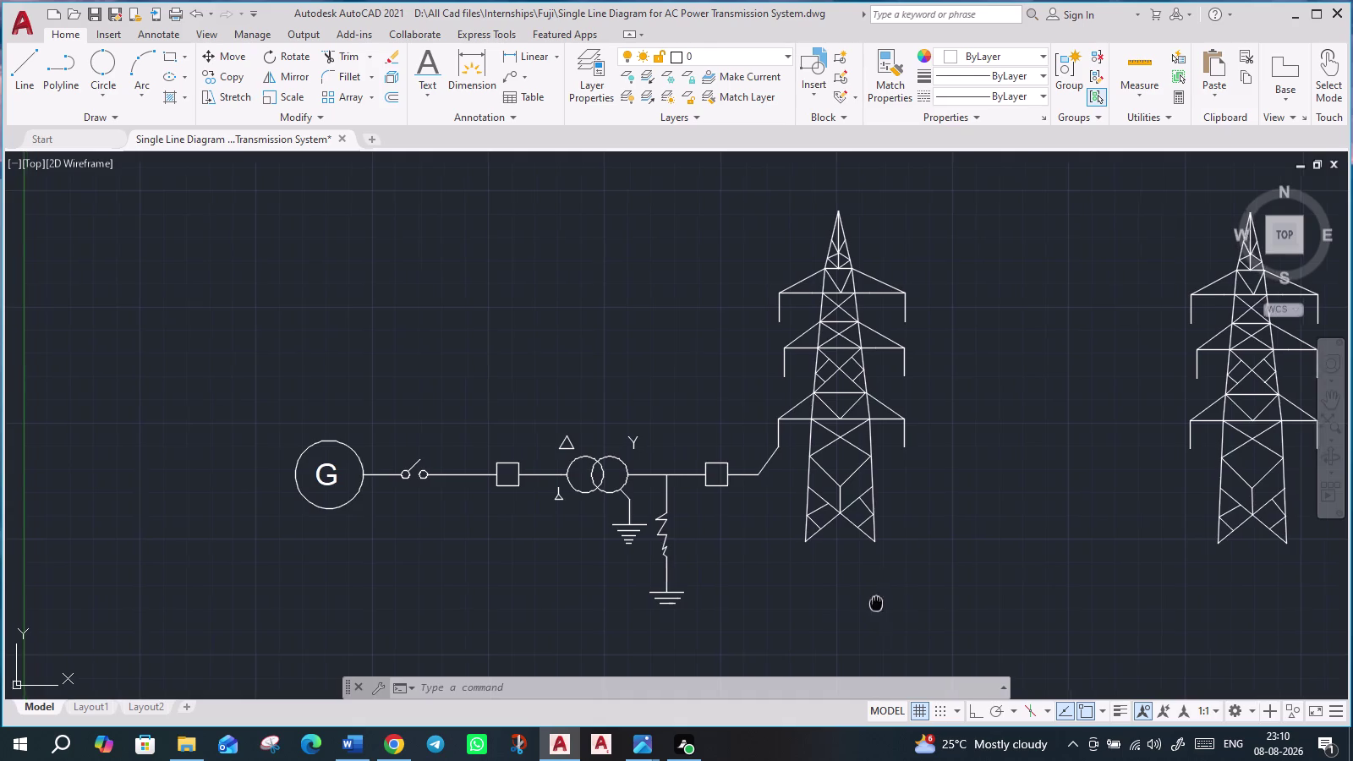
middle_drag(877, 603, 760, 588)
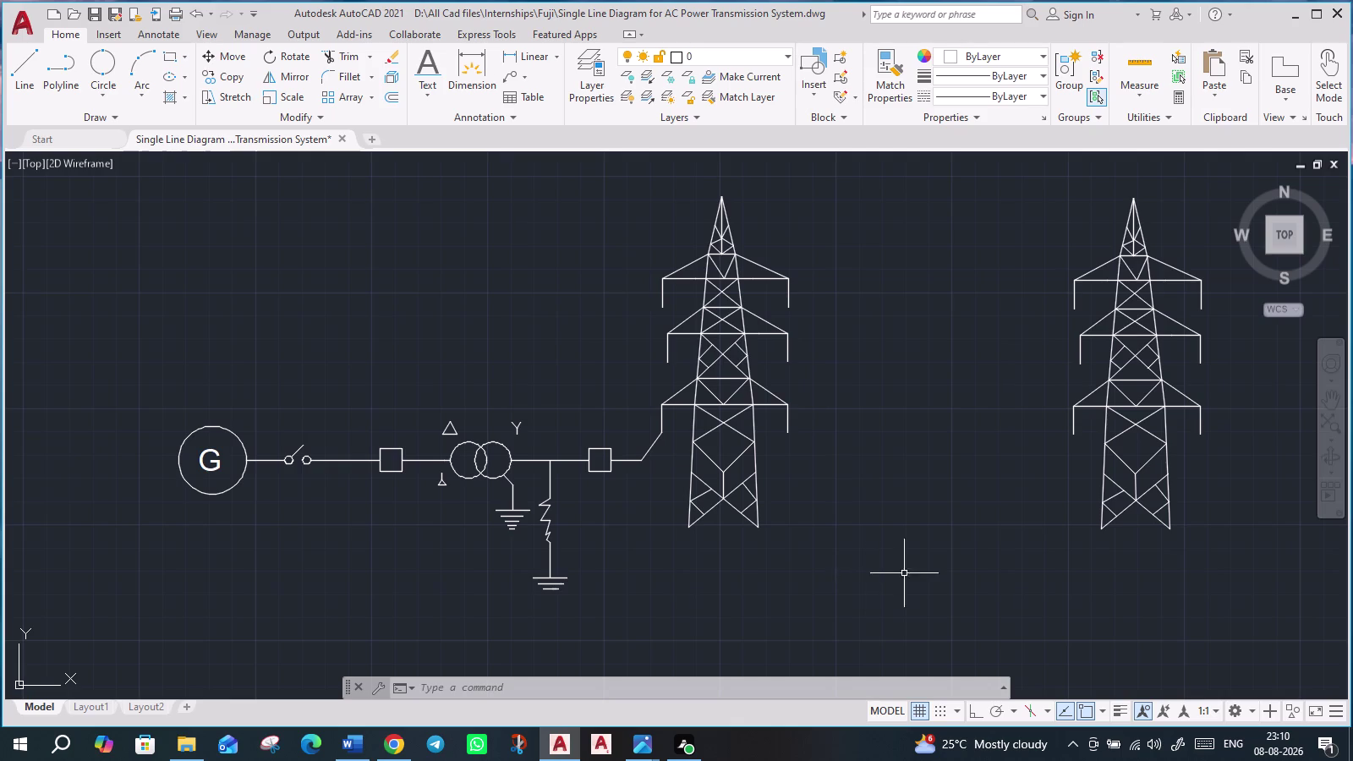
middle_drag(899, 566, 719, 590)
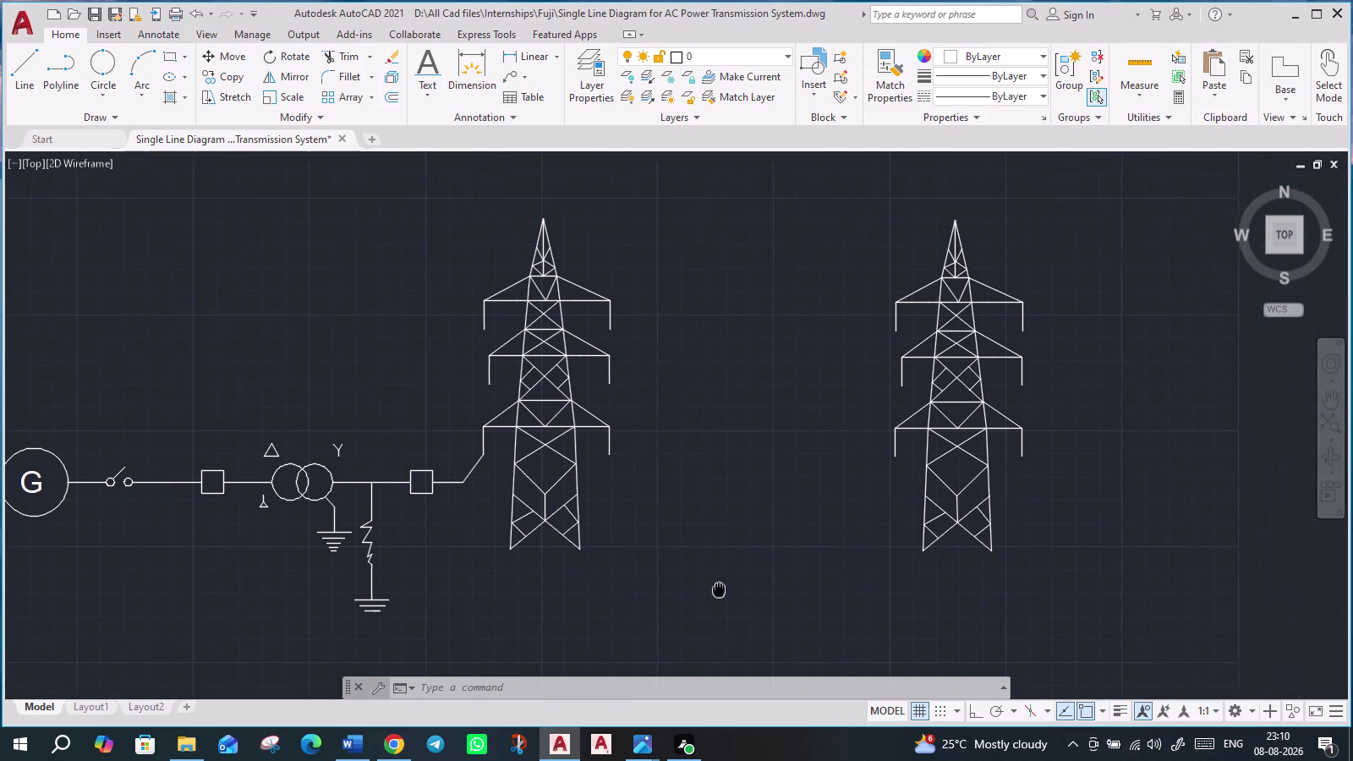
middle_drag(719, 590, 718, 589)
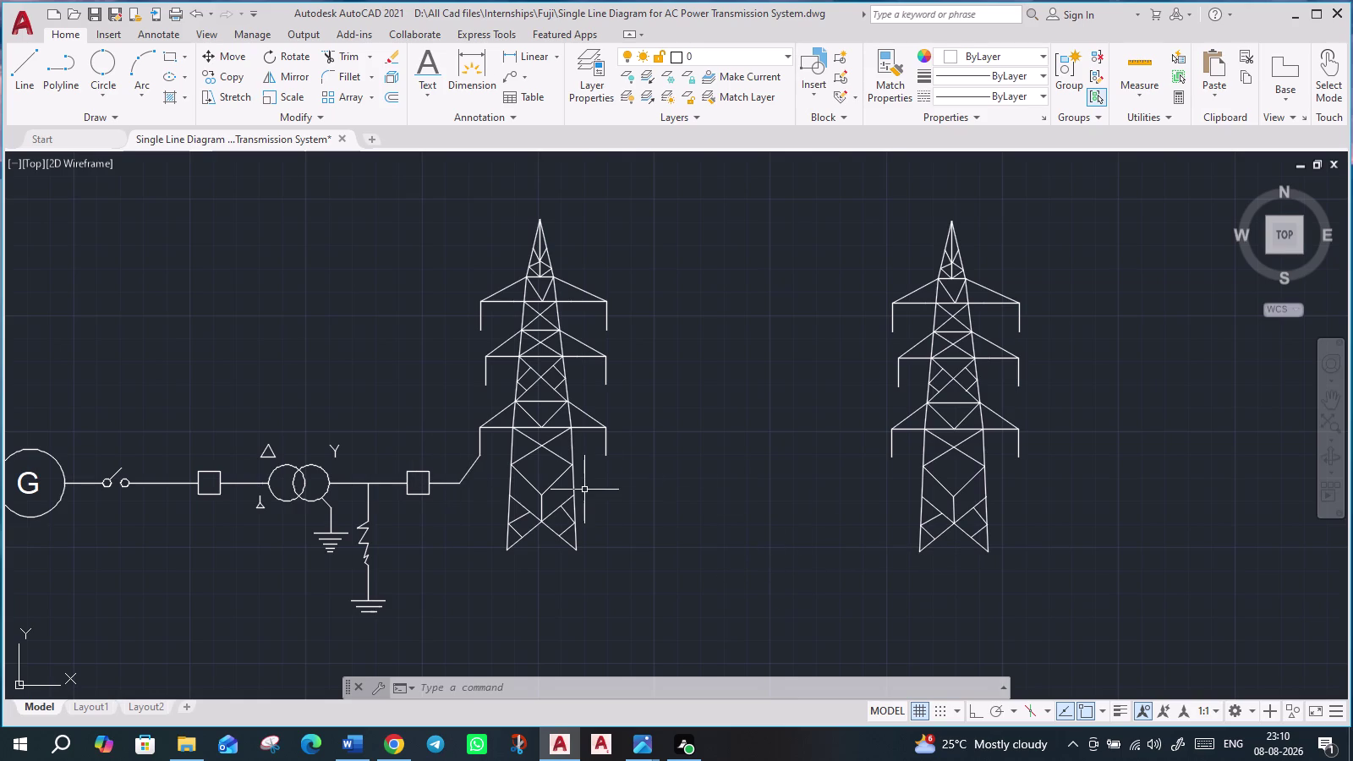
key(l)
Draw a horizontal conductor line running right from just past the second tower.
key(Return)
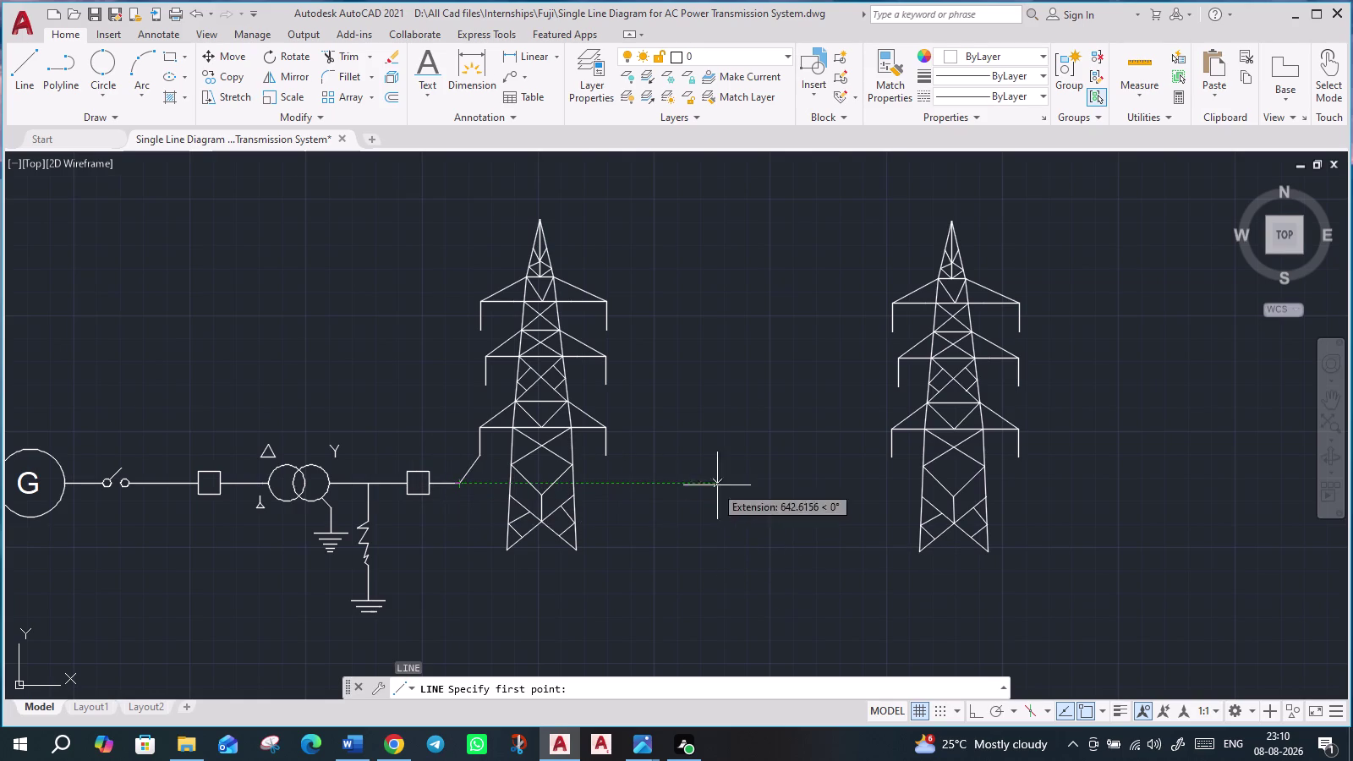
click(1034, 482)
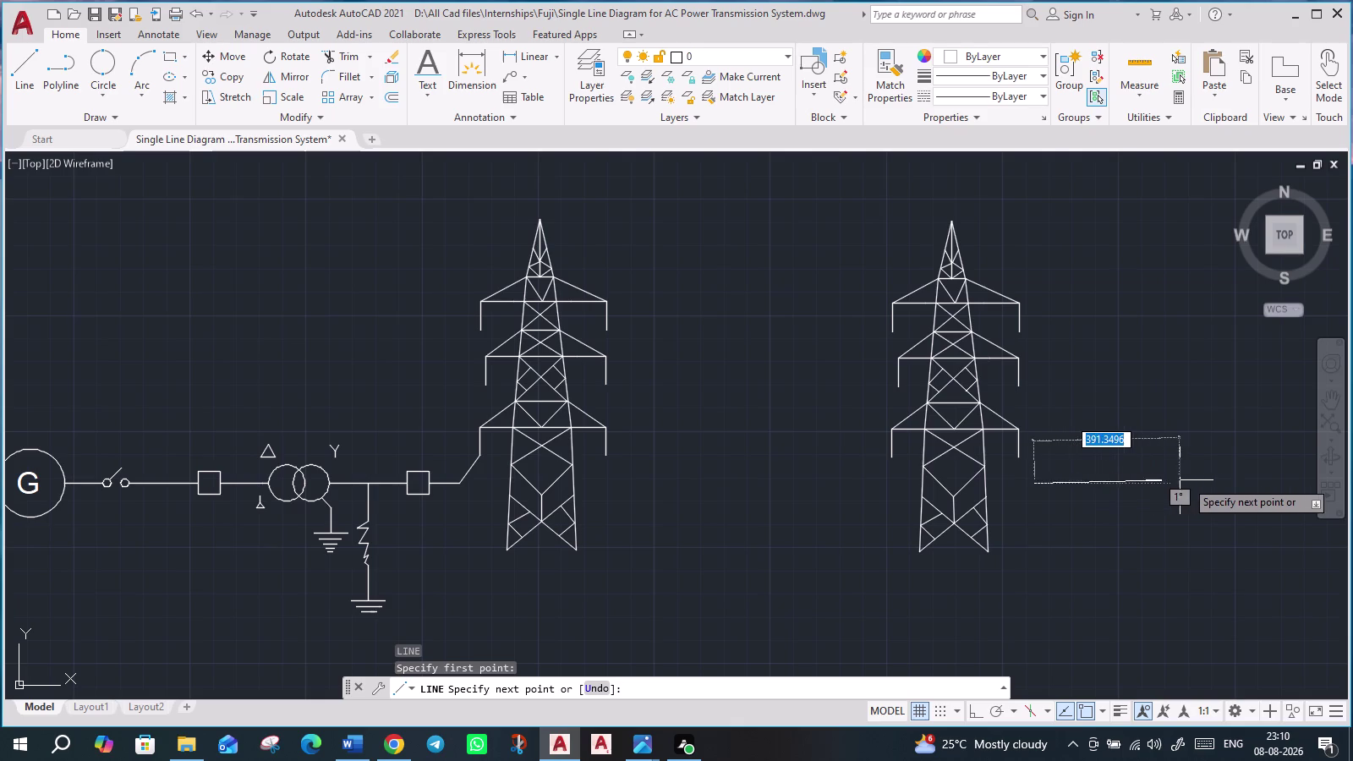
middle_drag(1187, 481, 976, 475)
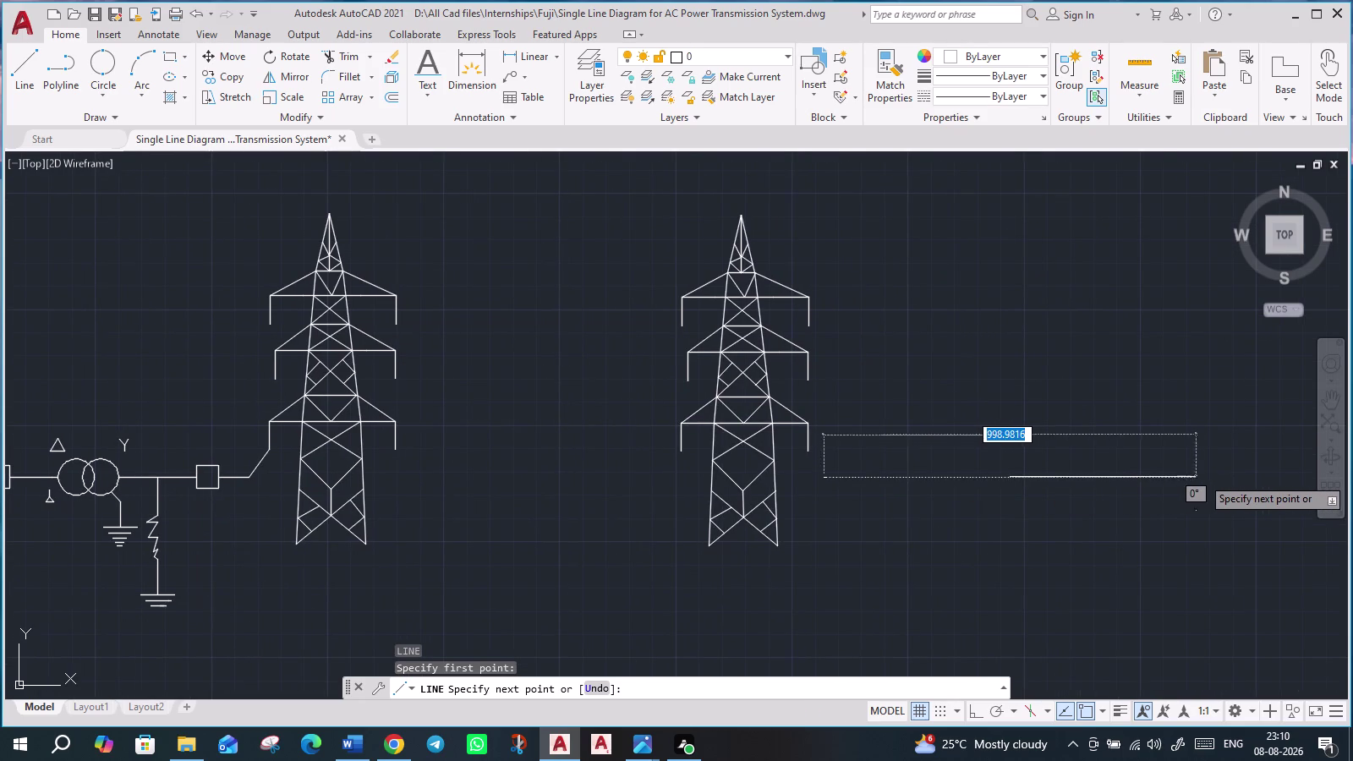
click(1204, 476)
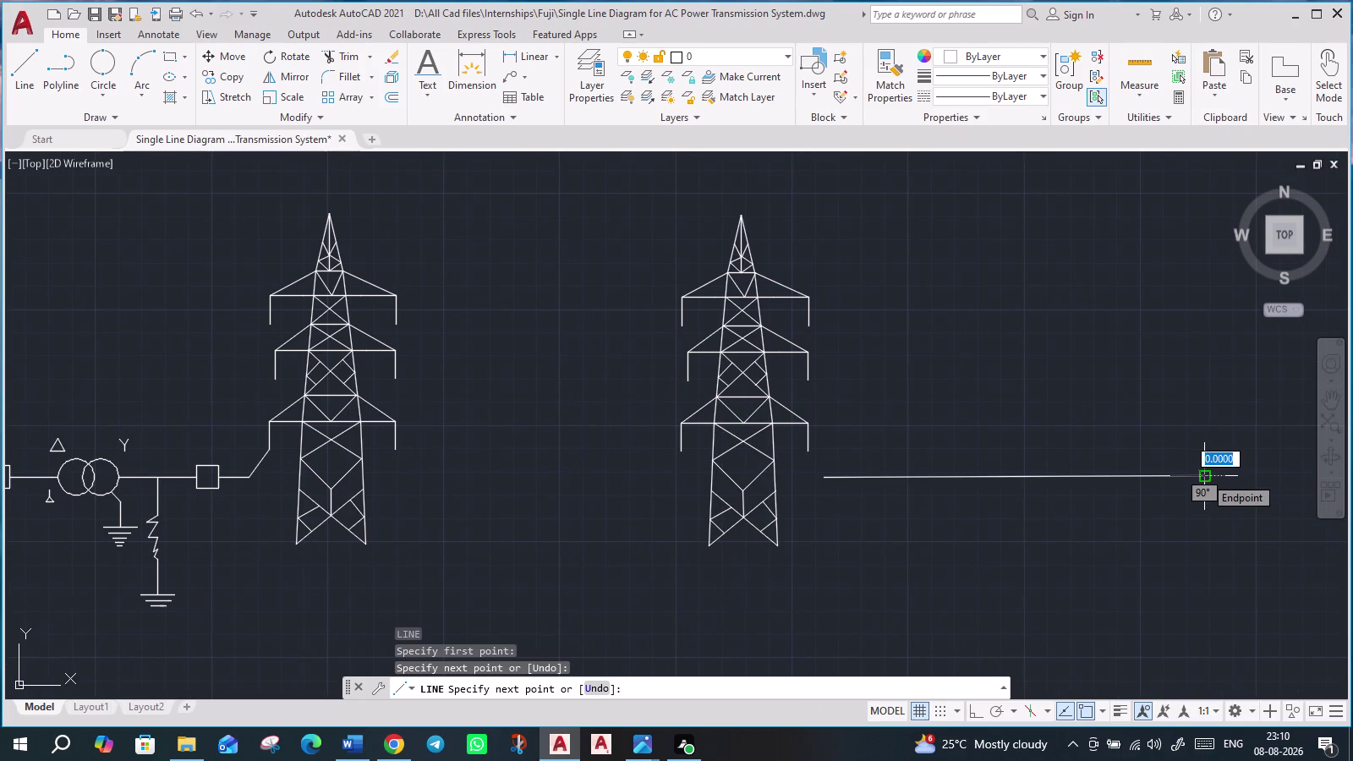
key(Escape)
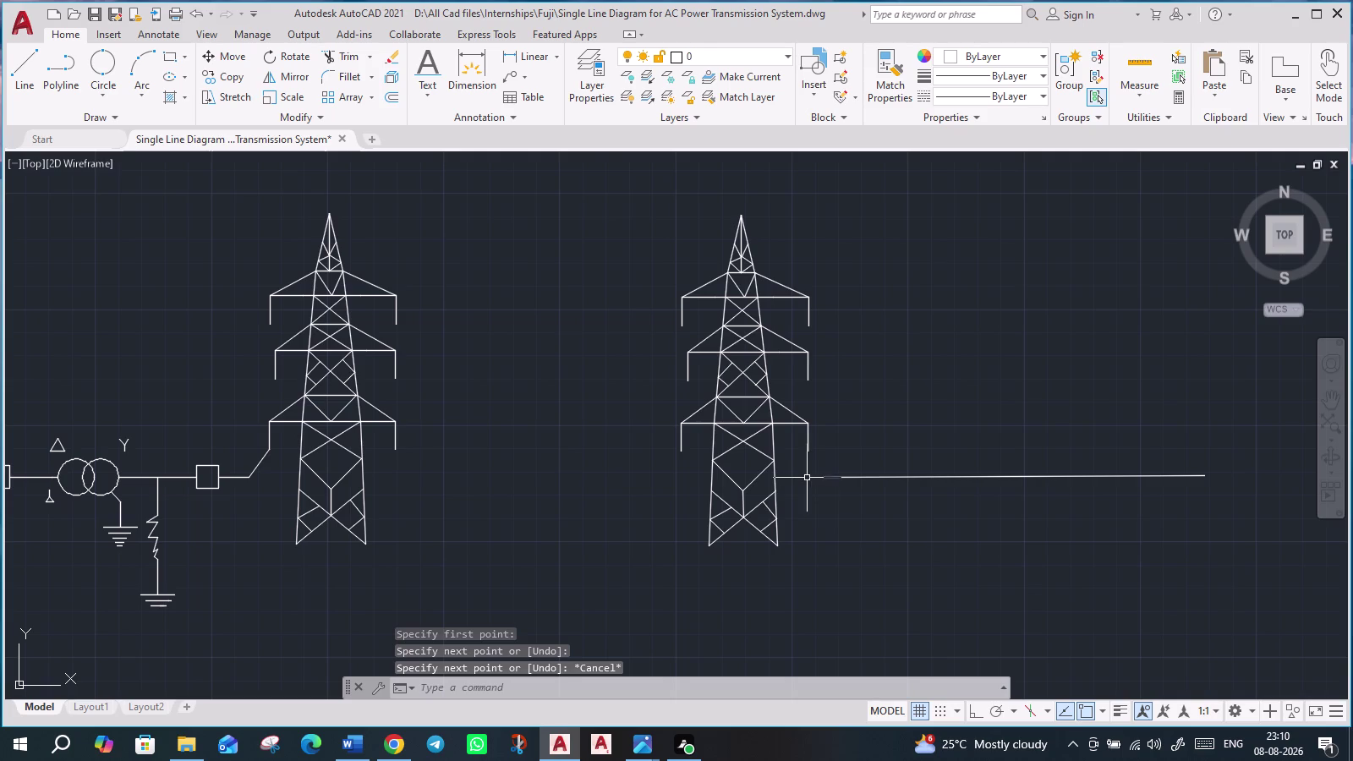
Link the lower cross-arm tip to the conductor's start with a short slanted line.
key(l)
key(Return)
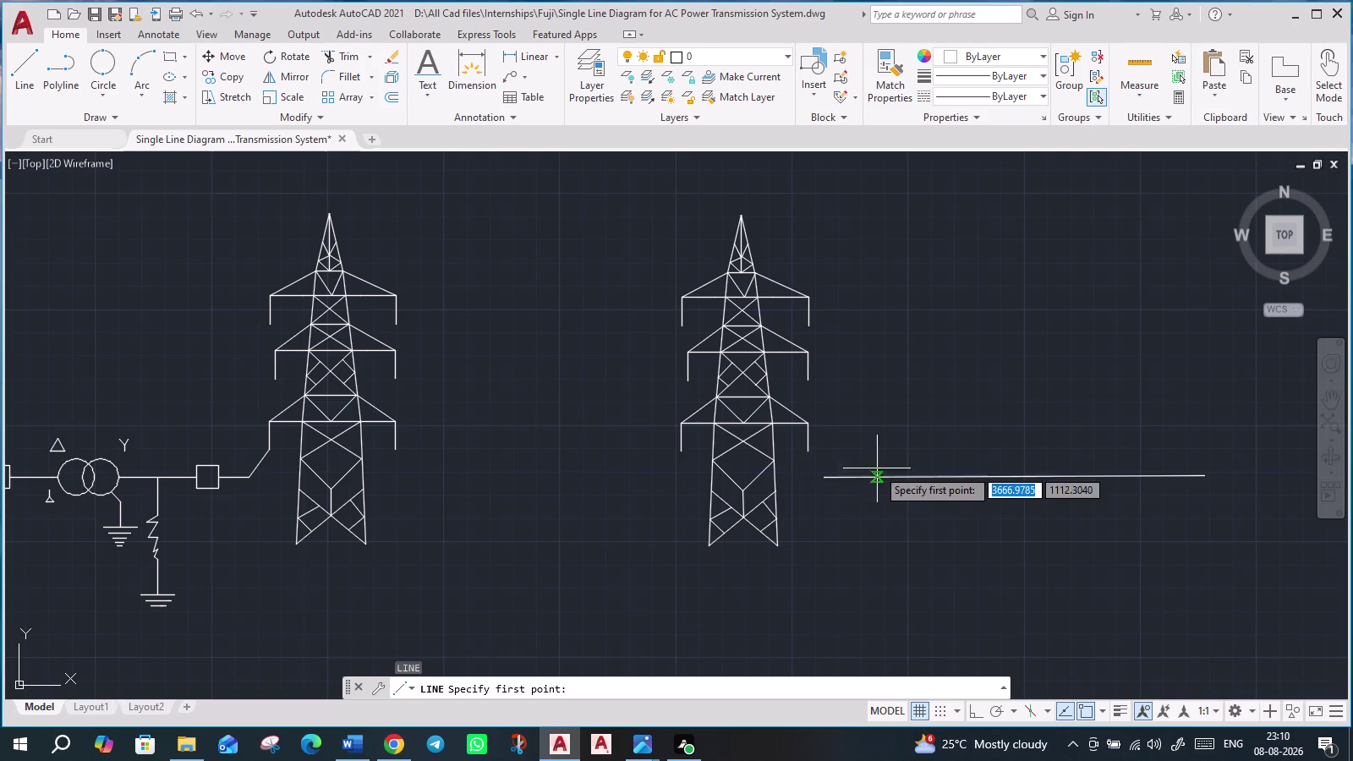
click(810, 451)
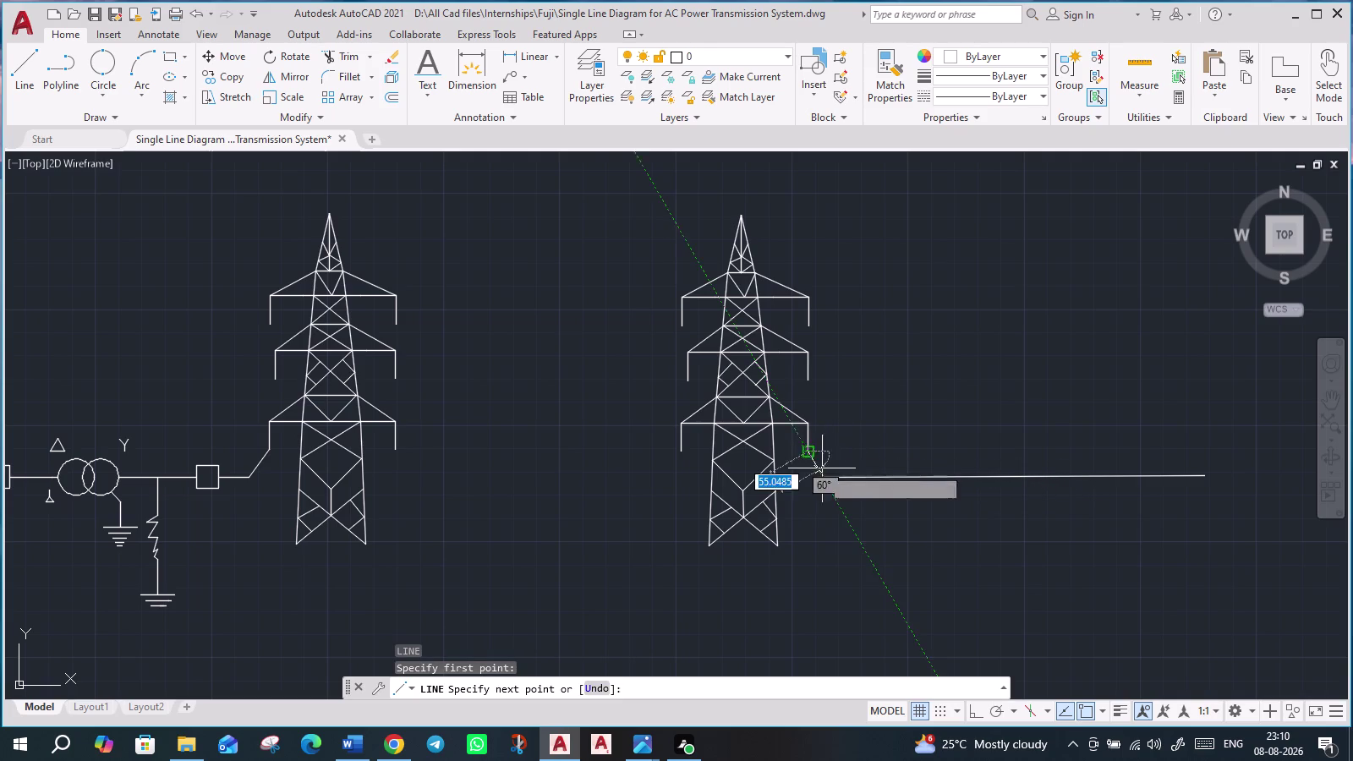
click(826, 472)
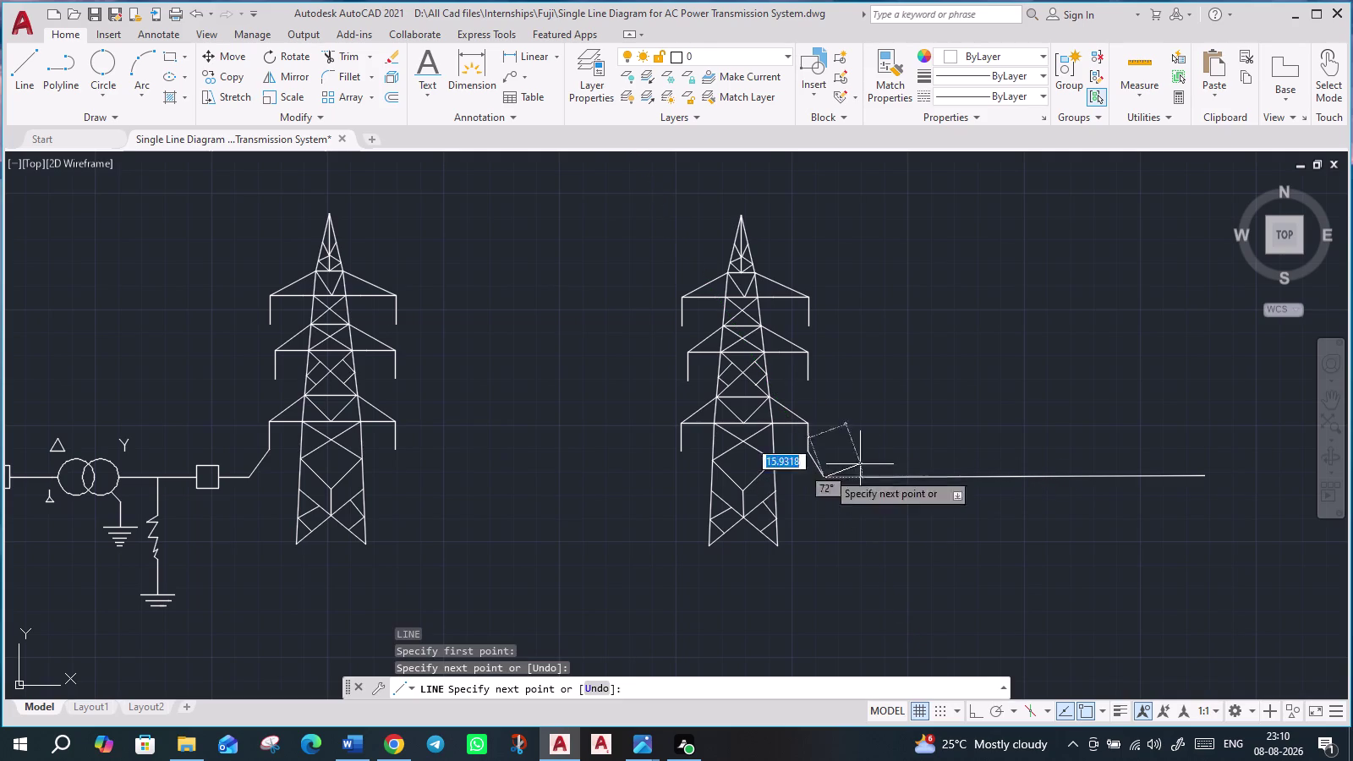
key(Escape)
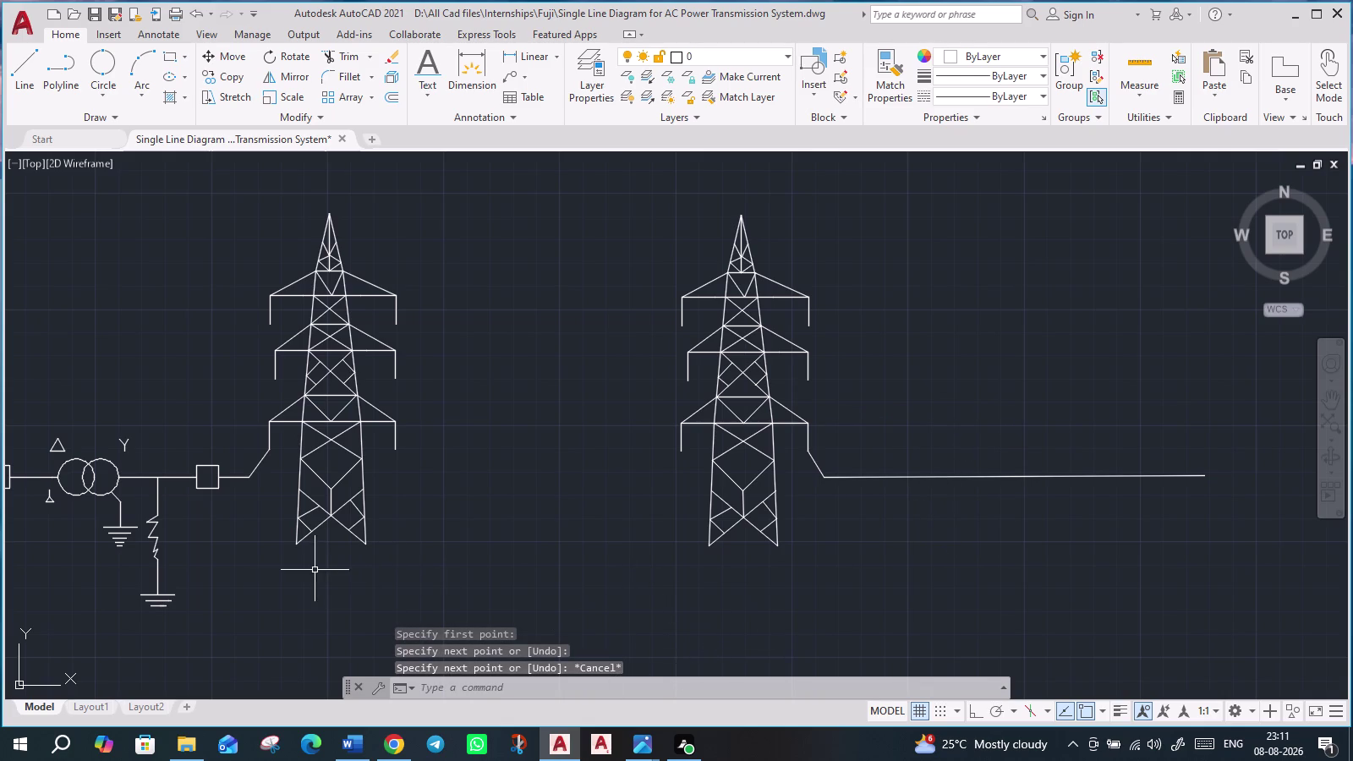
middle_drag(324, 630, 534, 582)
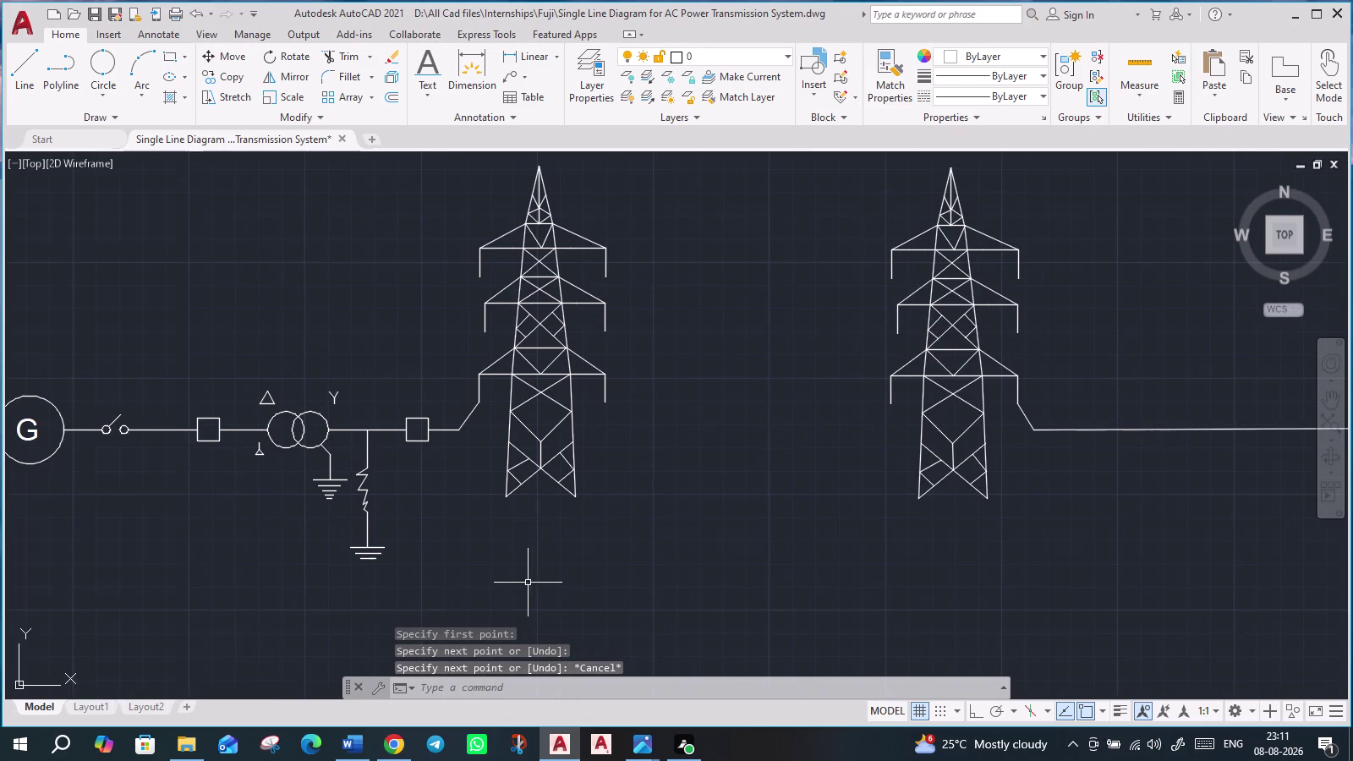
middle_drag(230, 527, 245, 528)
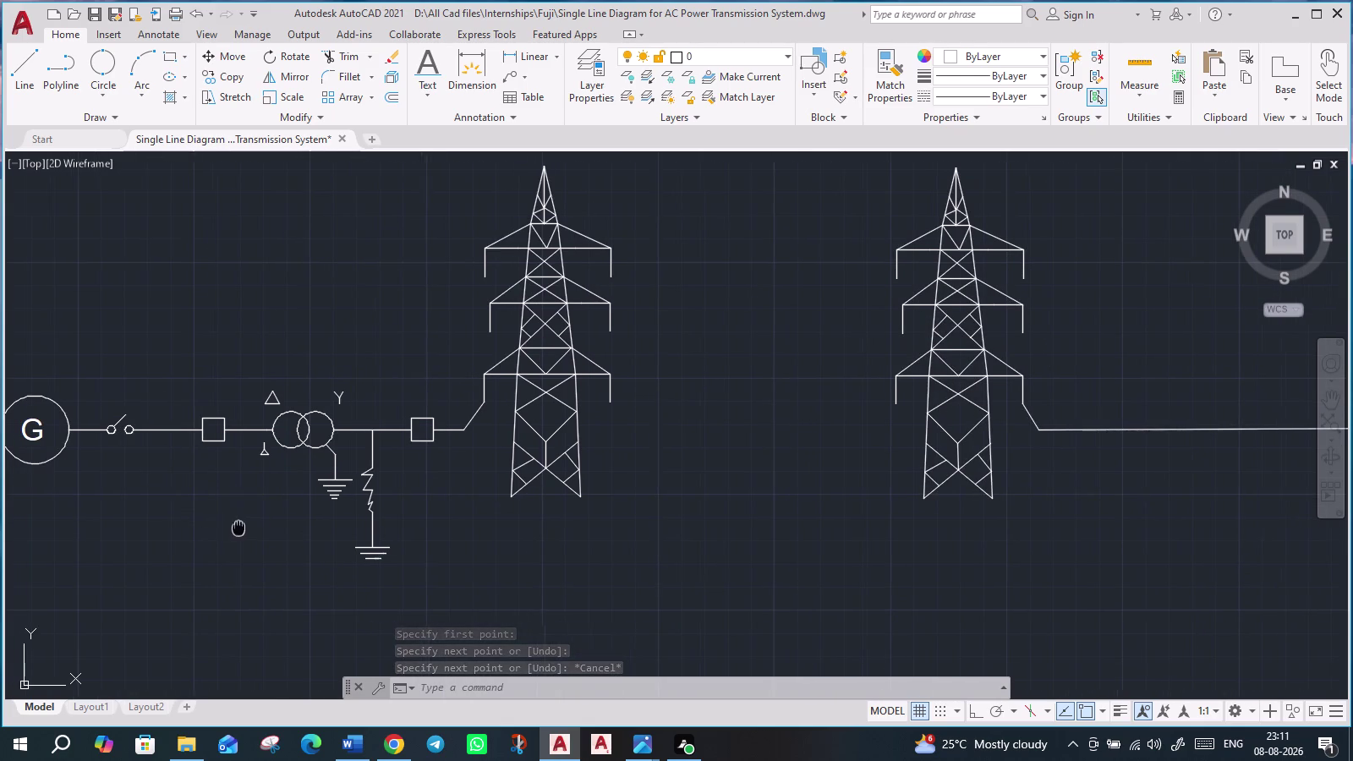
middle_drag(245, 528, 272, 528)
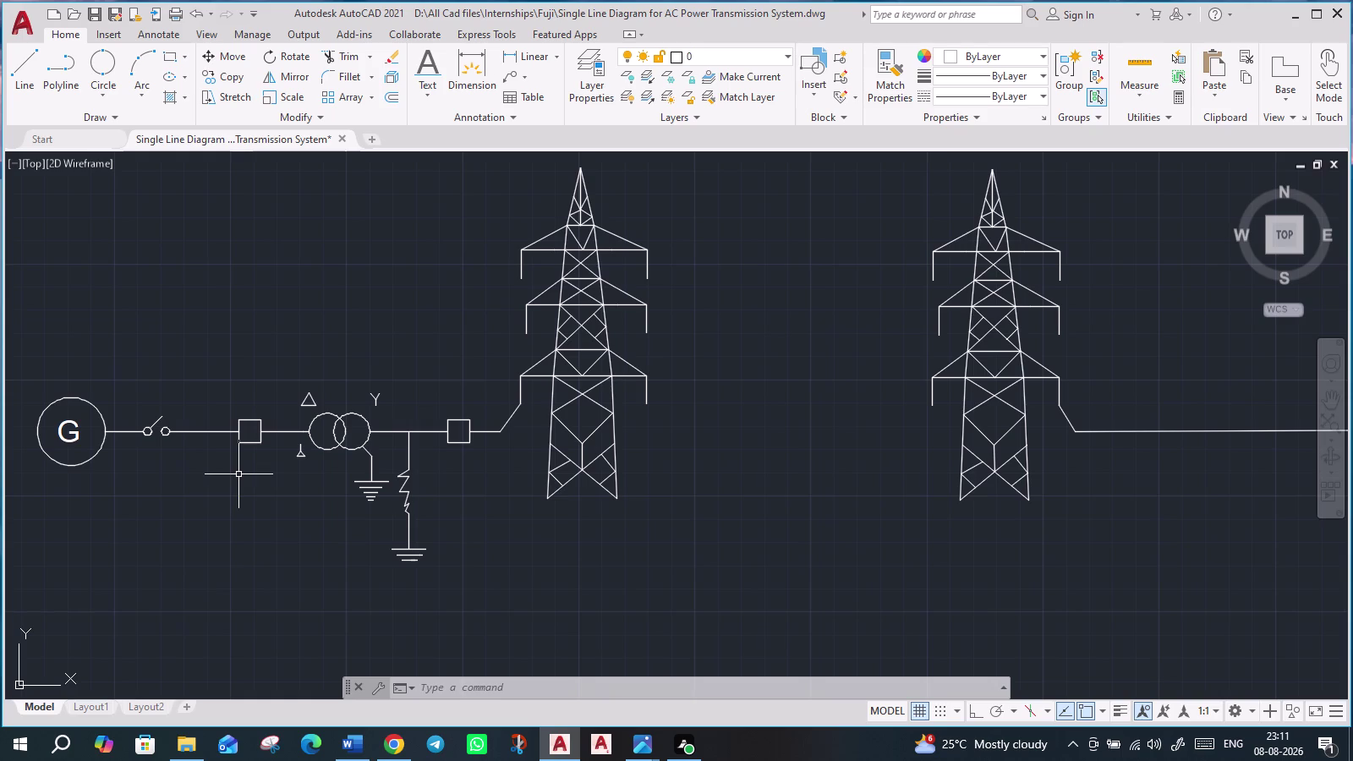
Copy the first breaker square onto the conductor right of the second tower.
click(241, 420)
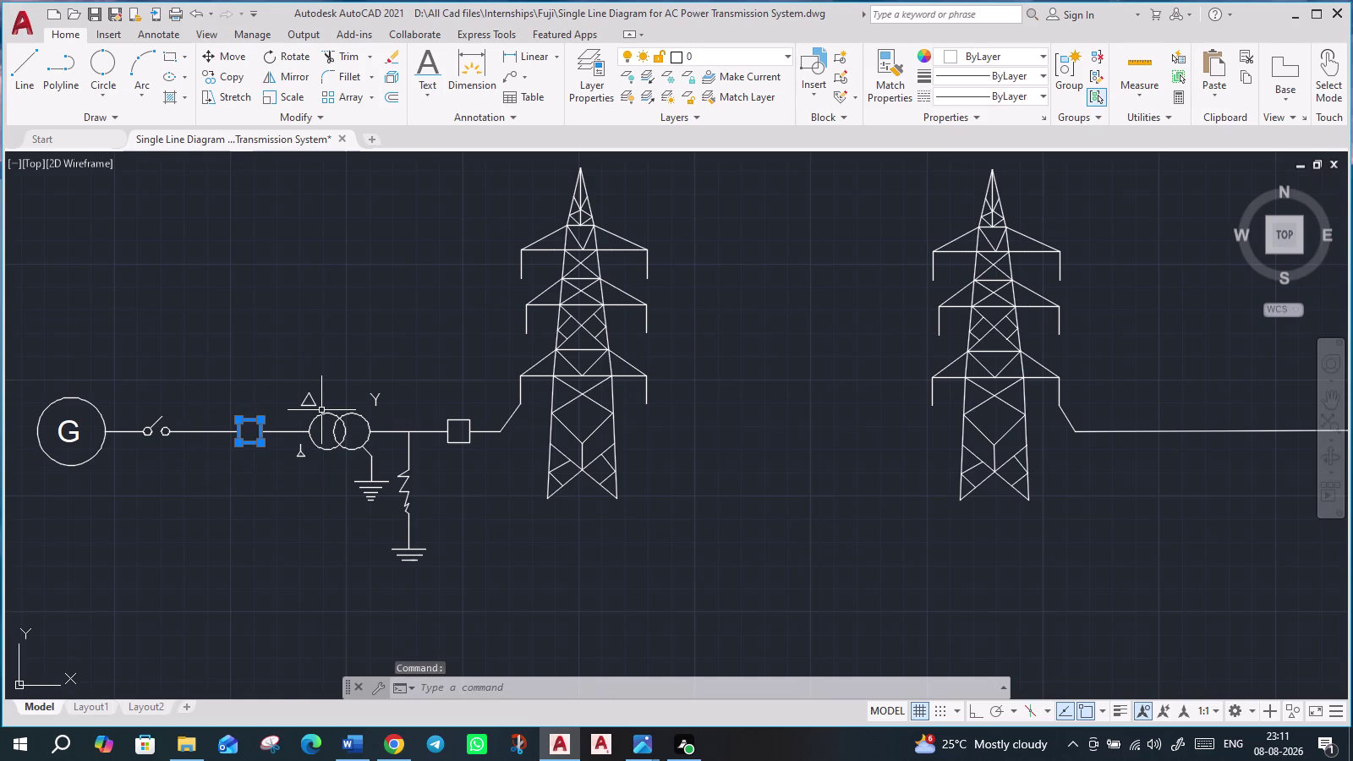
text(co)
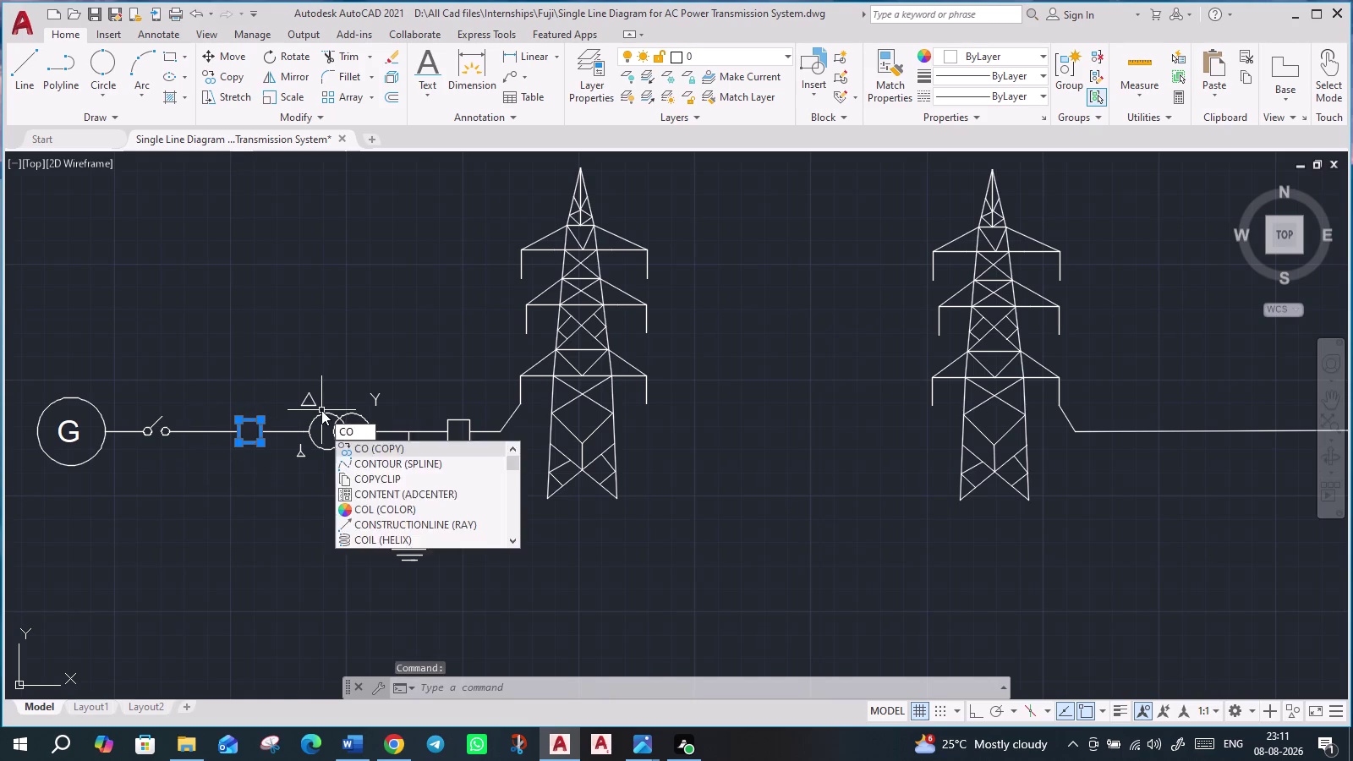
key(Return)
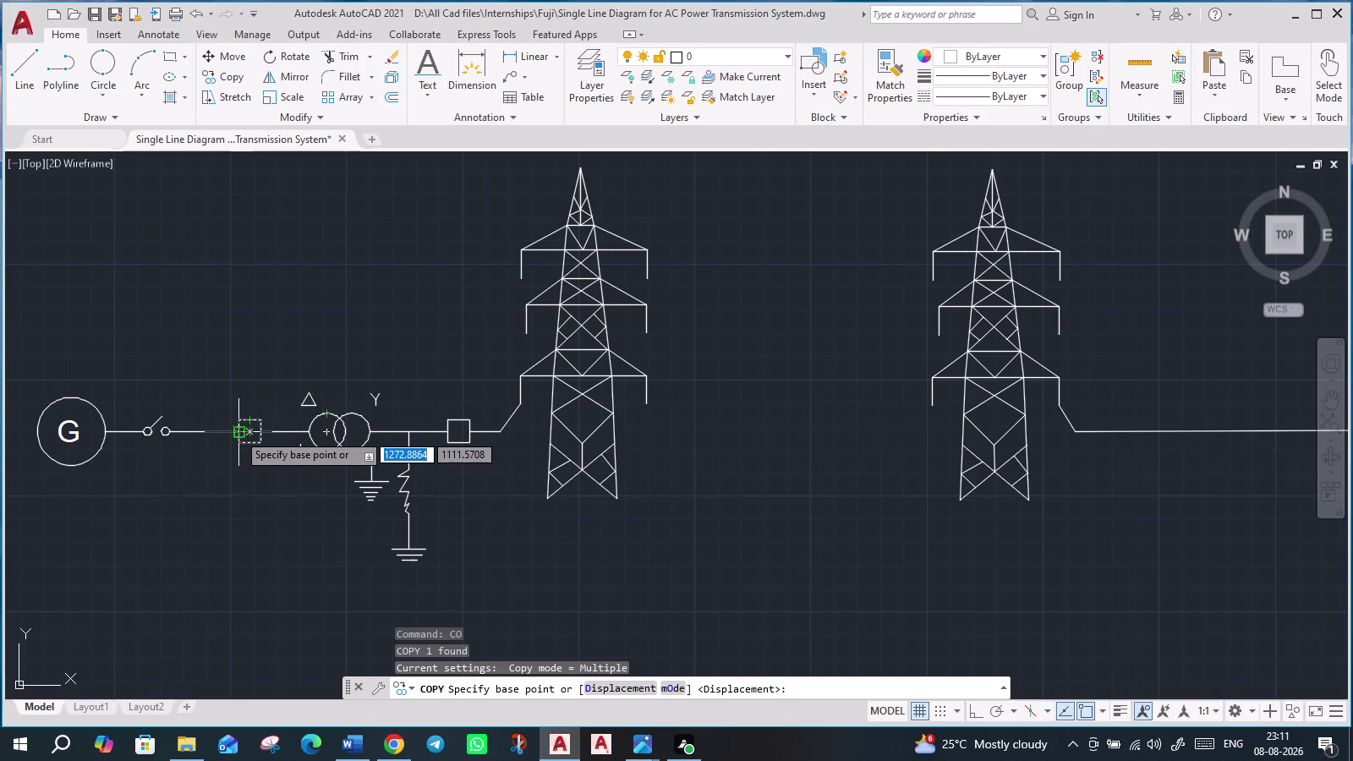
click(249, 431)
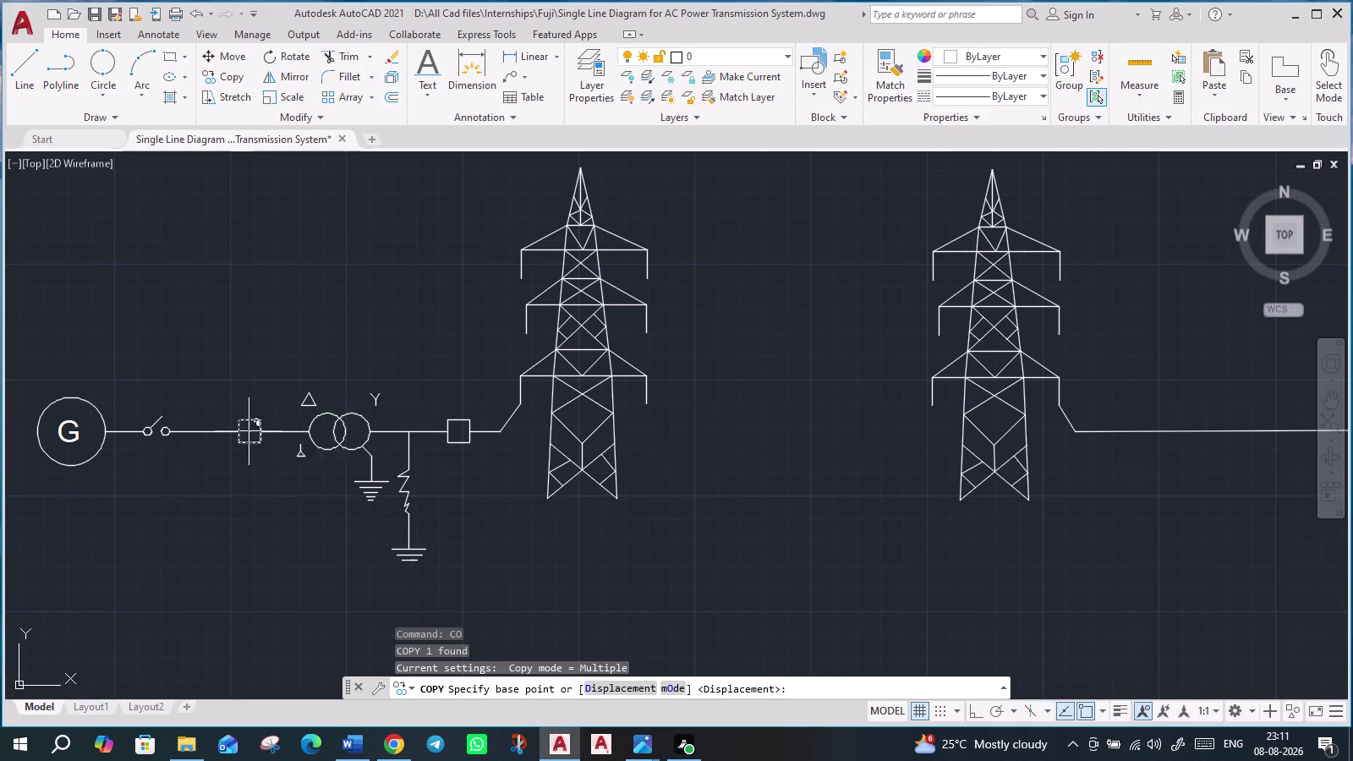
middle_drag(1203, 524, 1149, 513)
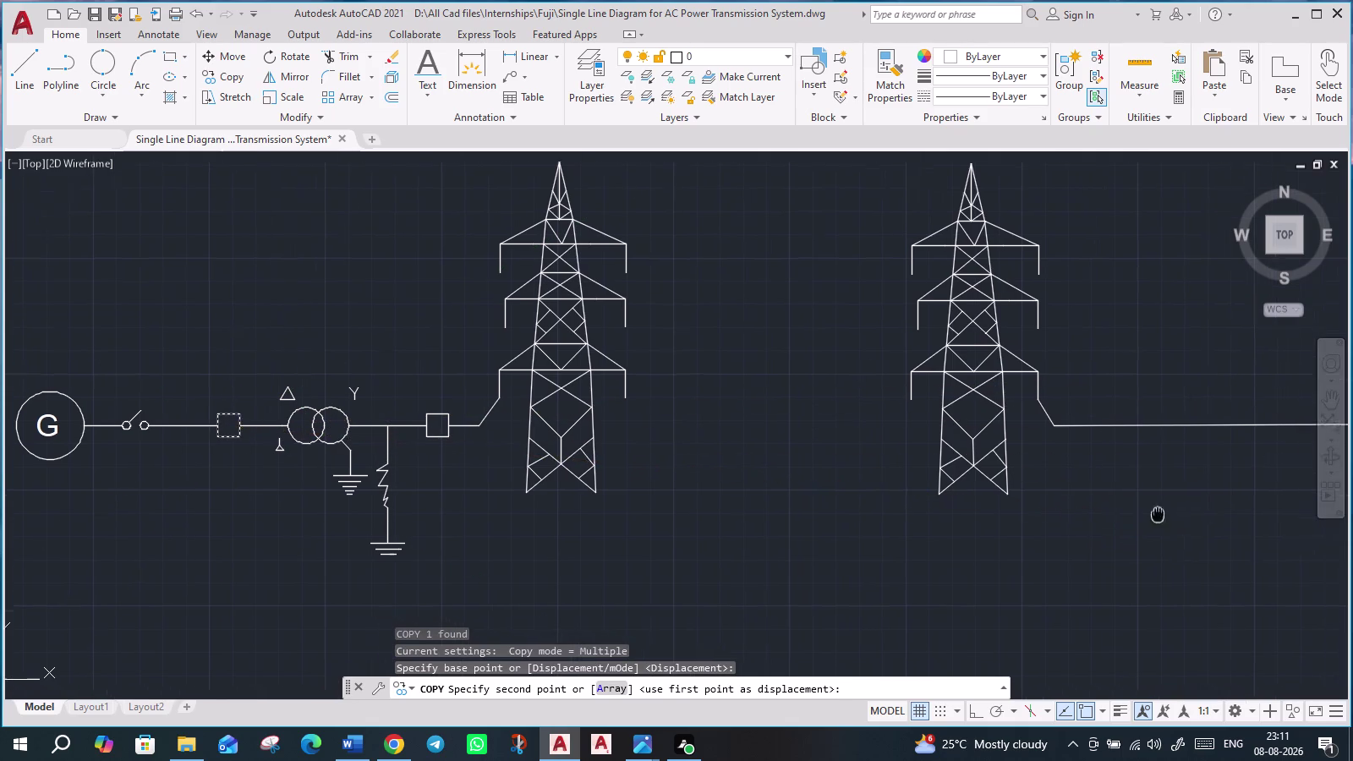
middle_drag(1149, 512, 904, 493)
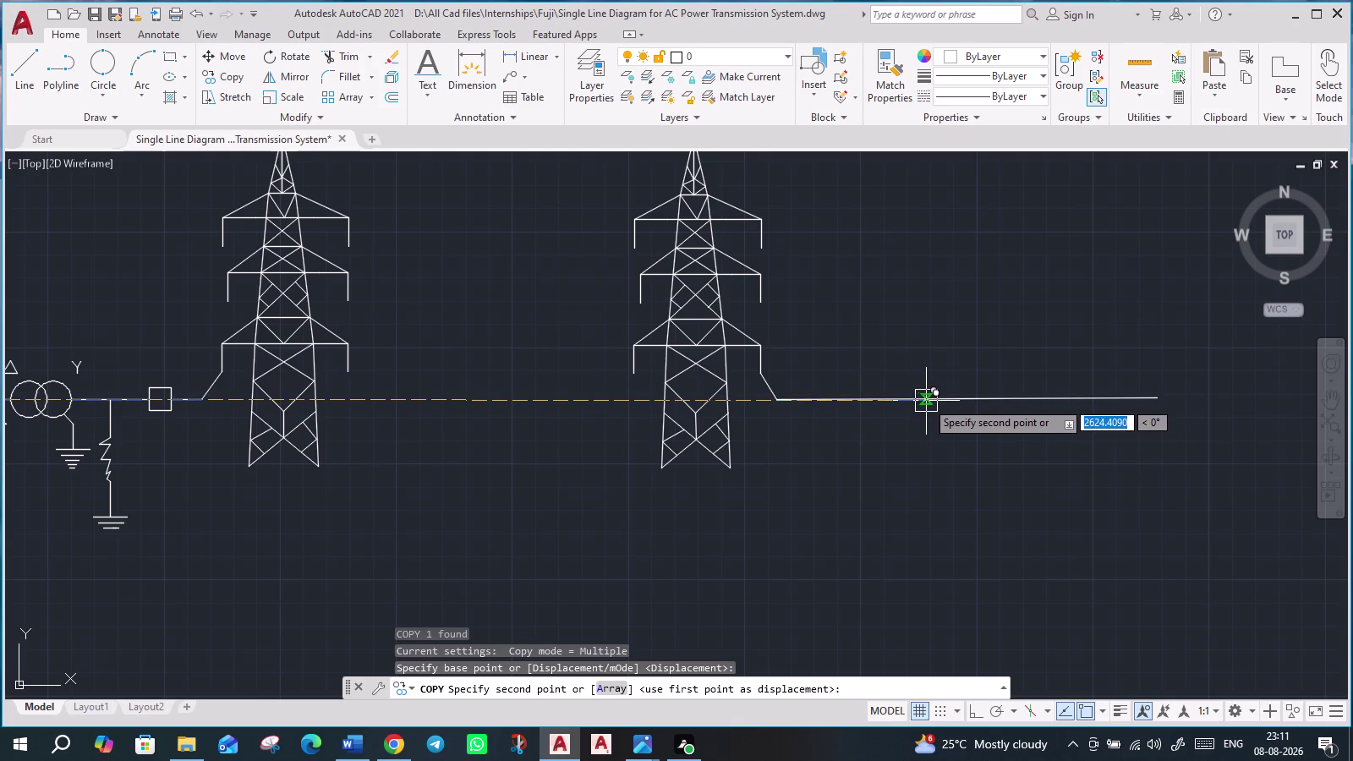
click(928, 399)
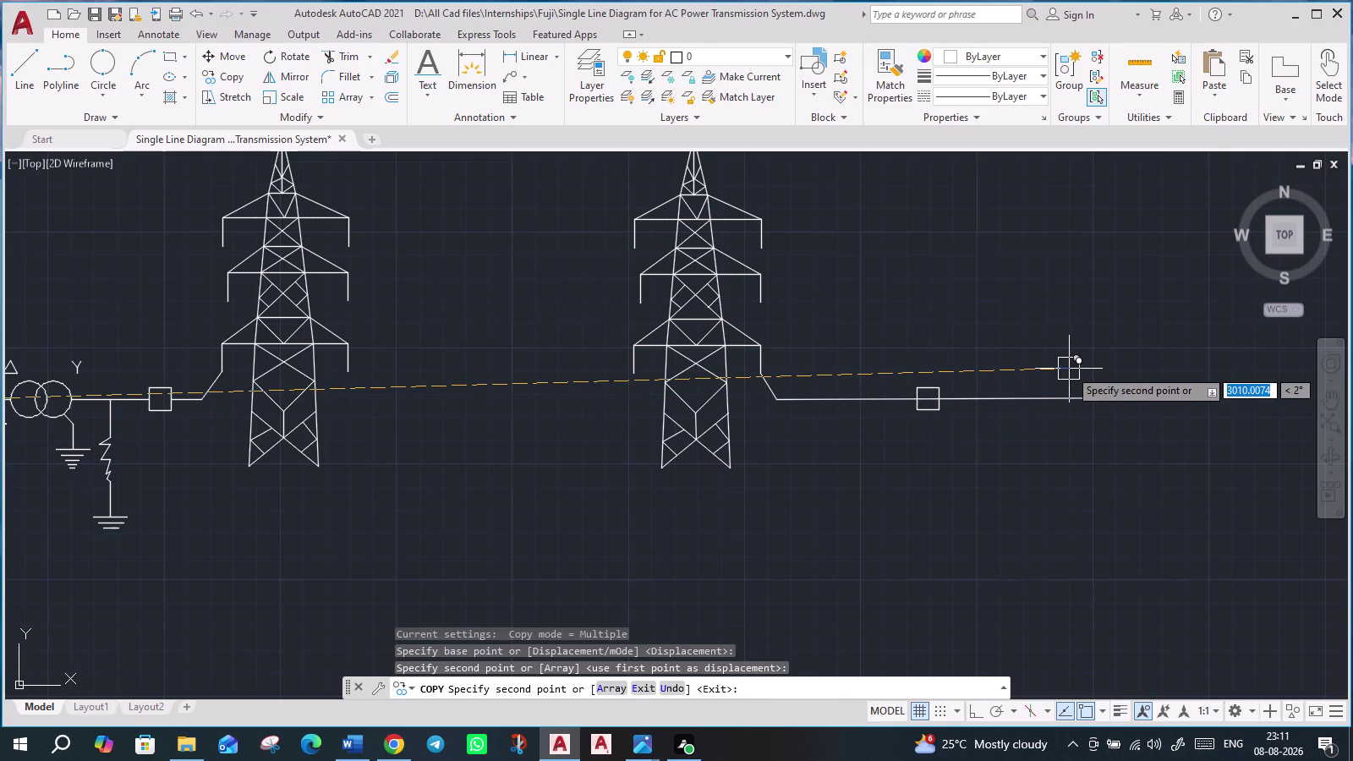
key(Escape)
scroll(up, 3)
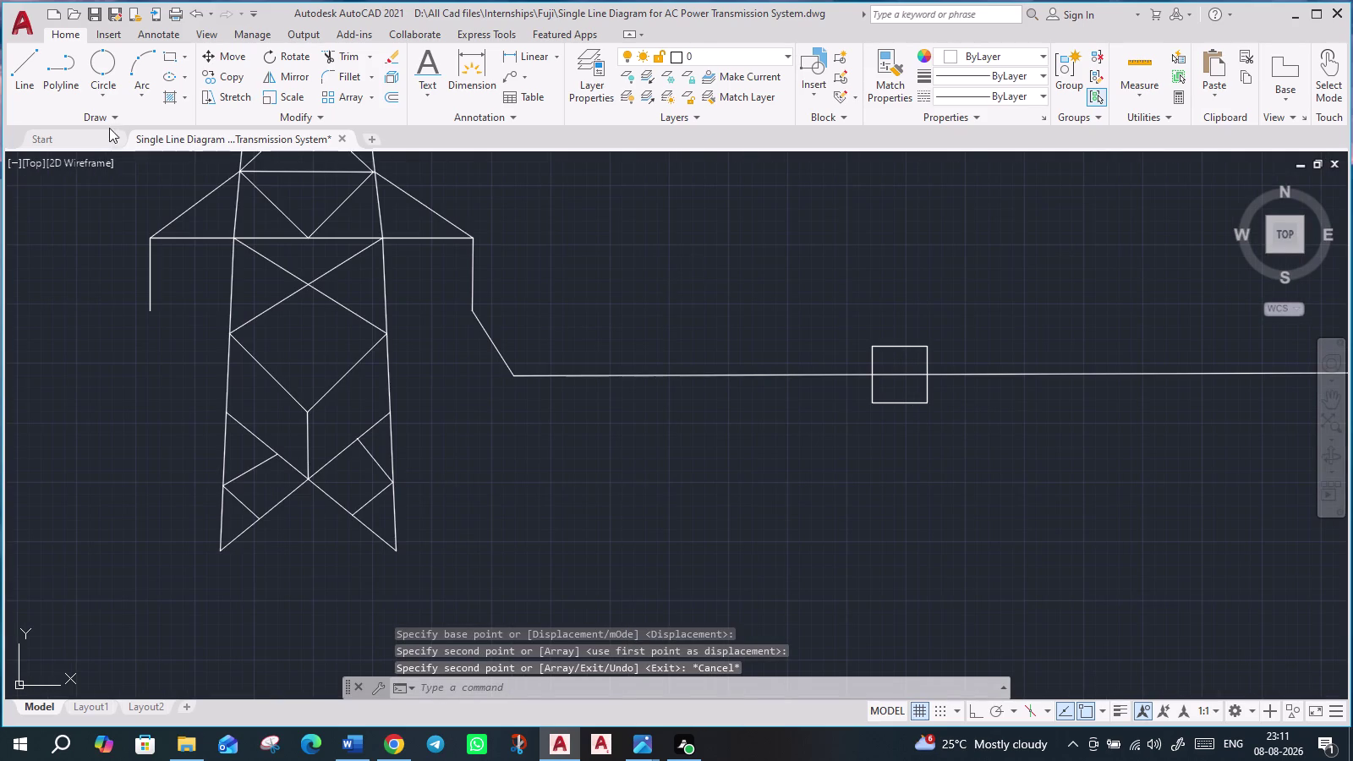
click(346, 50)
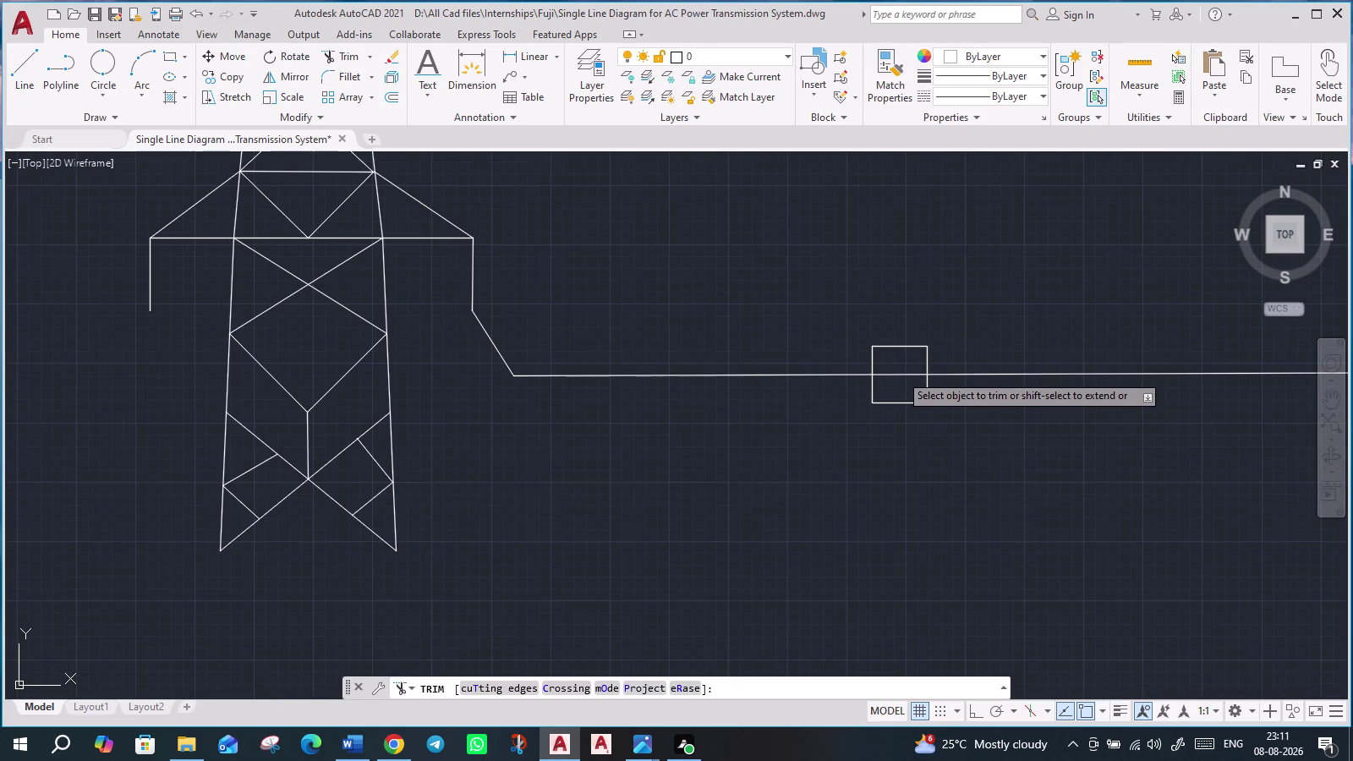
click(899, 373)
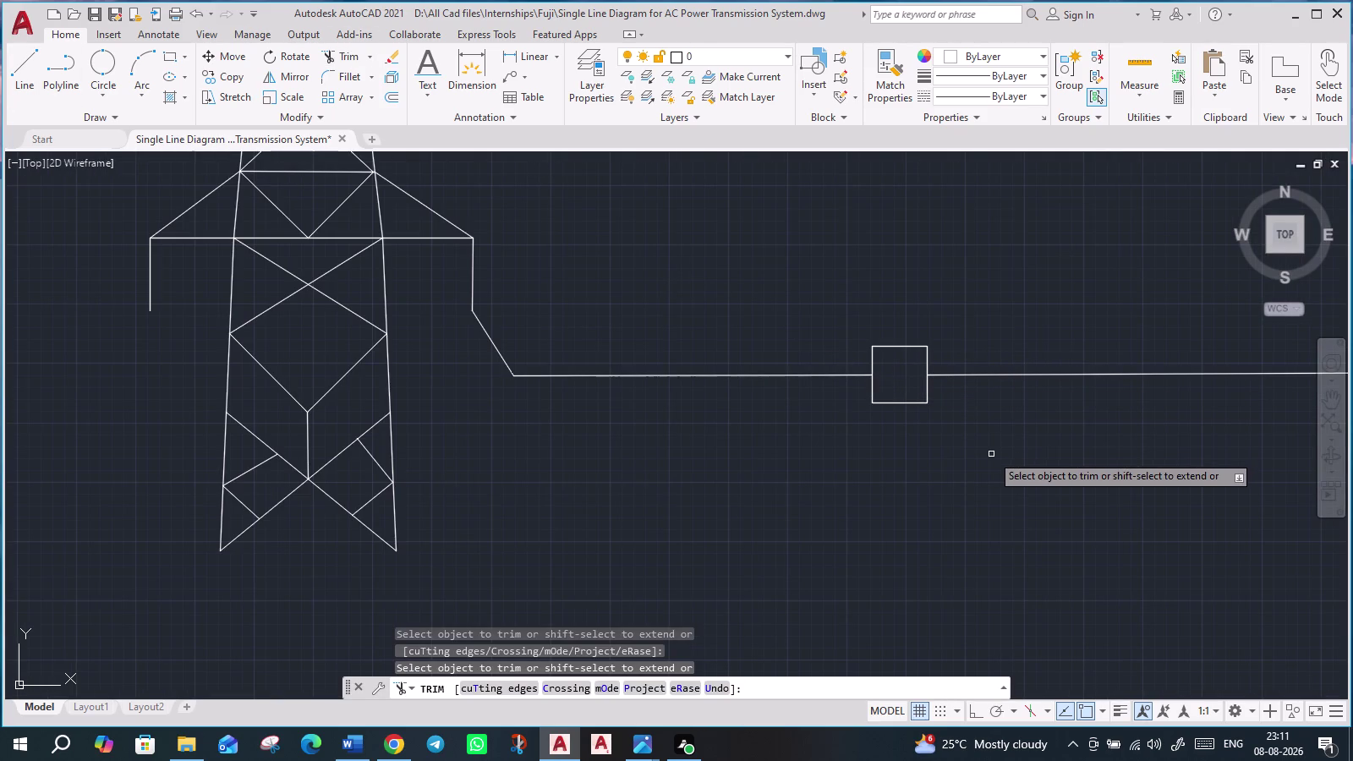
scroll(down, 3)
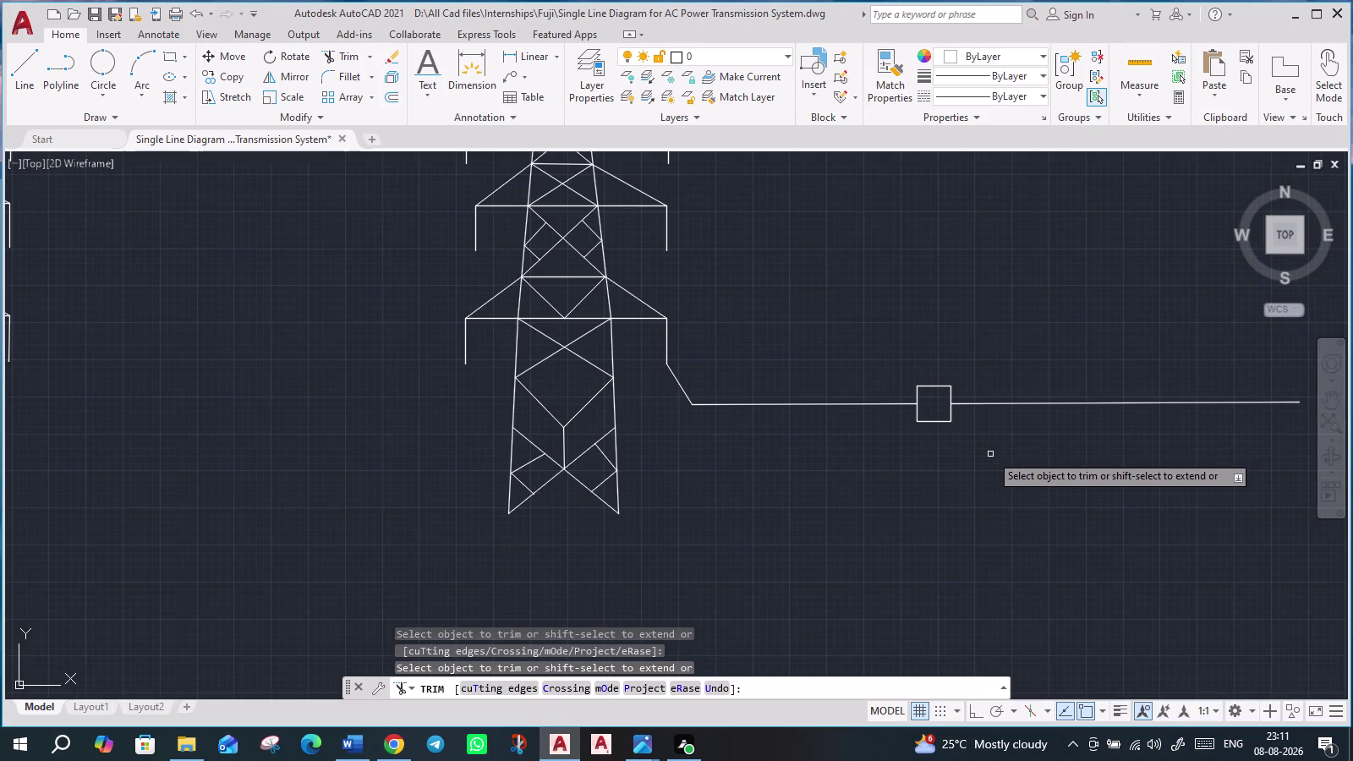
key(Escape)
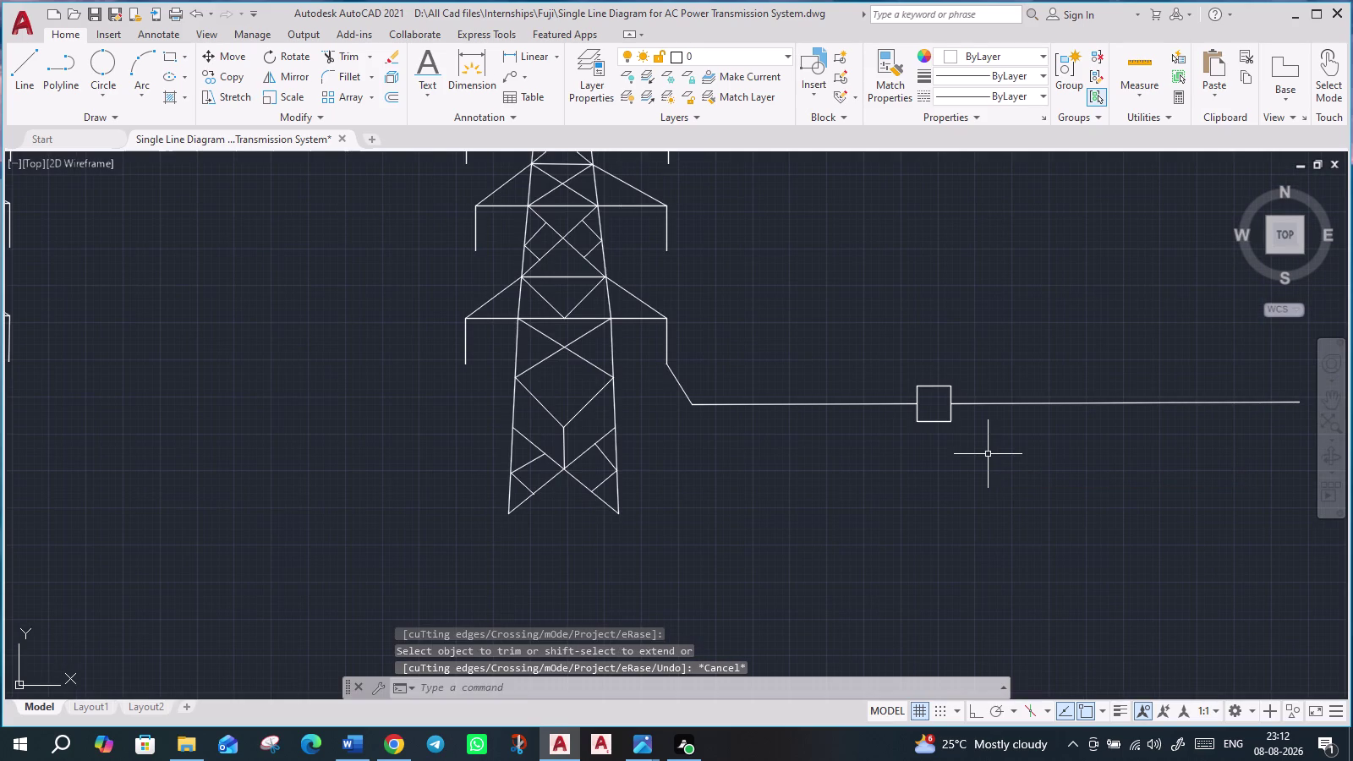
middle_drag(975, 454, 927, 454)
scroll(down, 3)
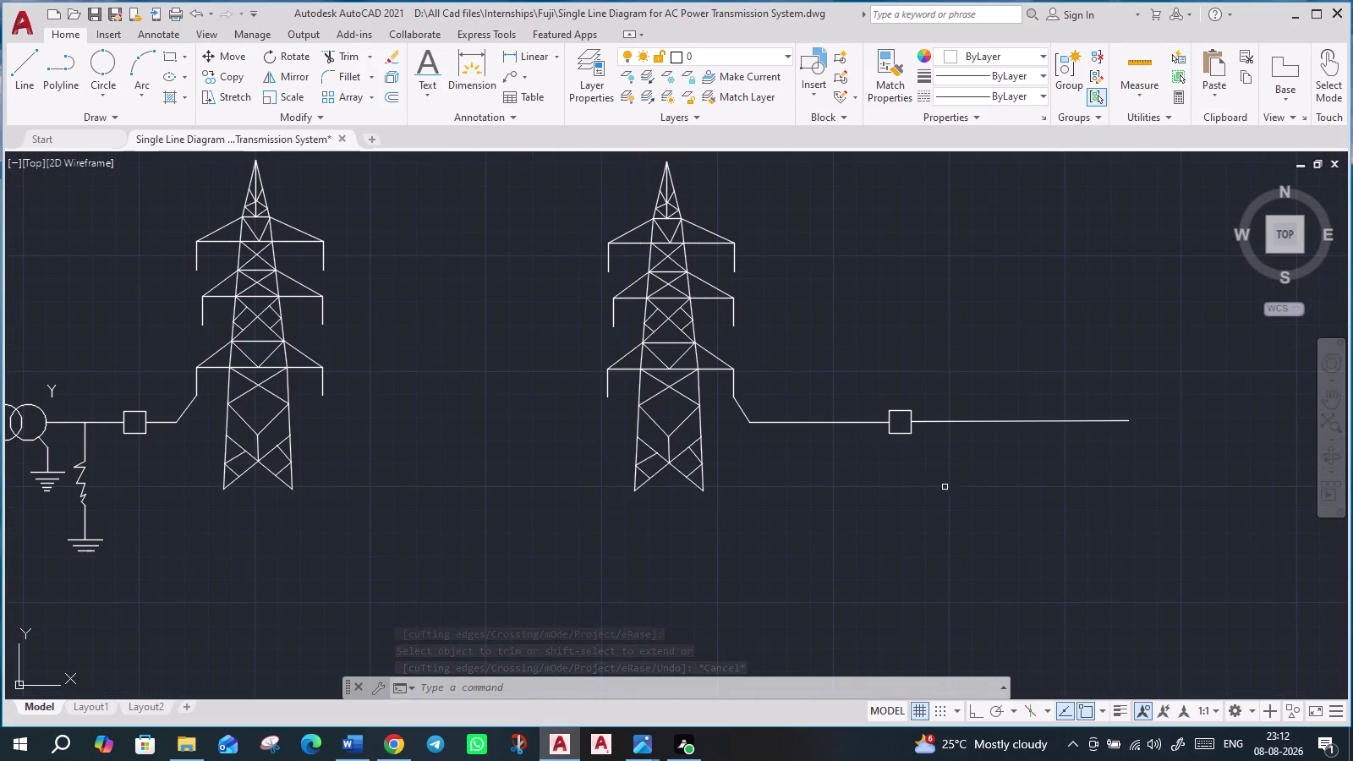
middle_drag(914, 488, 755, 506)
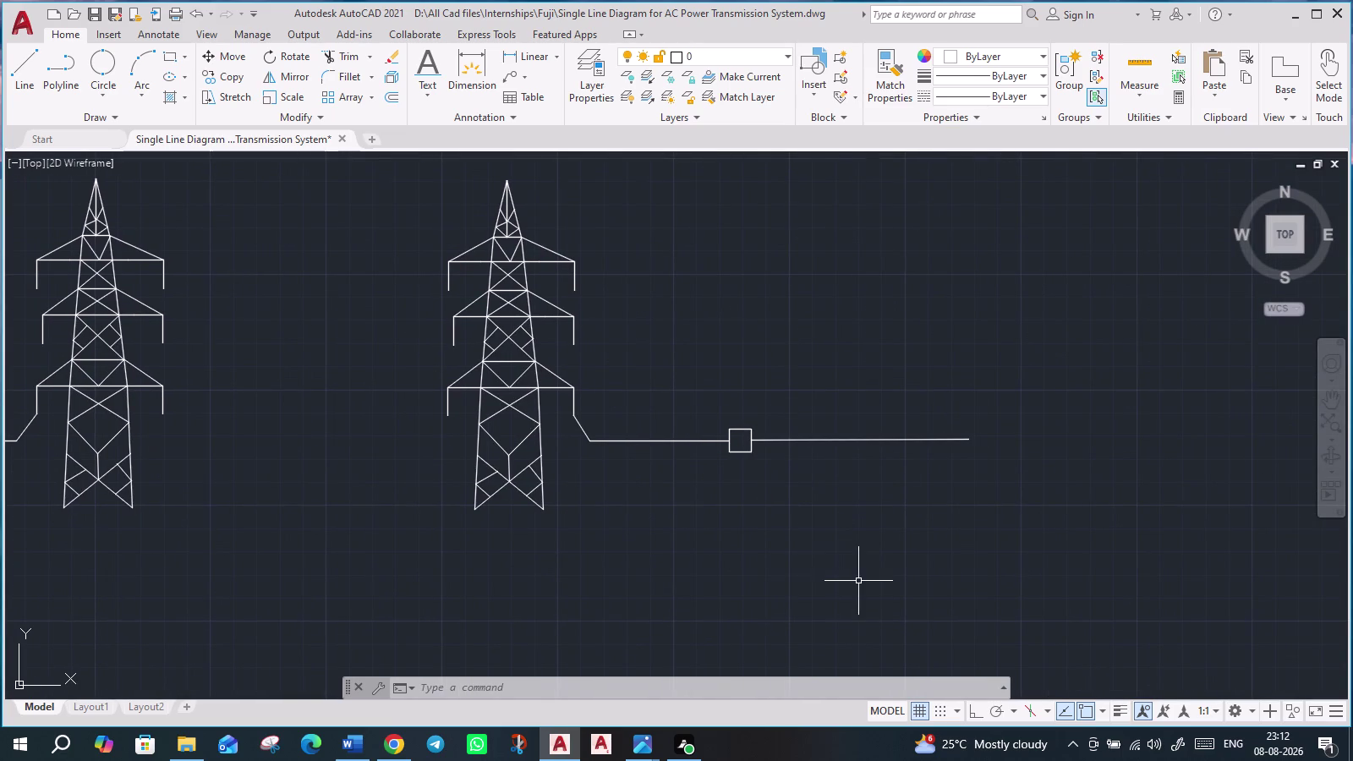
middle_drag(859, 582, 772, 587)
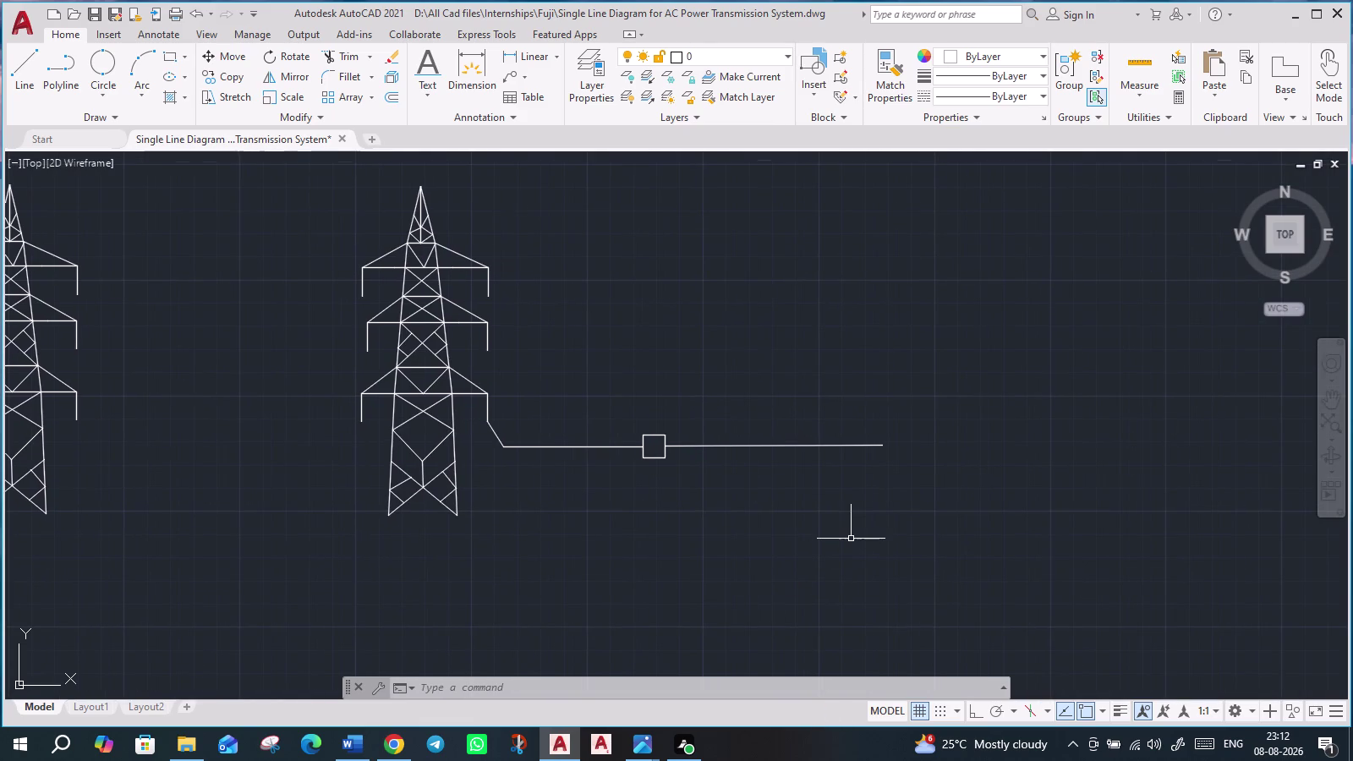
scroll(down, 3)
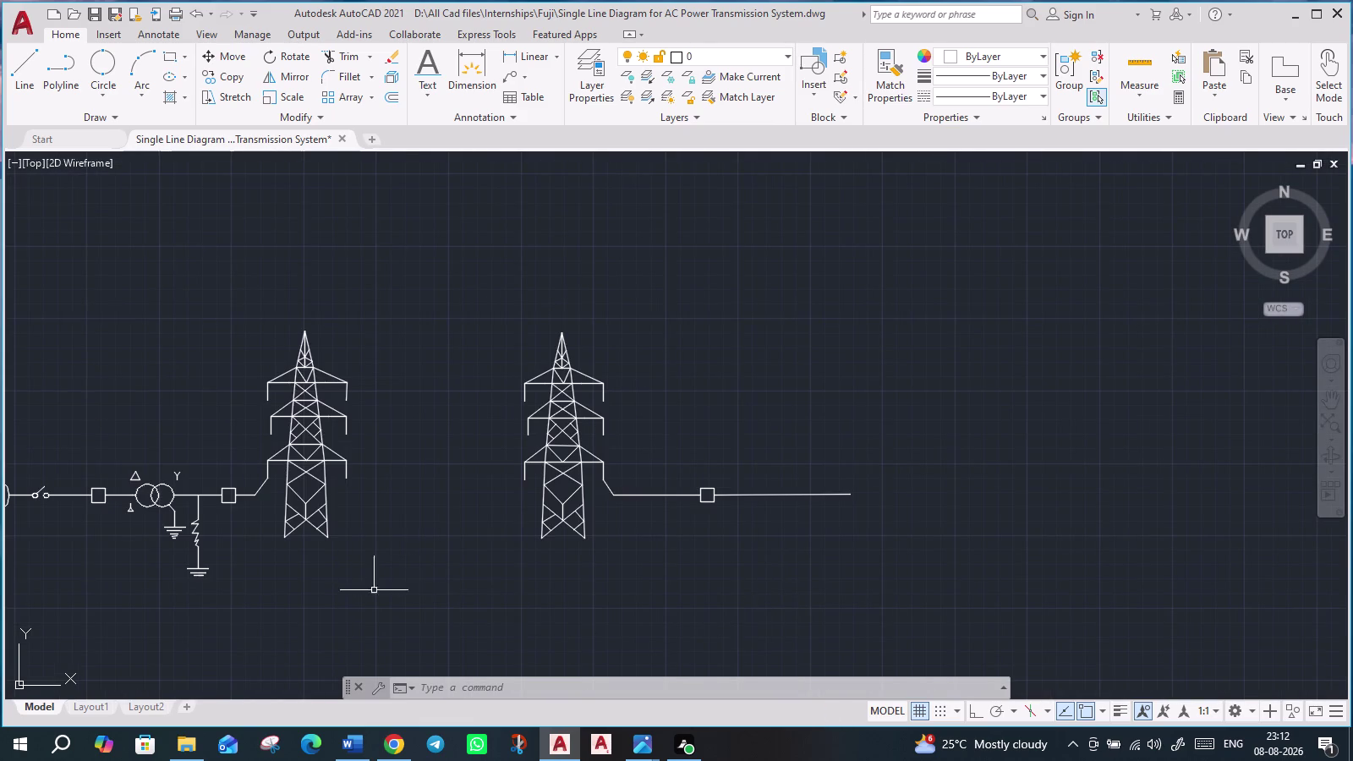
middle_drag(407, 593, 715, 518)
scroll(up, 3)
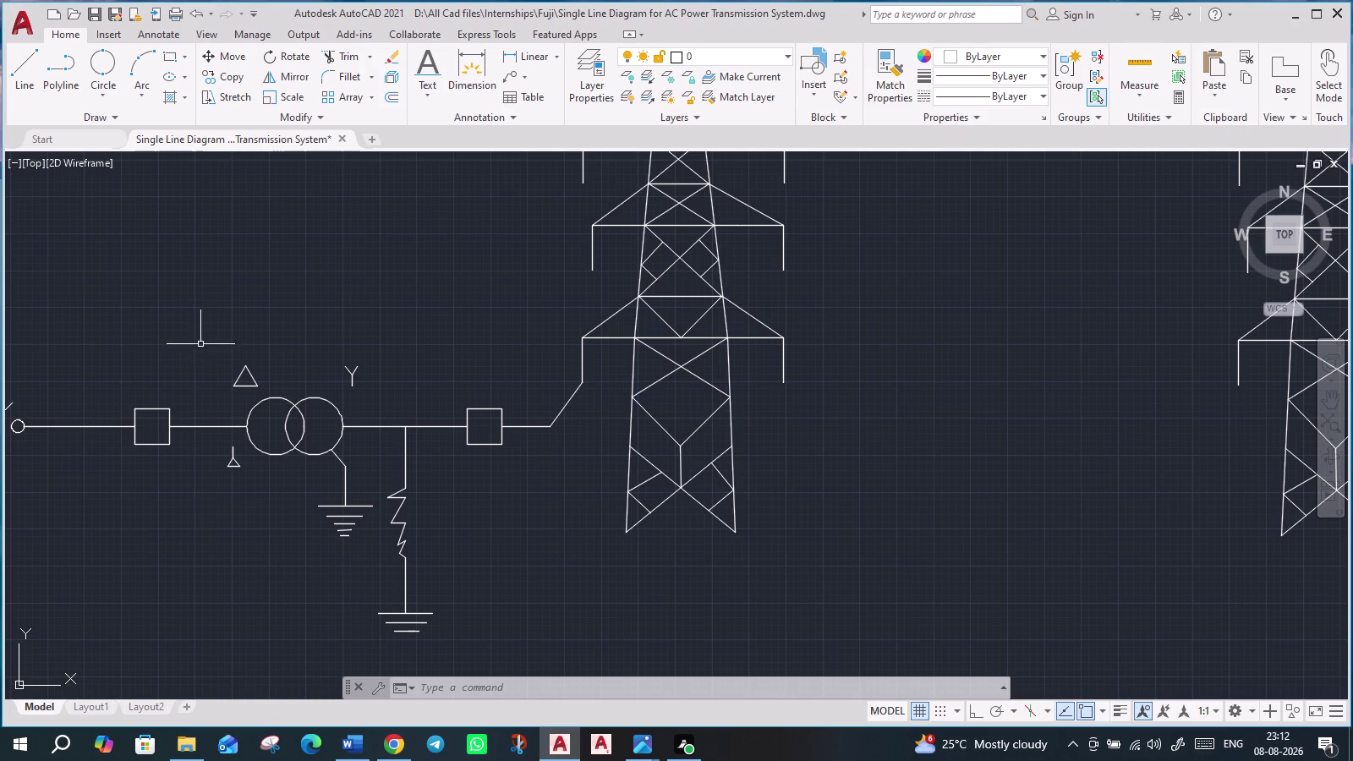
Select the delta-star transformer together with its ground symbol.
click(221, 357)
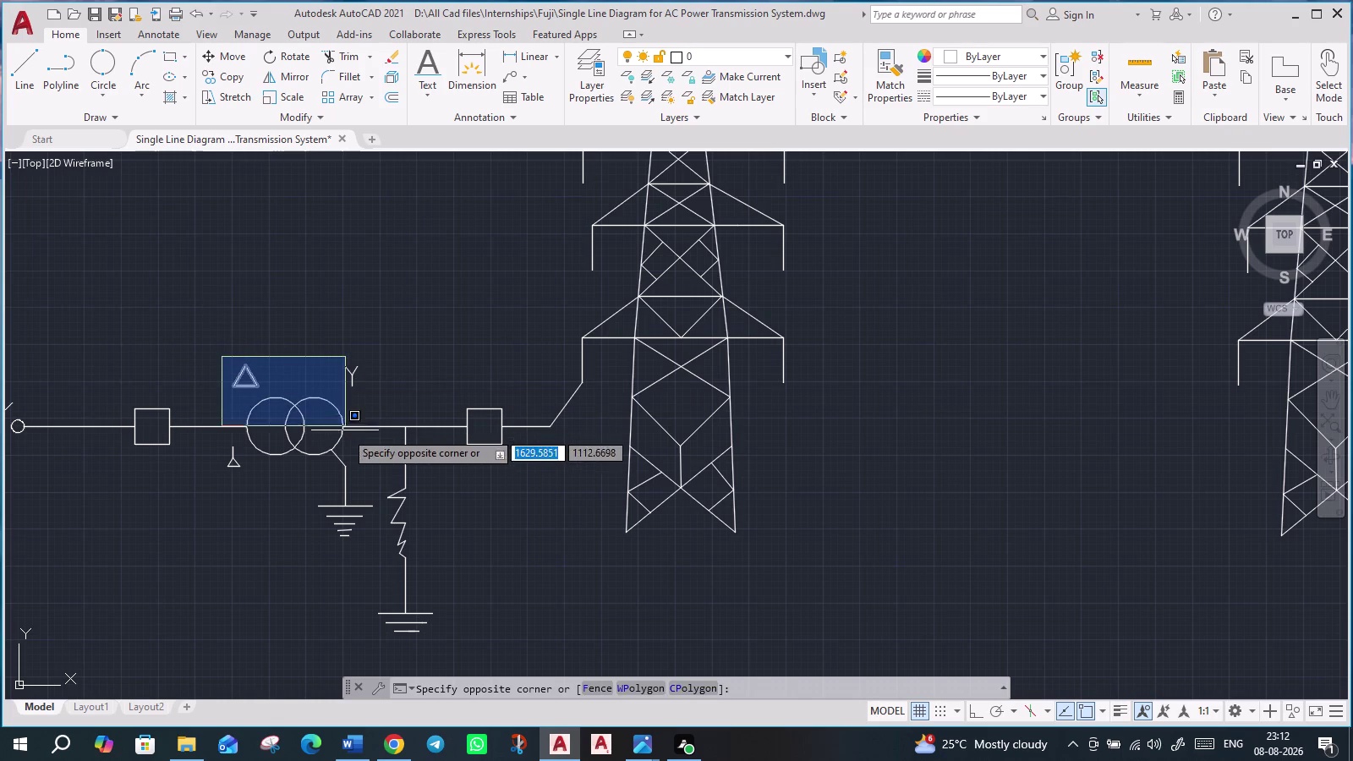
click(345, 479)
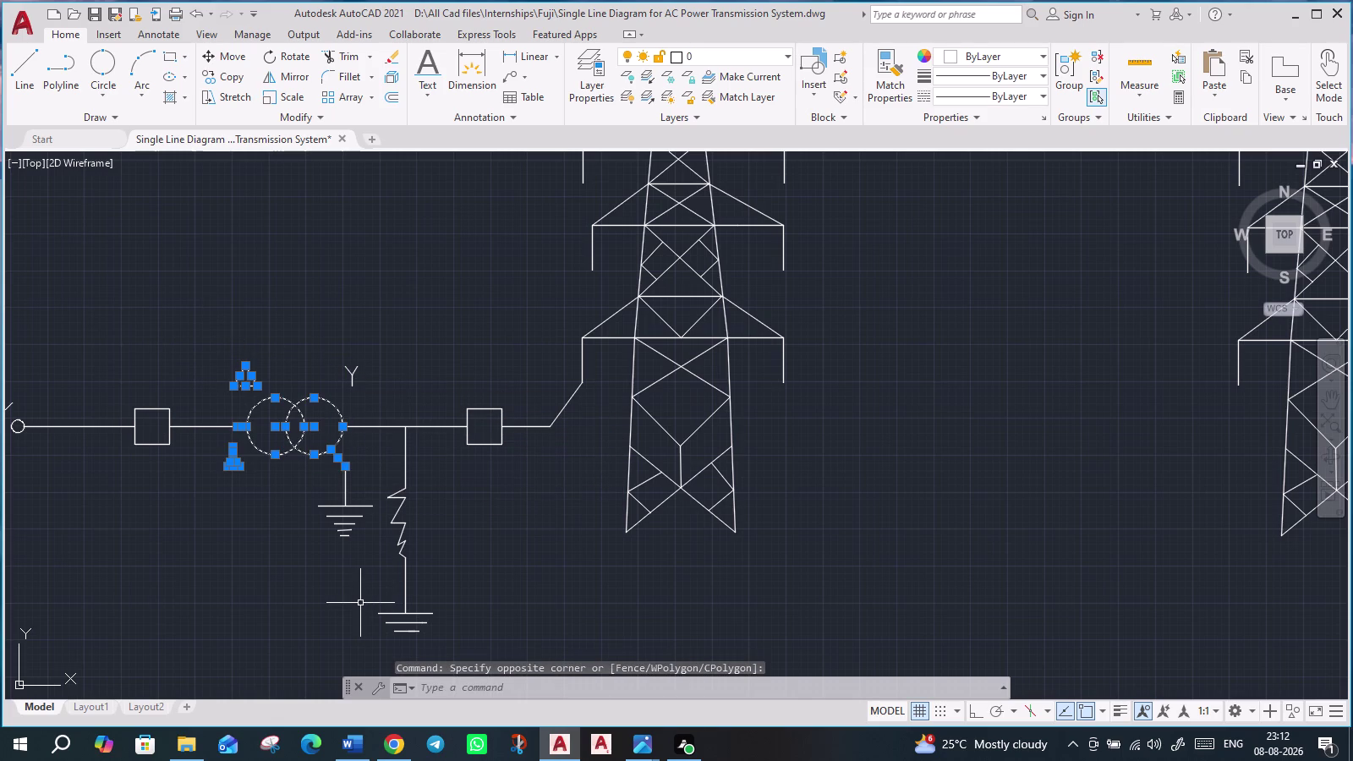
click(371, 558)
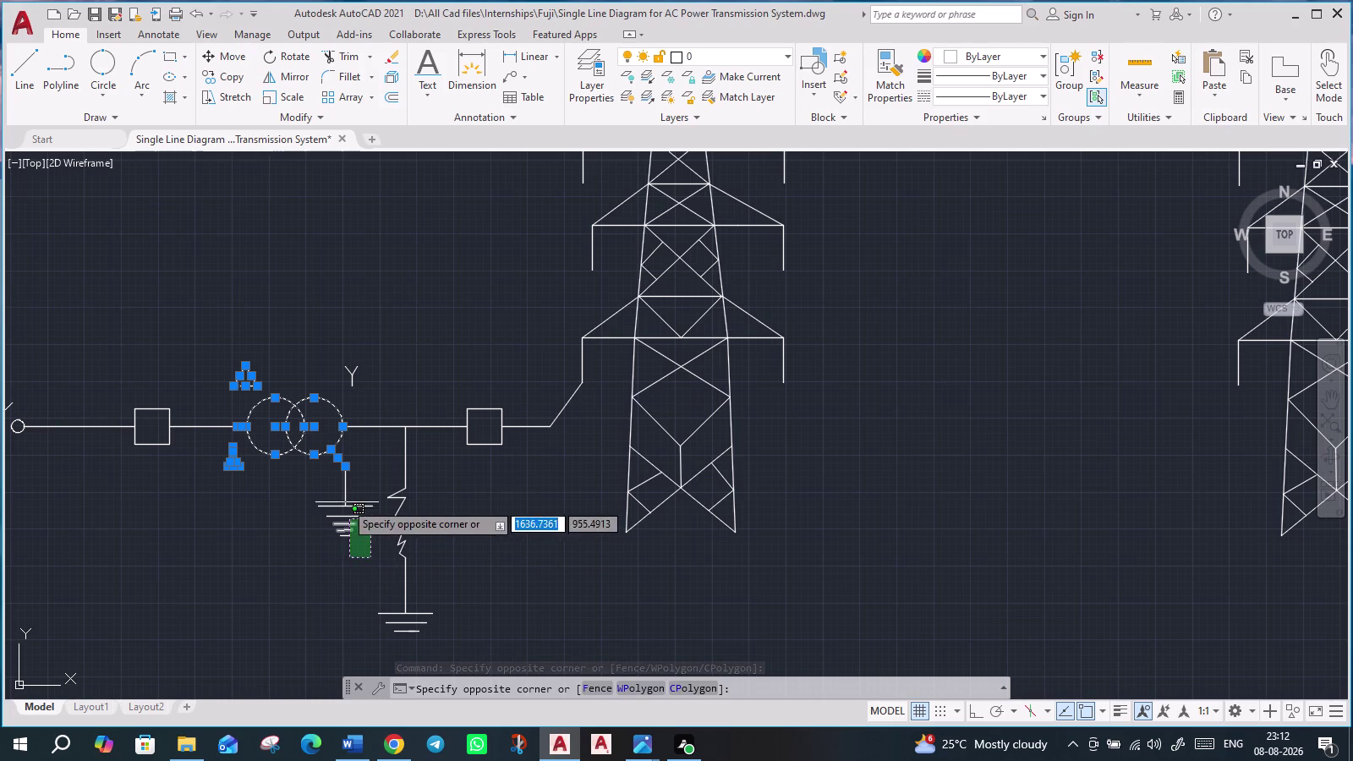
click(327, 467)
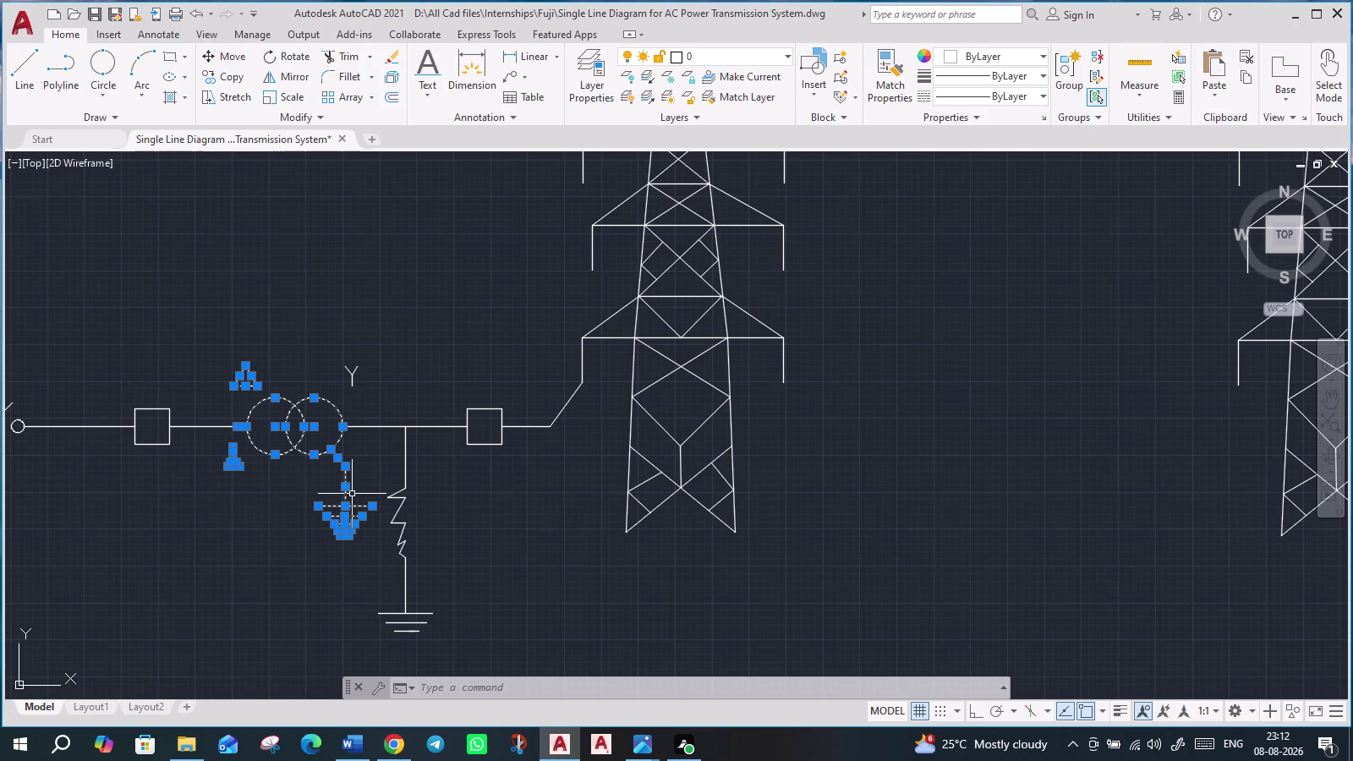
Copy the grounded transformer to the conductor's far end, then recentre the diagram.
key(c)
key(o)
key(Return)
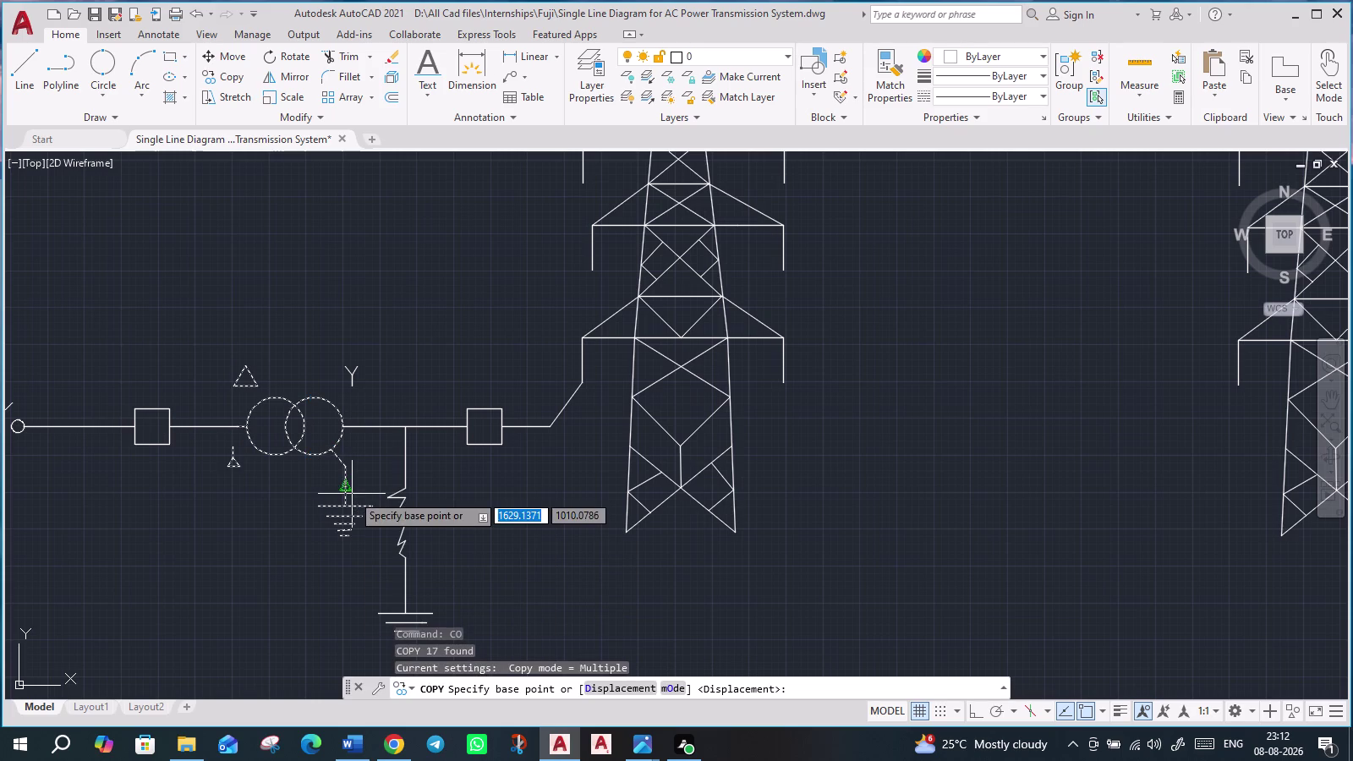
click(246, 422)
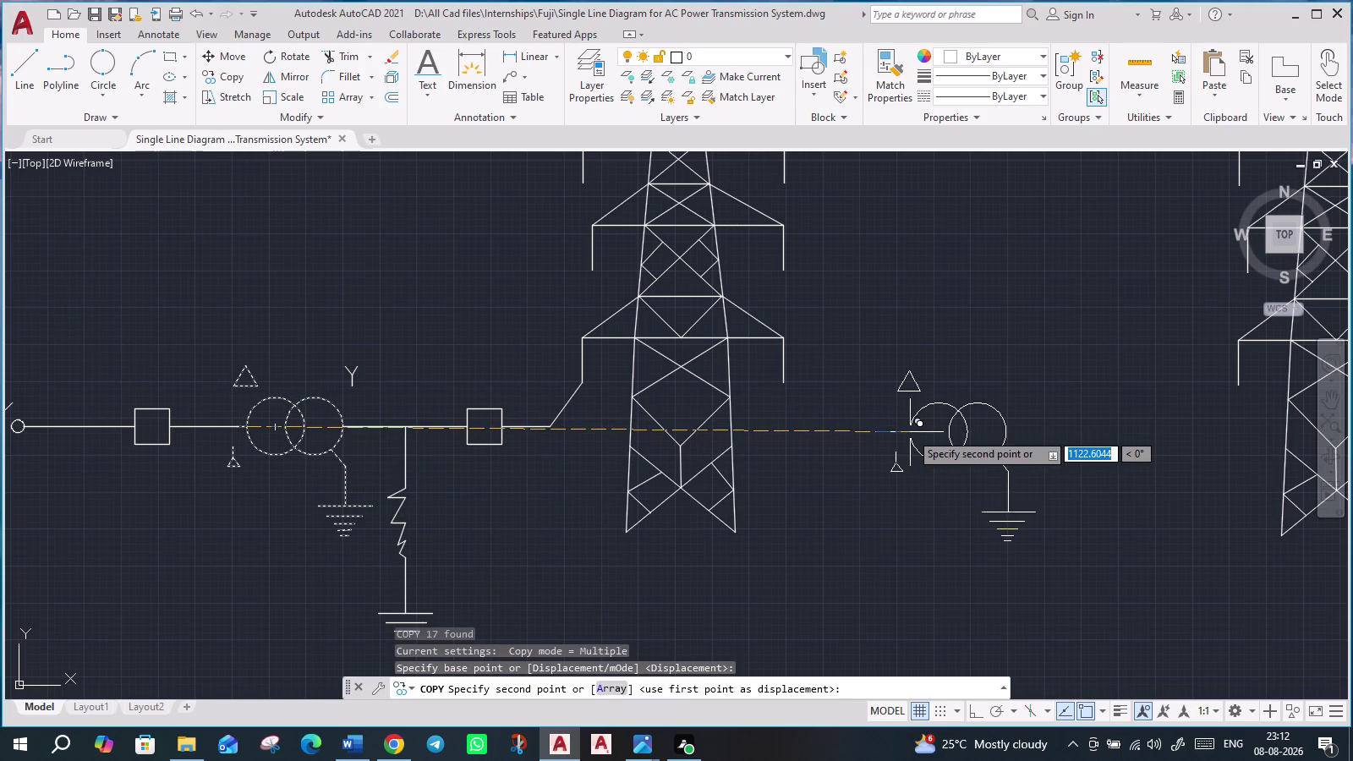
scroll(down, 3)
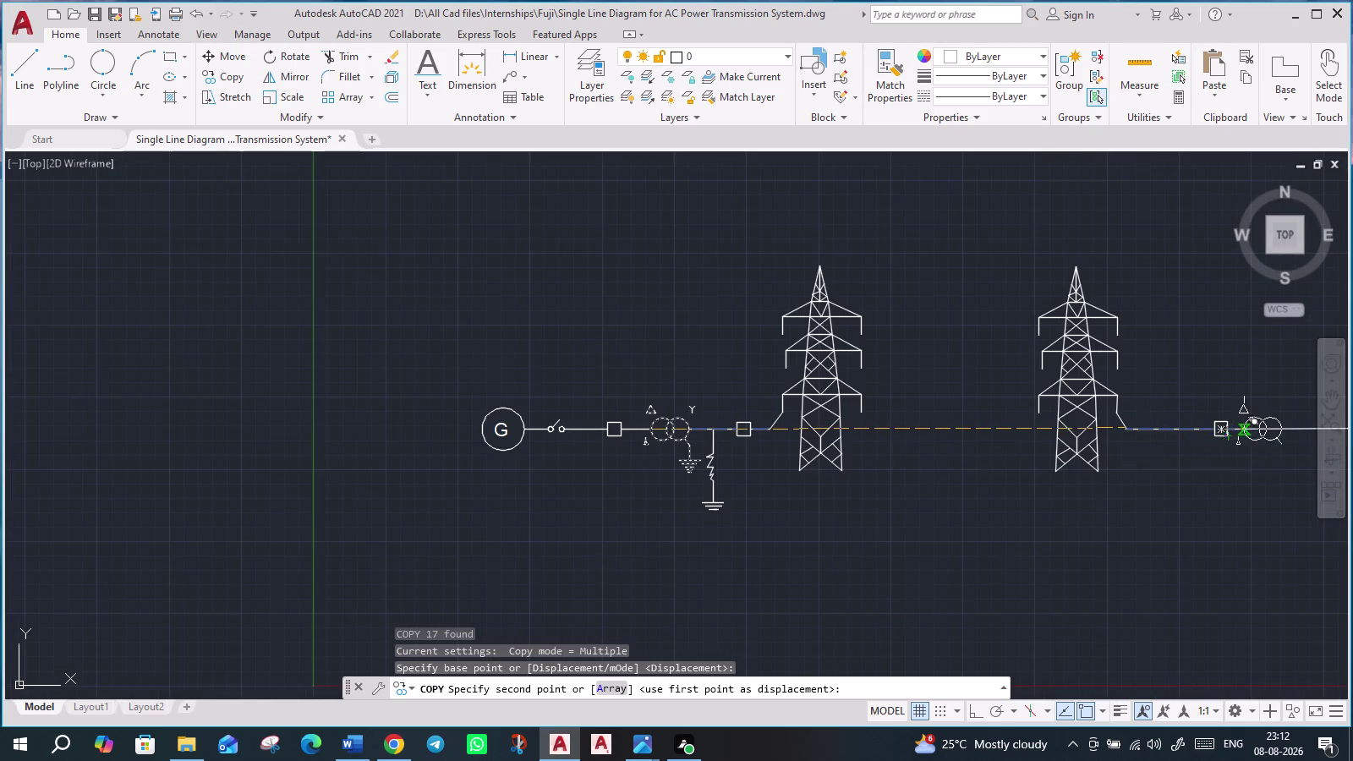
middle_drag(1243, 430, 886, 437)
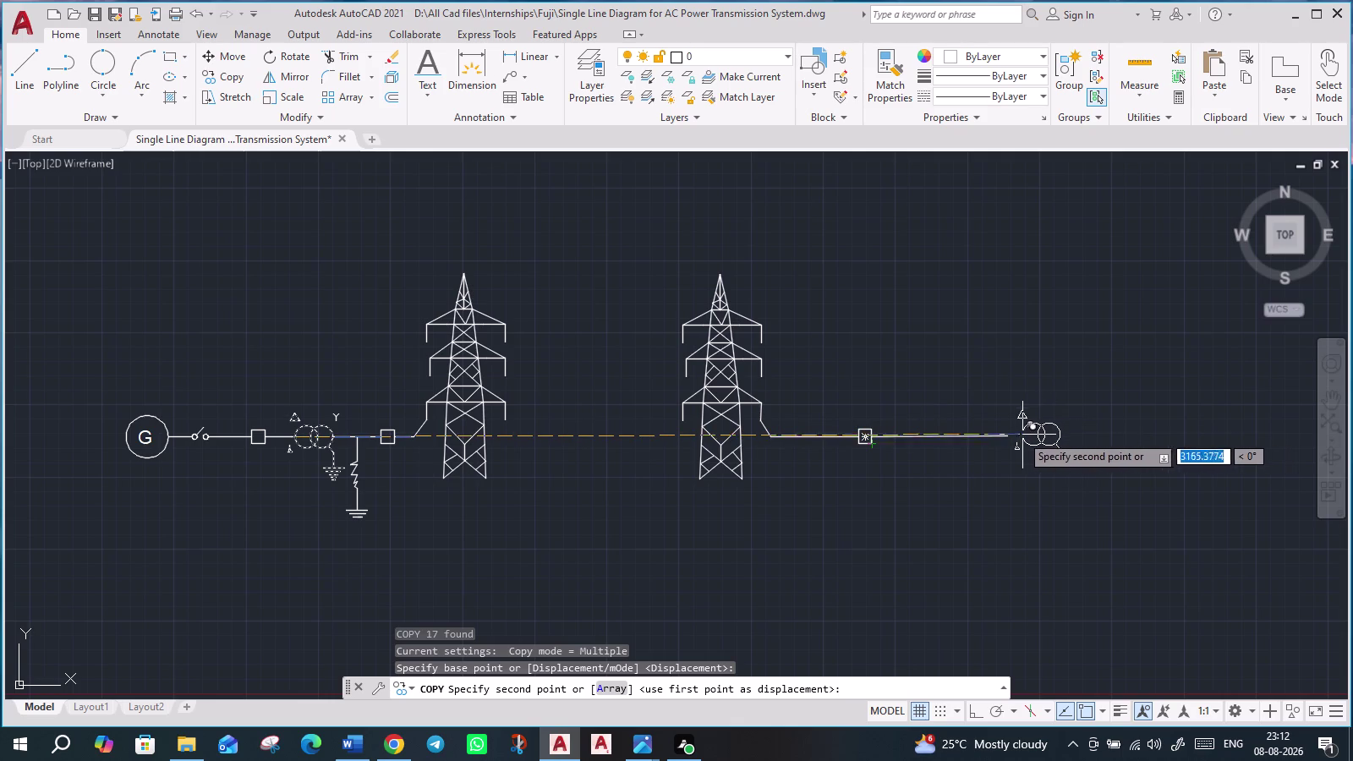
scroll(up, 3)
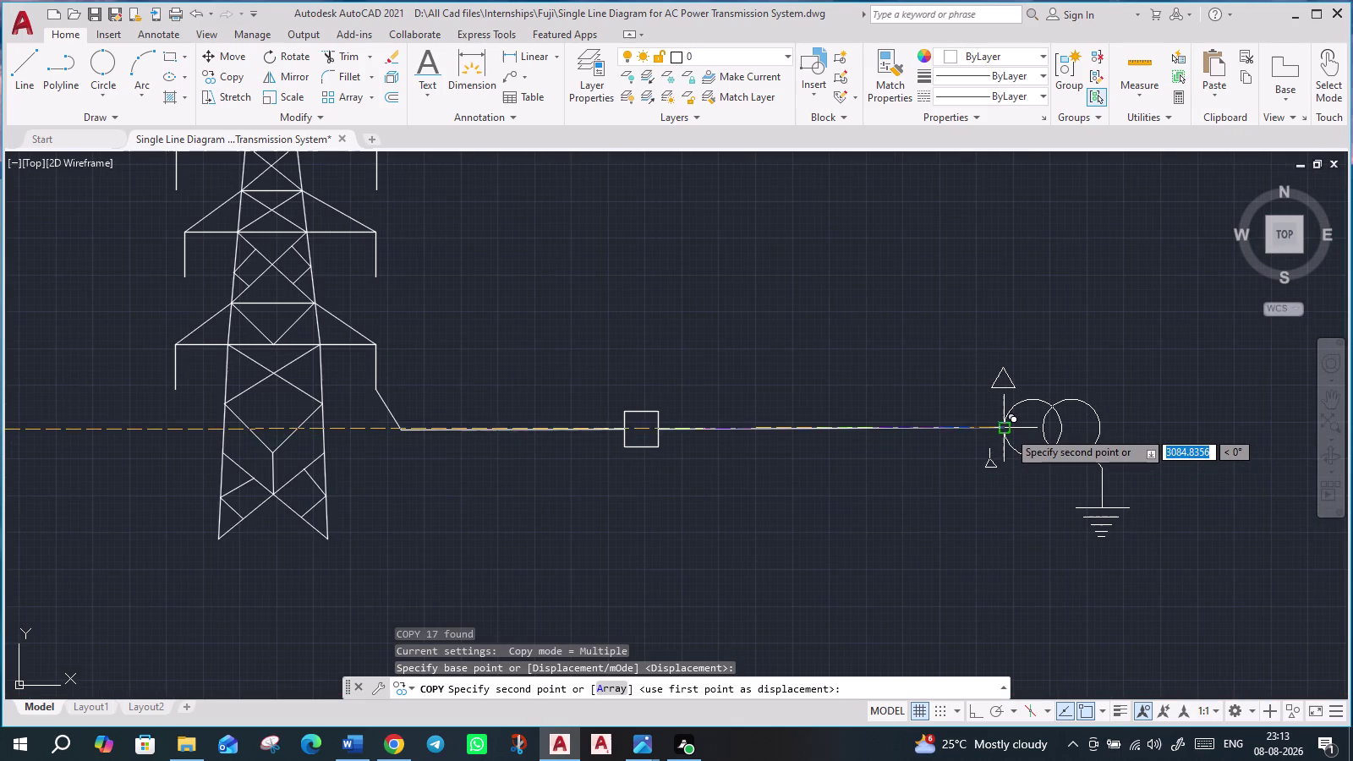
click(1007, 428)
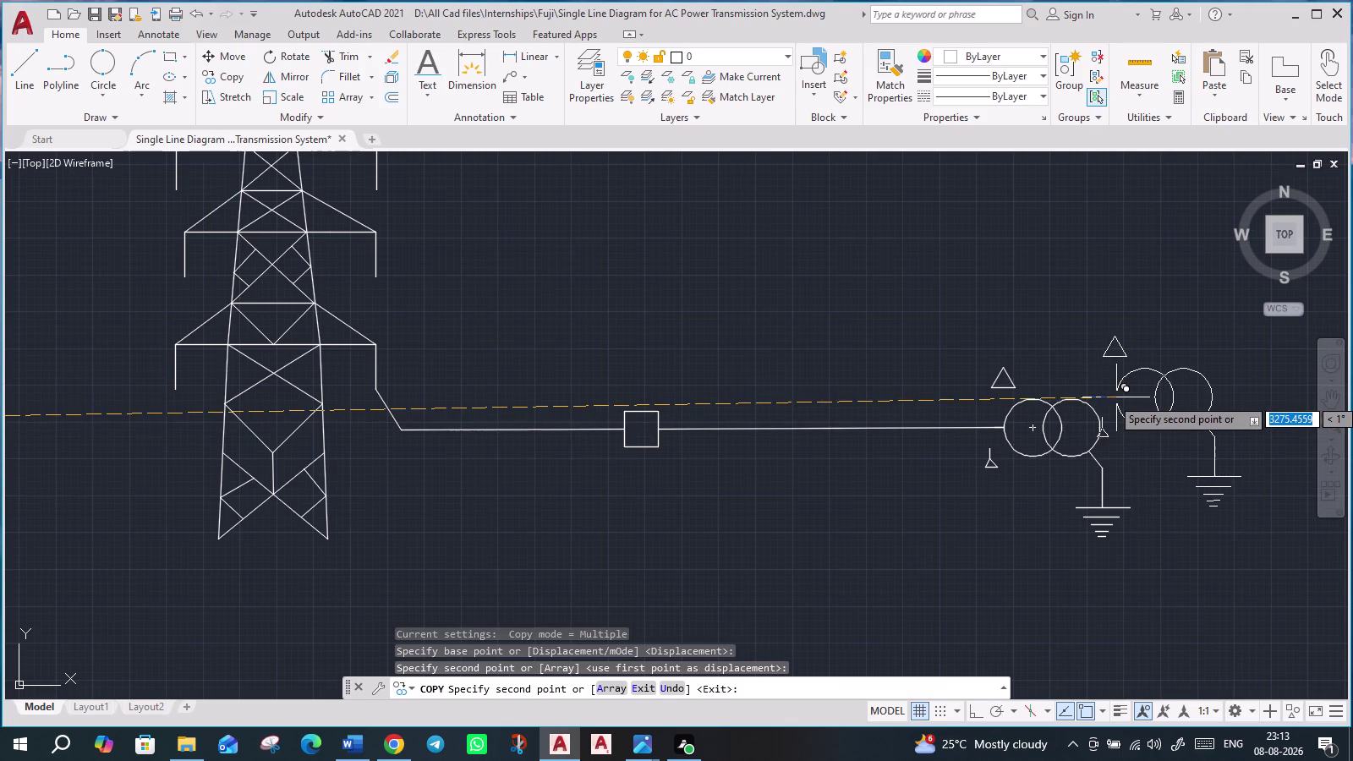
key(Escape)
scroll(down, 3)
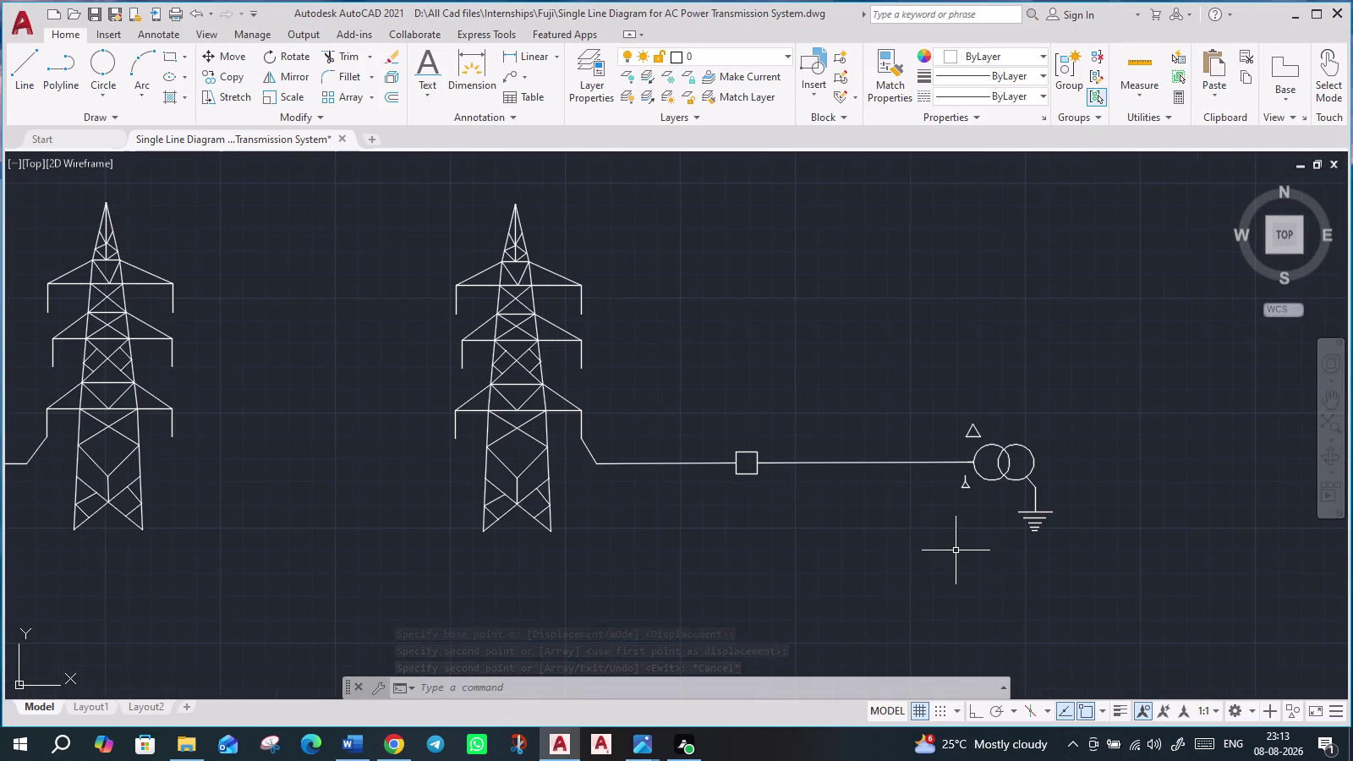
scroll(down, 3)
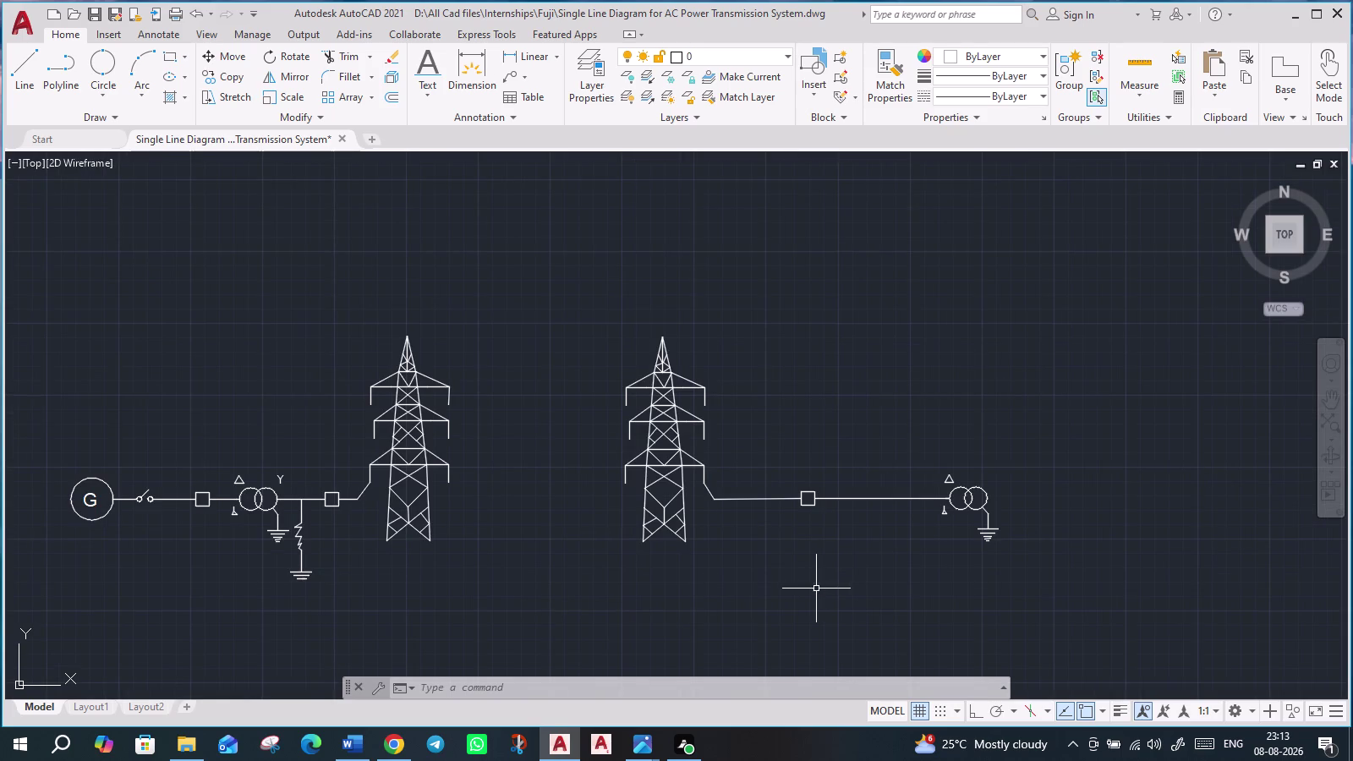
middle_drag(817, 588, 837, 573)
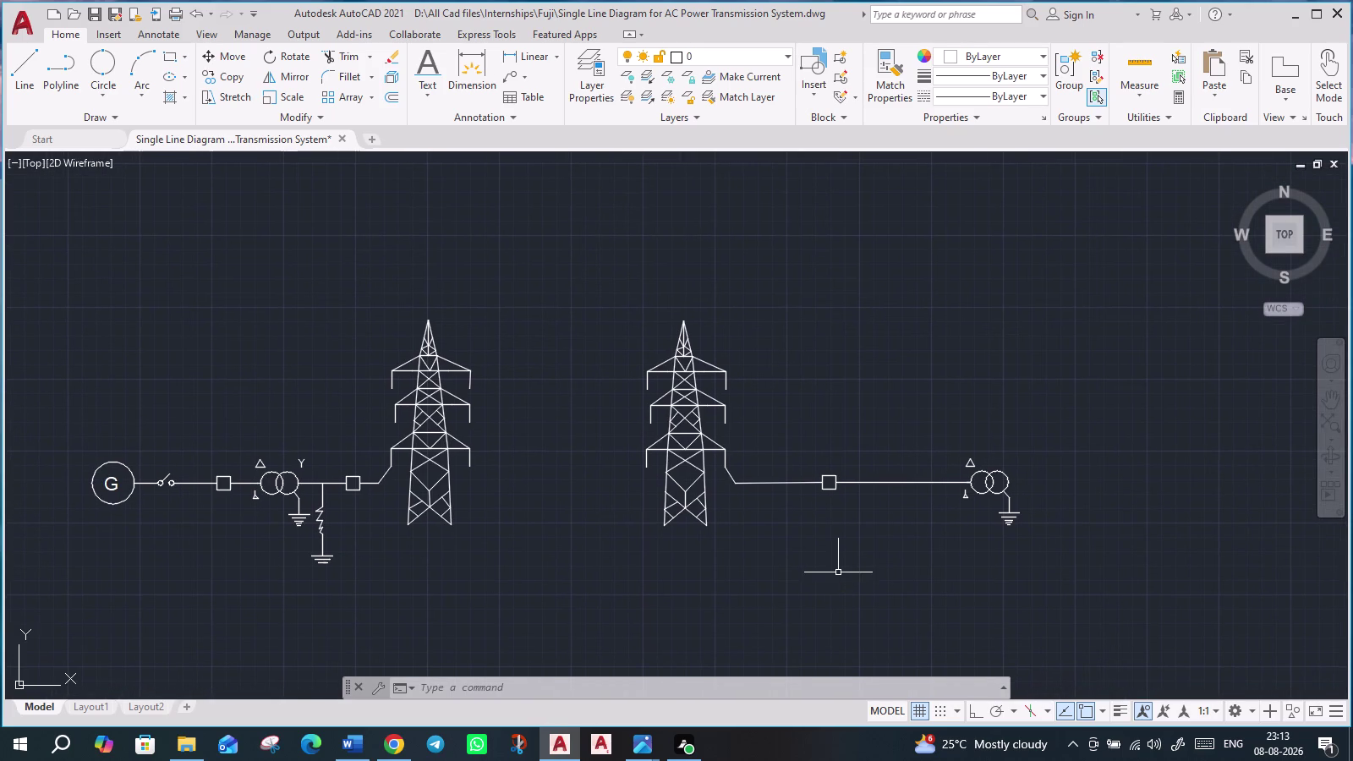